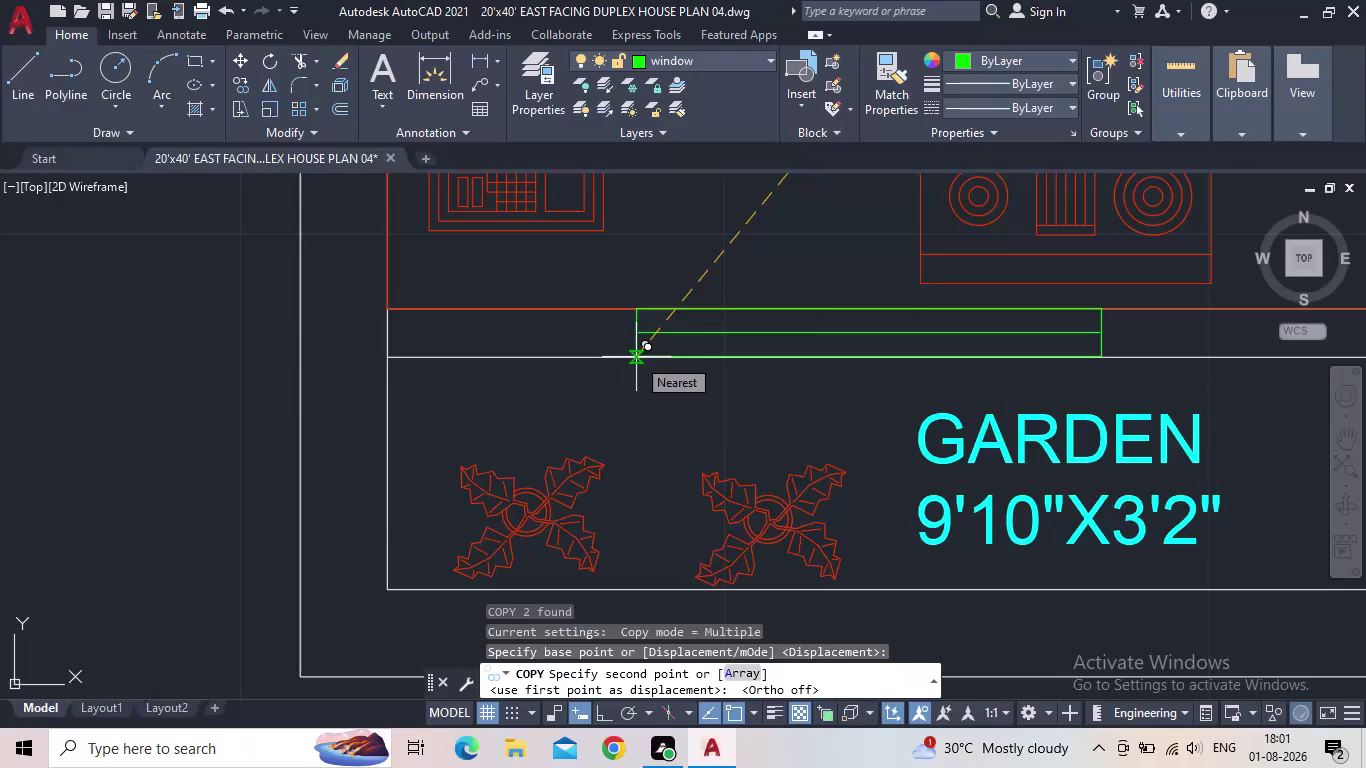
Drop a copy of the green window strip at the garden wall.
click(636, 357)
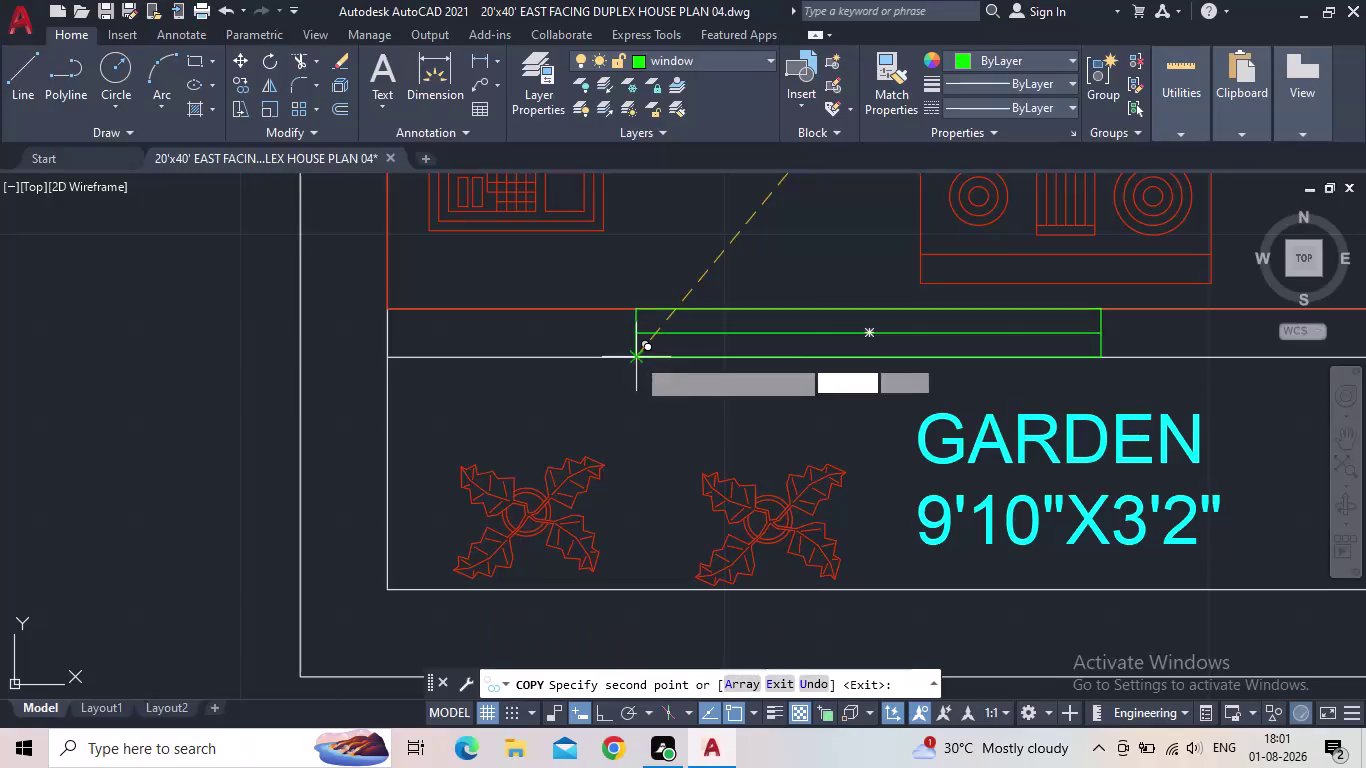
middle_drag(799, 277, 549, 317)
scroll(down, 3)
scroll(down, 3)
middle_drag(749, 305, 746, 312)
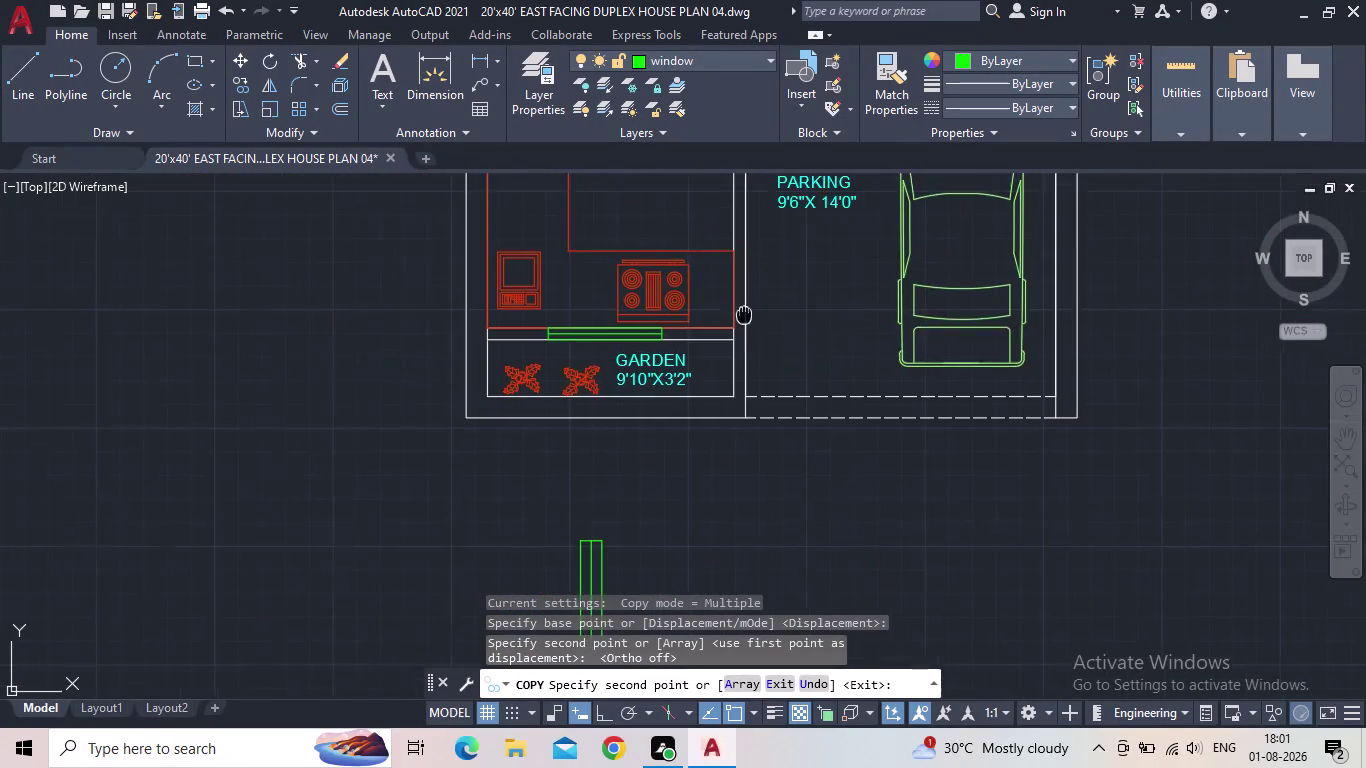
Pan toward the master bedroom and spare strip, then end copying.
middle_drag(746, 312, 569, 493)
scroll(down, 3)
middle_drag(873, 333, 805, 411)
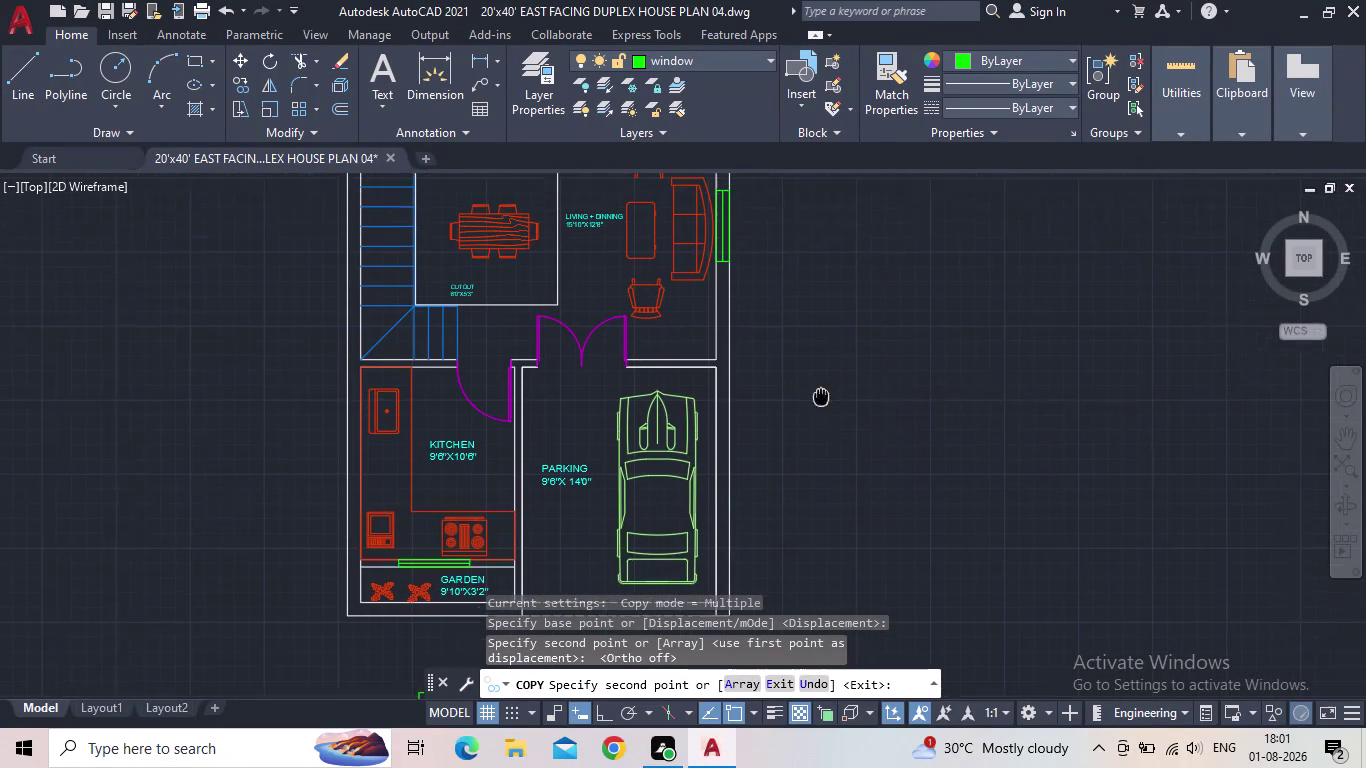
middle_drag(805, 411, 771, 443)
middle_drag(802, 377, 925, 230)
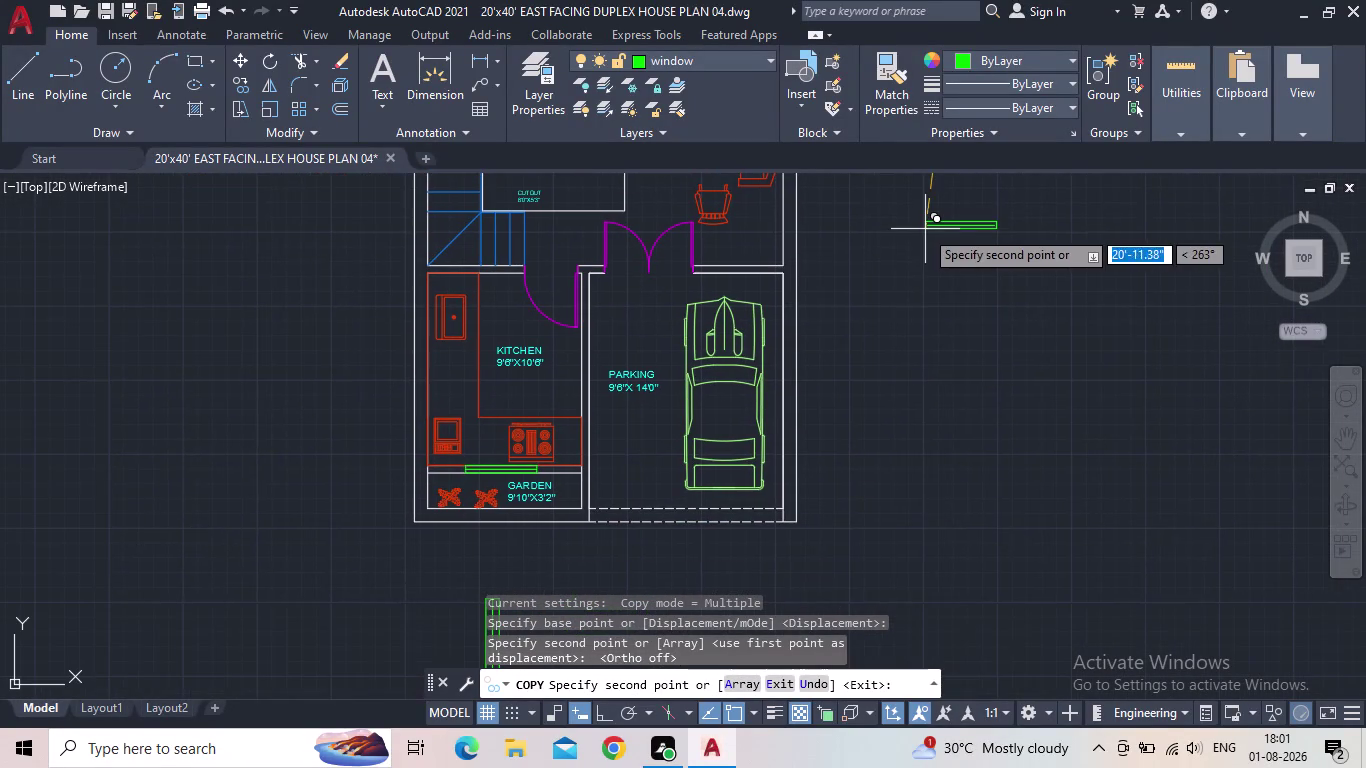
middle_drag(881, 294, 797, 505)
scroll(down, 3)
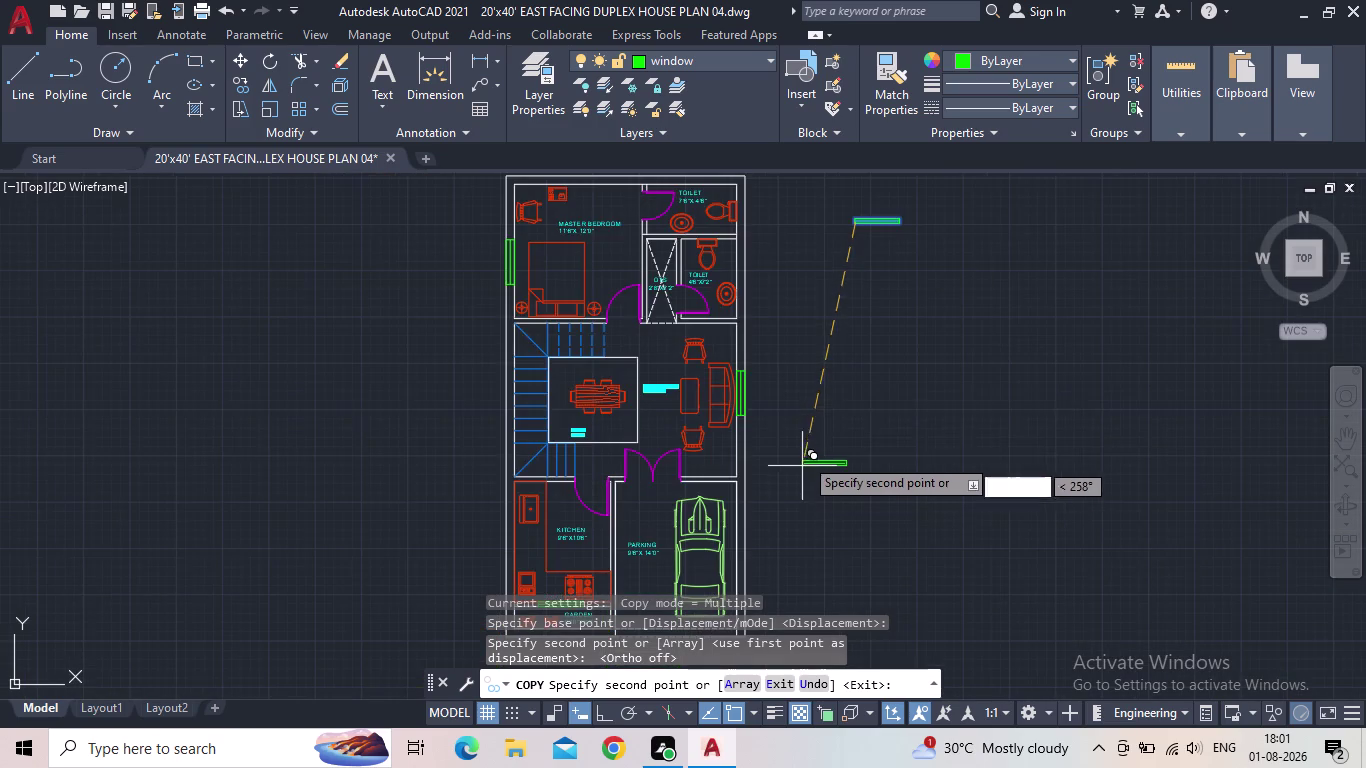
middle_drag(807, 377, 796, 461)
scroll(up, 3)
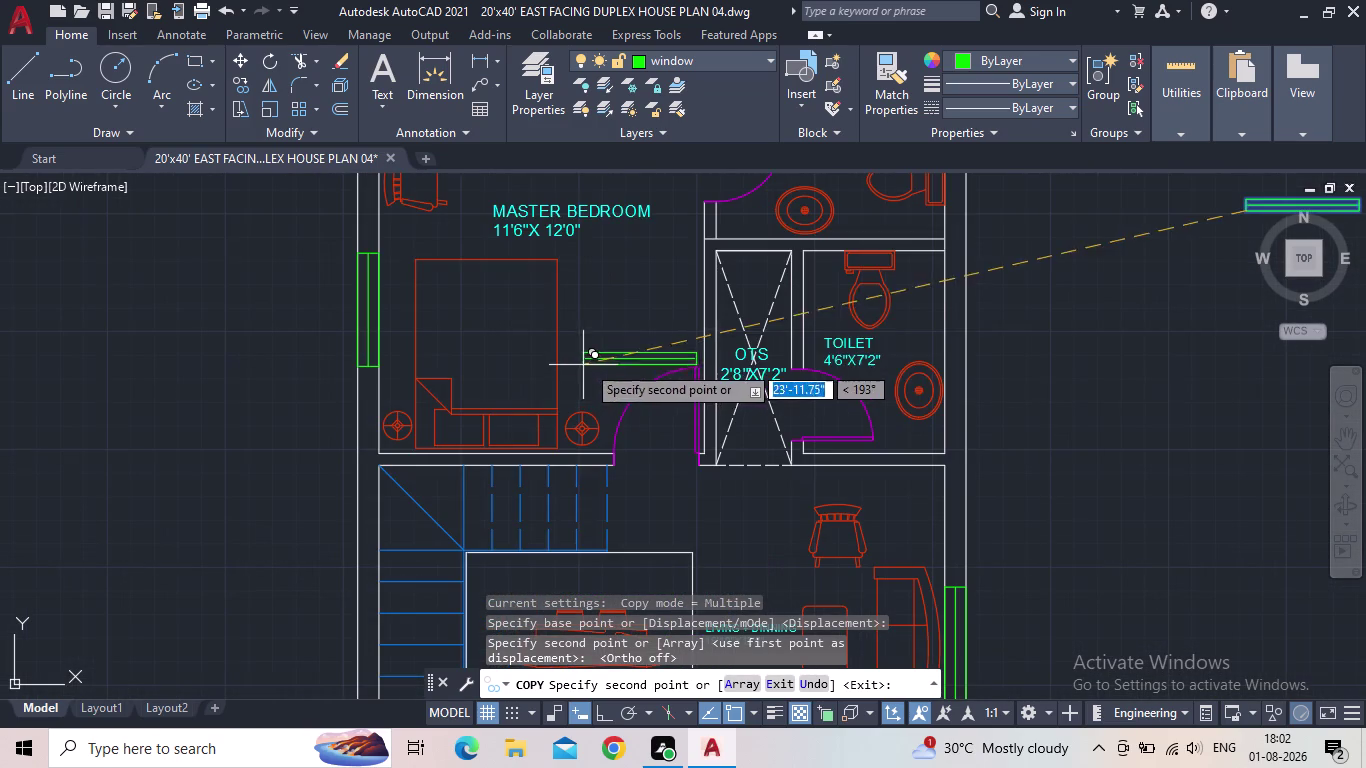
middle_drag(930, 402, 723, 541)
scroll(down, 3)
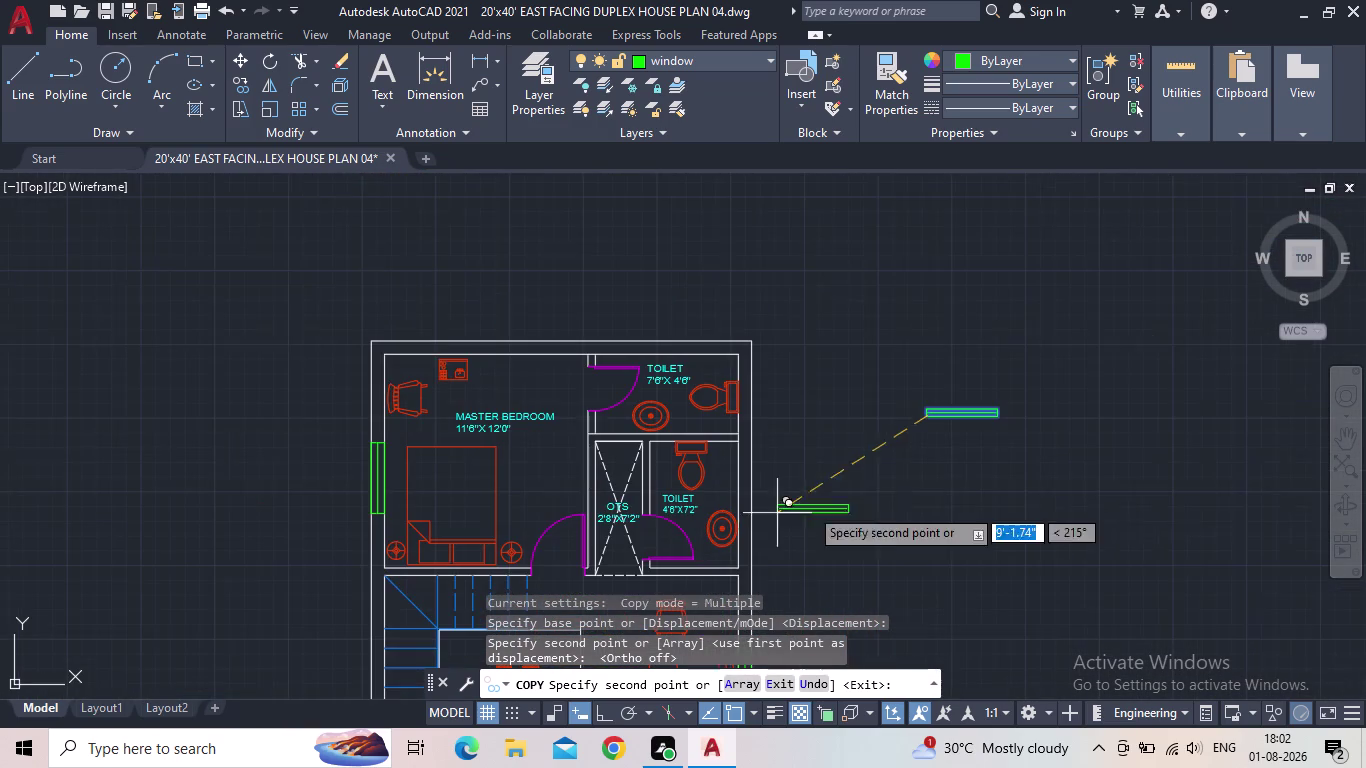
key(Escape)
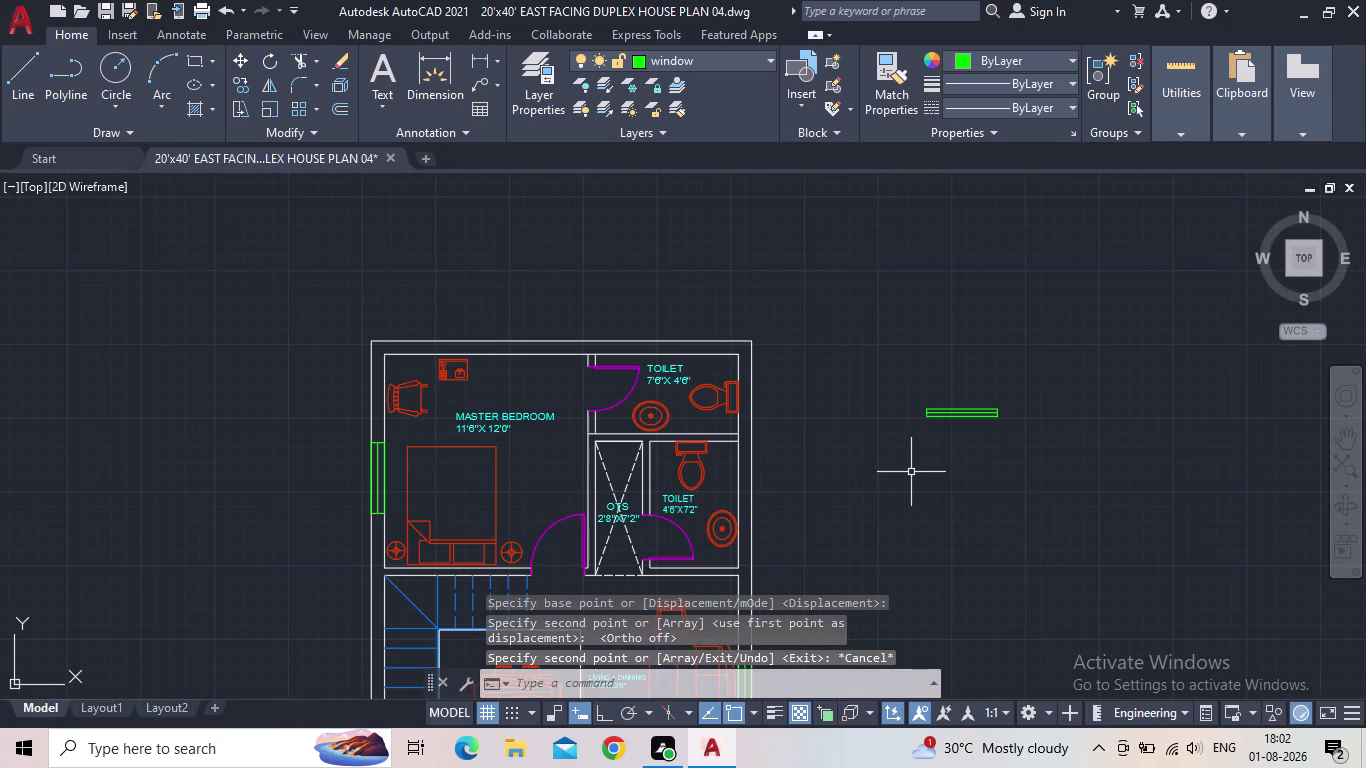
Draw a 5" by 2' rectangle east of the plan using RECTANG's Dimensions option.
key(r)
key(e)
key(c)
key(space)
drag(898, 480, 934, 503)
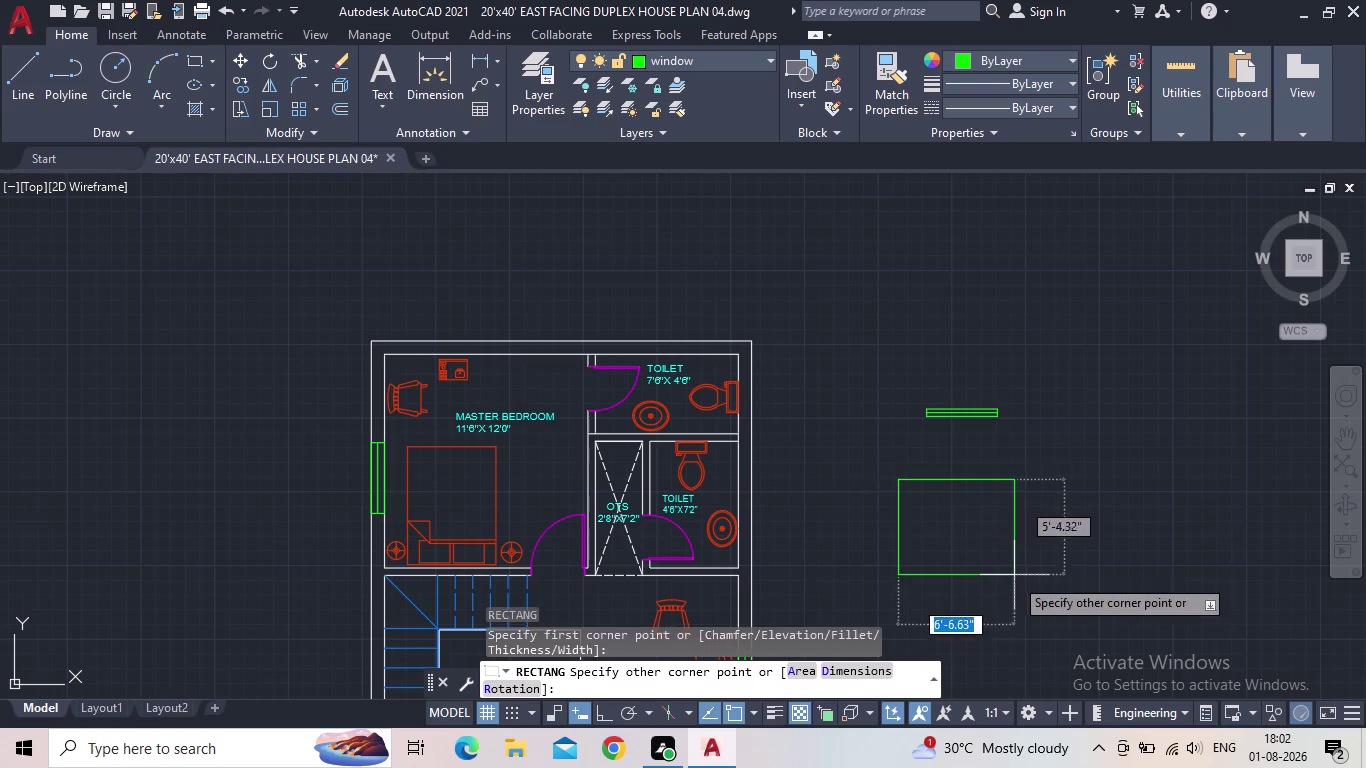
text(D)
key(space)
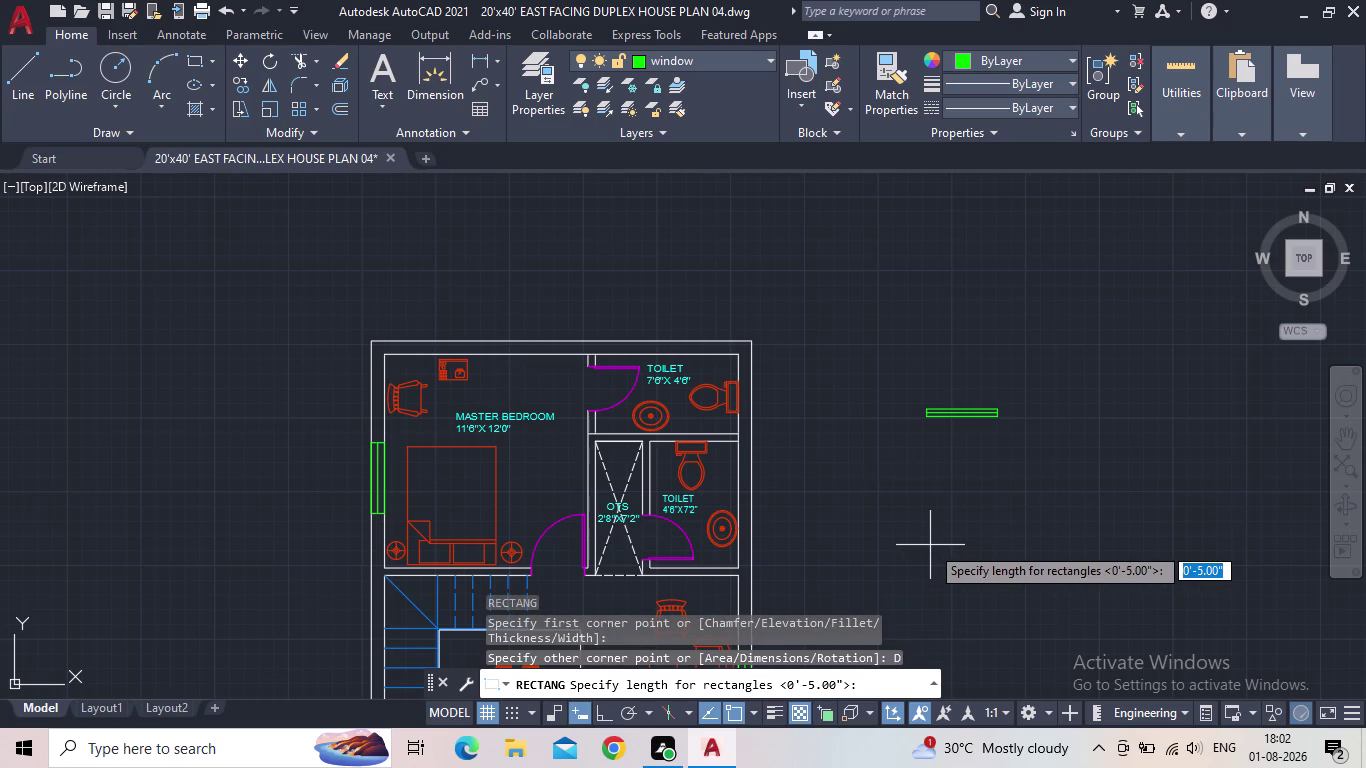
text(5)
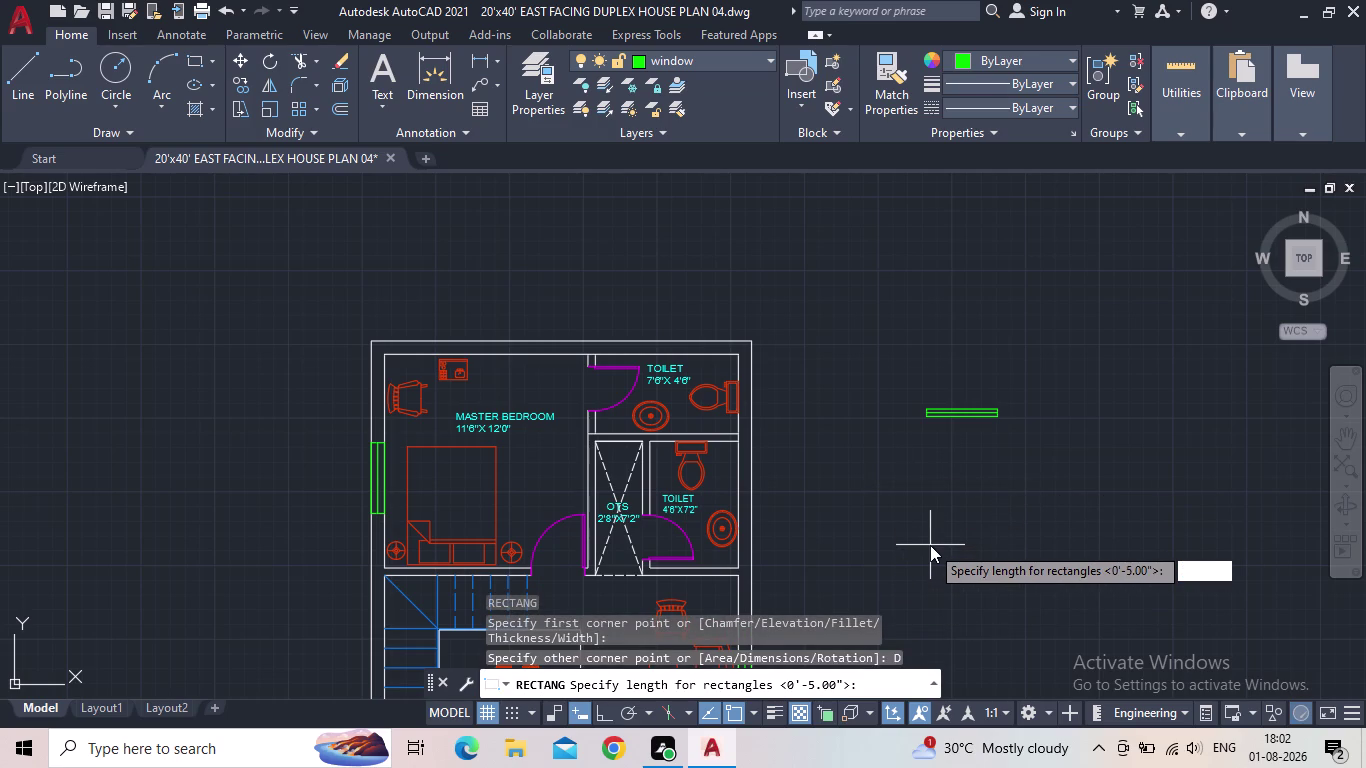
text(")
key(Return)
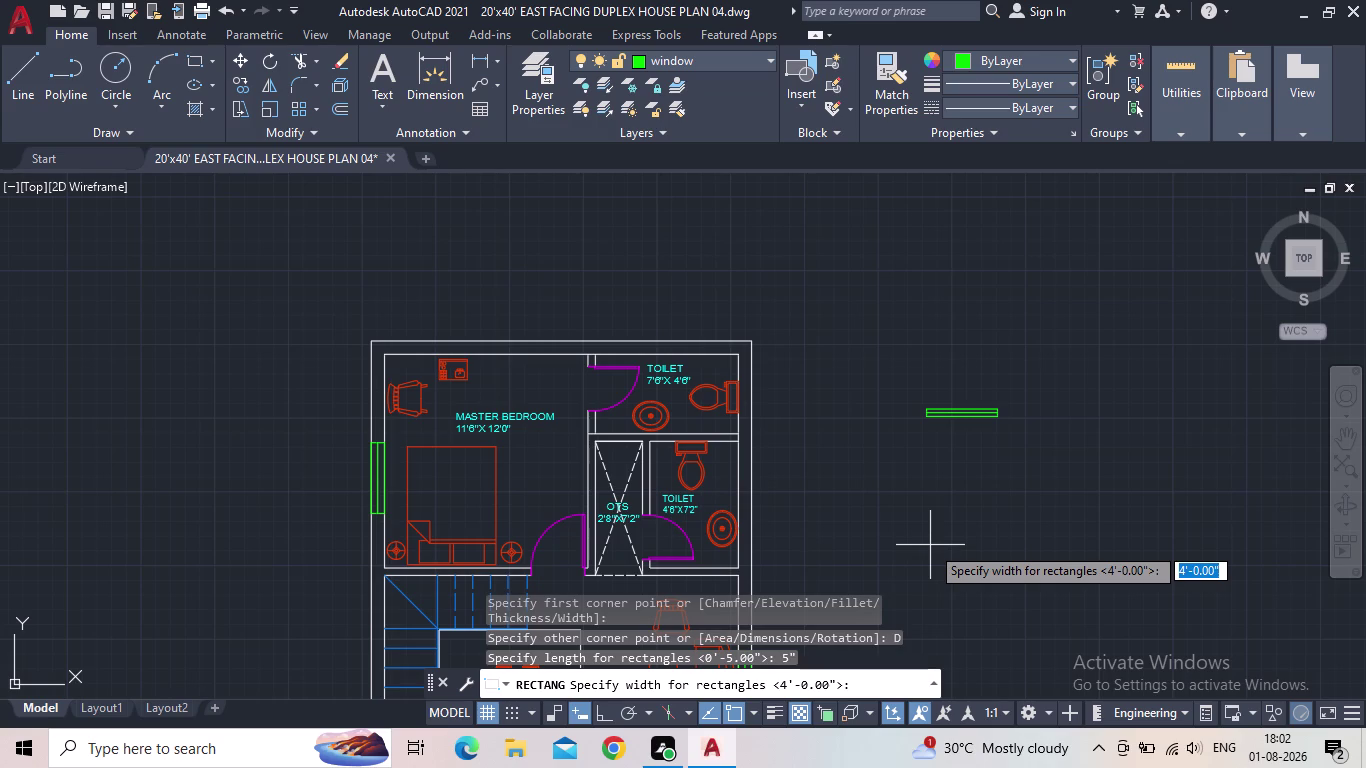
key(2)
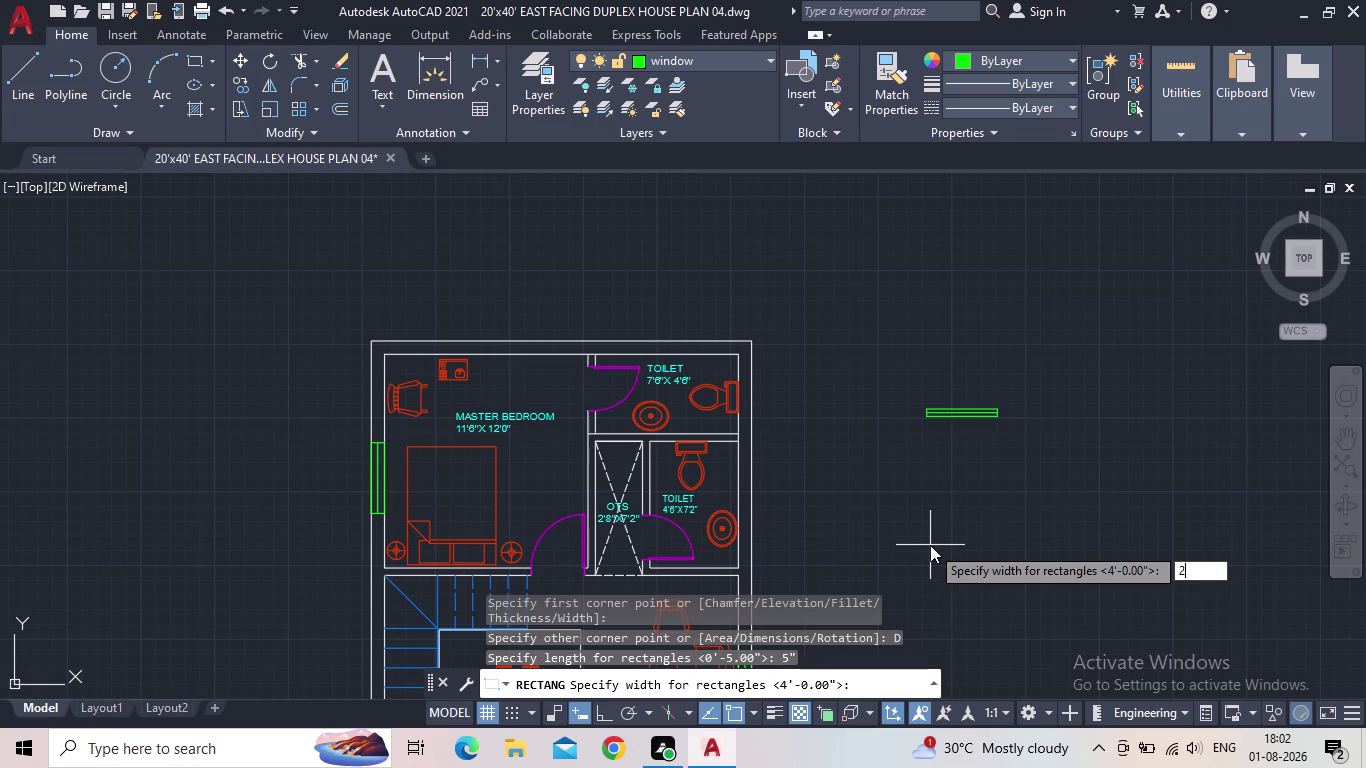
key(apostrophe)
key(Return)
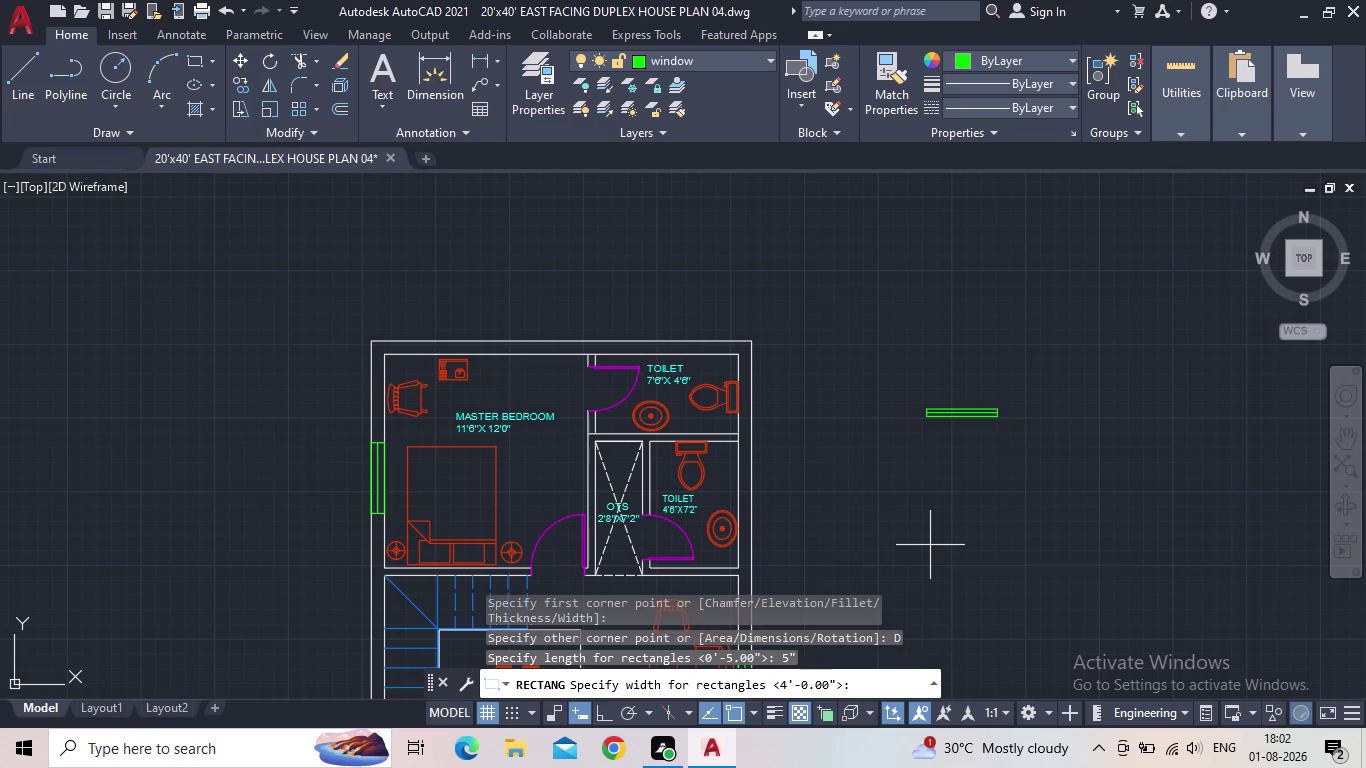
click(930, 545)
scroll(up, 3)
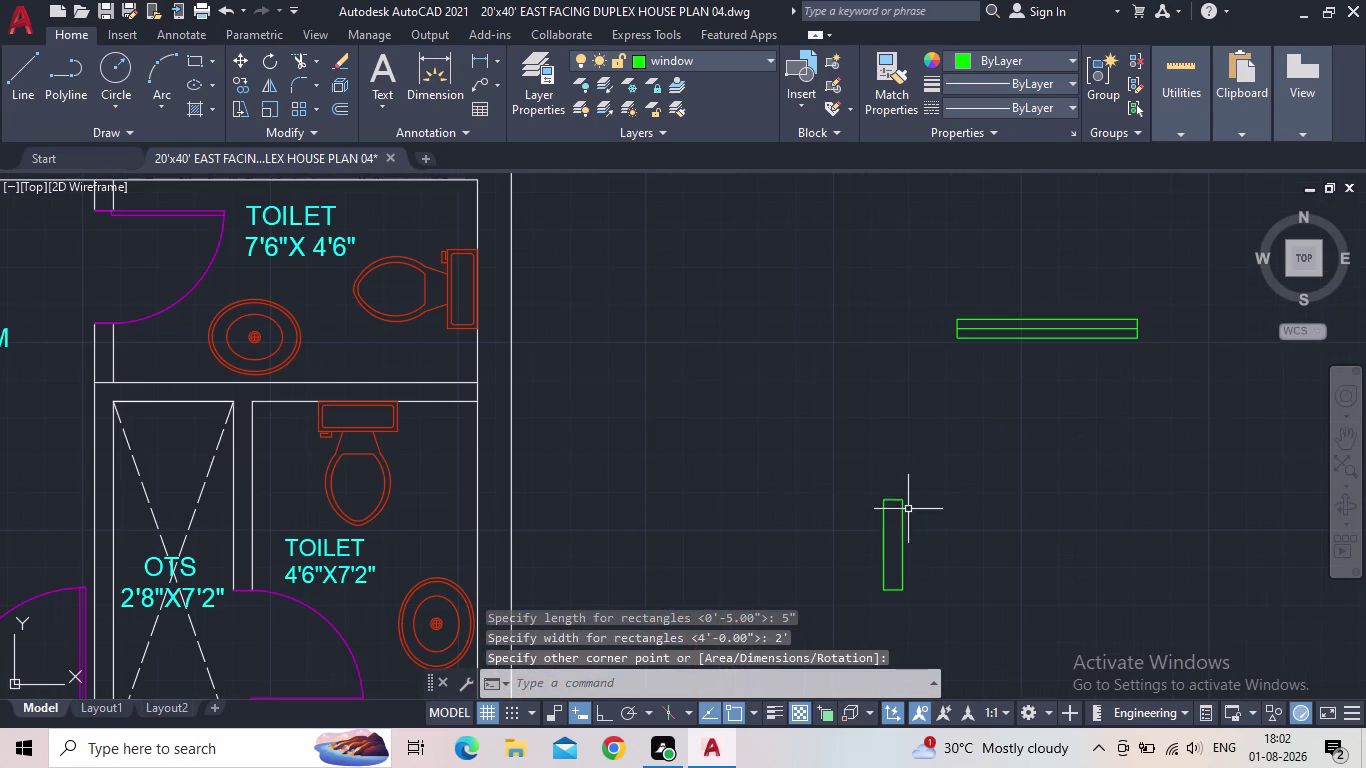
Draw a line between the rectangle's top and bottom midpoints.
key(l)
key(space)
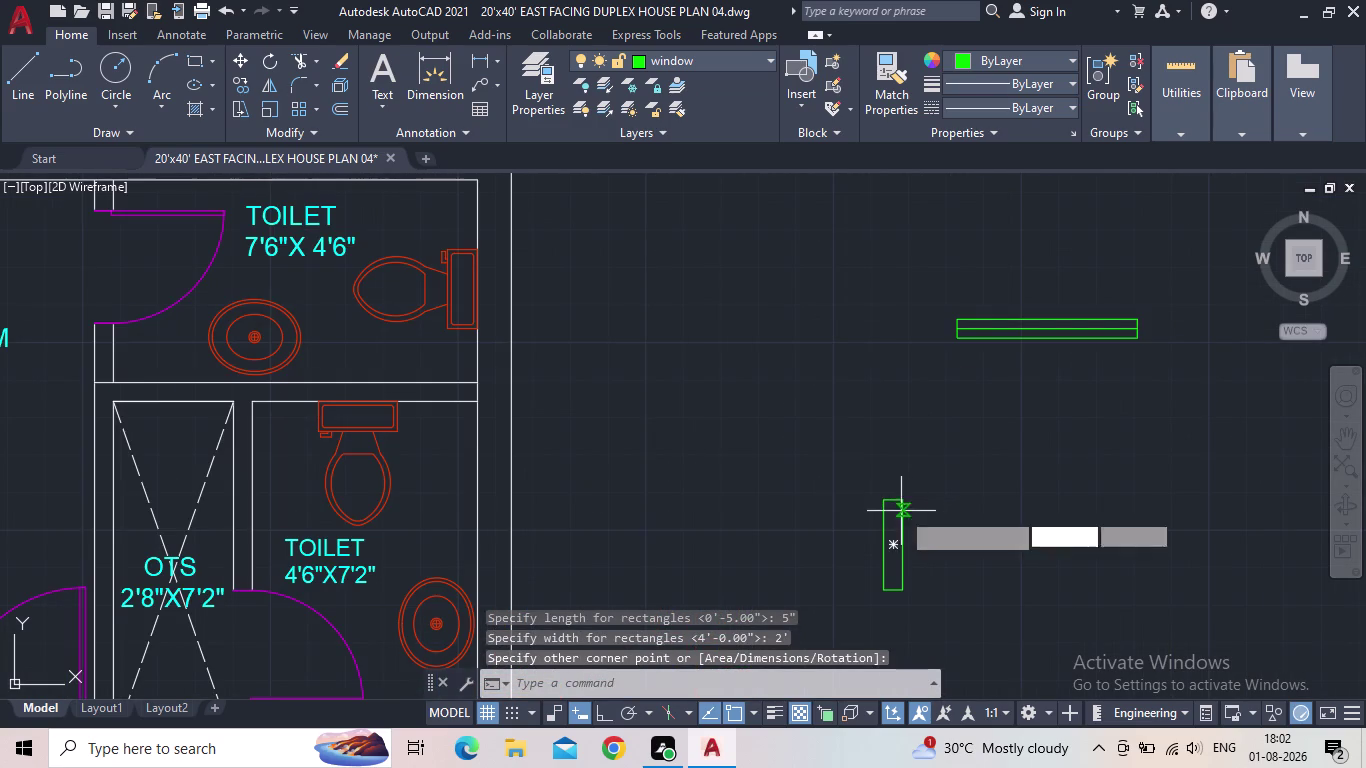
scroll(up, 3)
click(877, 489)
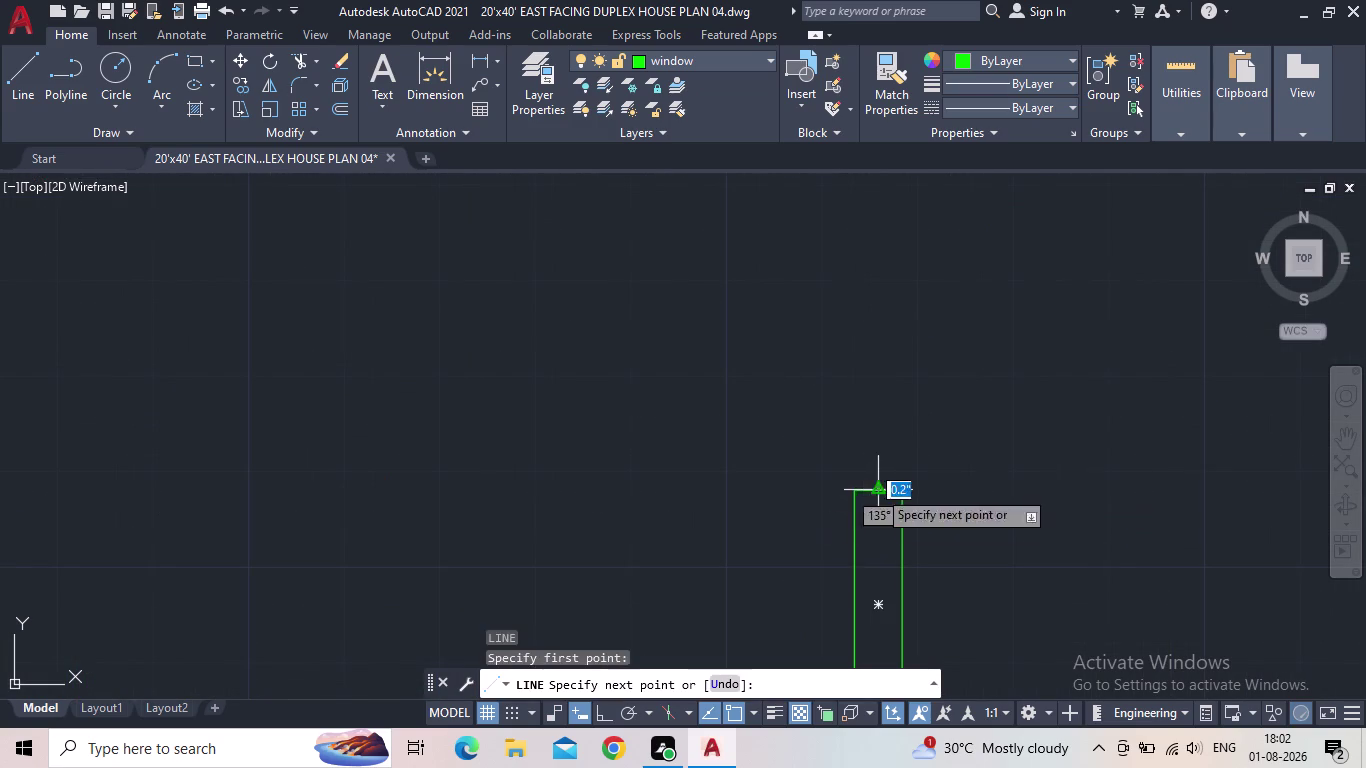
middle_drag(881, 574, 939, 340)
click(938, 492)
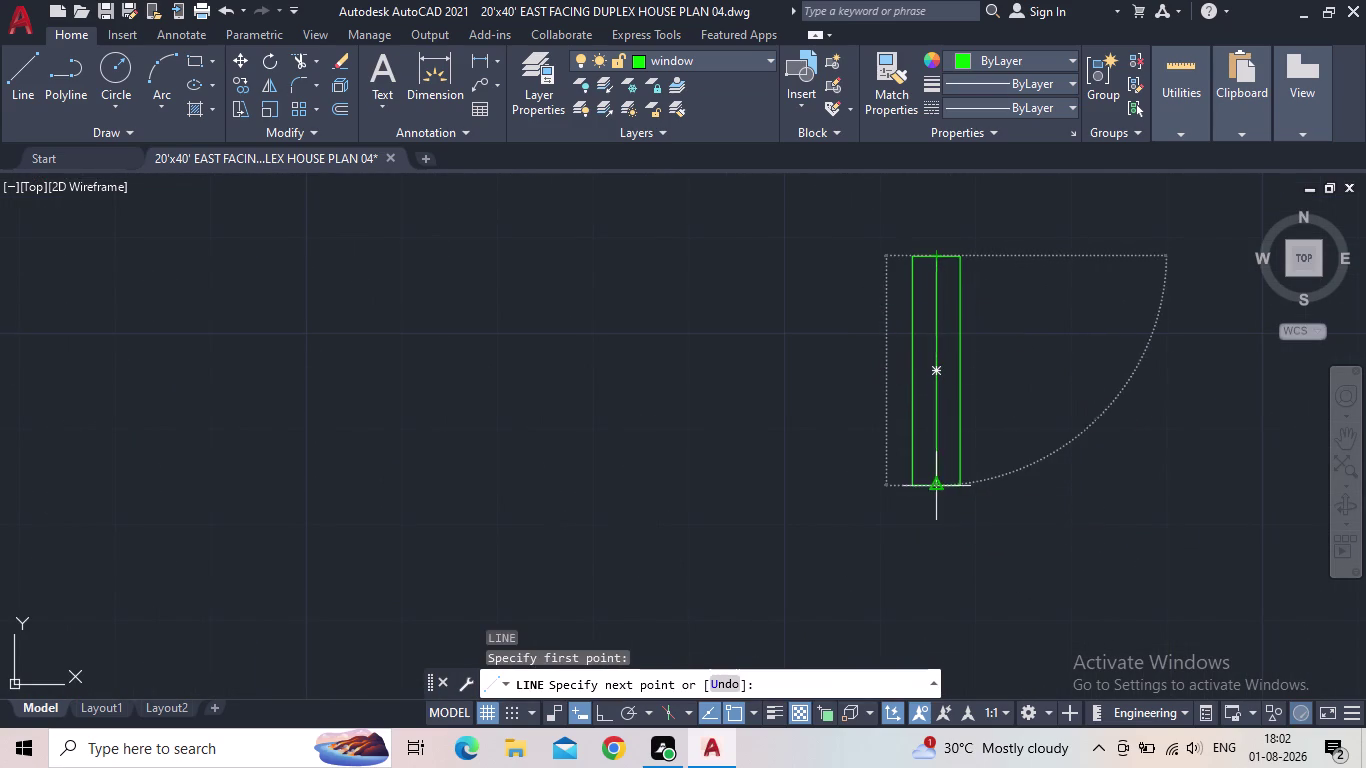
key(Escape)
Select the rectangle and centre line and start copying from a base point.
drag(1002, 504, 968, 492)
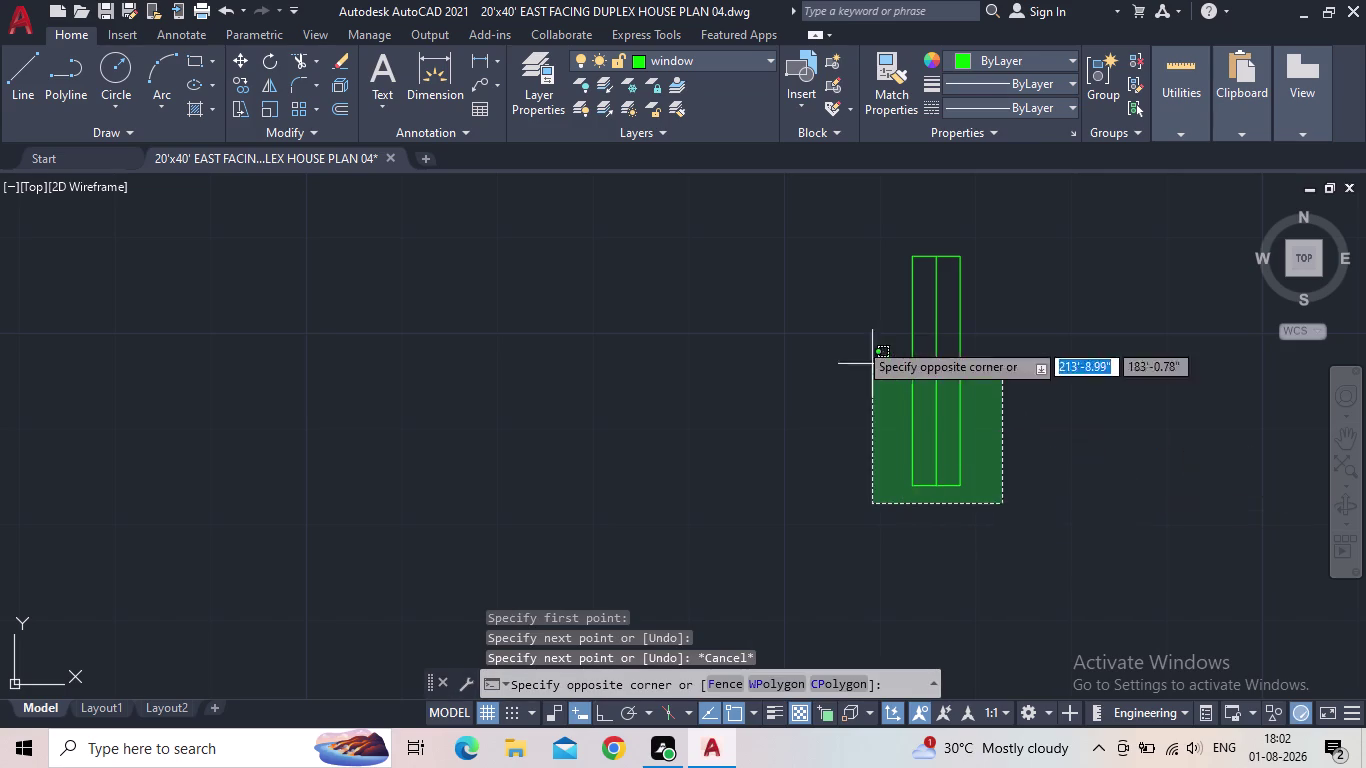
click(810, 233)
middle_drag(856, 285, 793, 311)
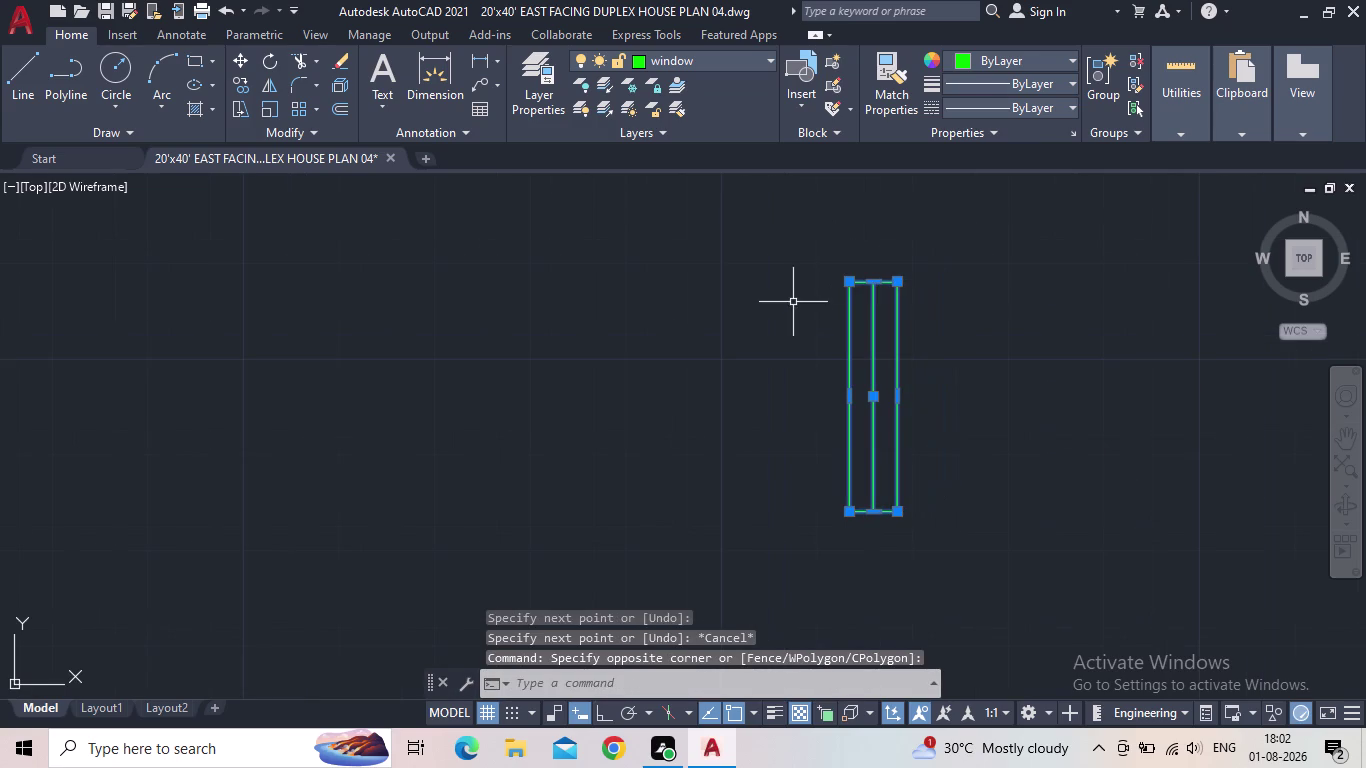
key(c)
key(o)
key(Return)
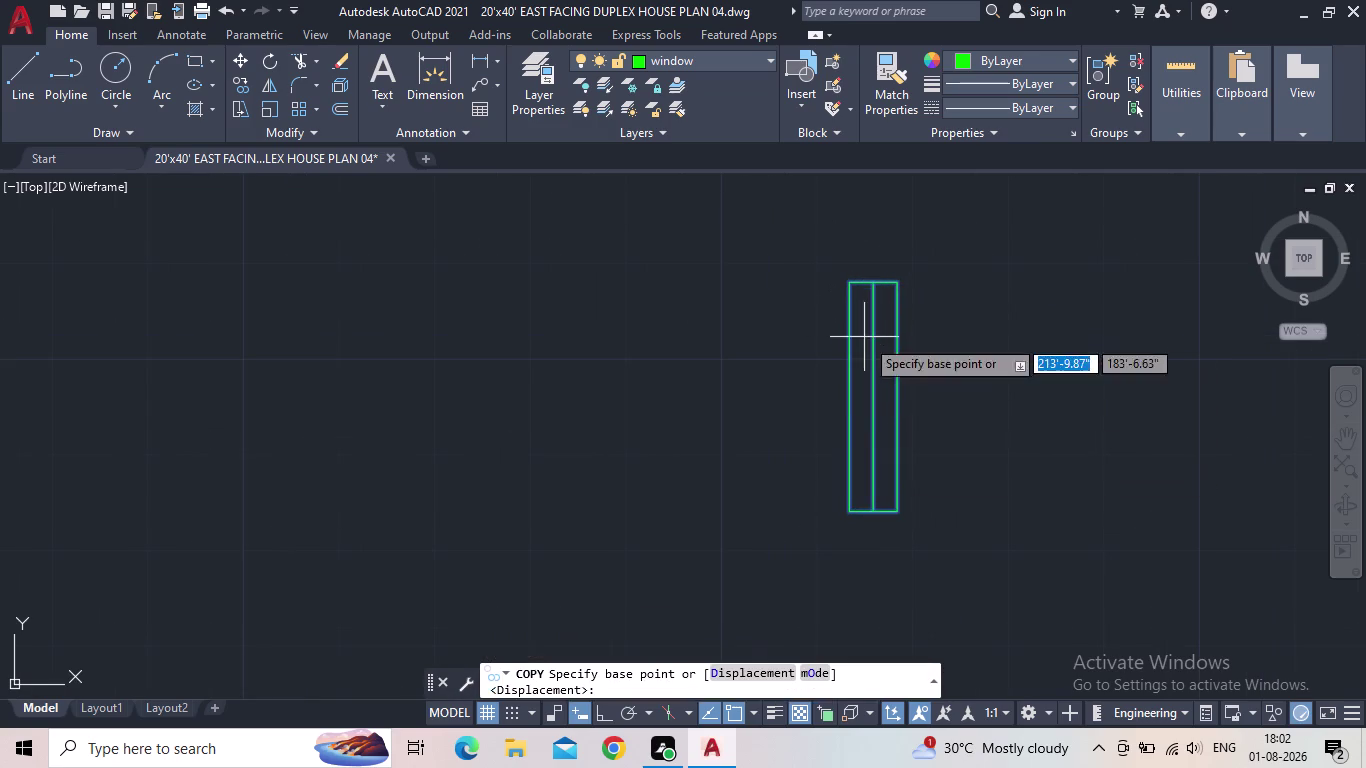
click(855, 511)
Pan toward the OTS wall, cancel the copy, and reselect the window symbol.
middle_drag(643, 436, 870, 496)
scroll(down, 3)
scroll(down, 3)
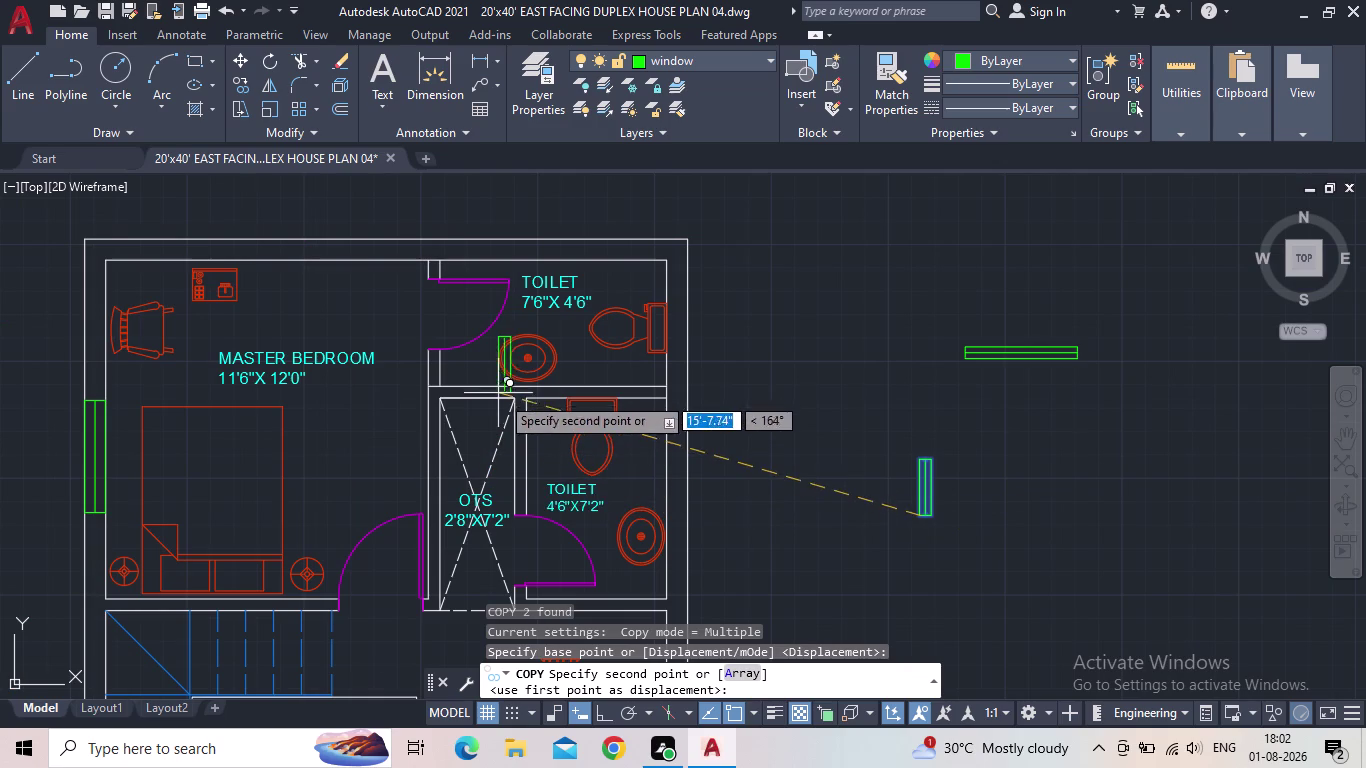
scroll(up, 3)
scroll(down, 3)
middle_drag(646, 409, 858, 337)
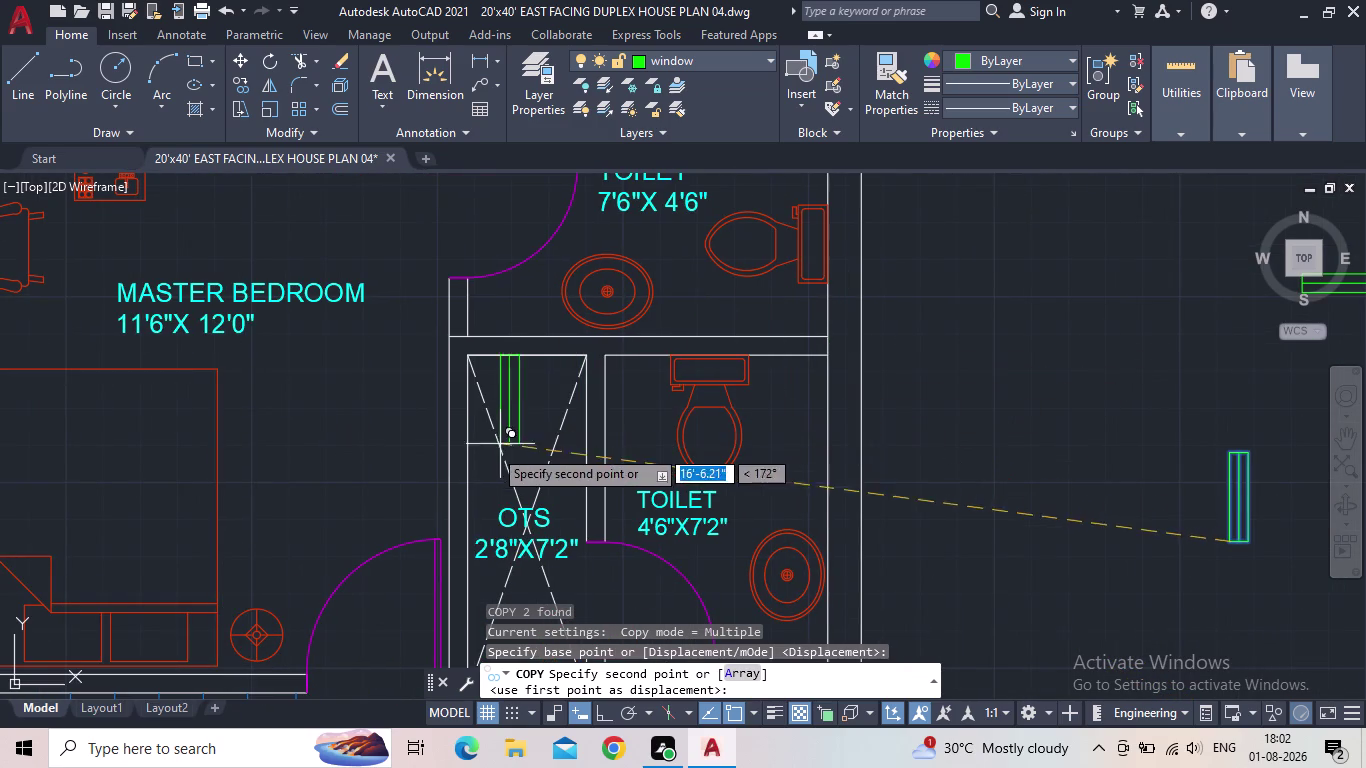
middle_drag(518, 440, 716, 324)
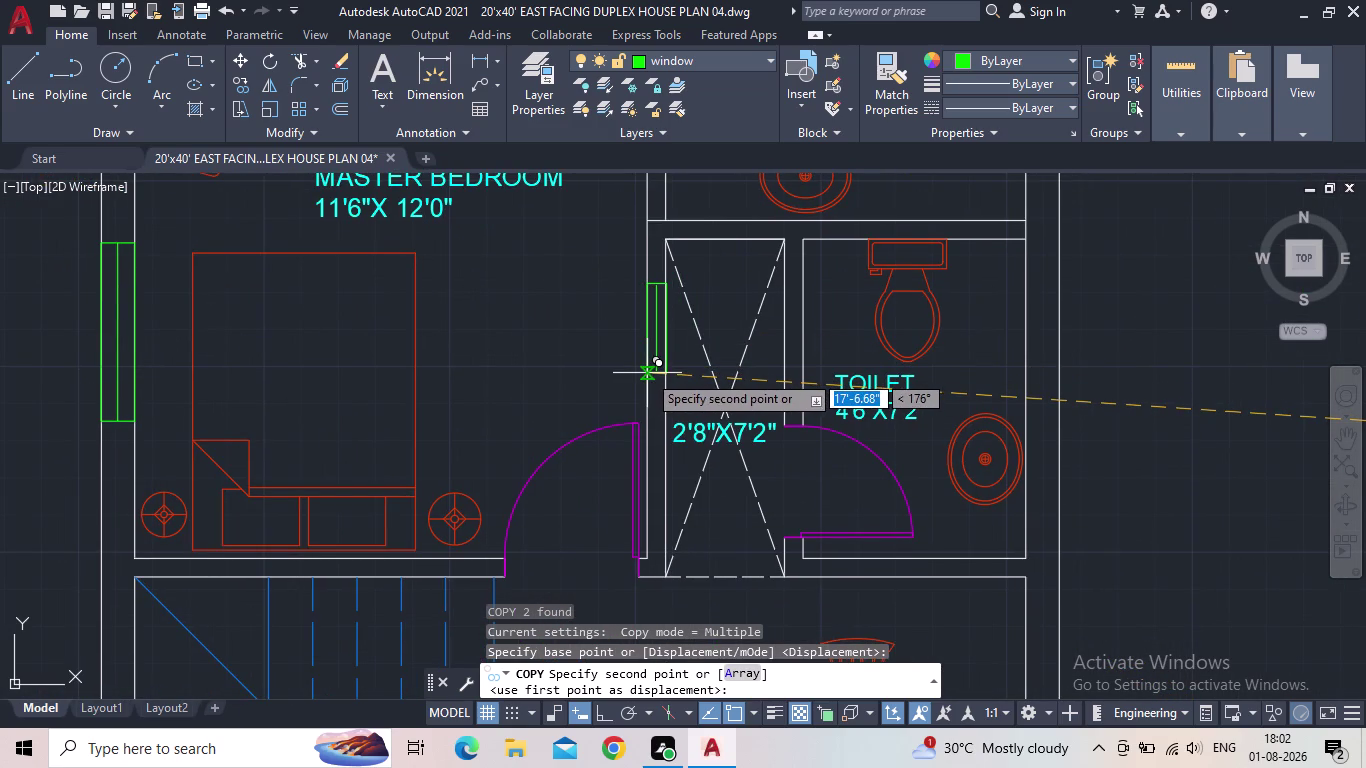
middle_drag(647, 373, 627, 378)
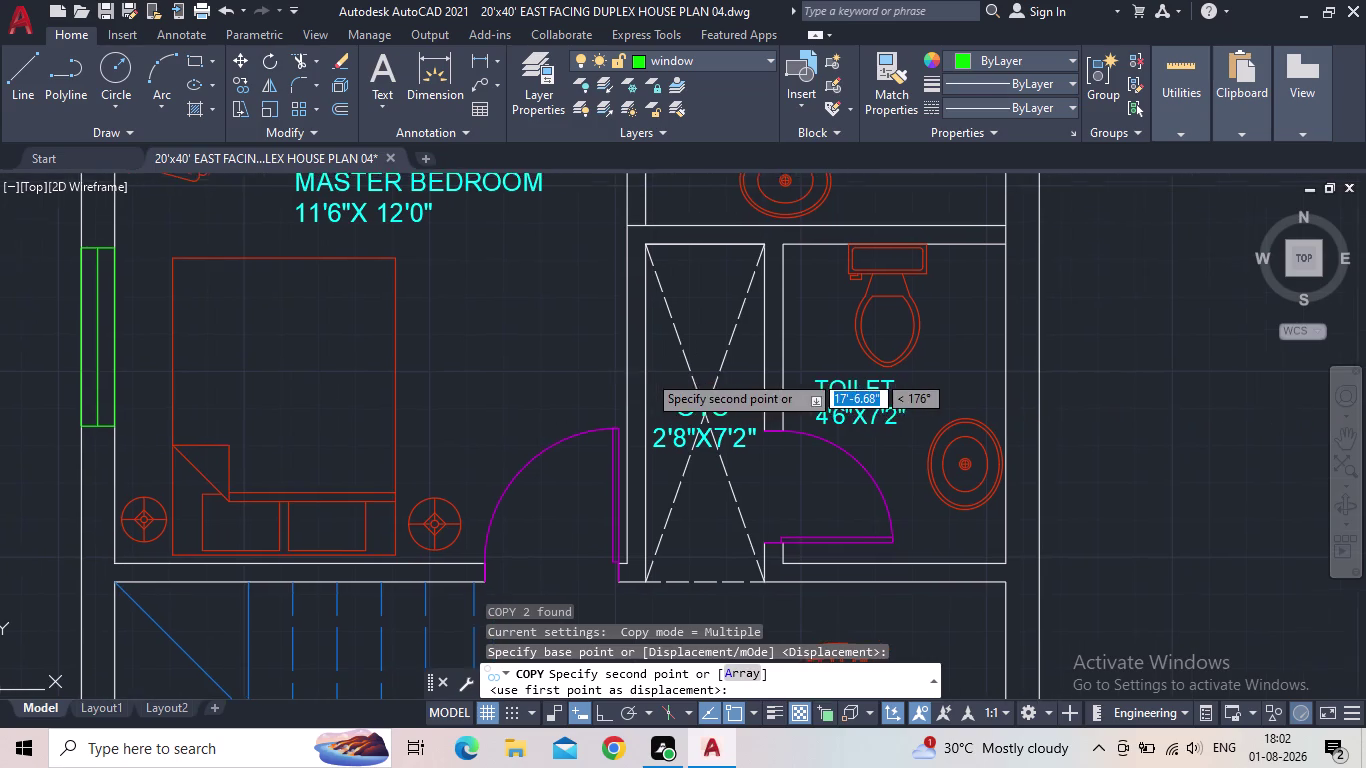
middle_drag(627, 378, 507, 412)
scroll(down, 3)
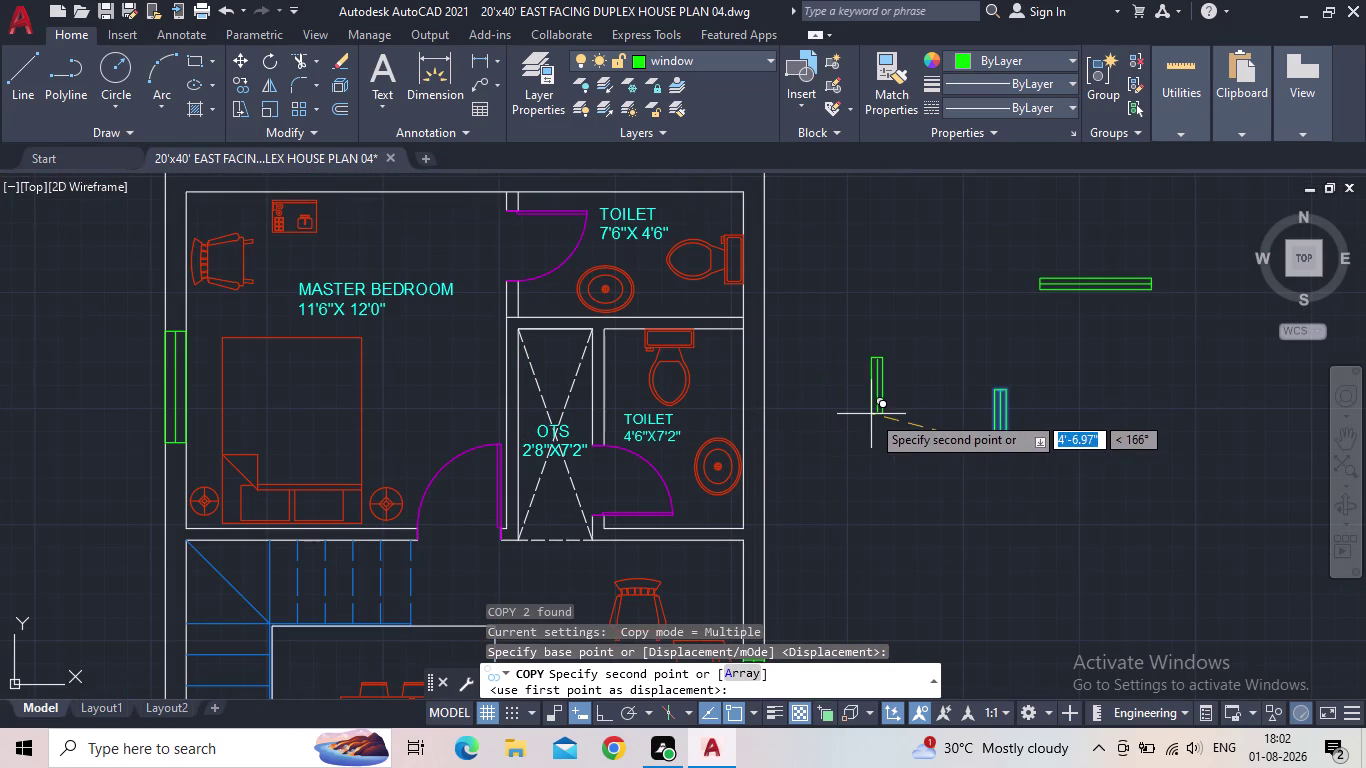
key(Escape)
drag(1053, 498, 1025, 476)
click(962, 361)
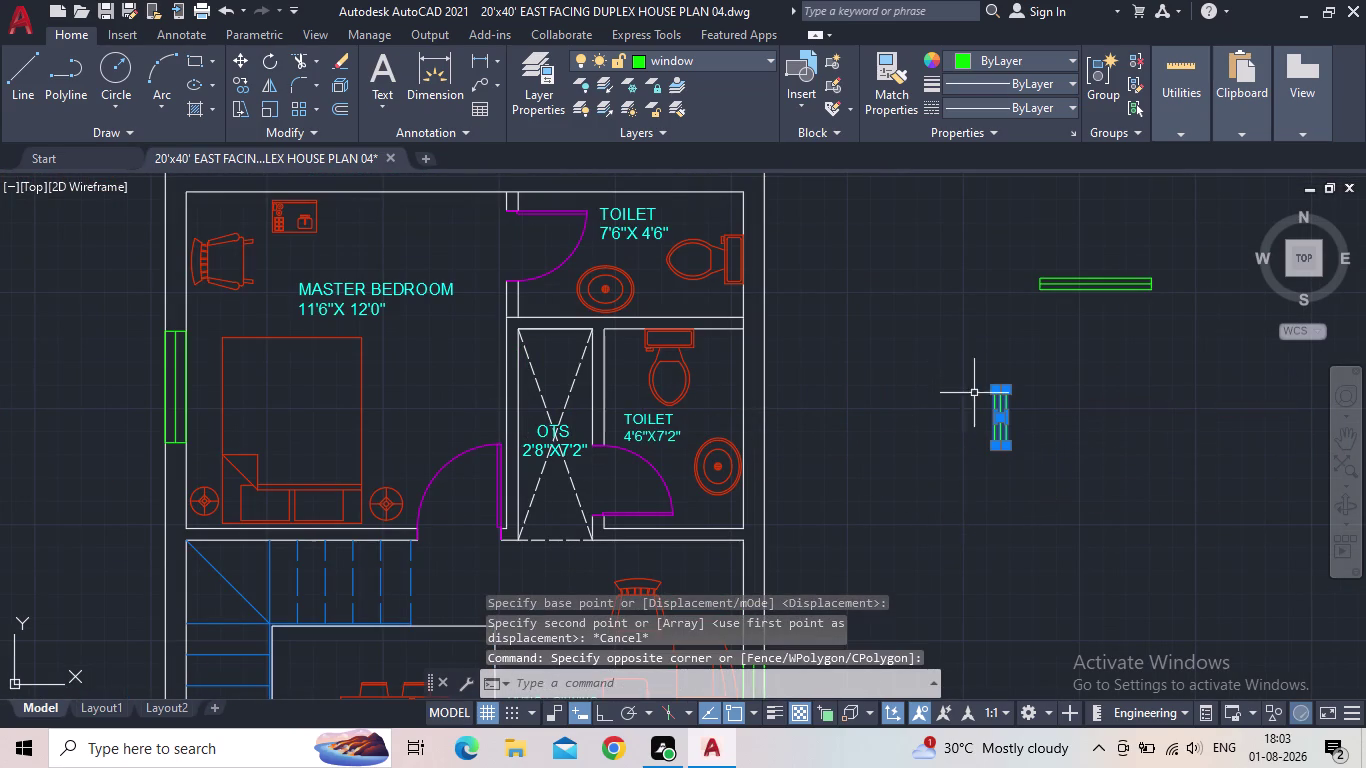
Delete the selected window symbol and start a new rectangle east of the plan.
key(Delete)
key(r)
key(e)
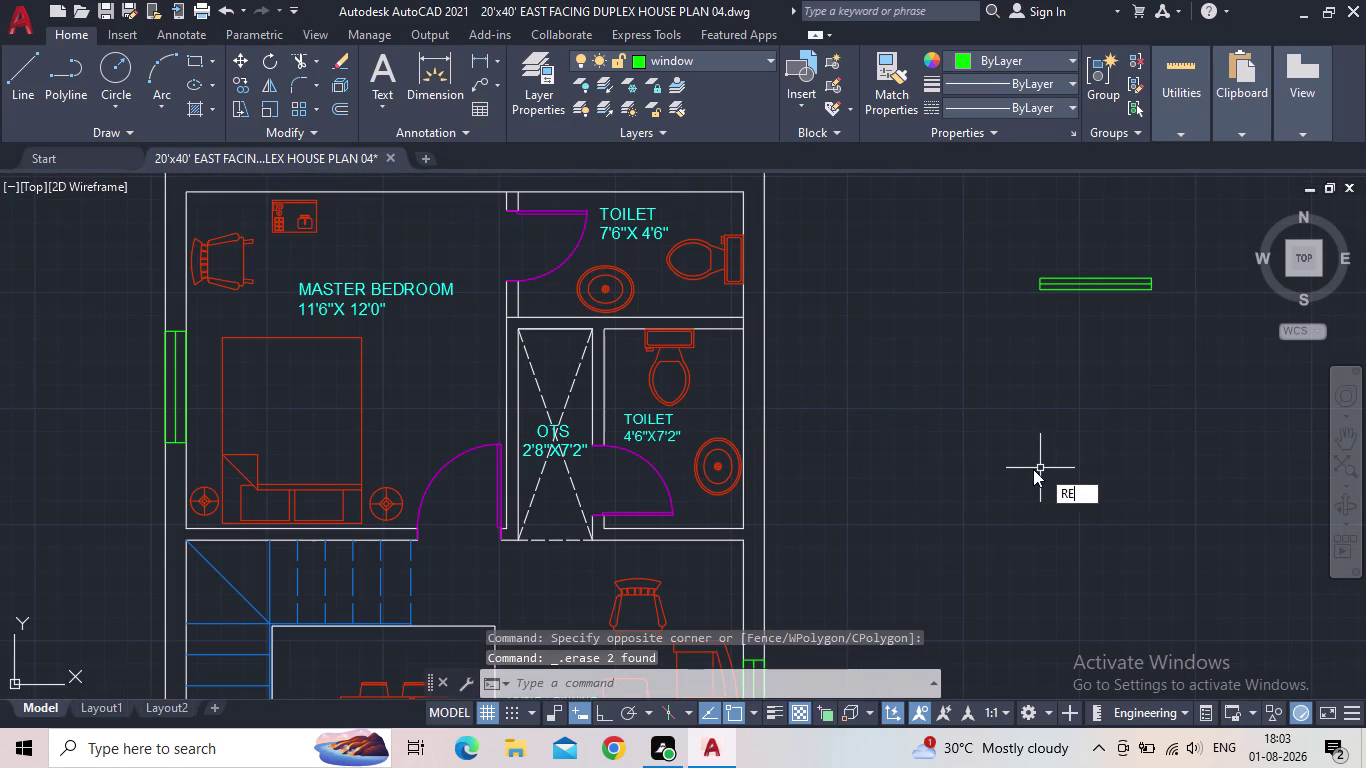
key(c)
key(space)
click(973, 386)
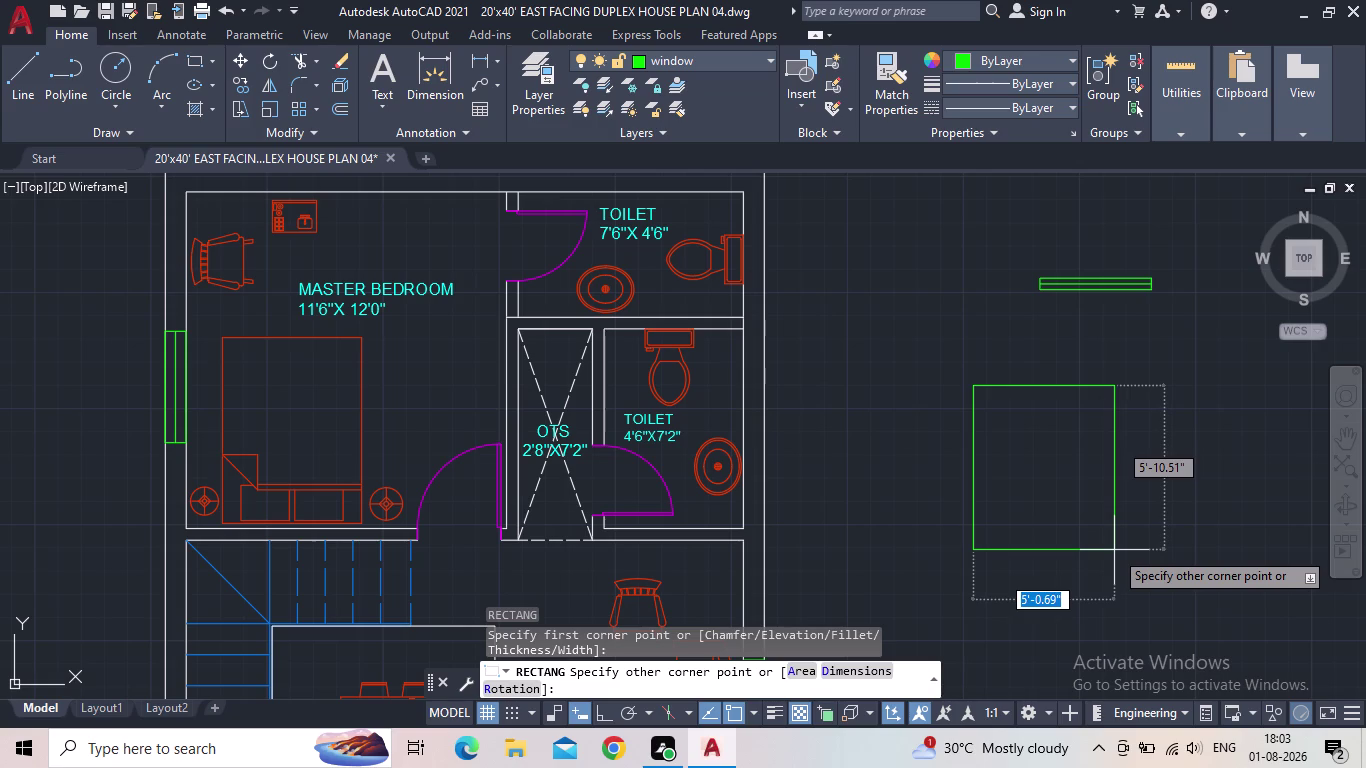
Try sizing the rectangle 9" by 2' by dimensions, then cancel the failed attempt.
key(d)
key(Return)
key(9)
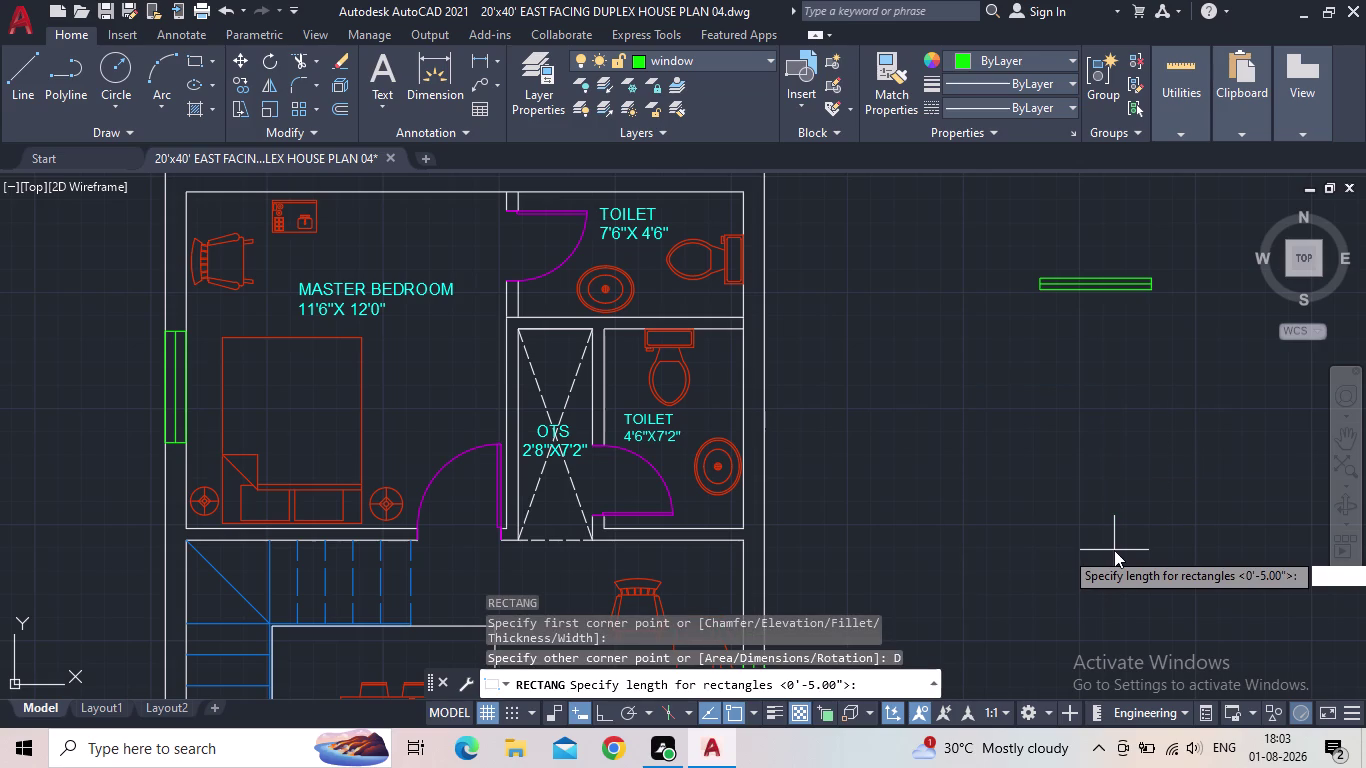
key(shift+quotedbl)
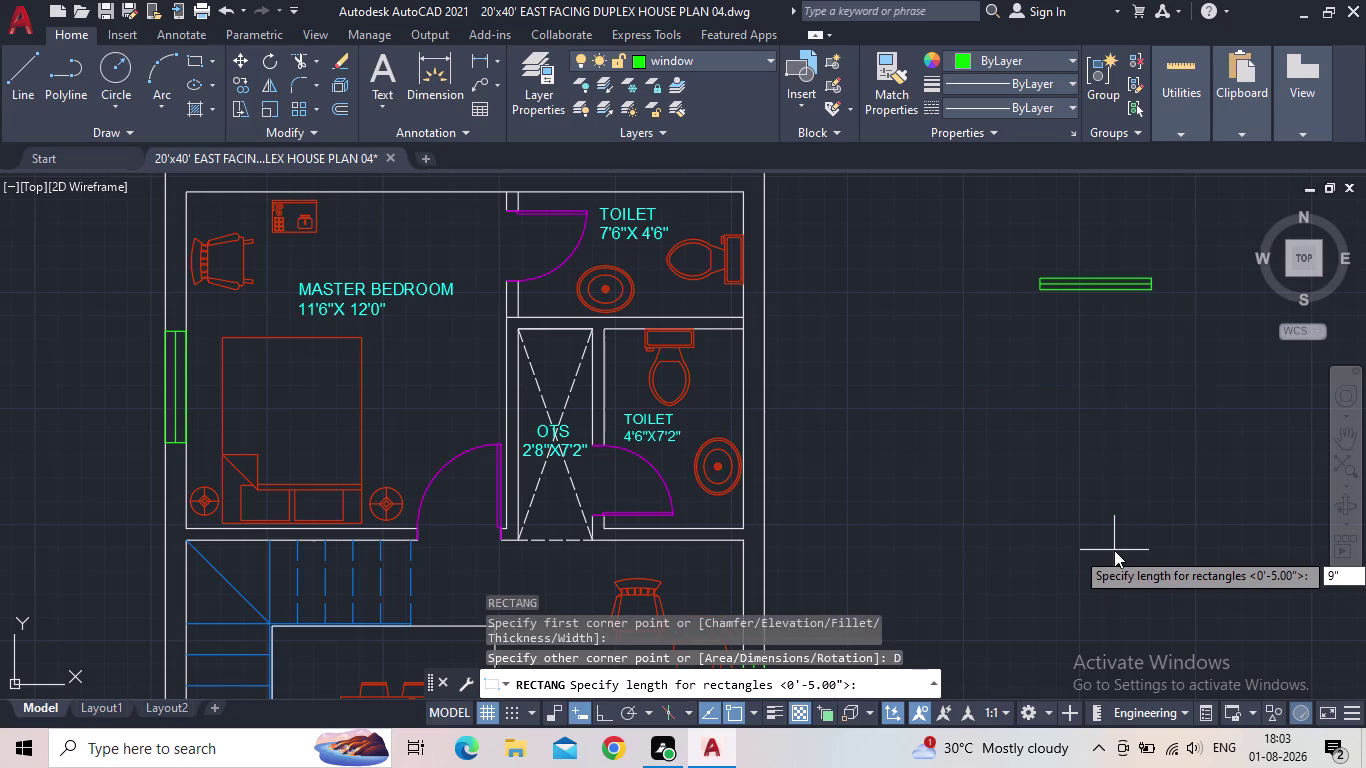
key(Return)
key(4)
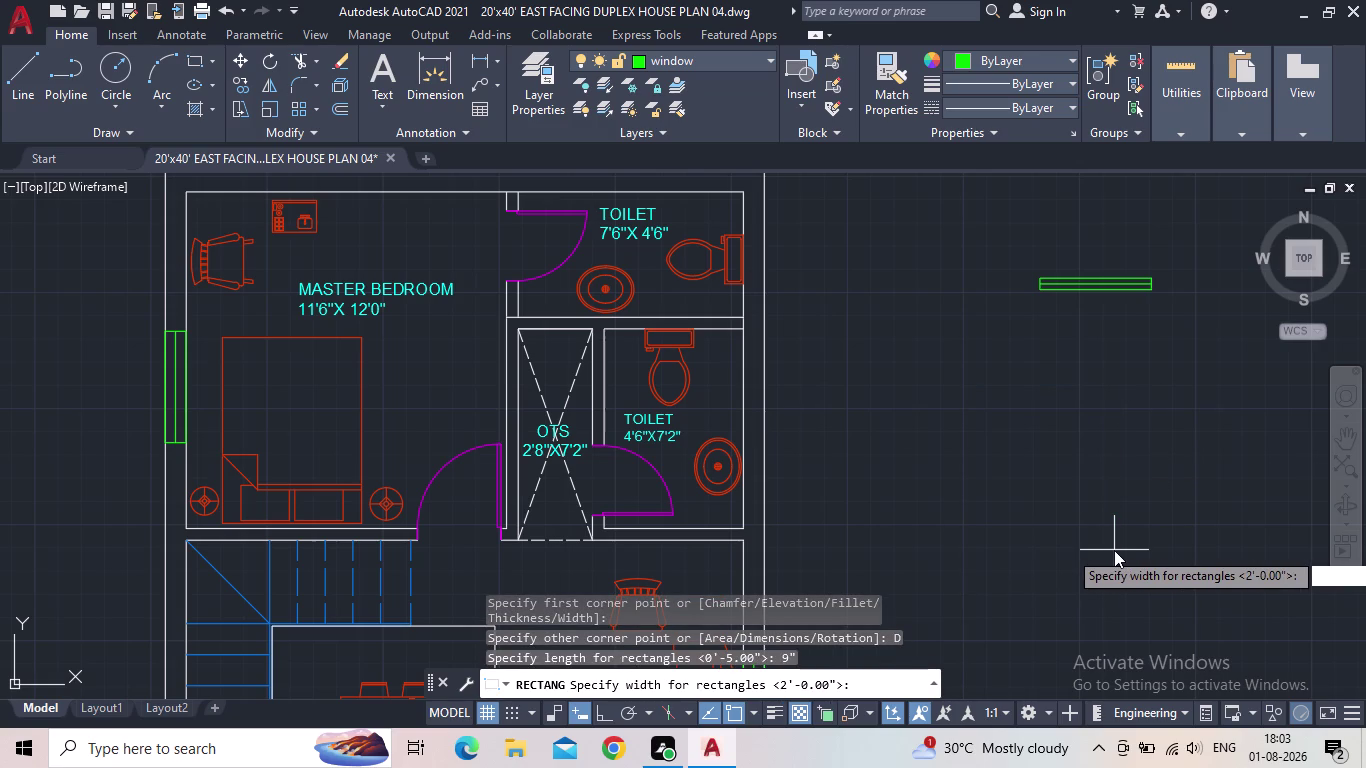
key(BackSpace)
click(1114, 550)
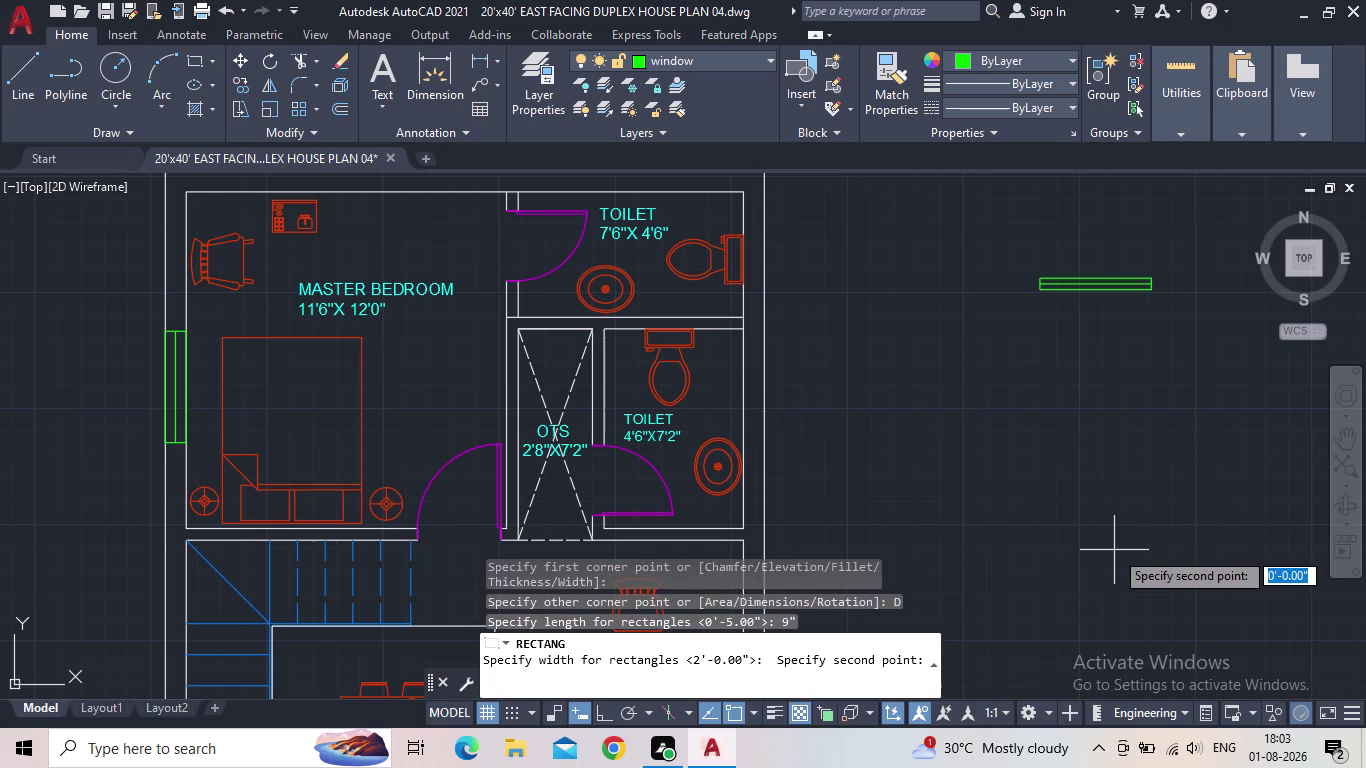
key(2)
key(apostrophe)
key(Return)
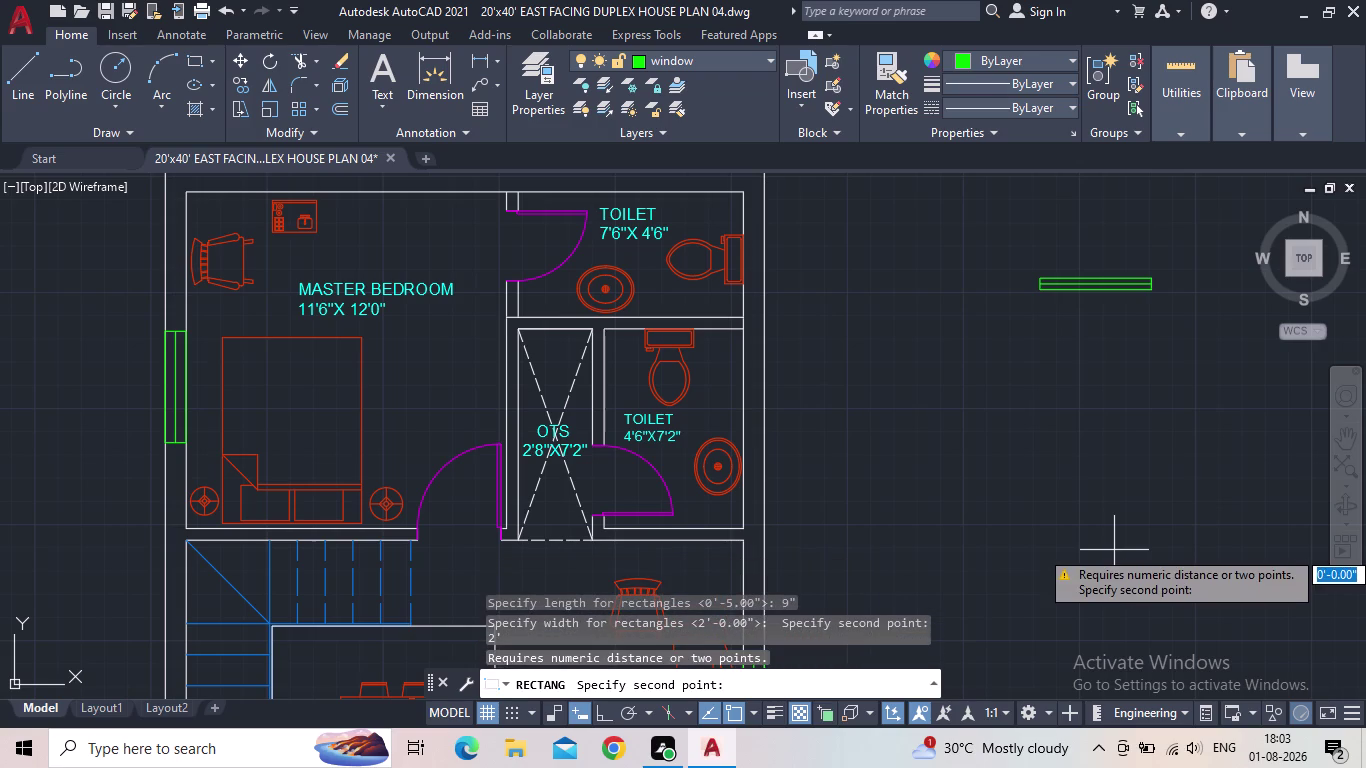
key(Escape)
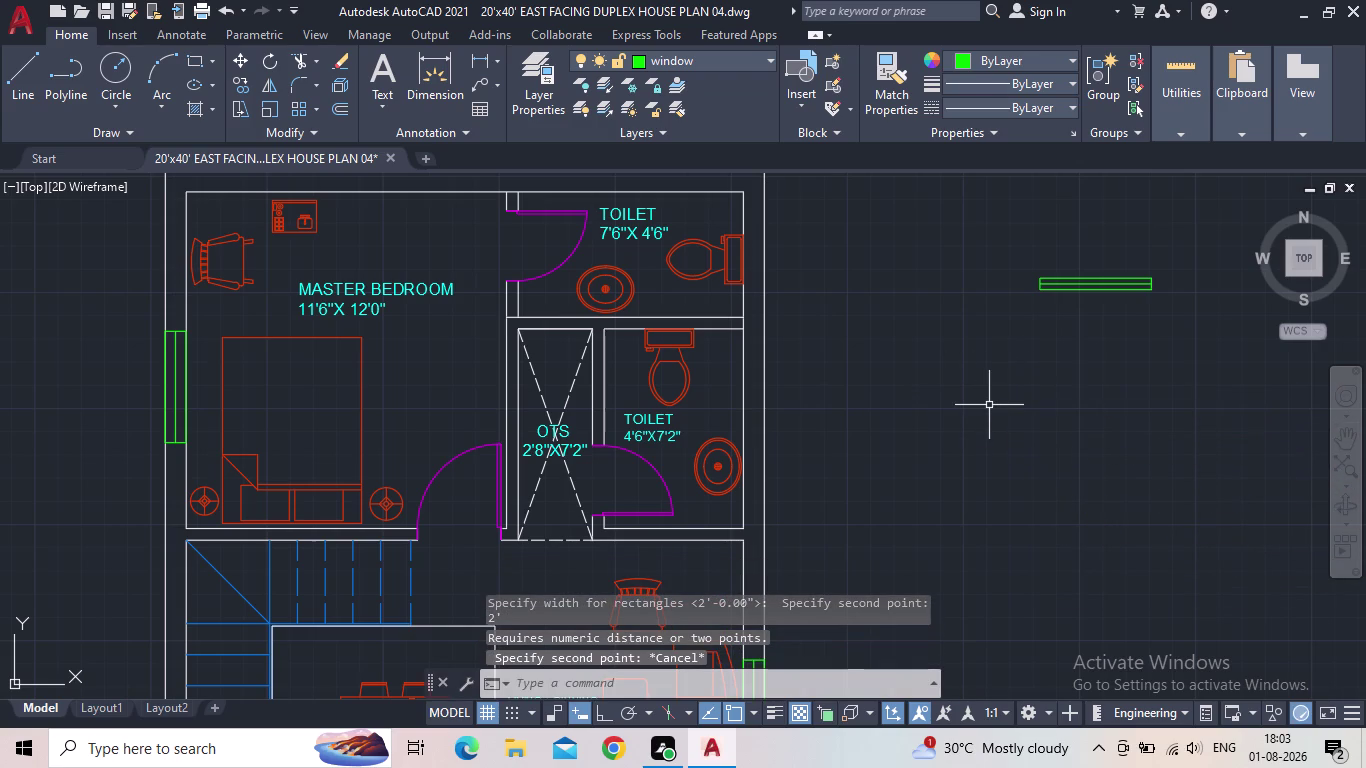
Redraw the rectangle at 9" by 2' and place it right of the plan.
key(r)
key(e)
key(c)
key(space)
drag(923, 381, 930, 394)
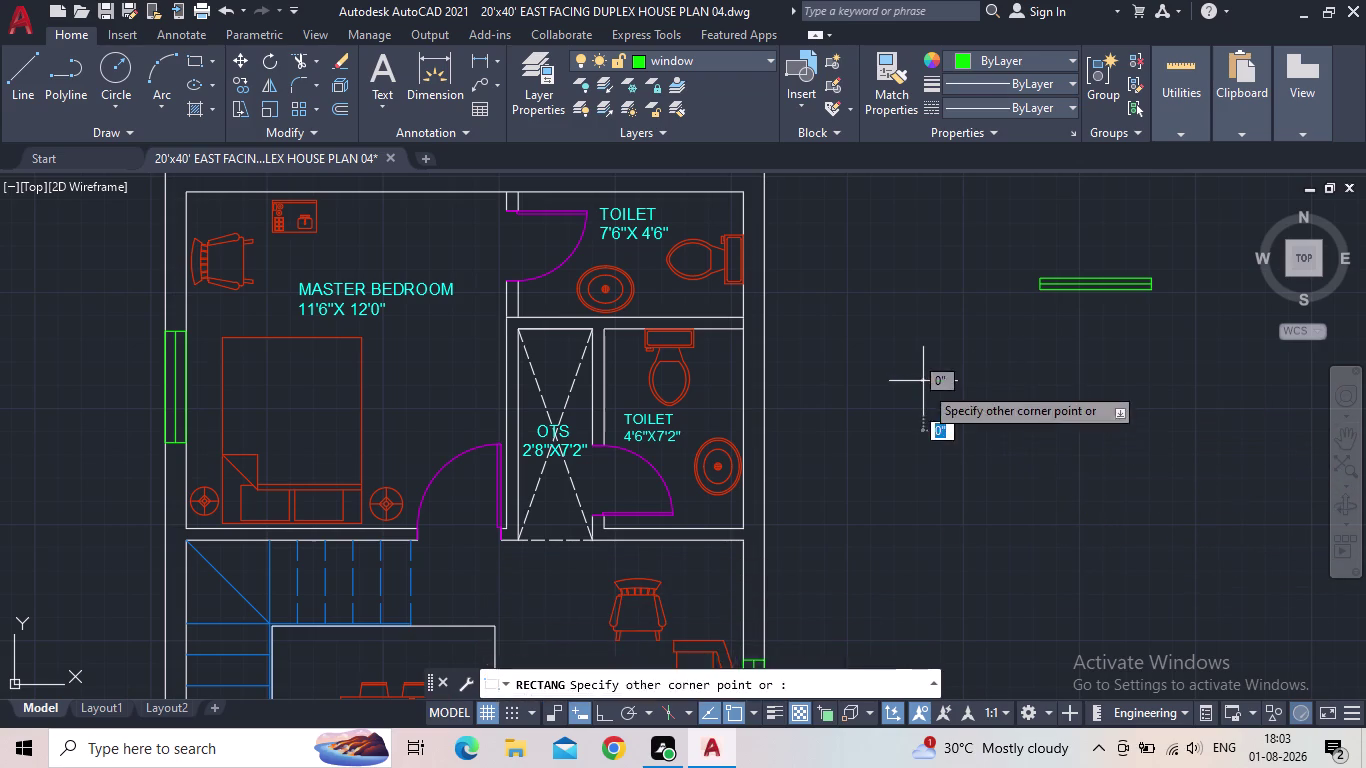
key(d)
key(Return)
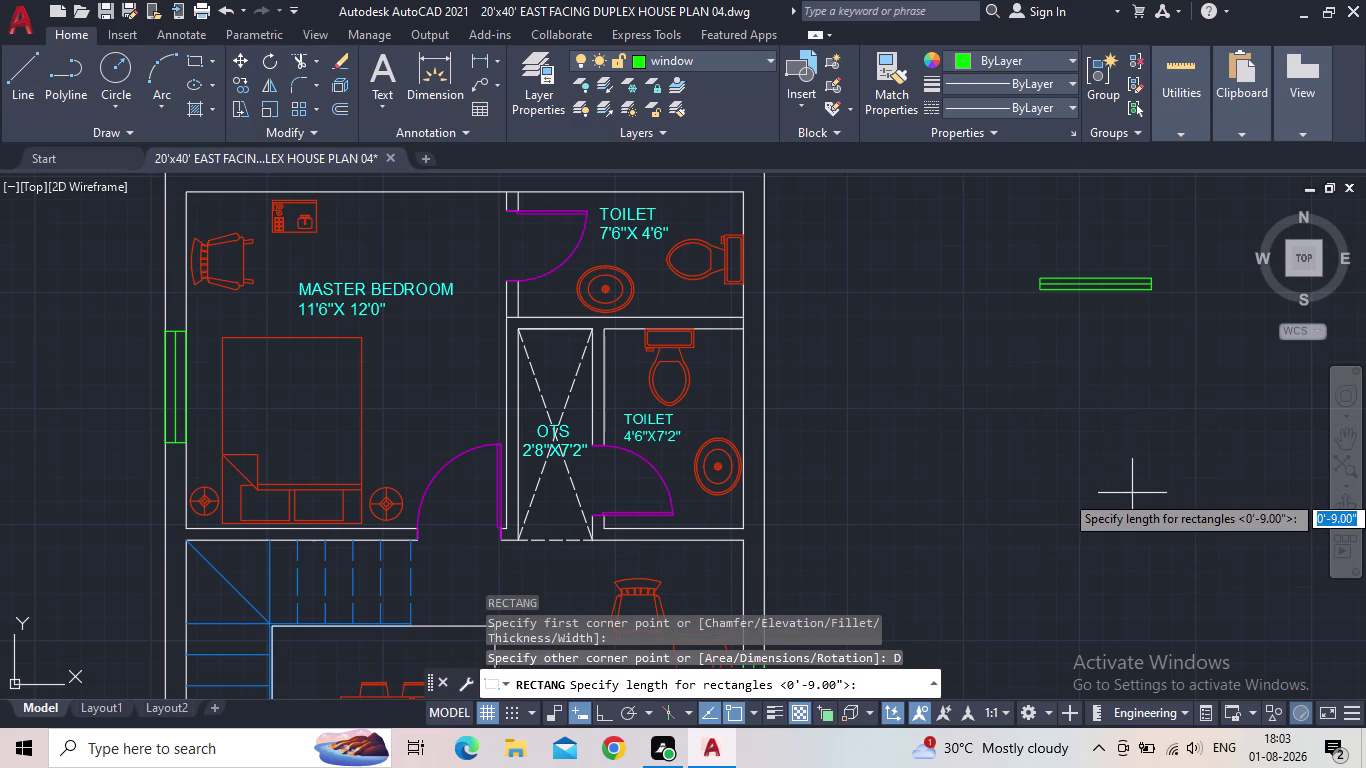
text(9")
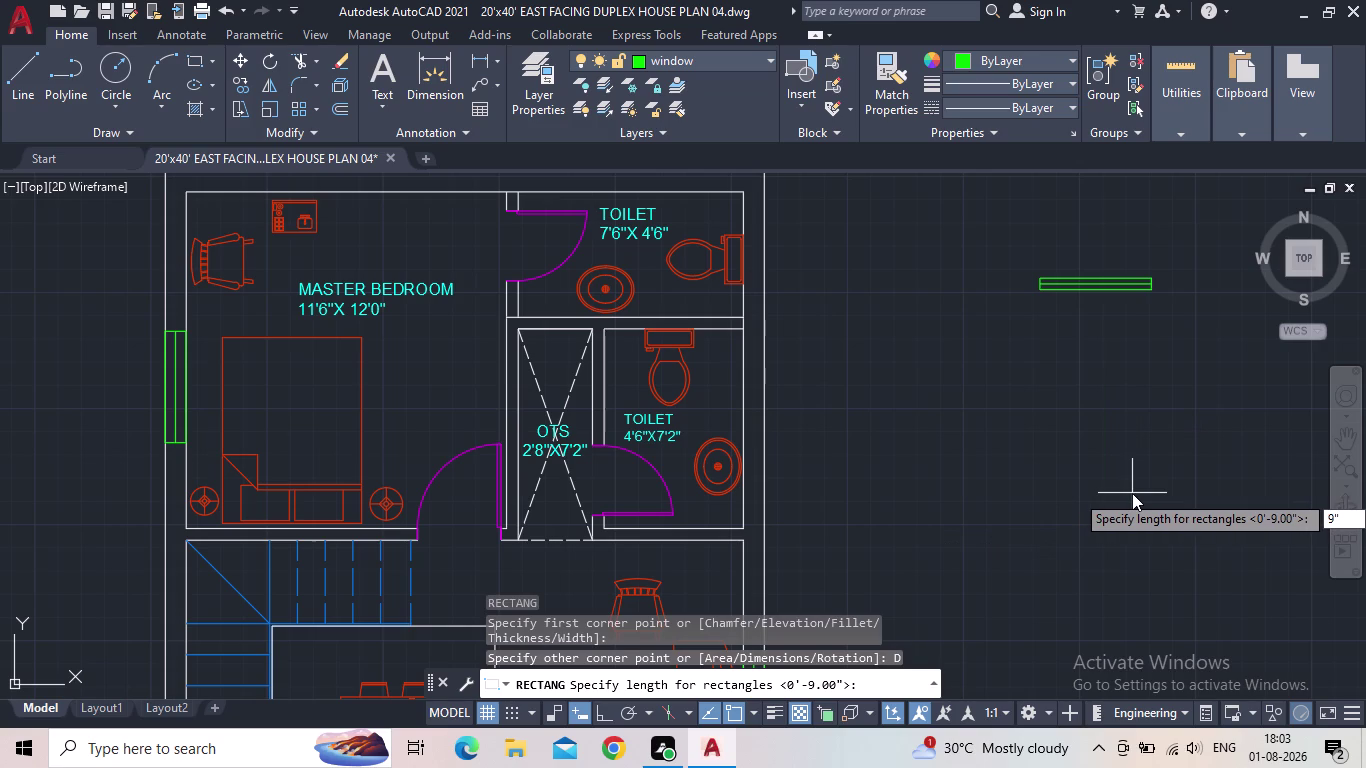
key(Return)
text(2')
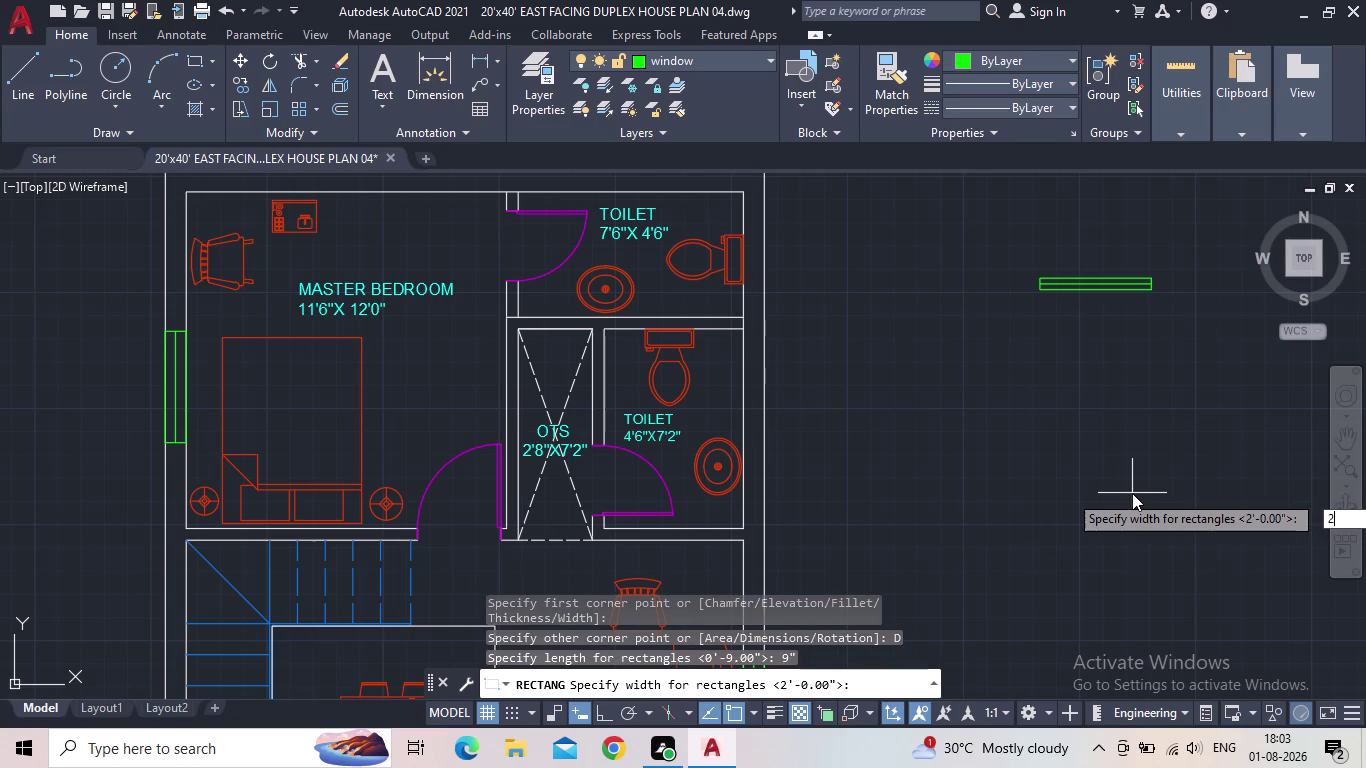
key(Return)
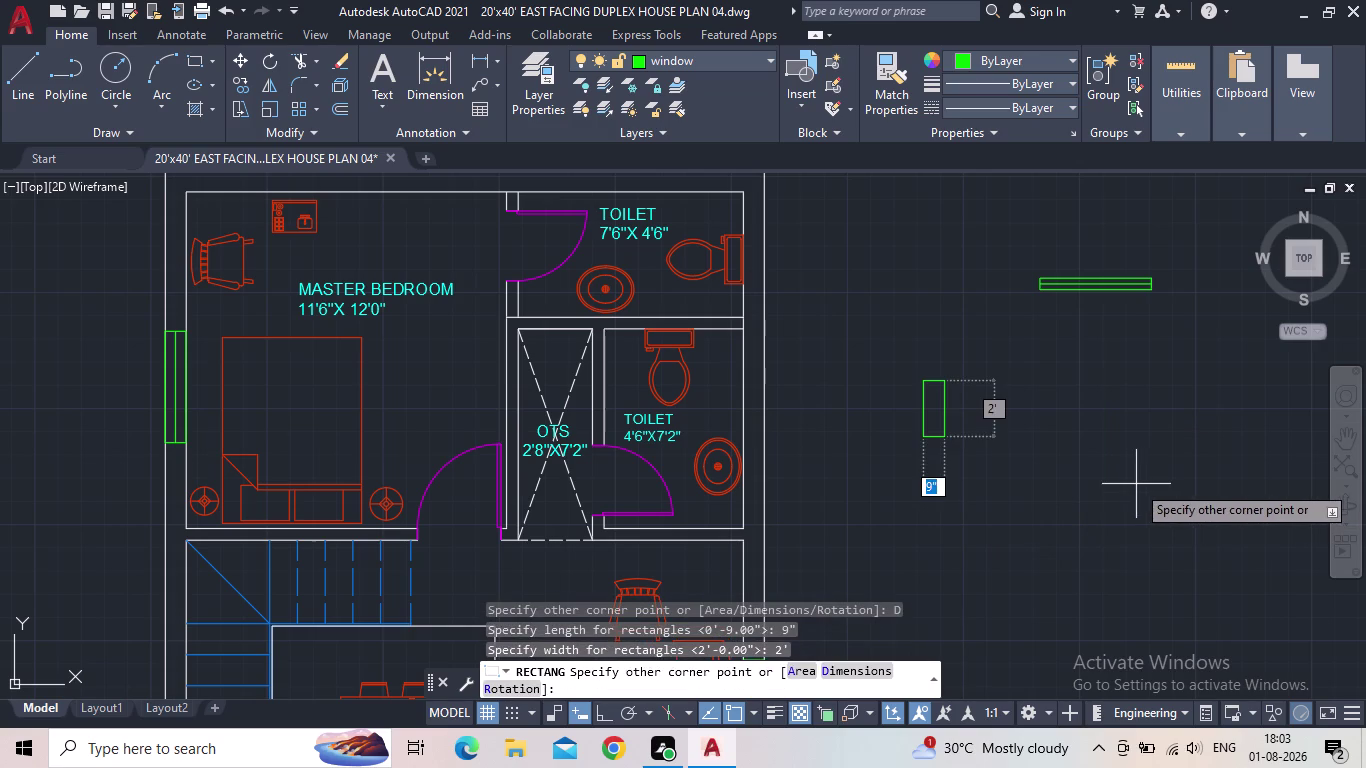
click(1116, 508)
key(Escape)
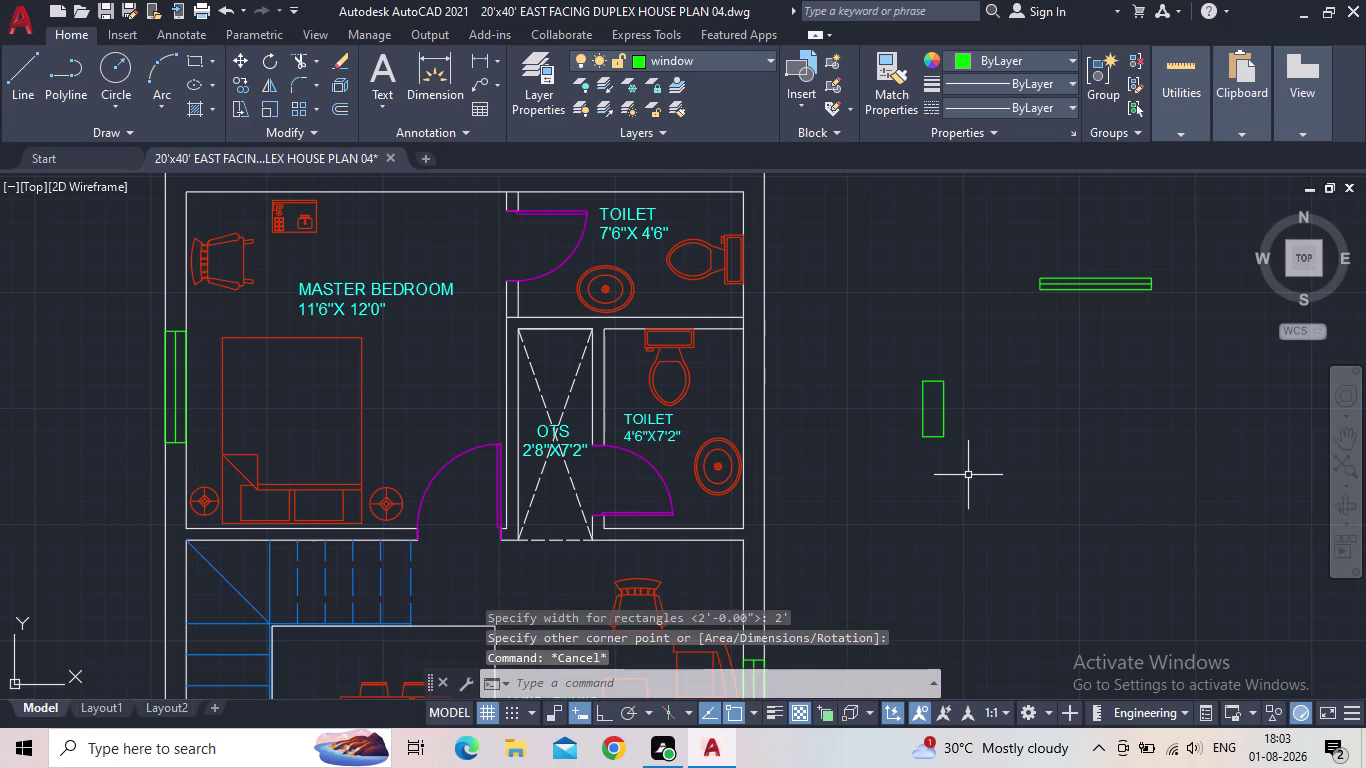
Draw a vertical line from the rectangle's top middle to its bottom middle.
key(l)
key(space)
click(928, 375)
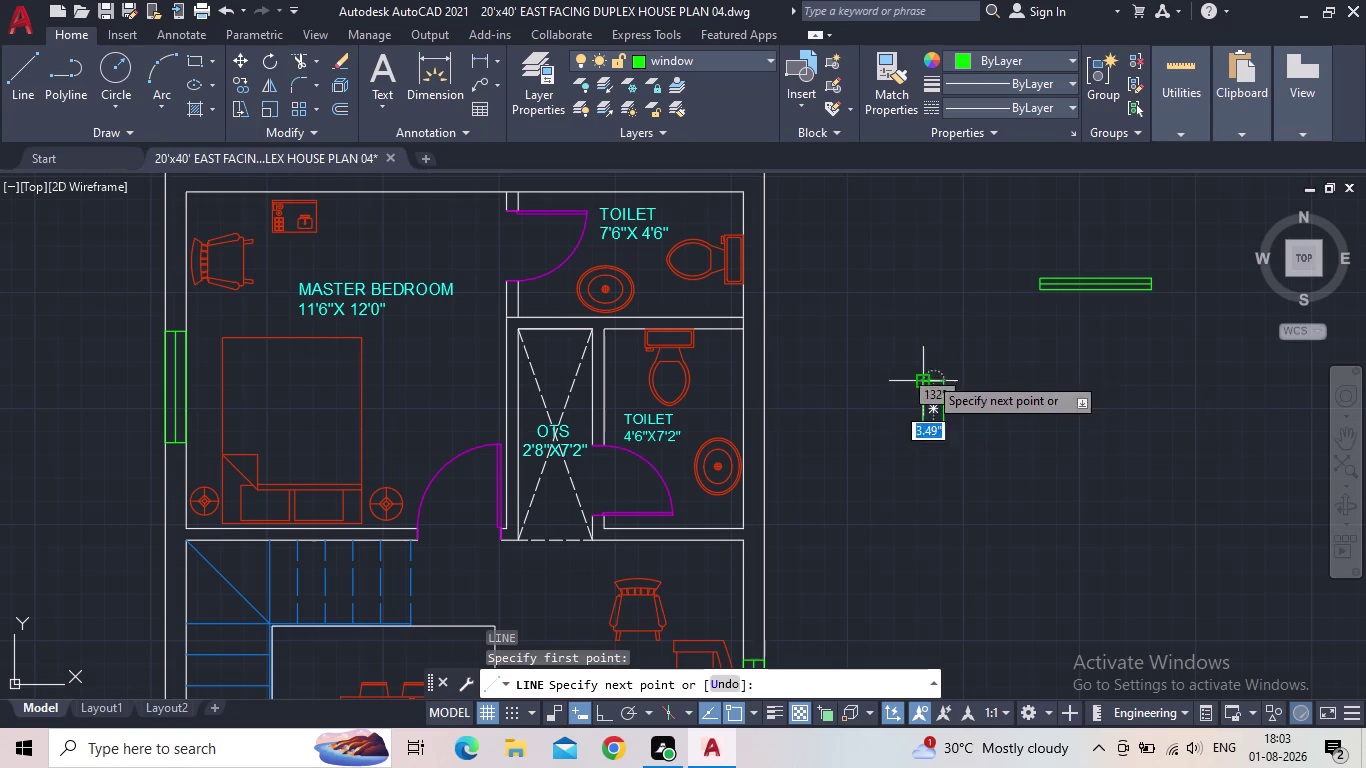
click(930, 435)
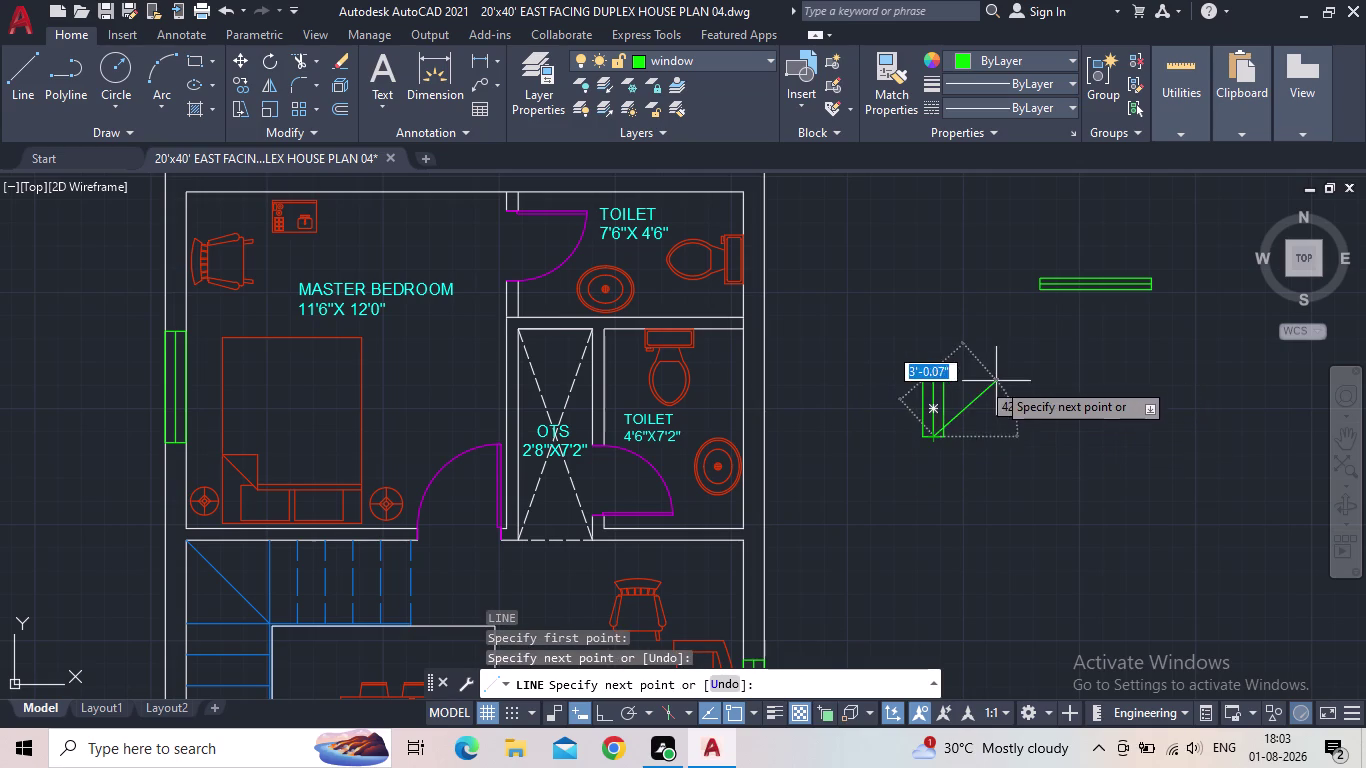
key(Escape)
Select the window, cancel the accidental arc edit, and reselect the double-line window.
click(961, 434)
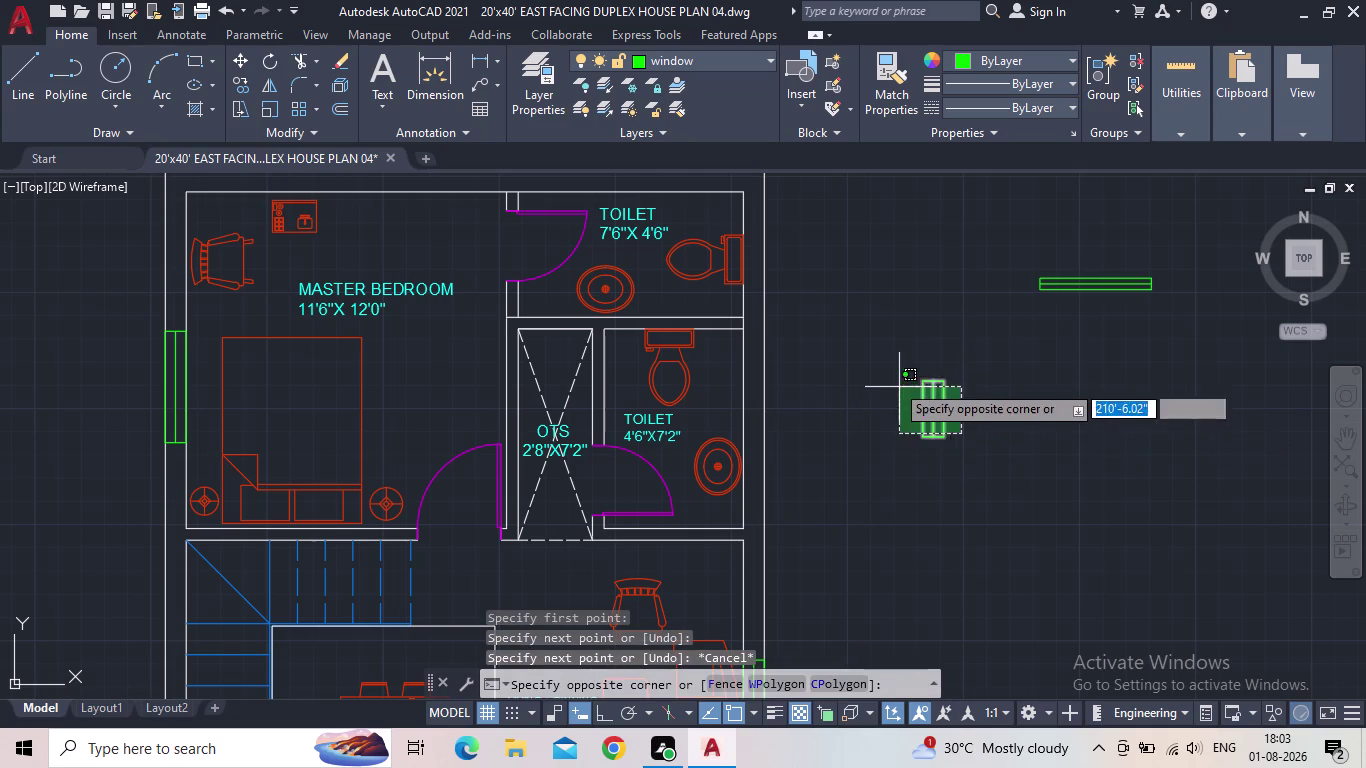
click(886, 370)
scroll(up, 3)
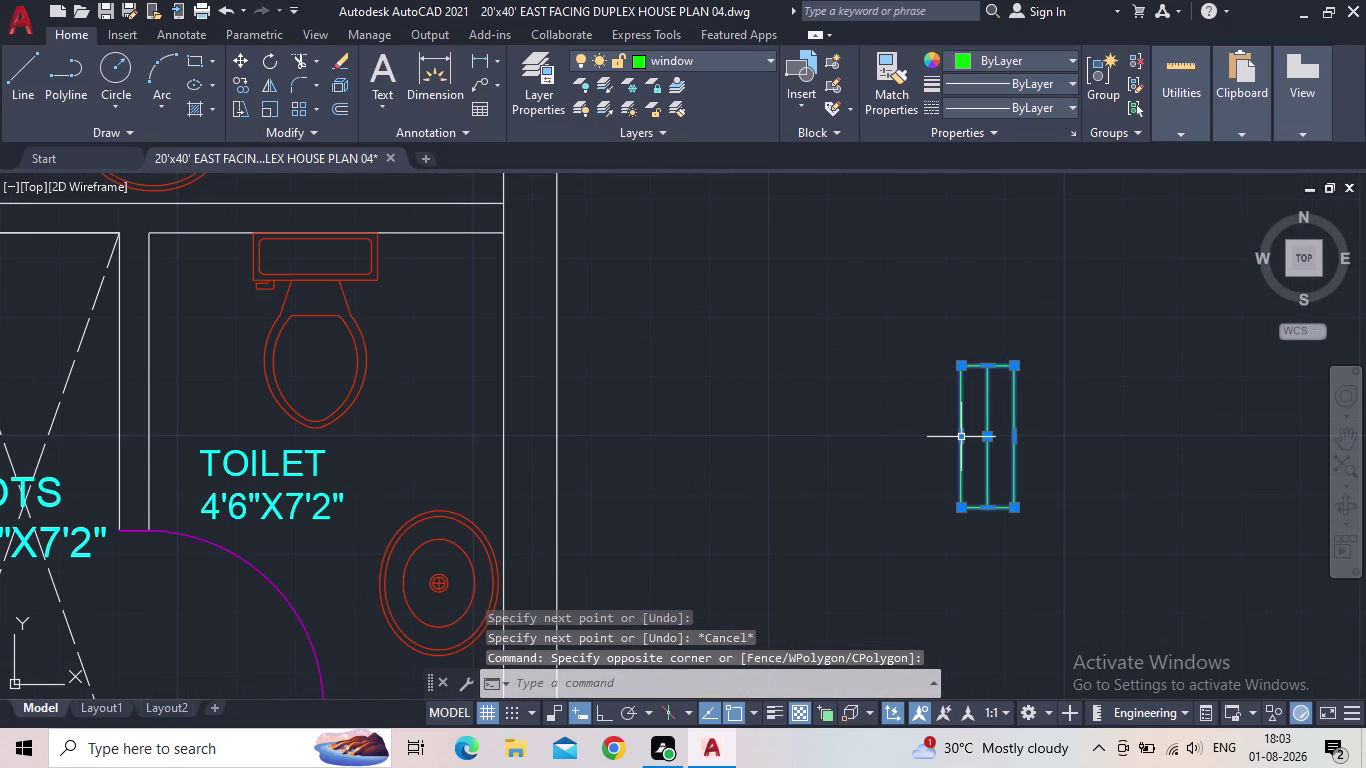
key(c)
key(o)
key(Return)
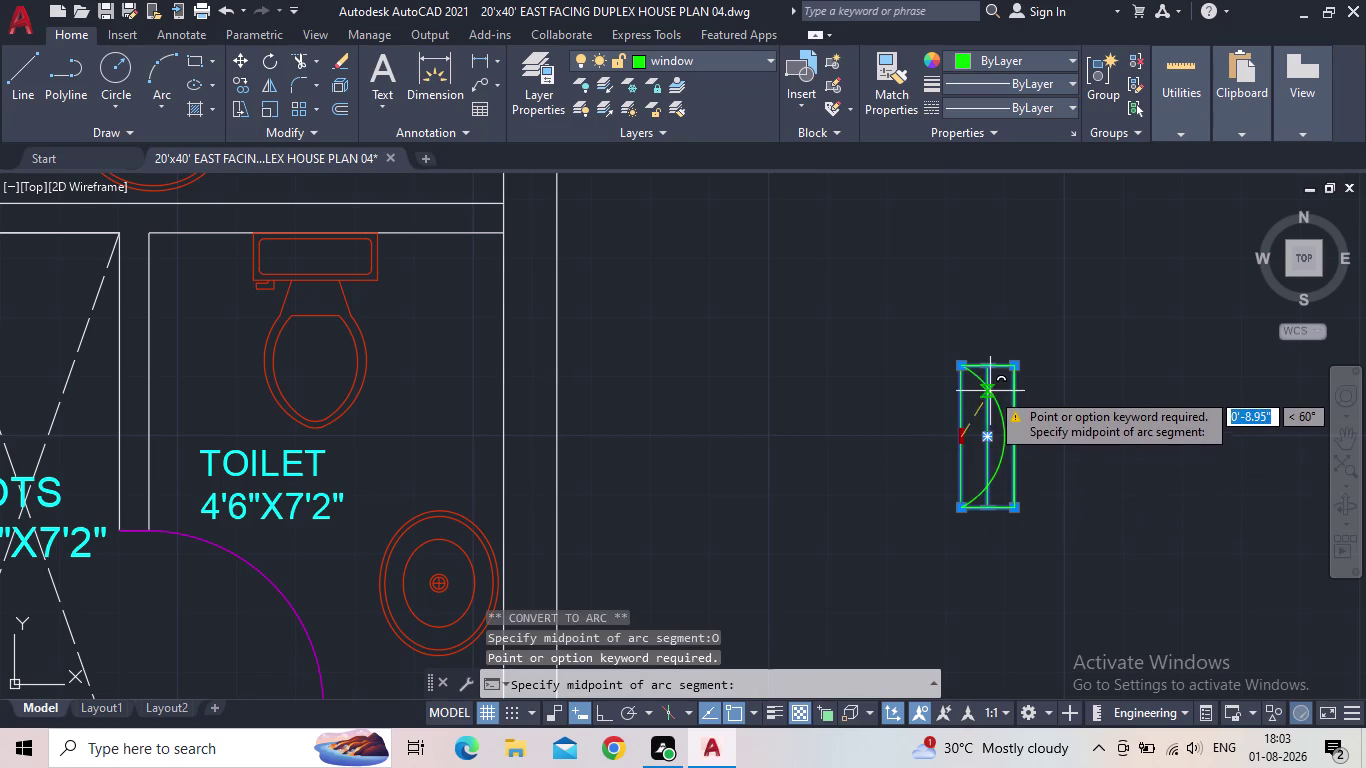
key(Escape)
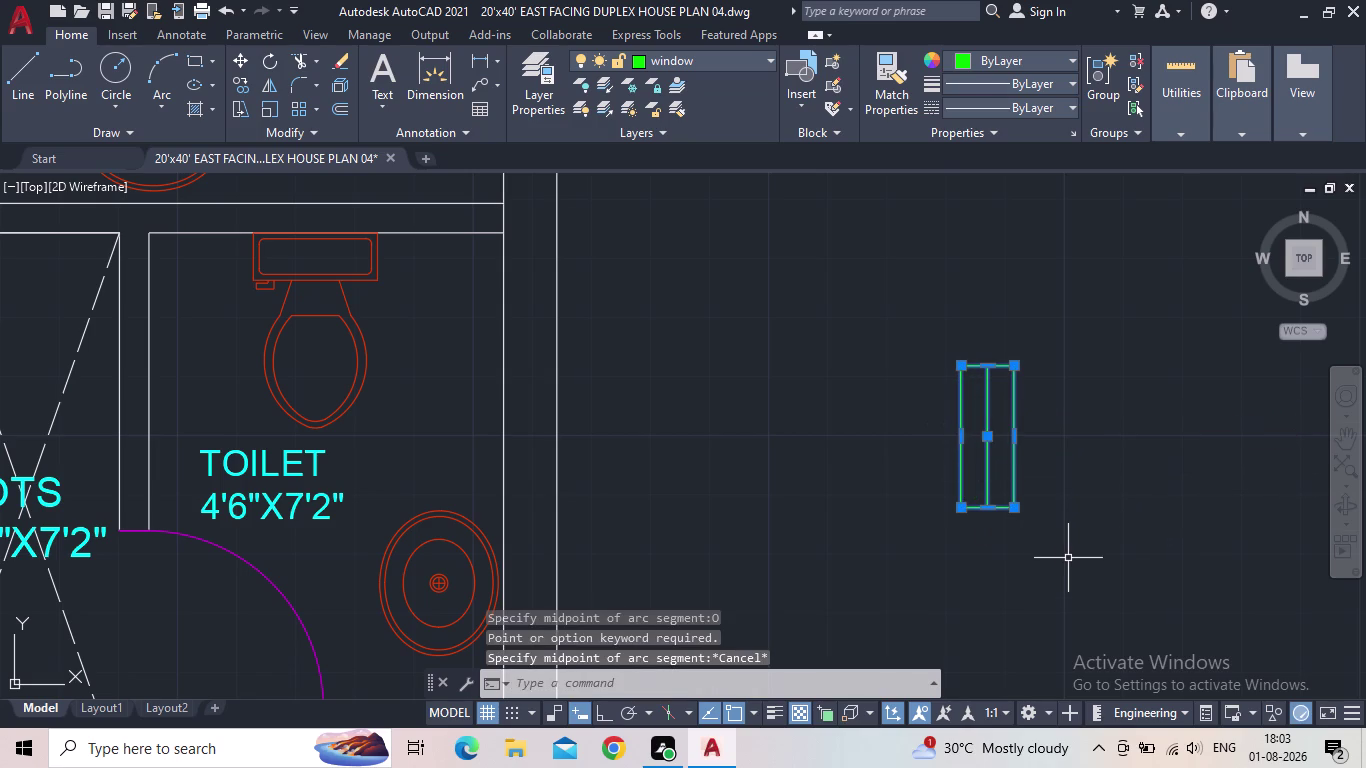
key(Escape)
drag(1048, 547, 1026, 523)
Copy the window from its bottom-left corner into the toilet's east wall.
click(905, 332)
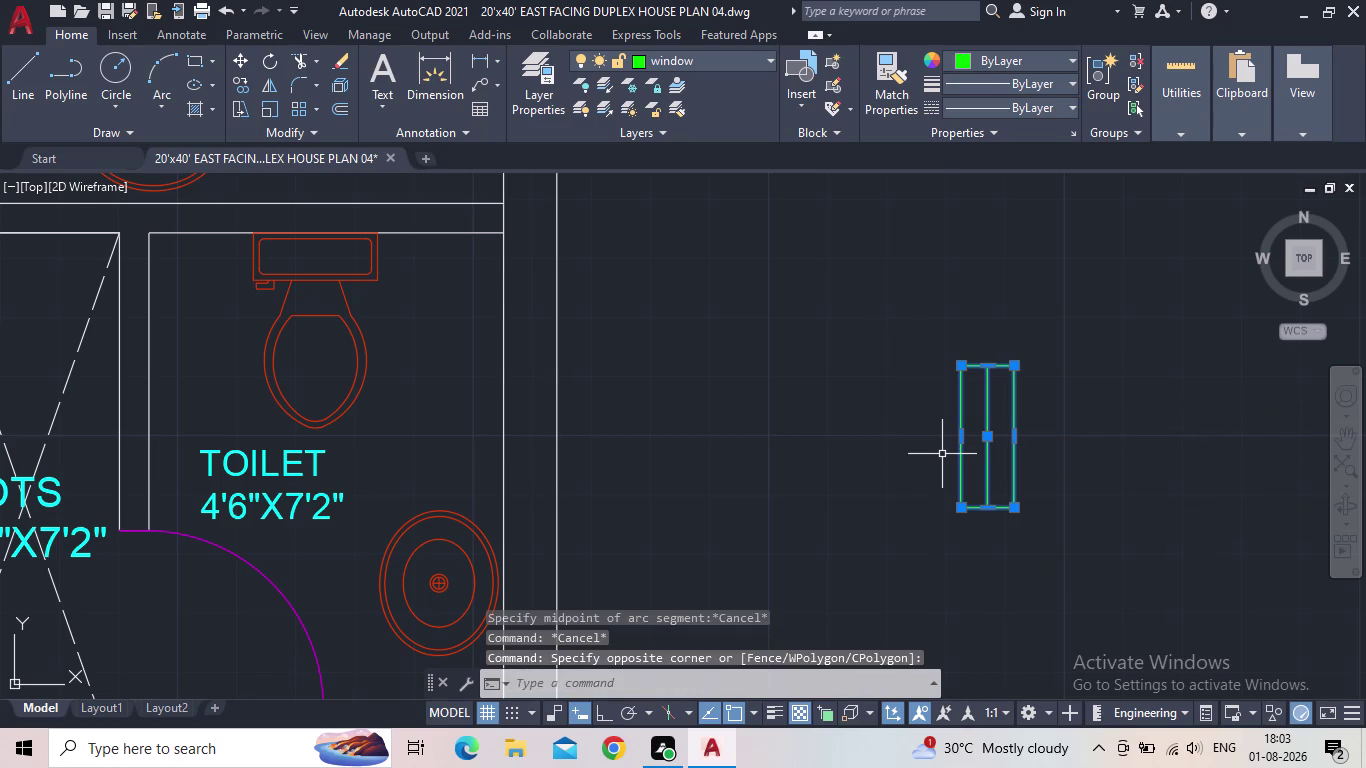
key(c)
key(o)
key(Return)
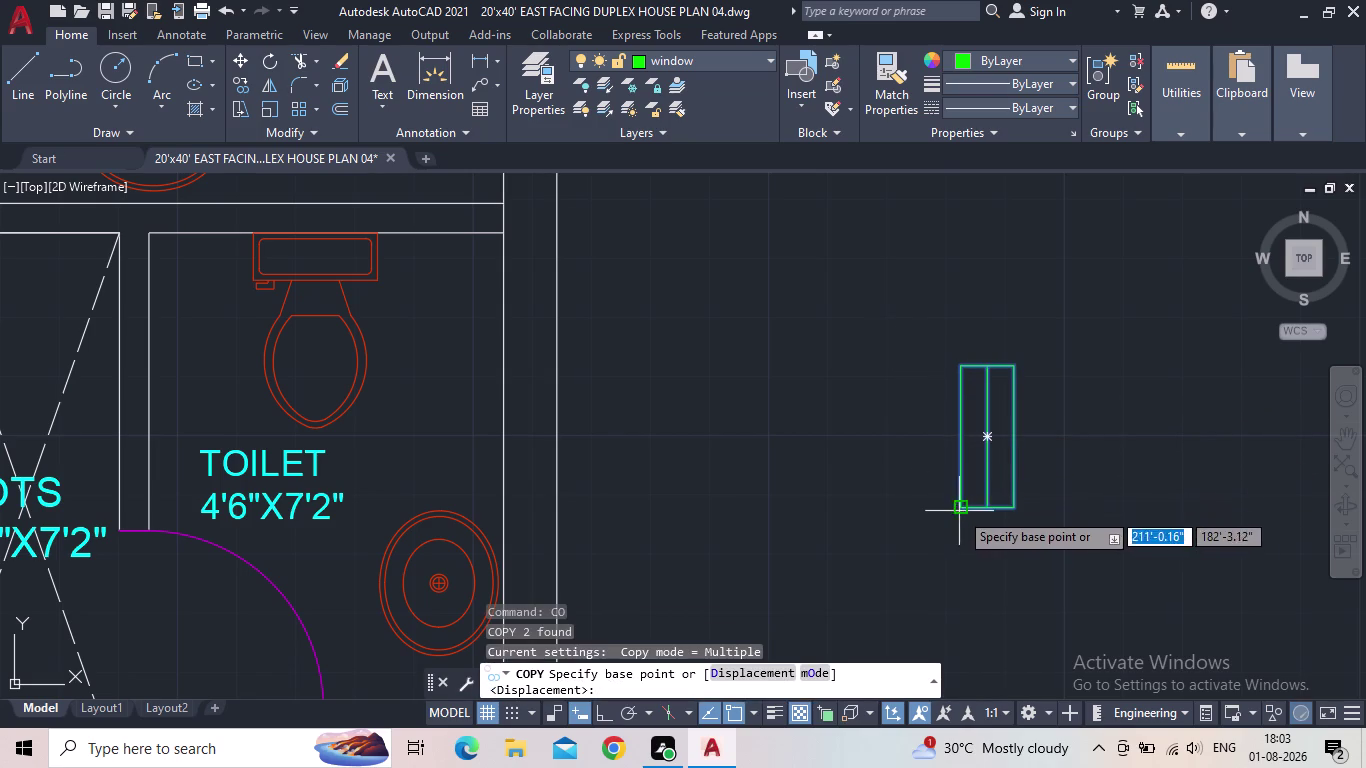
click(959, 511)
middle_drag(713, 351, 853, 411)
scroll(down, 3)
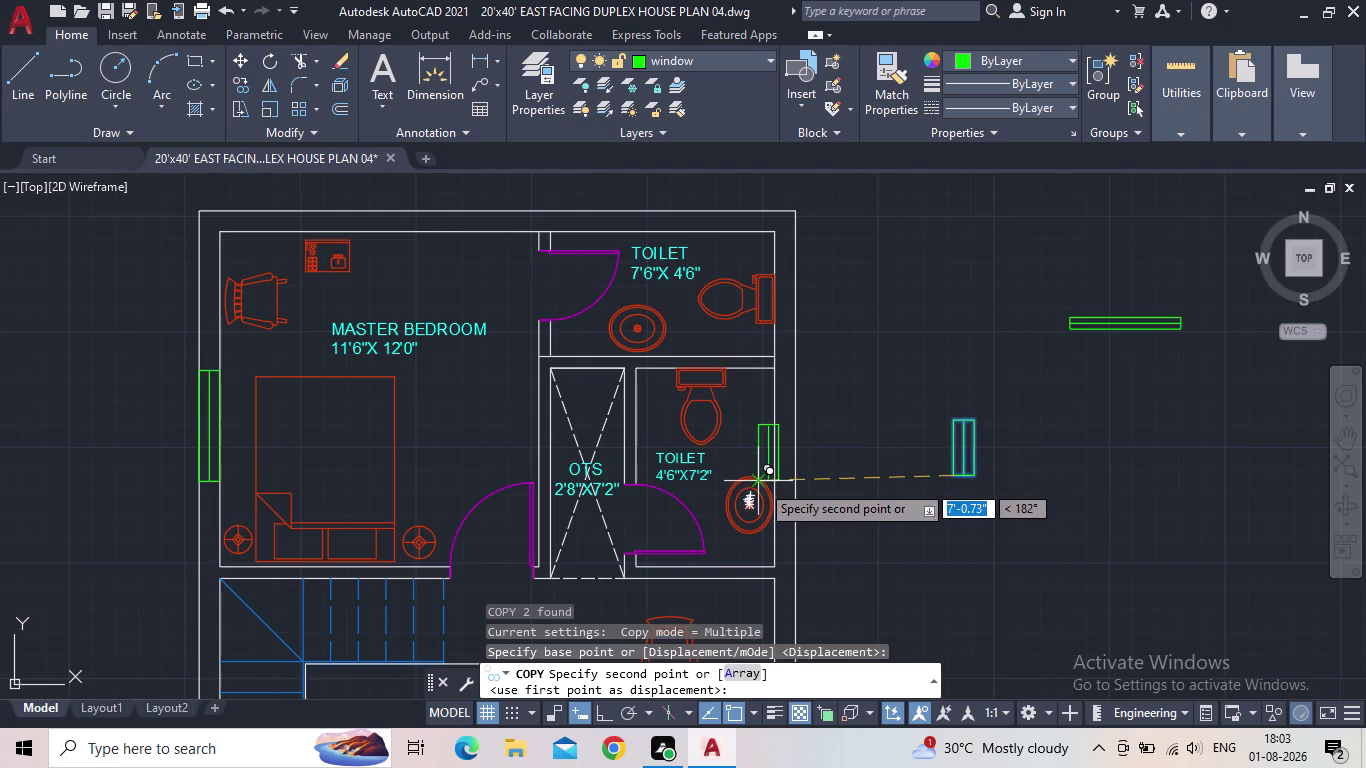
scroll(up, 3)
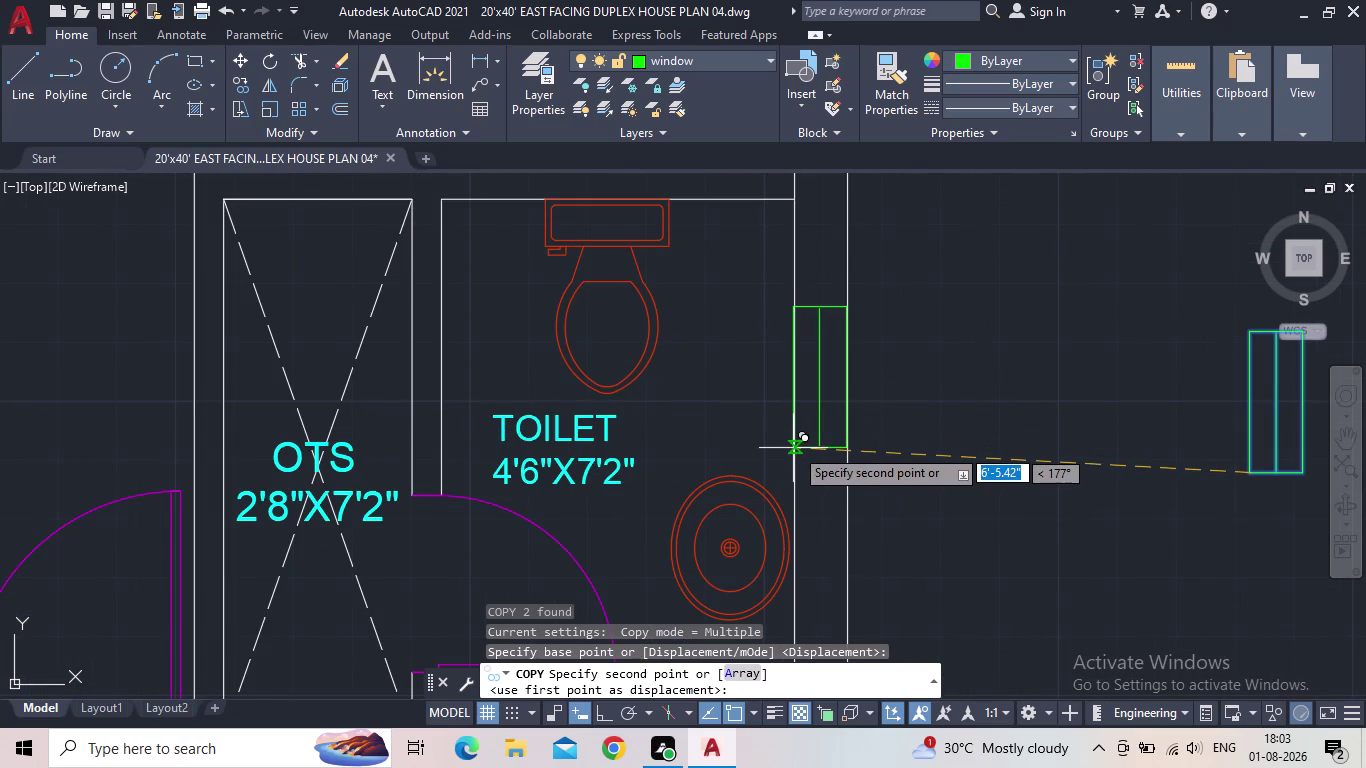
scroll(up, 3)
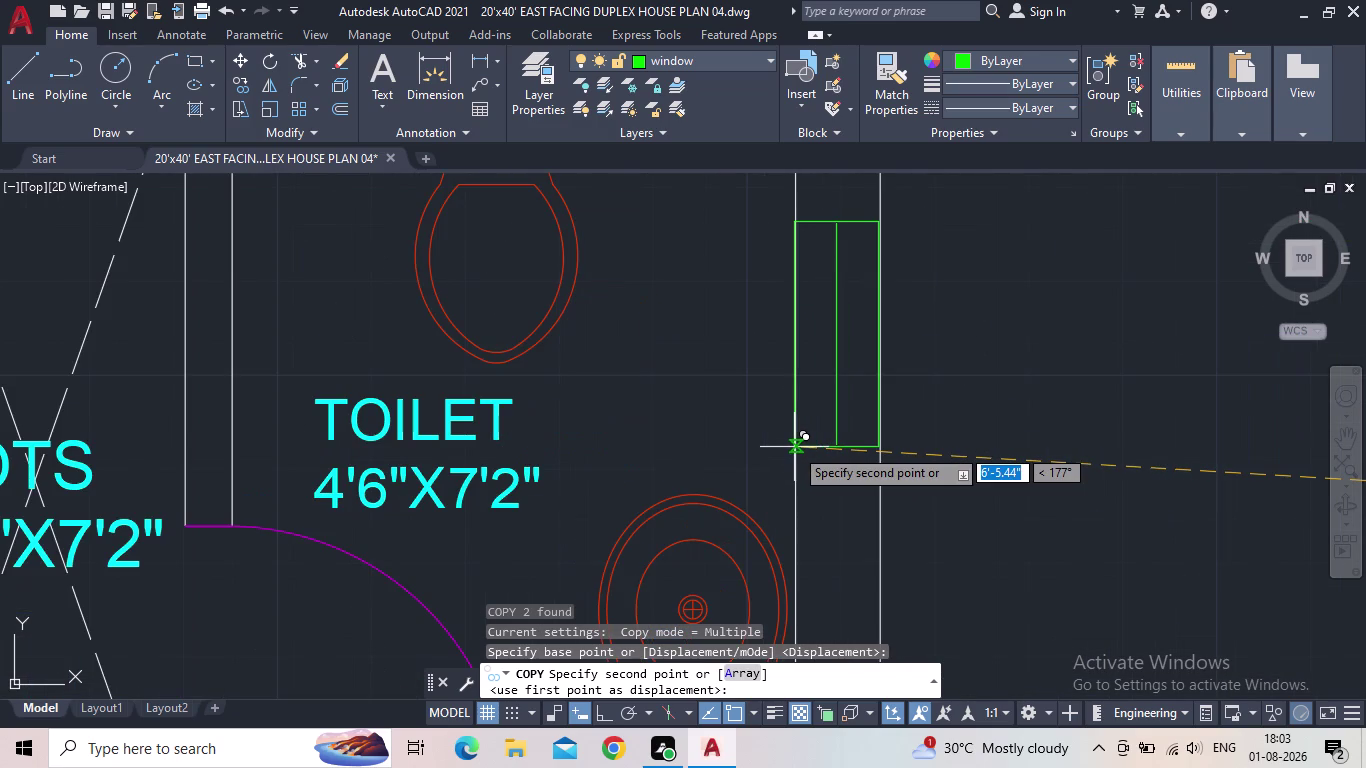
click(795, 447)
Place another window copy beside the upper toilet.
middle_drag(754, 435, 730, 521)
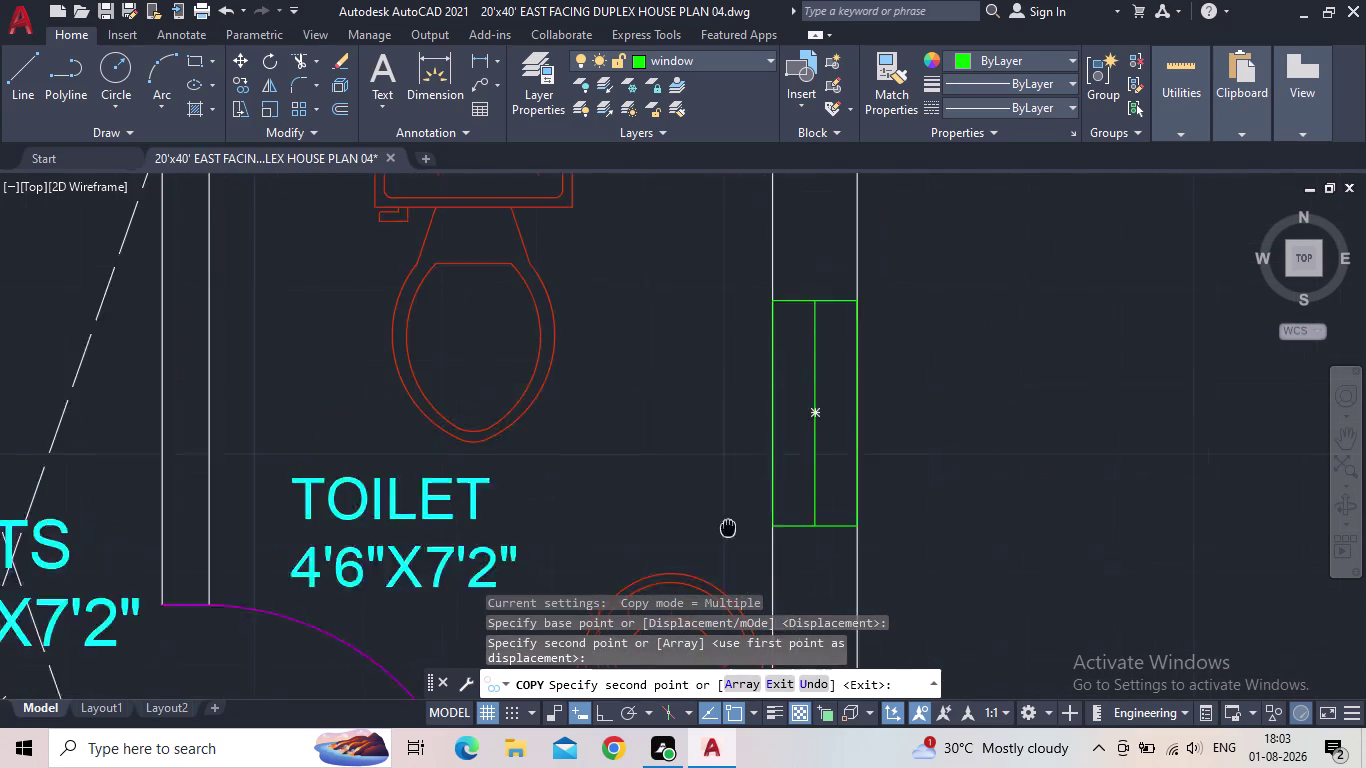
middle_drag(730, 521, 718, 579)
scroll(down, 3)
middle_drag(859, 390, 831, 457)
scroll(up, 3)
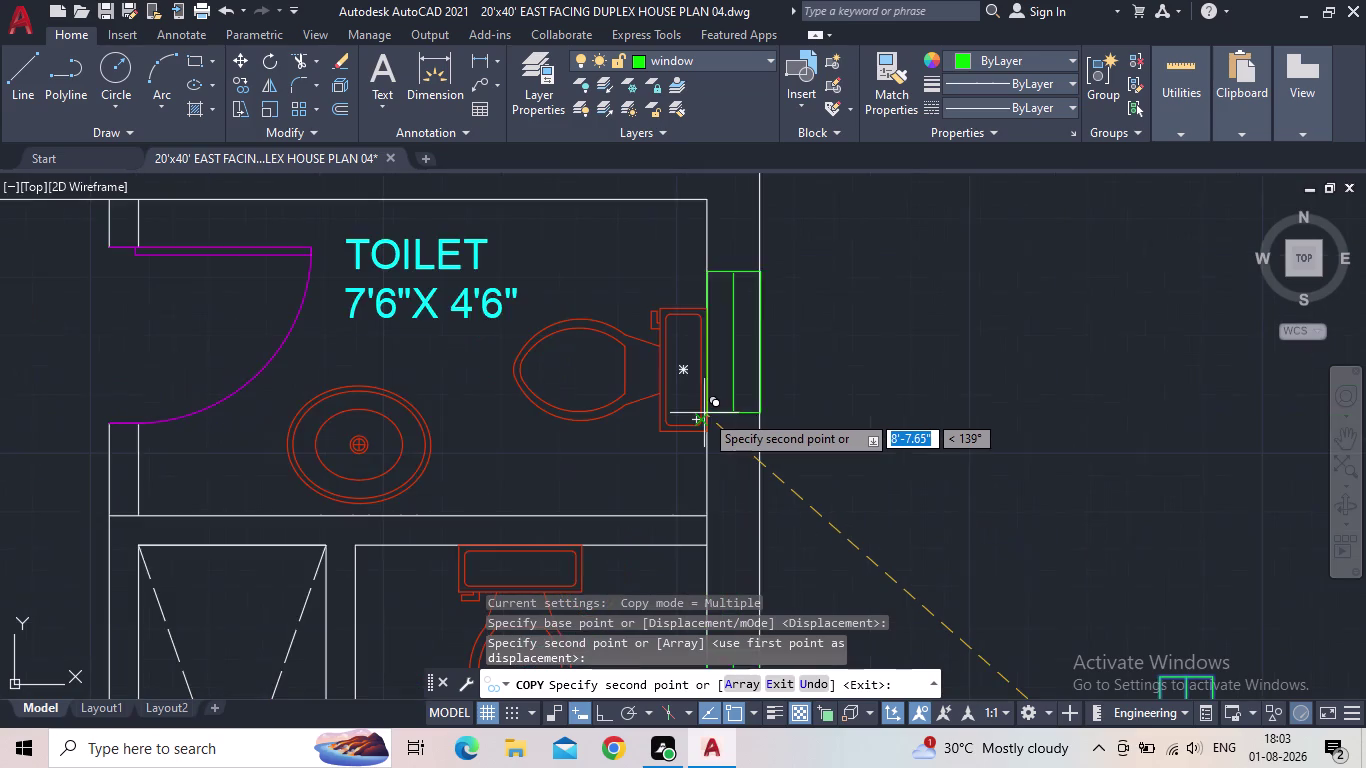
scroll(up, 3)
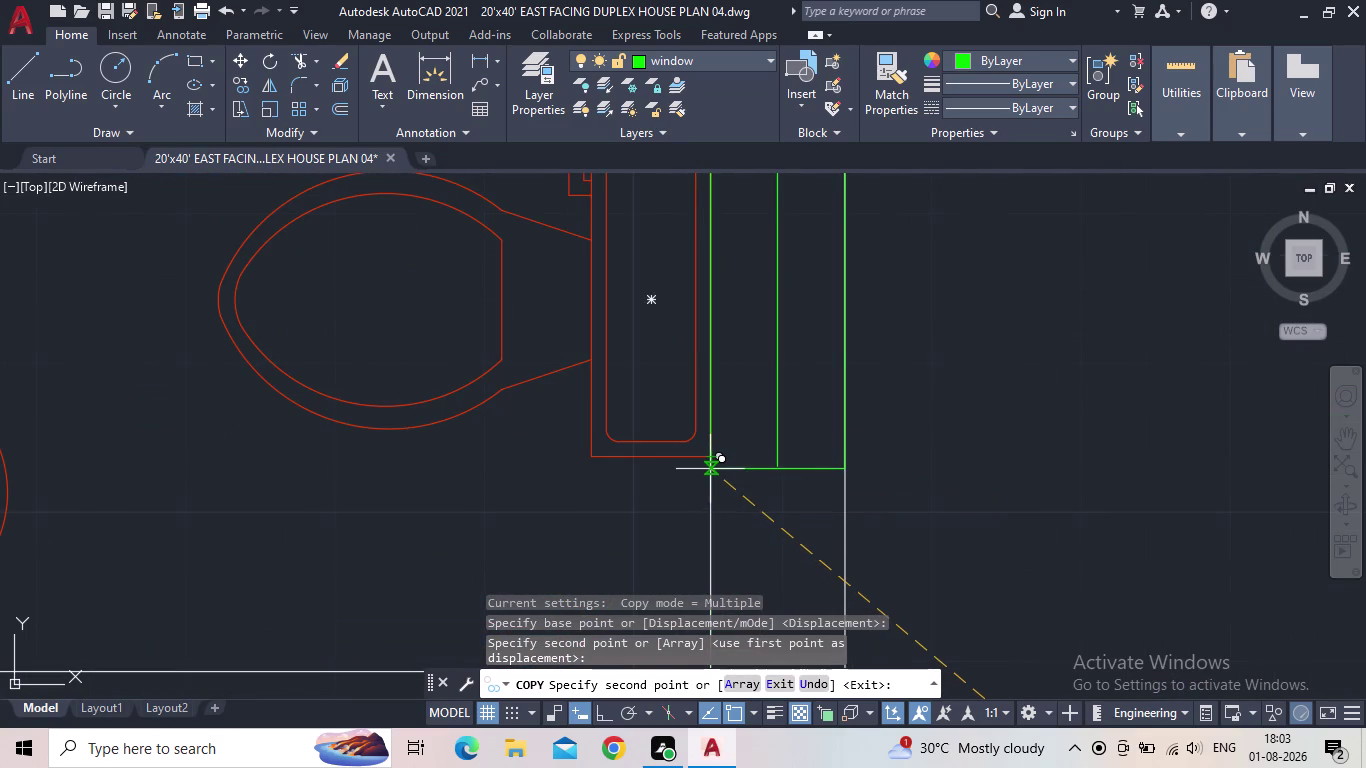
click(710, 469)
Pan to the living and dining area, stop copying, and view the whole plan.
scroll(down, 3)
middle_drag(946, 509, 918, 527)
middle_drag(977, 507, 943, 285)
middle_drag(895, 482, 1143, 261)
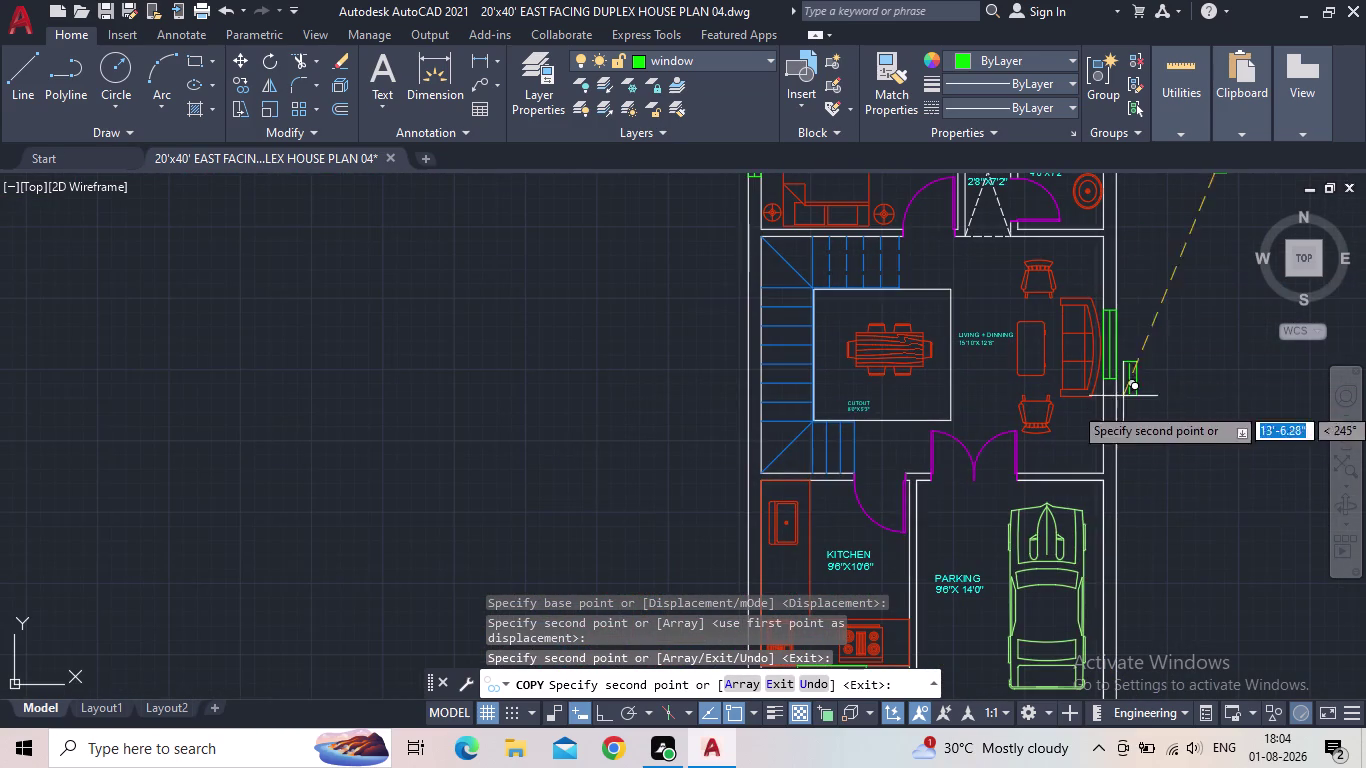
middle_drag(1212, 500, 1068, 346)
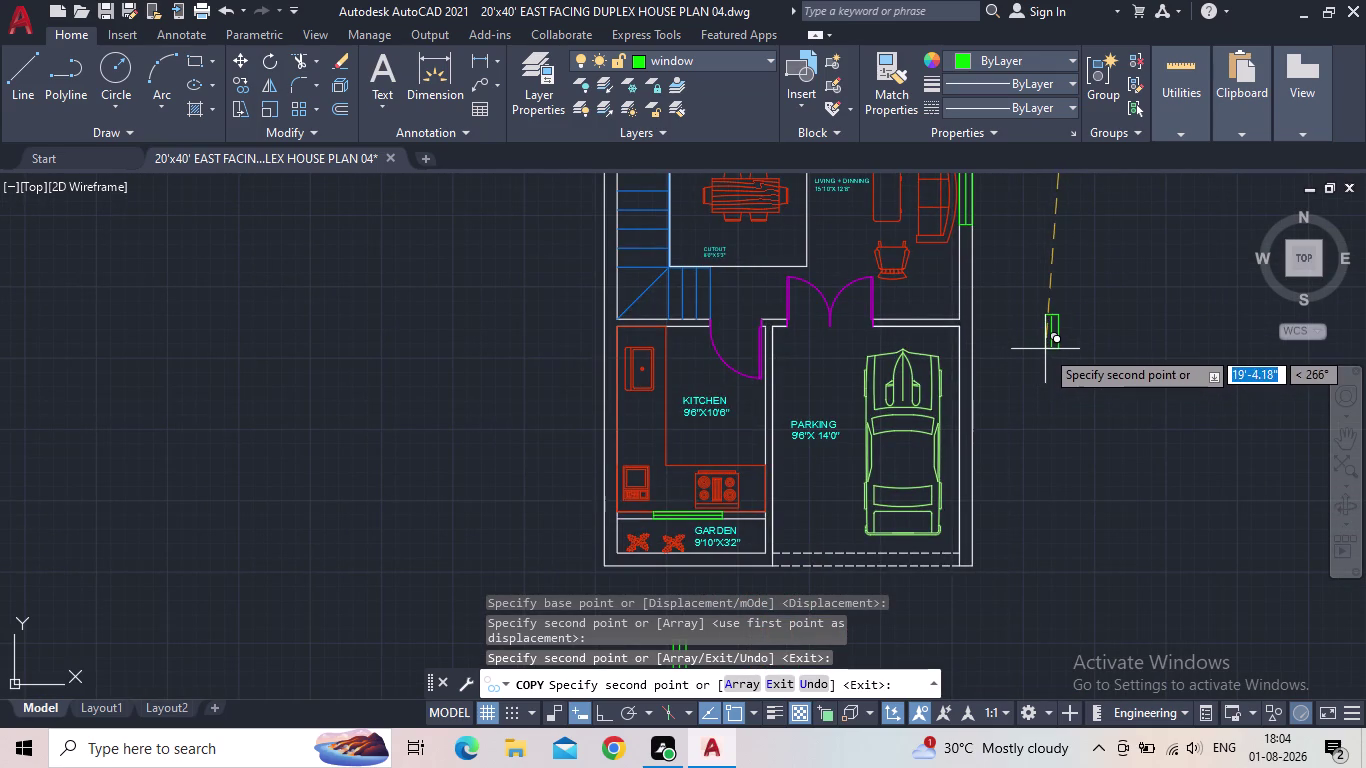
middle_click(833, 397)
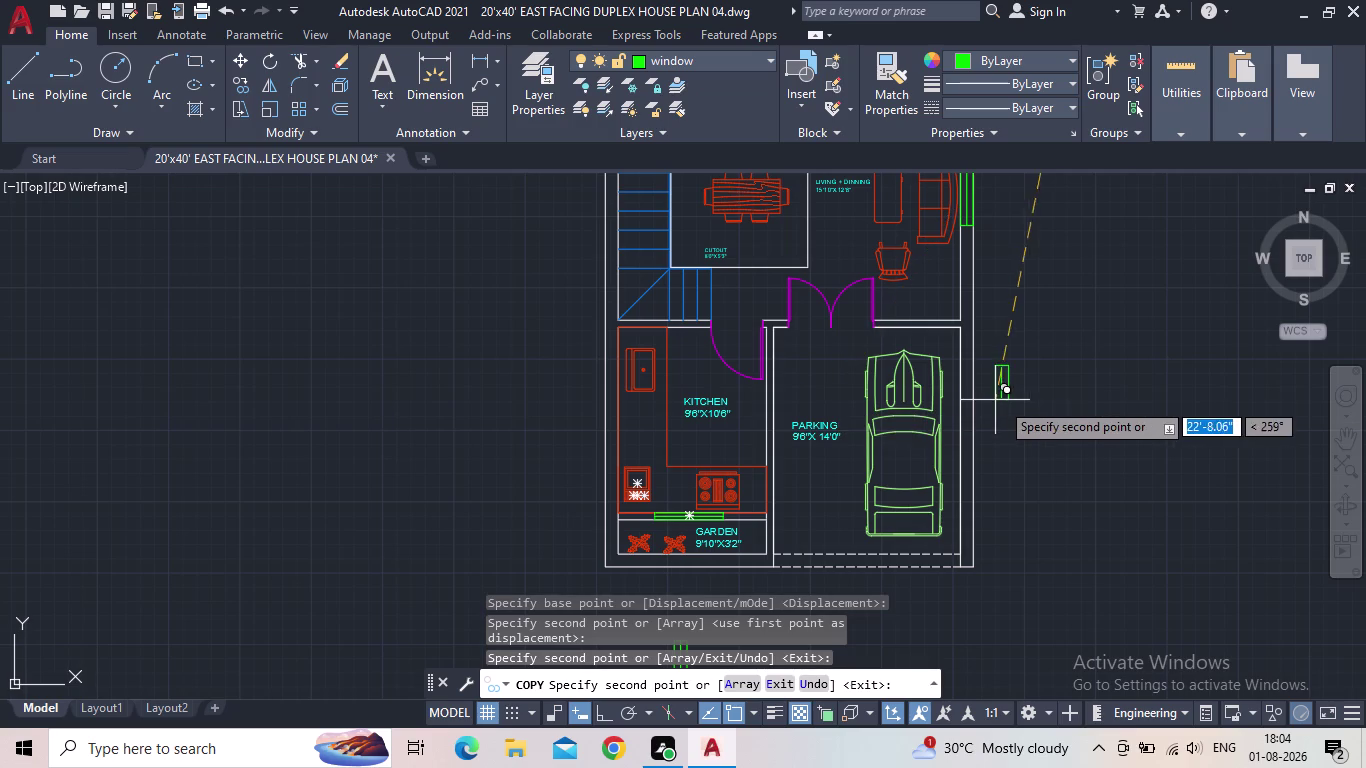
key(Escape)
middle_drag(1028, 392, 928, 564)
scroll(down, 3)
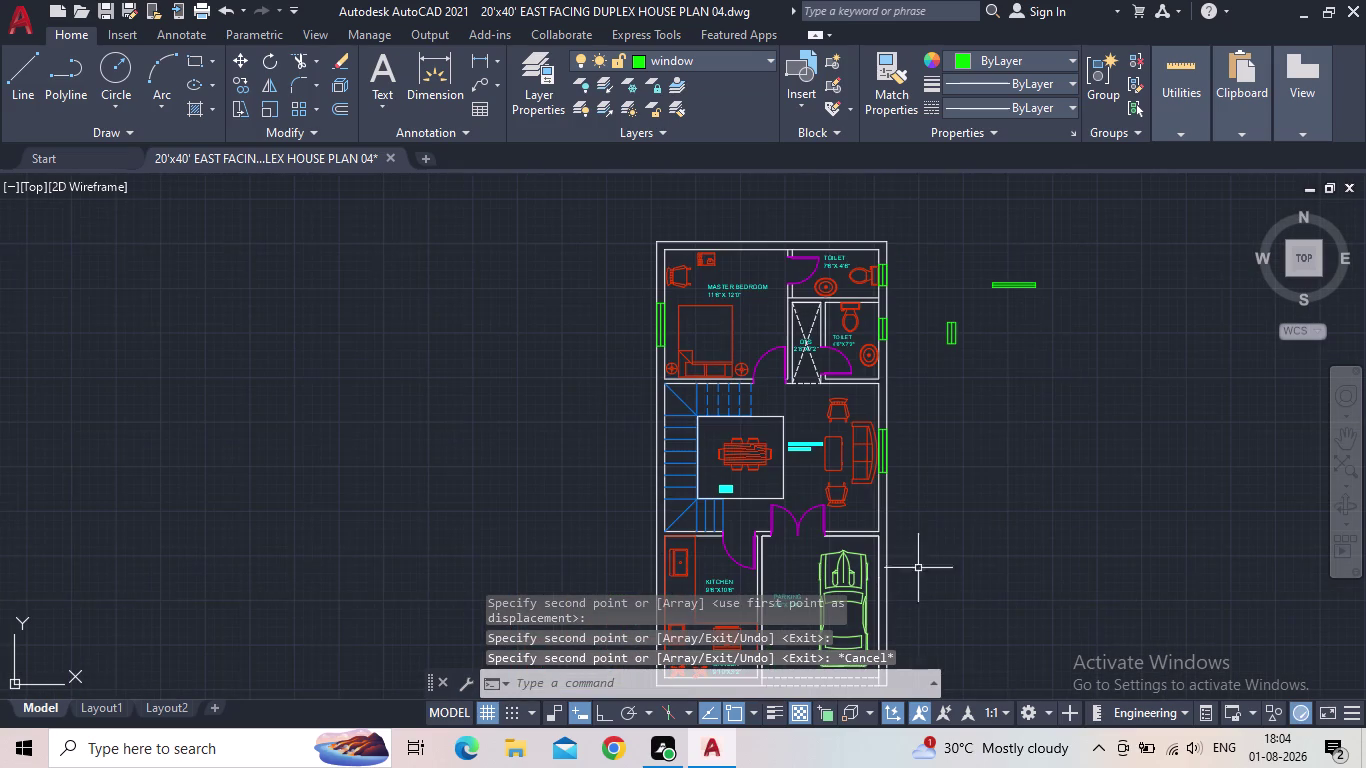
Erase the stray window pieces right of the floor plan and save the drawing.
click(1049, 350)
click(974, 253)
drag(983, 356, 952, 342)
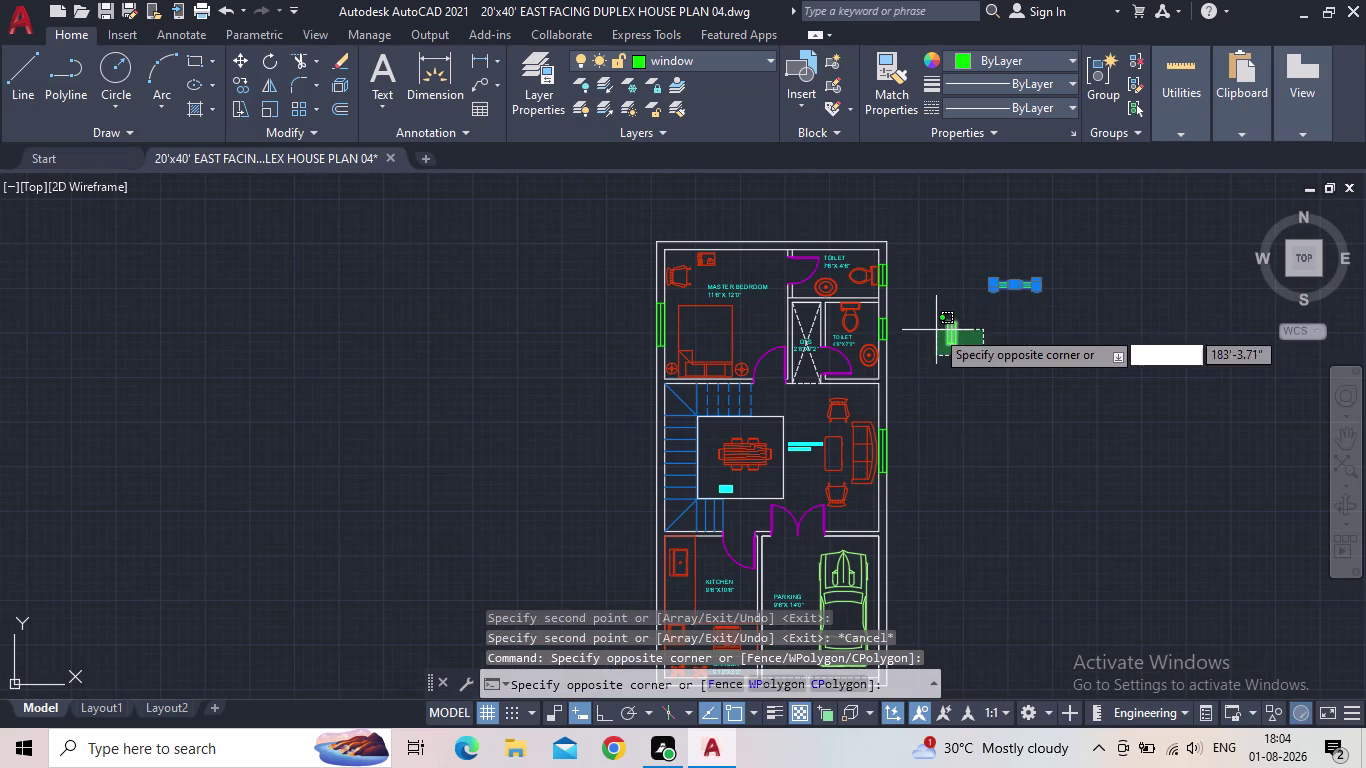
click(933, 309)
key(Delete)
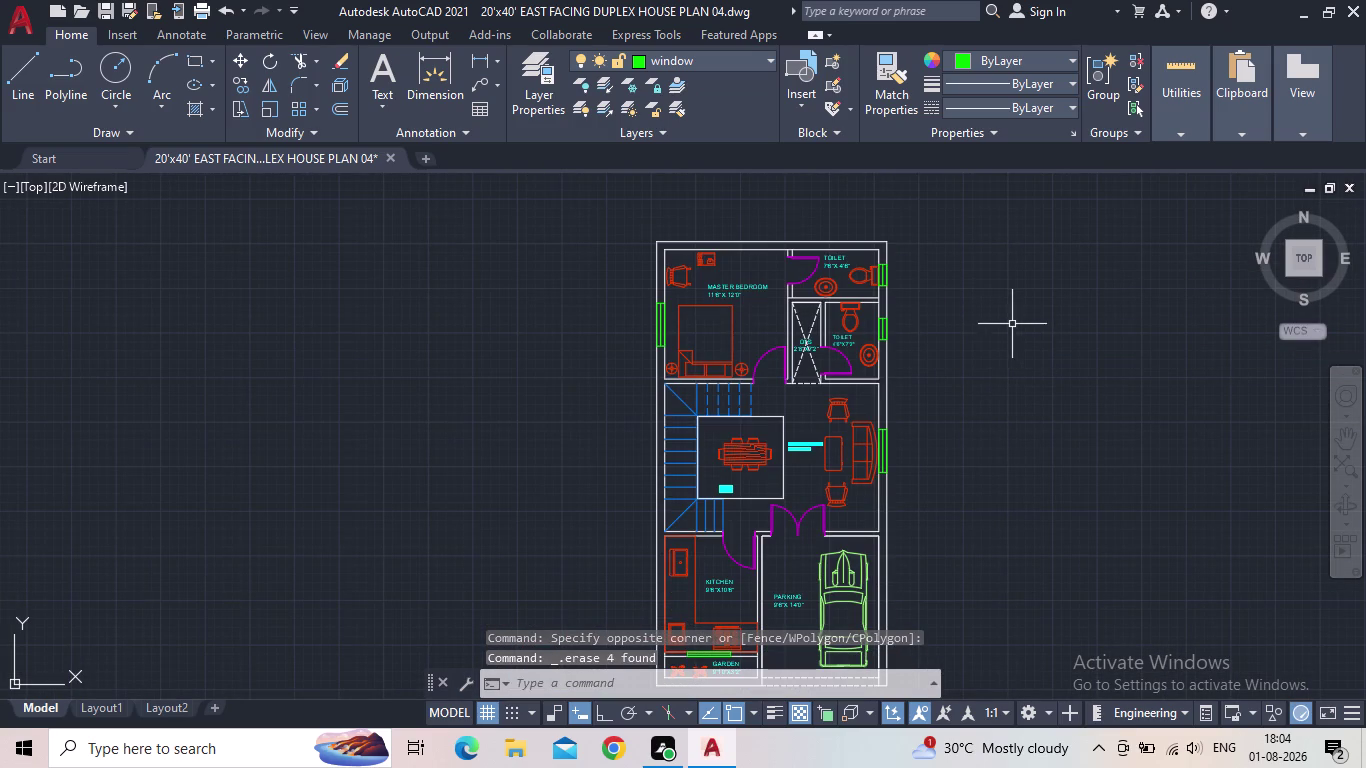
middle_click(1008, 325)
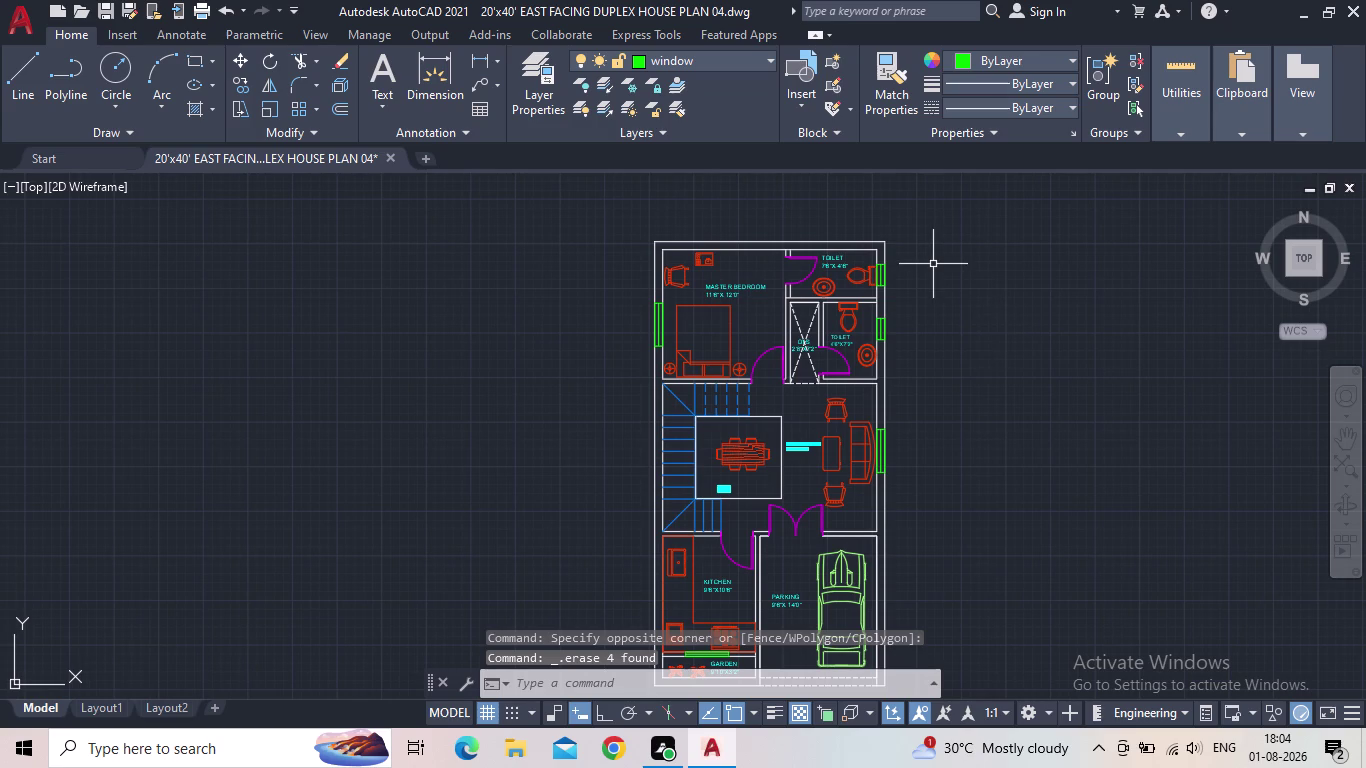
click(109, 13)
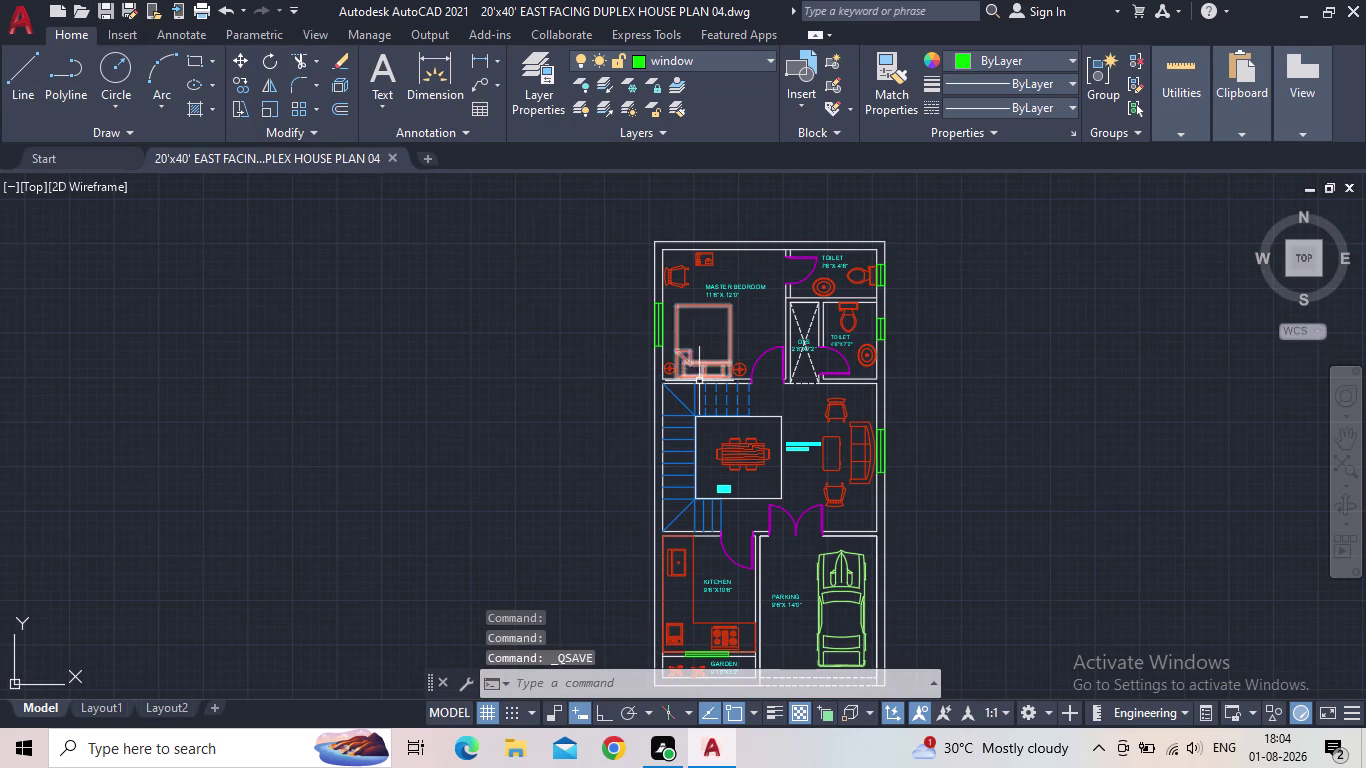
Pan and zoom around the floor plan, including the living and kitchen area.
middle_drag(699, 381, 581, 248)
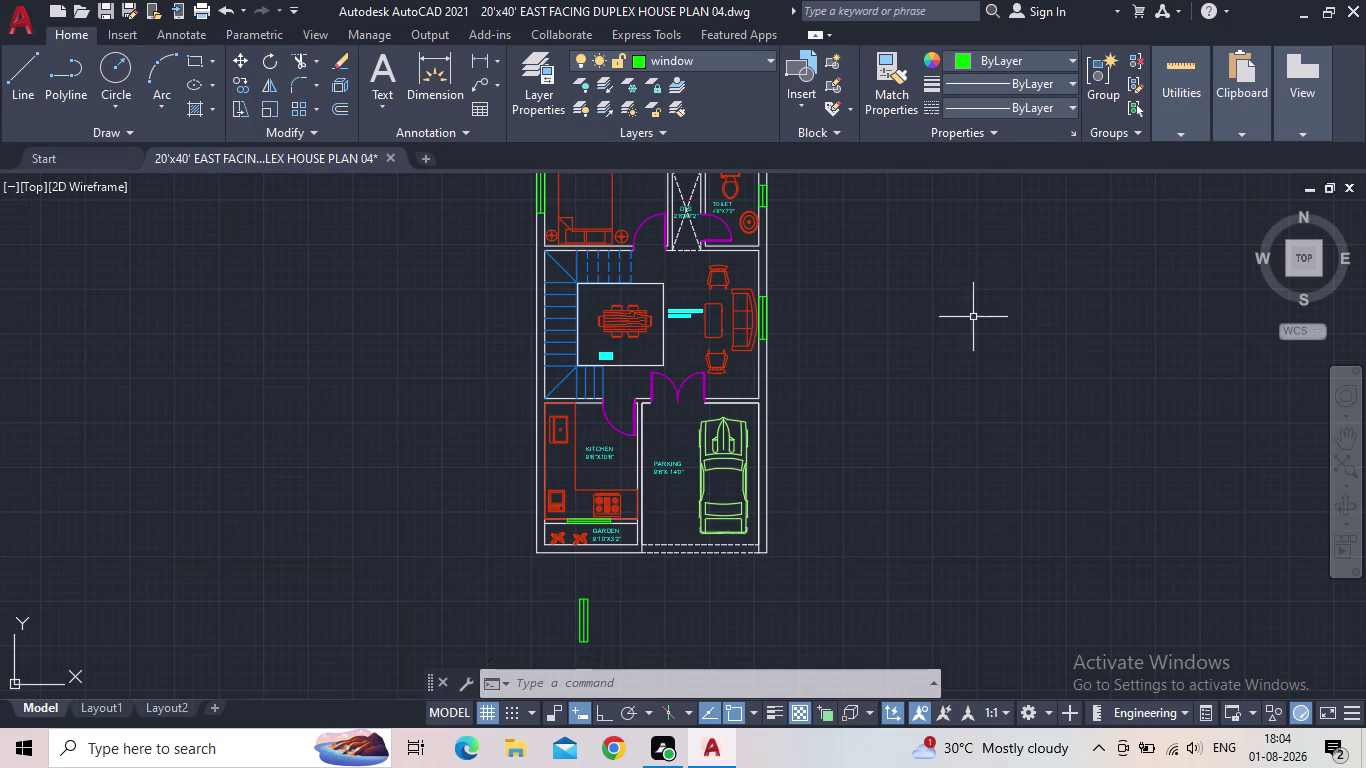
scroll(up, 3)
middle_drag(801, 453, 745, 392)
scroll(down, 3)
middle_drag(757, 399, 639, 403)
scroll(down, 3)
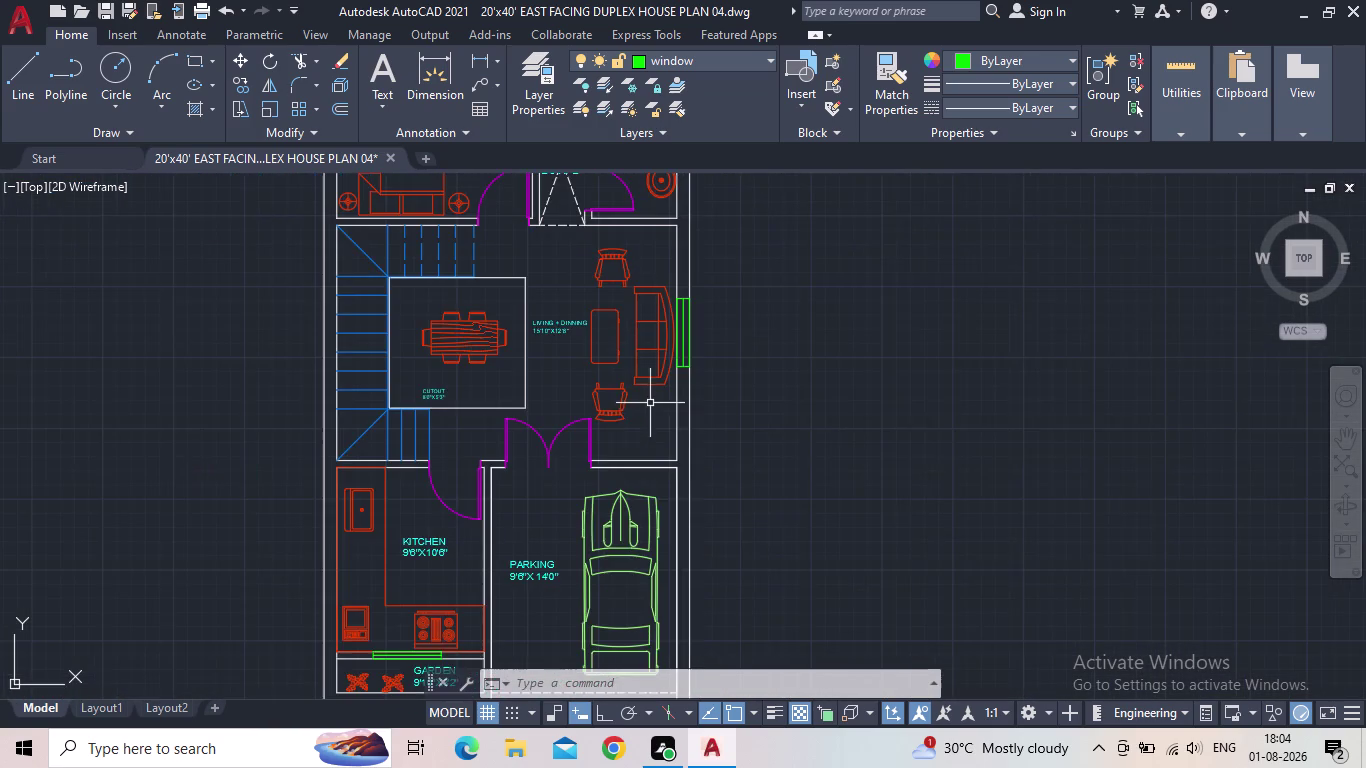
middle_drag(649, 424, 665, 401)
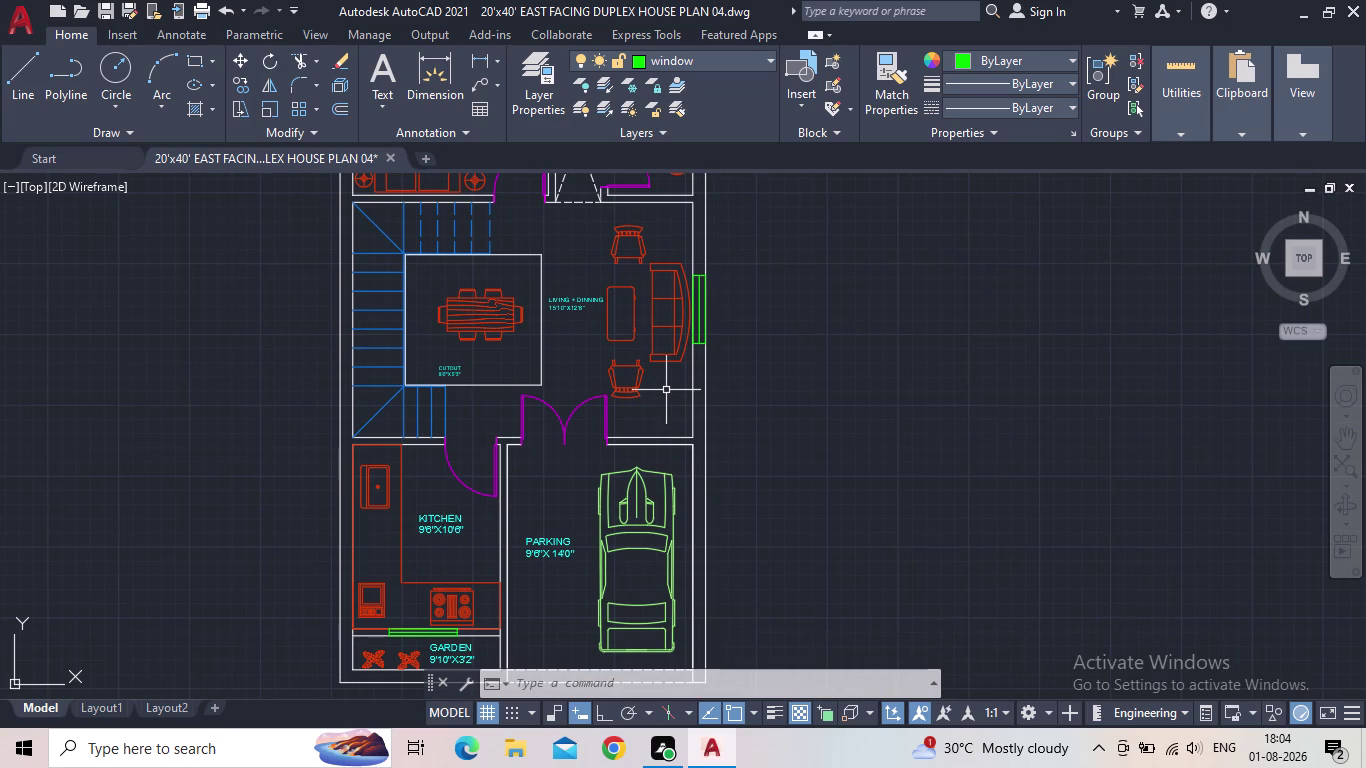
scroll(down, 3)
middle_drag(667, 351, 669, 426)
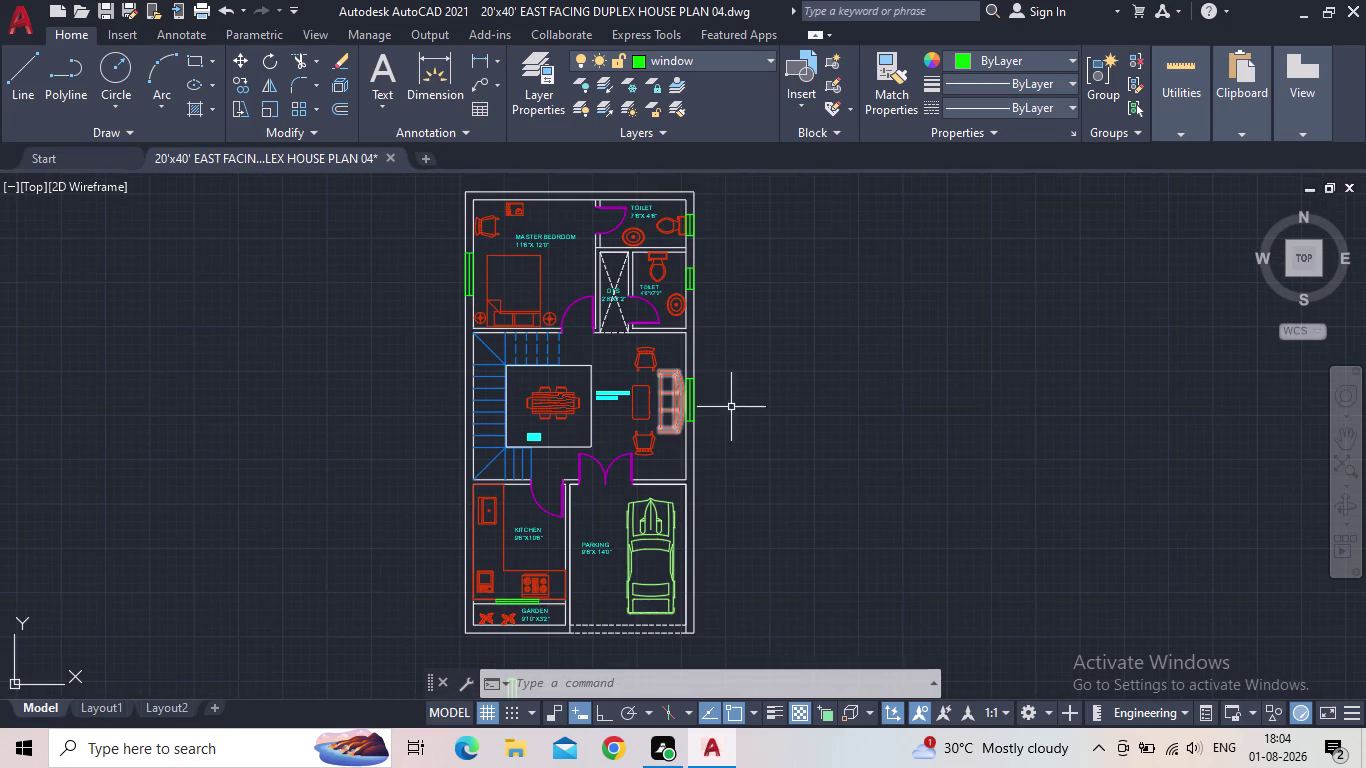
middle_drag(768, 389, 854, 404)
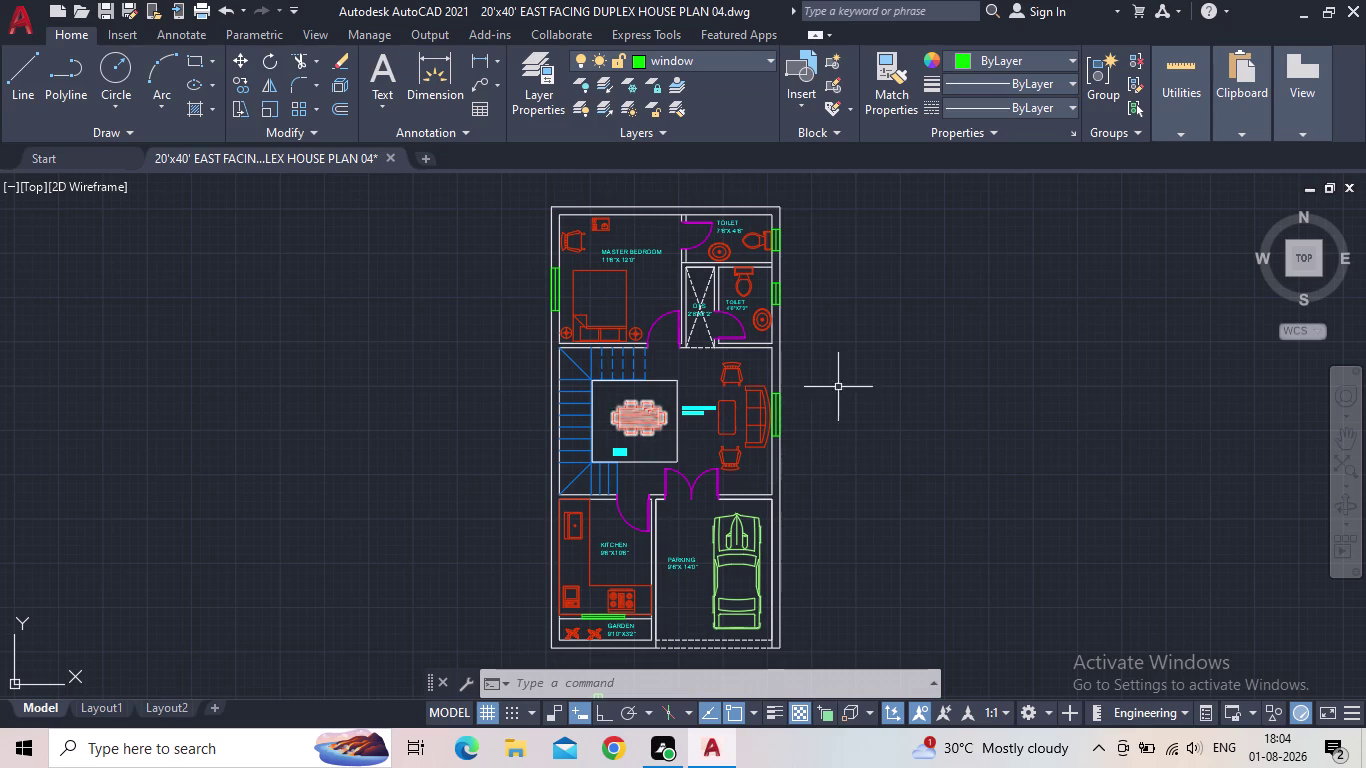
Re-centre the plan and select the window on the master bedroom's west wall.
middle_drag(859, 373, 827, 447)
middle_drag(811, 414, 904, 339)
scroll(up, 3)
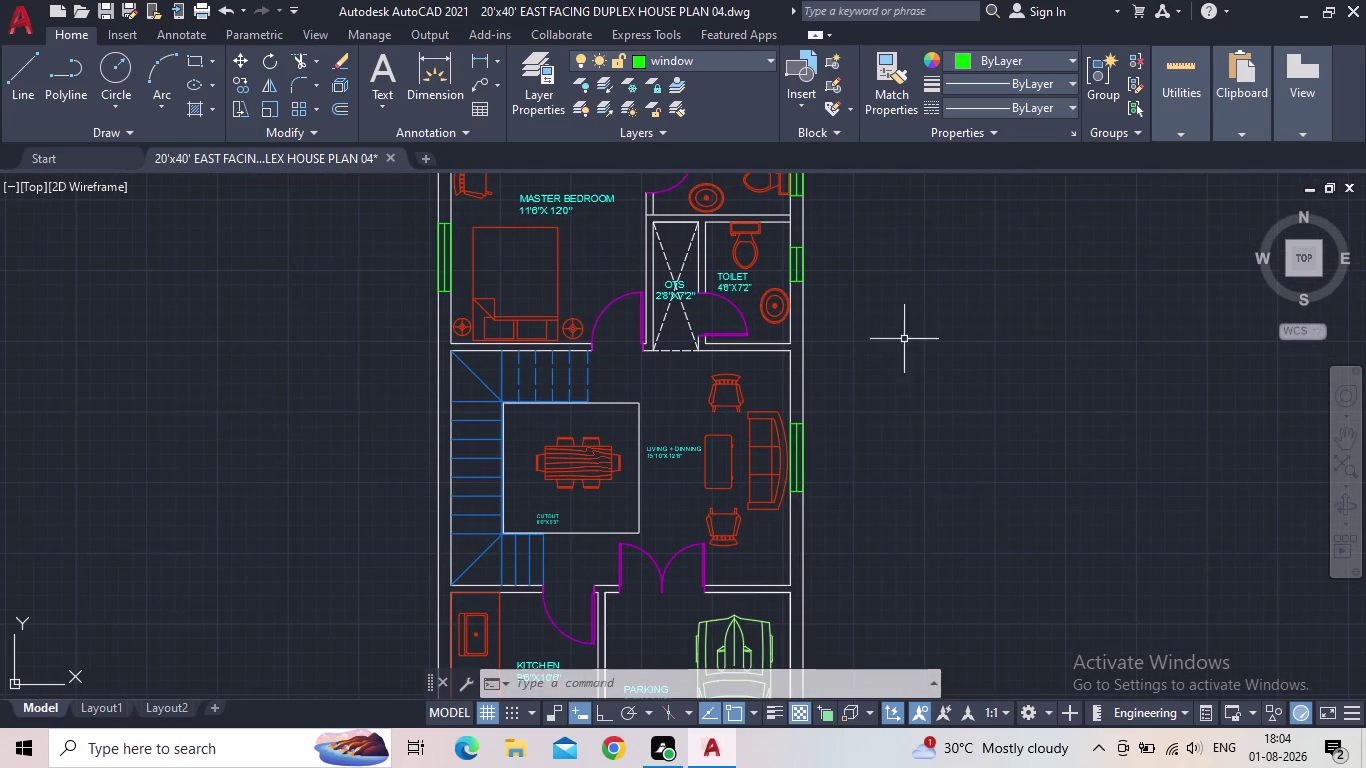
scroll(up, 3)
scroll(up, 3)
click(588, 382)
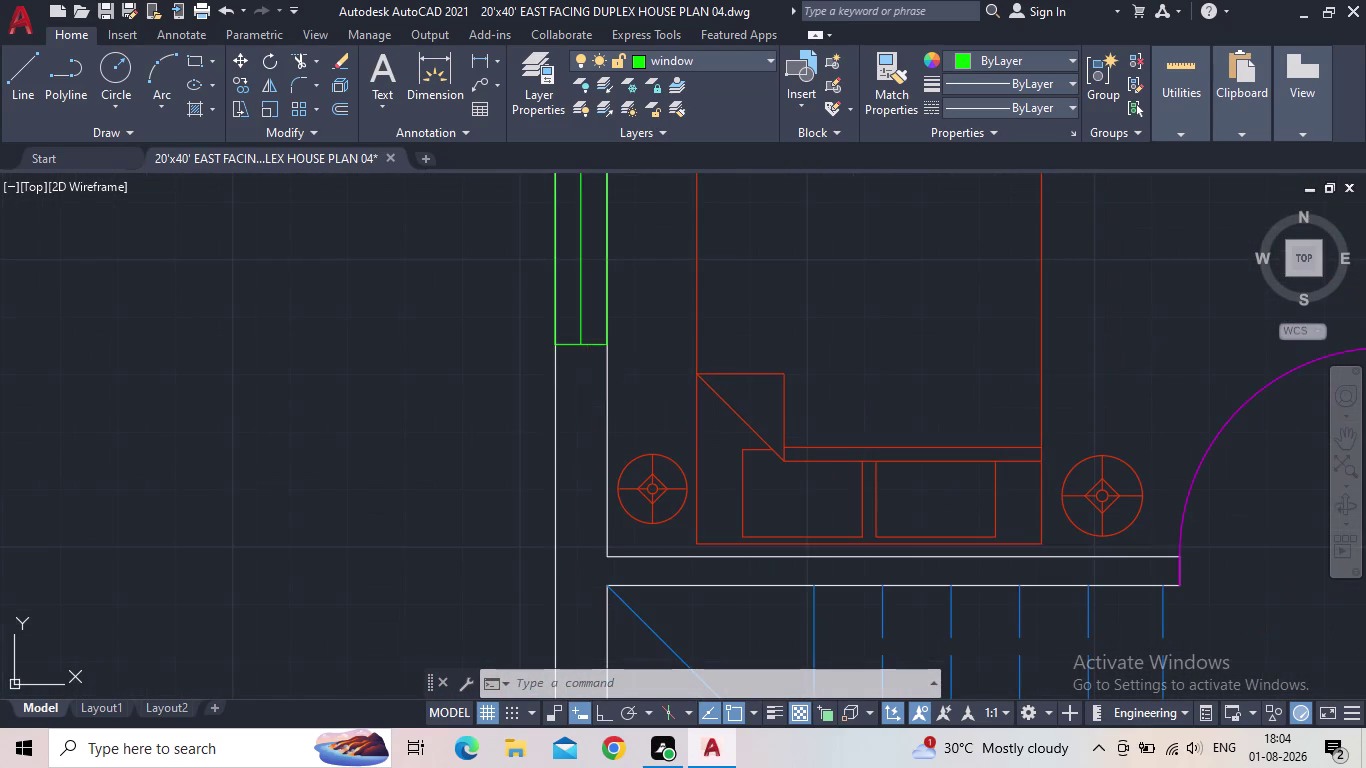
click(570, 293)
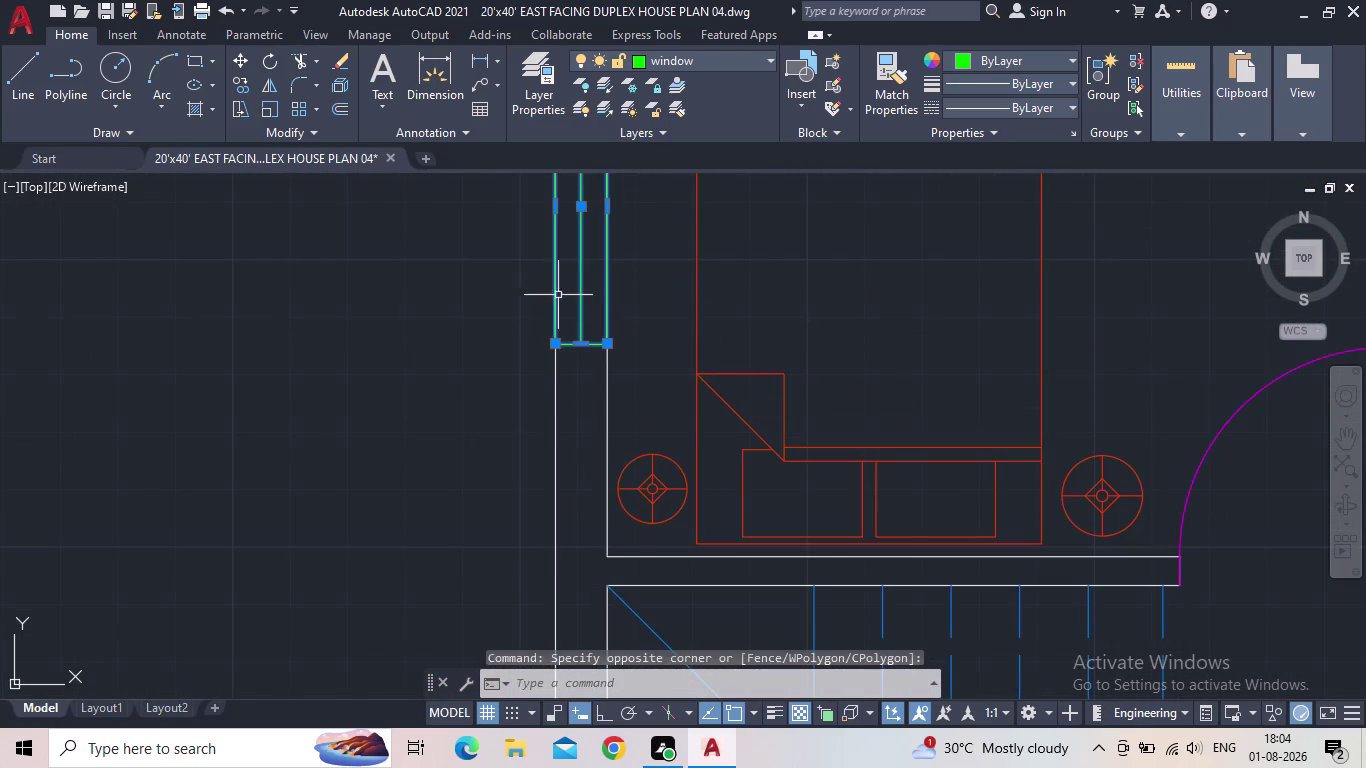
Copy the bedroom west-wall window onto the staircase wall using its lower corner as base.
scroll(up, 3)
middle_drag(472, 295, 399, 422)
scroll(down, 3)
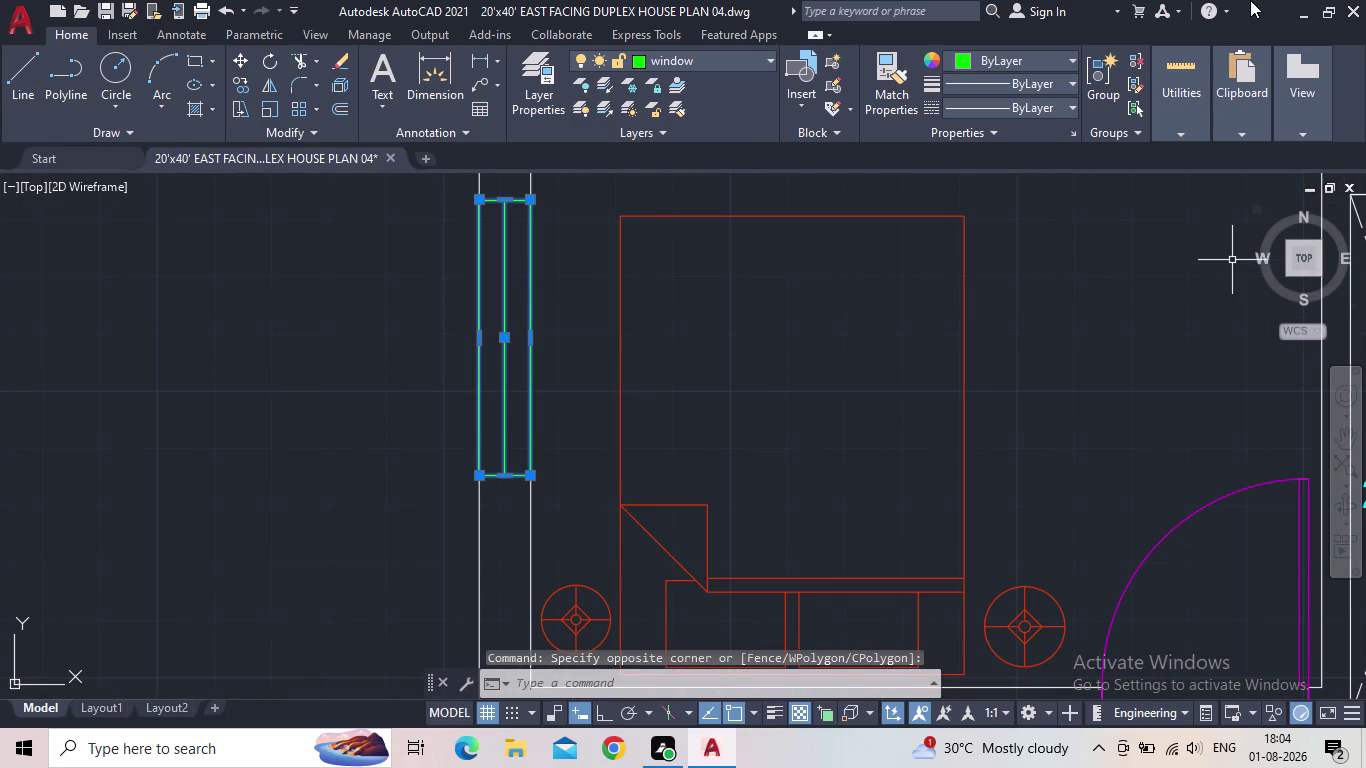
key(c)
key(o)
key(Return)
click(476, 478)
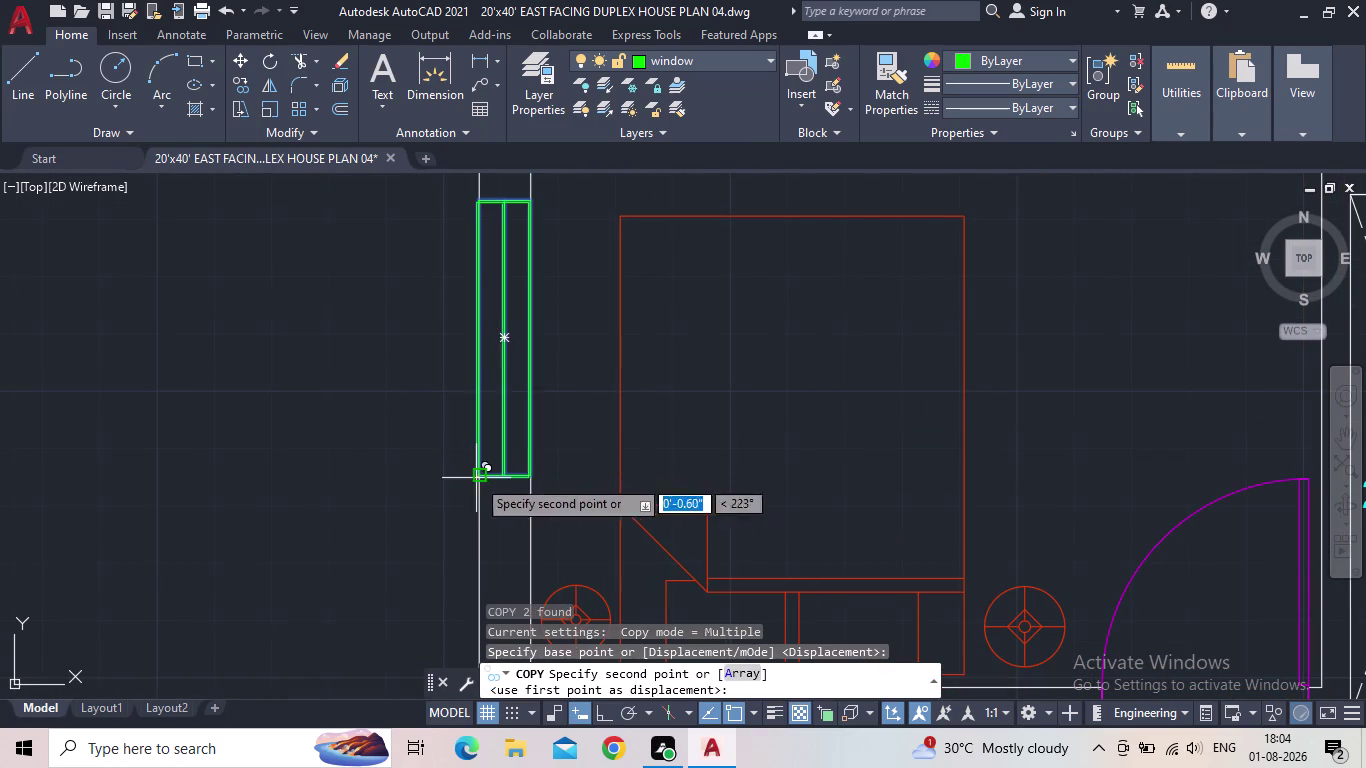
middle_drag(437, 445, 531, 219)
scroll(down, 3)
middle_drag(573, 493, 637, 334)
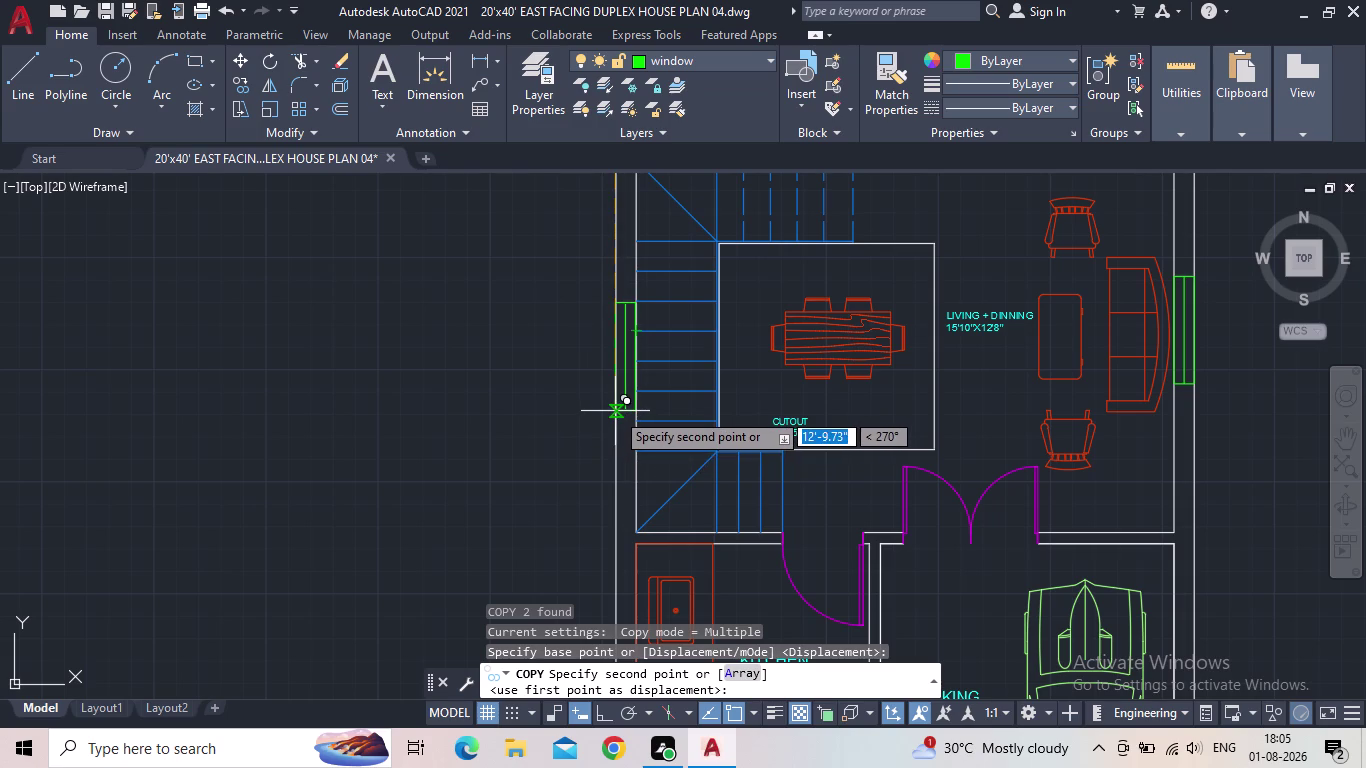
click(615, 411)
key(Escape)
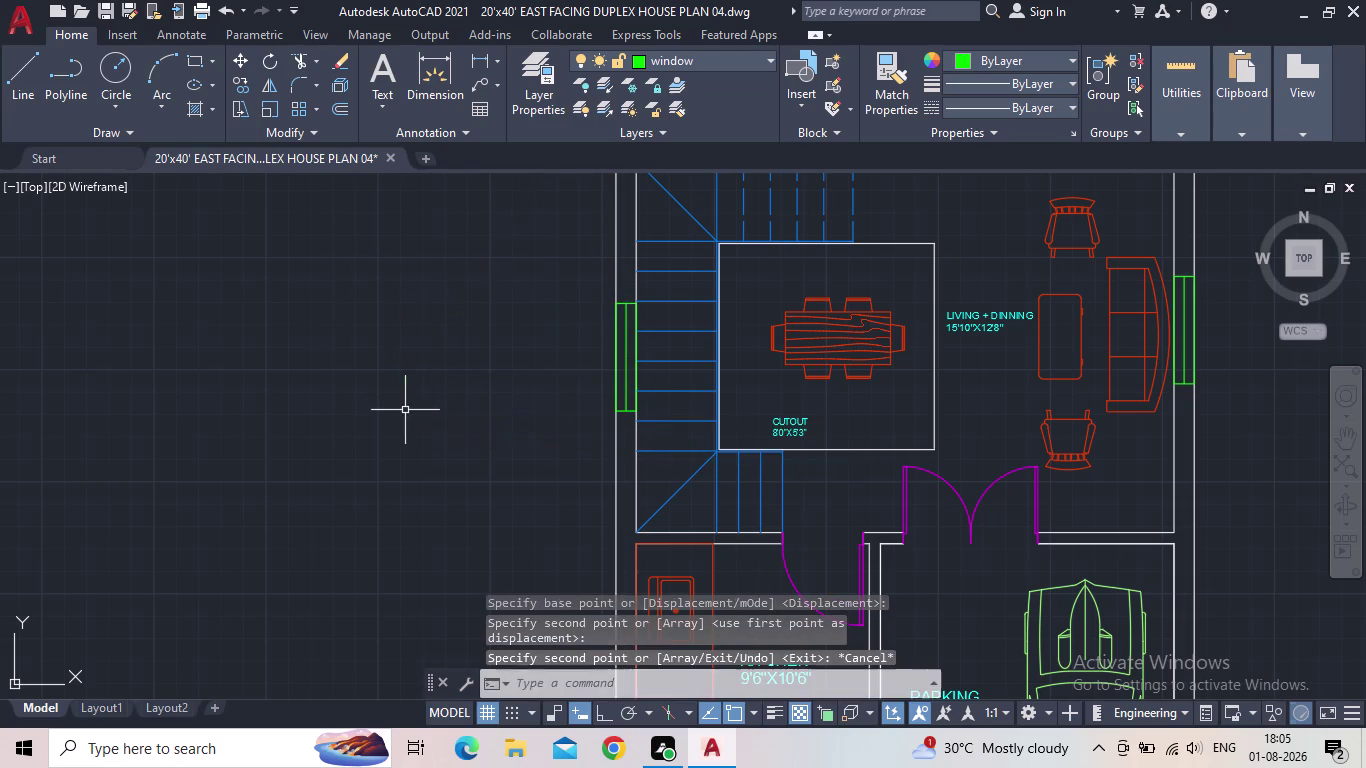
Save the drawing and erase the stray window piece below the plan.
scroll(down, 3)
middle_drag(410, 409, 307, 389)
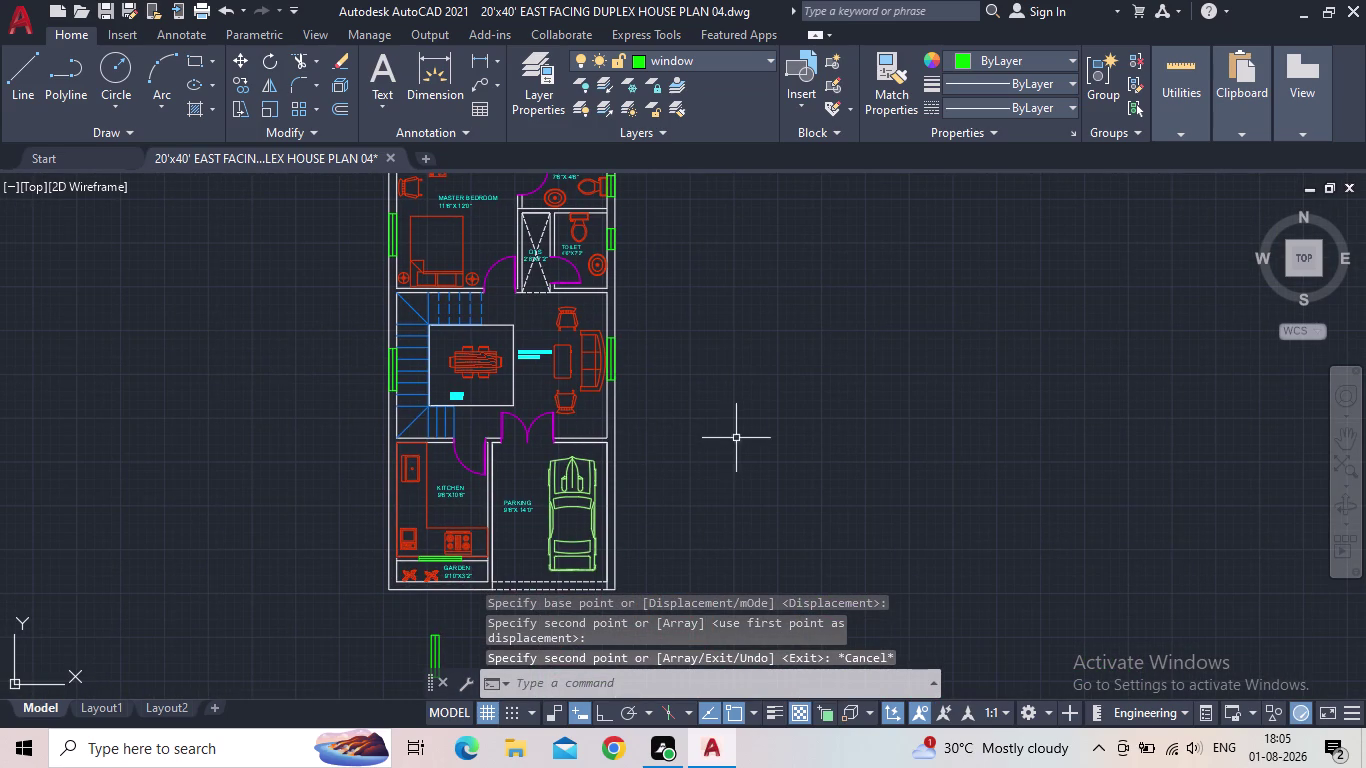
click(103, 7)
middle_drag(350, 345, 441, 313)
scroll(down, 3)
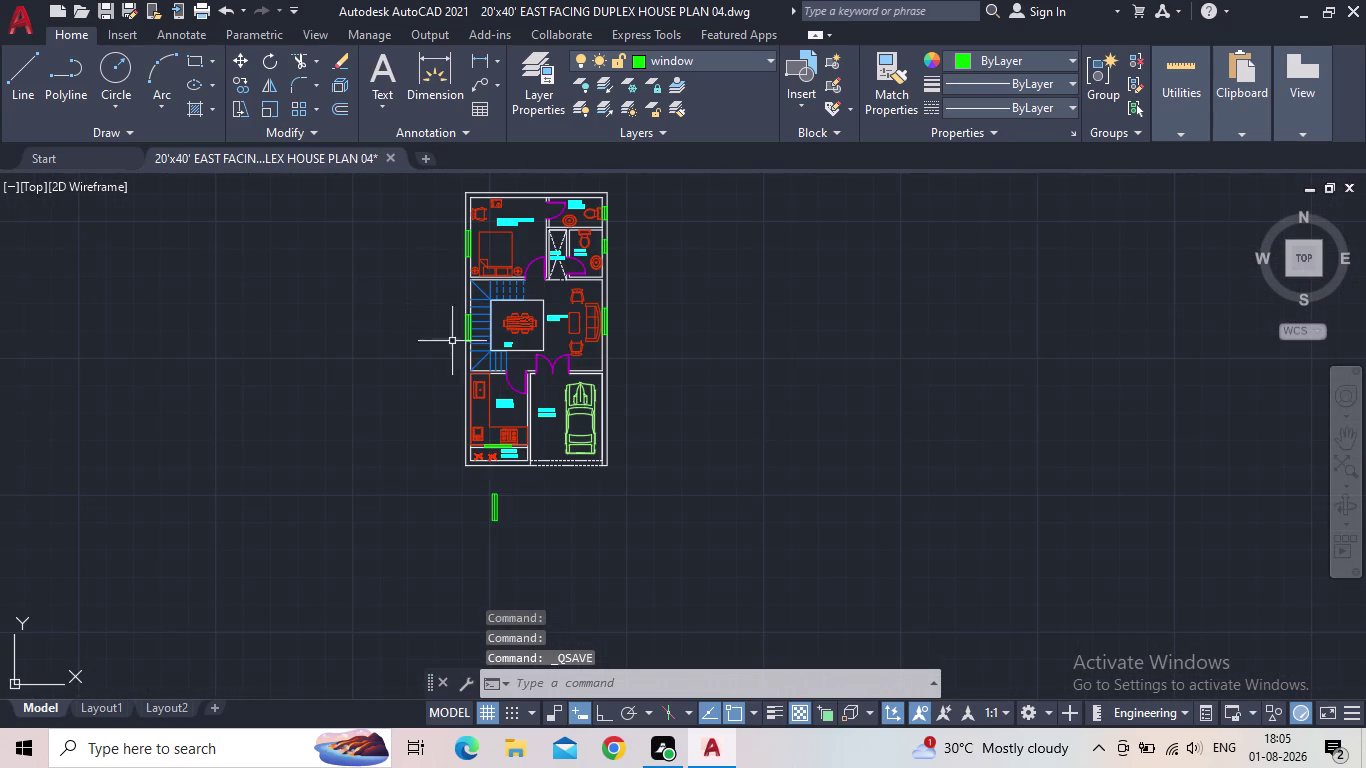
drag(528, 531, 514, 520)
click(435, 488)
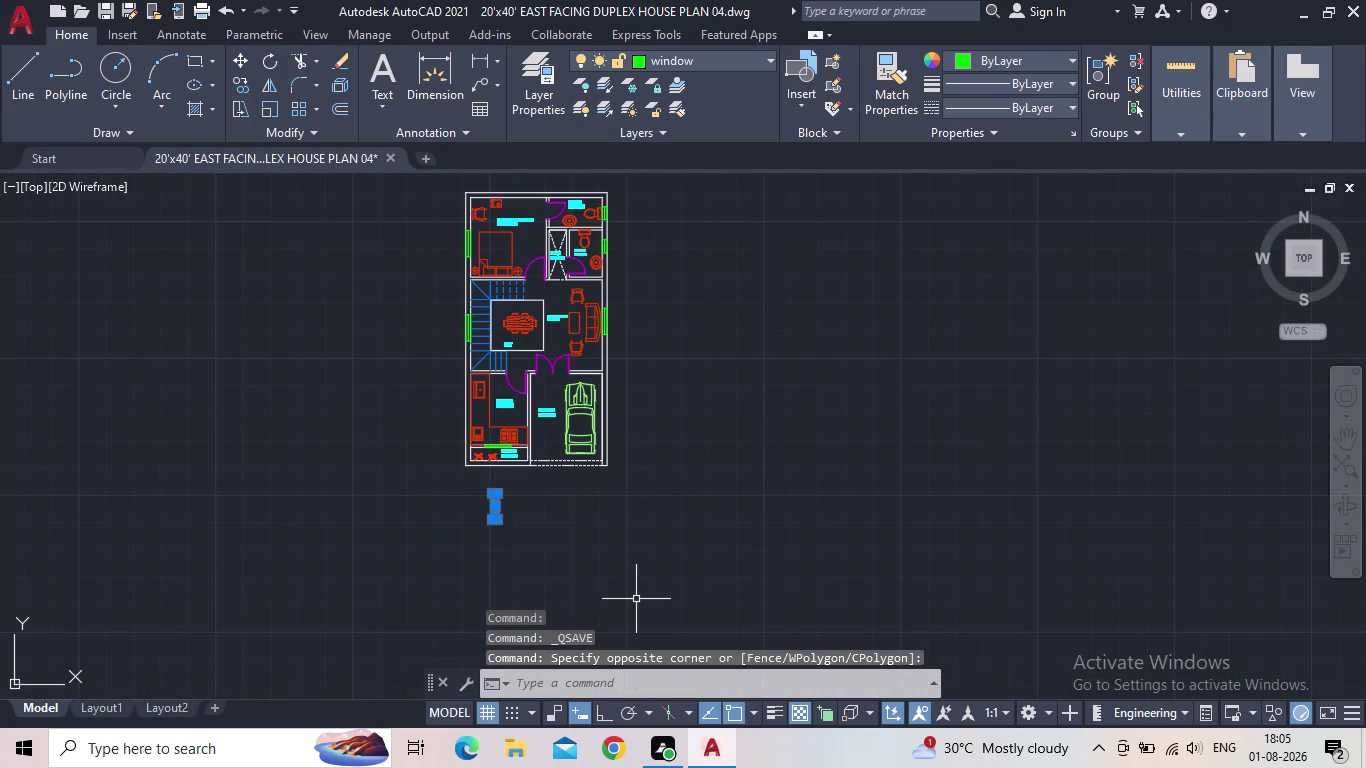
key(Delete)
Reposition the view below the plan and start the TEXT command.
middle_drag(637, 420, 643, 553)
scroll(up, 3)
middle_drag(489, 528, 514, 516)
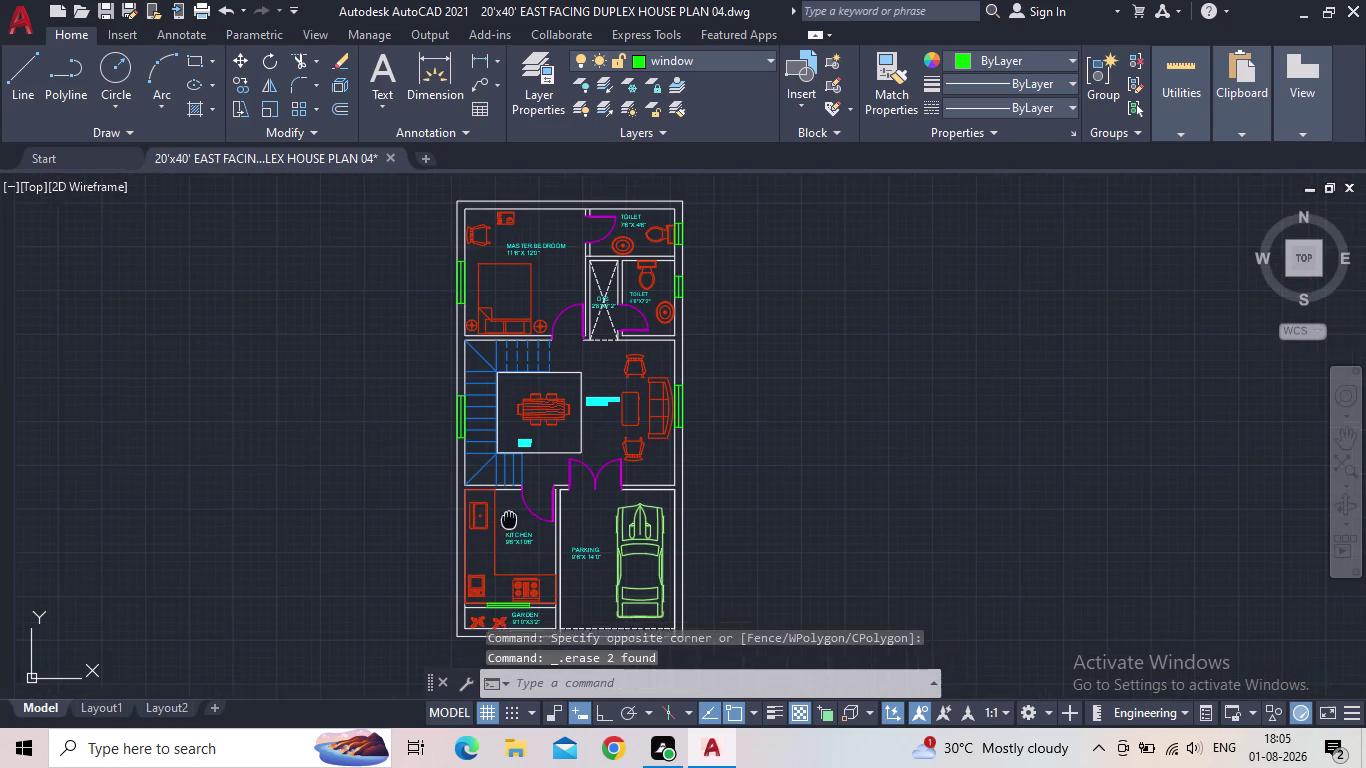
middle_drag(514, 516, 589, 465)
key(t)
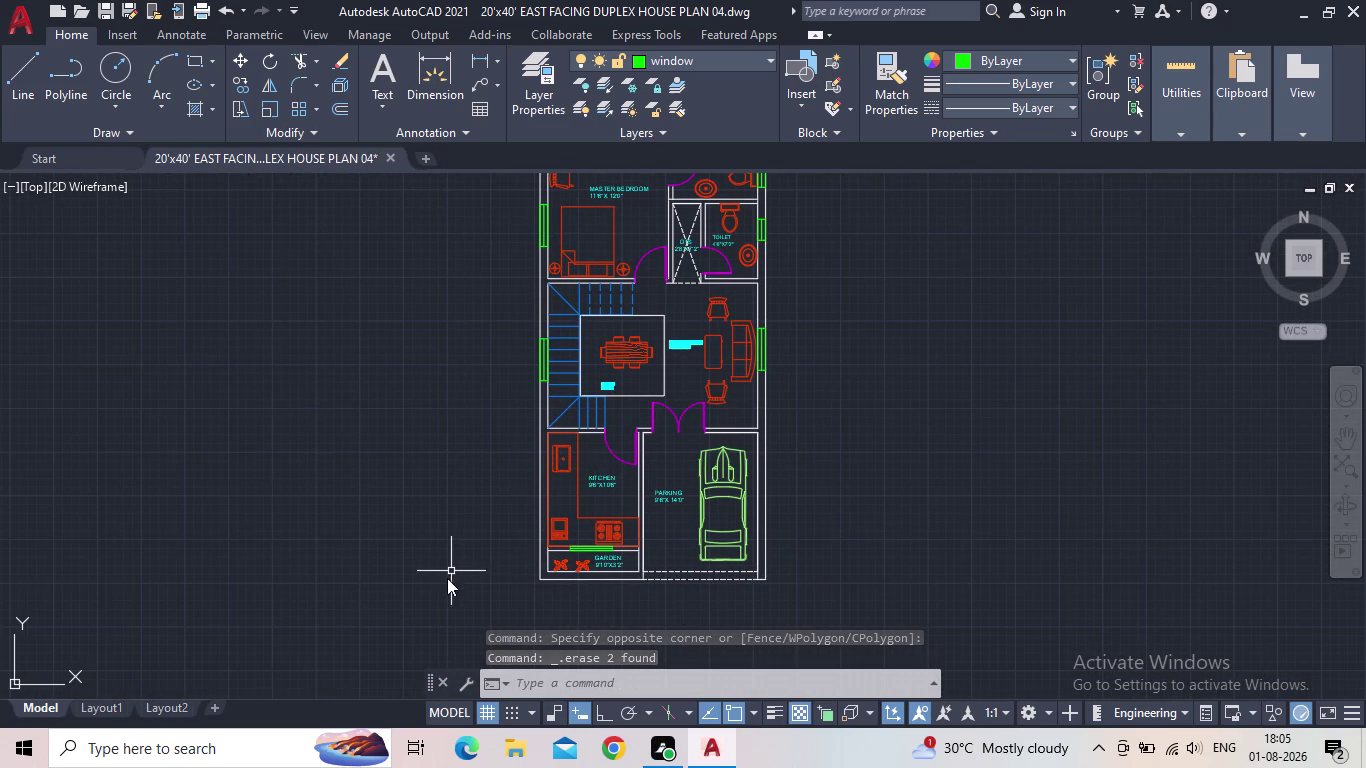
key(e)
key(x)
key(t)
key(Return)
middle_drag(540, 584, 543, 552)
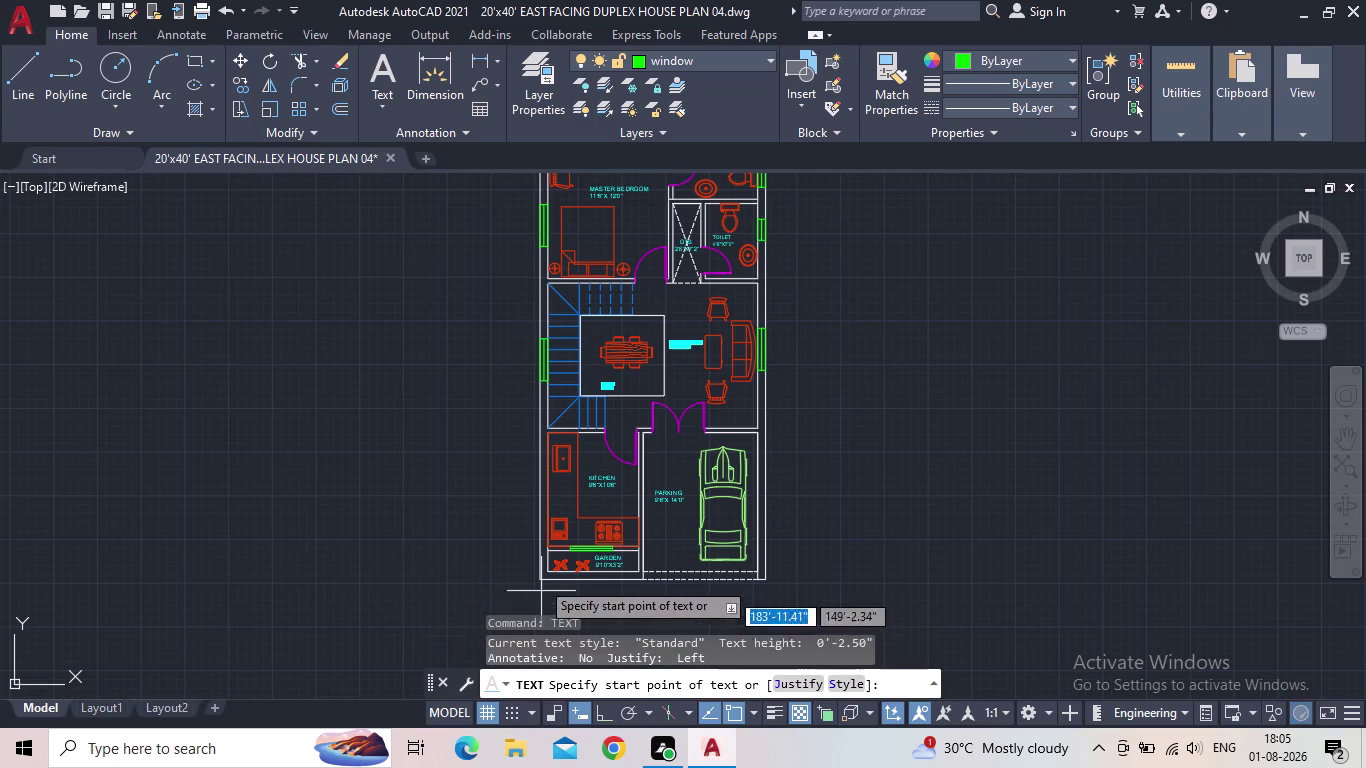
Abandon a first label below the garden, typing then erasing 'GROUND' and cancelling.
middle_drag(543, 552, 600, 386)
scroll(up, 3)
click(646, 387)
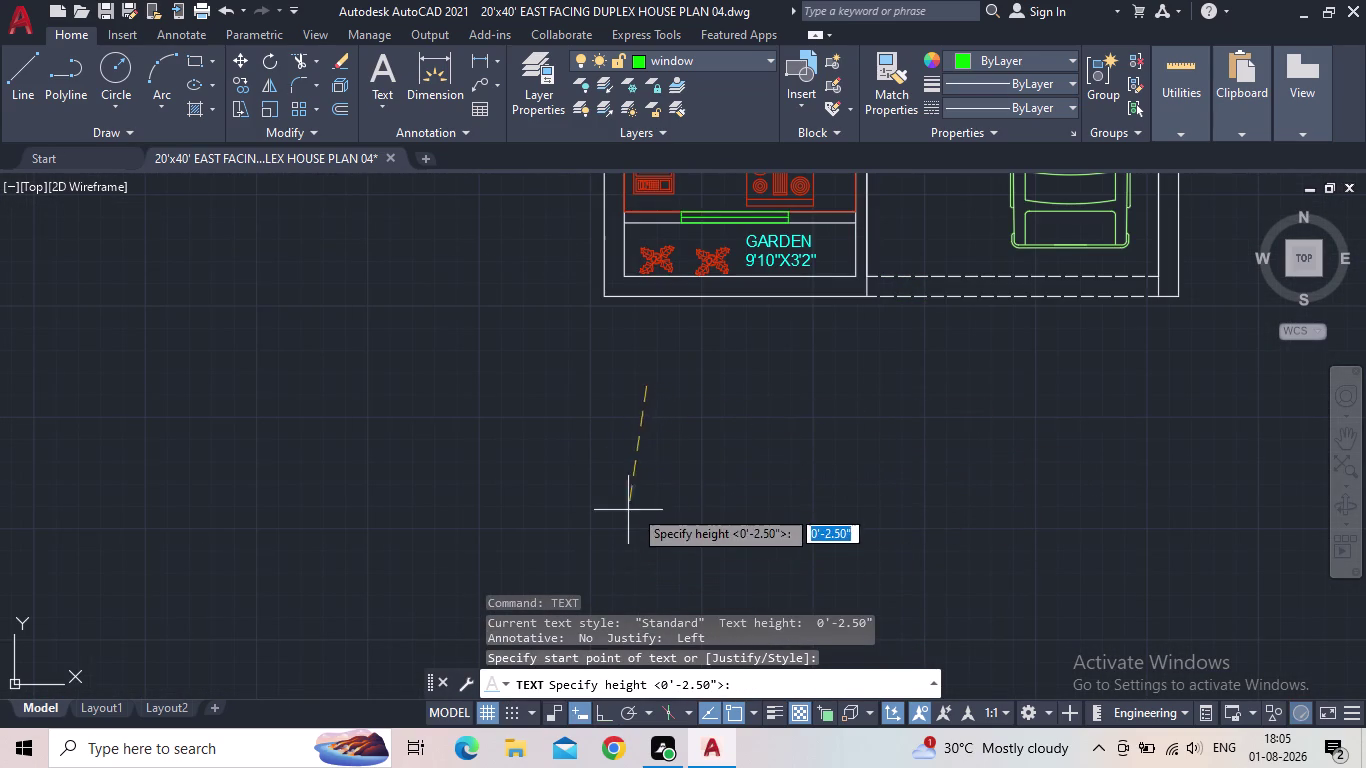
click(599, 715)
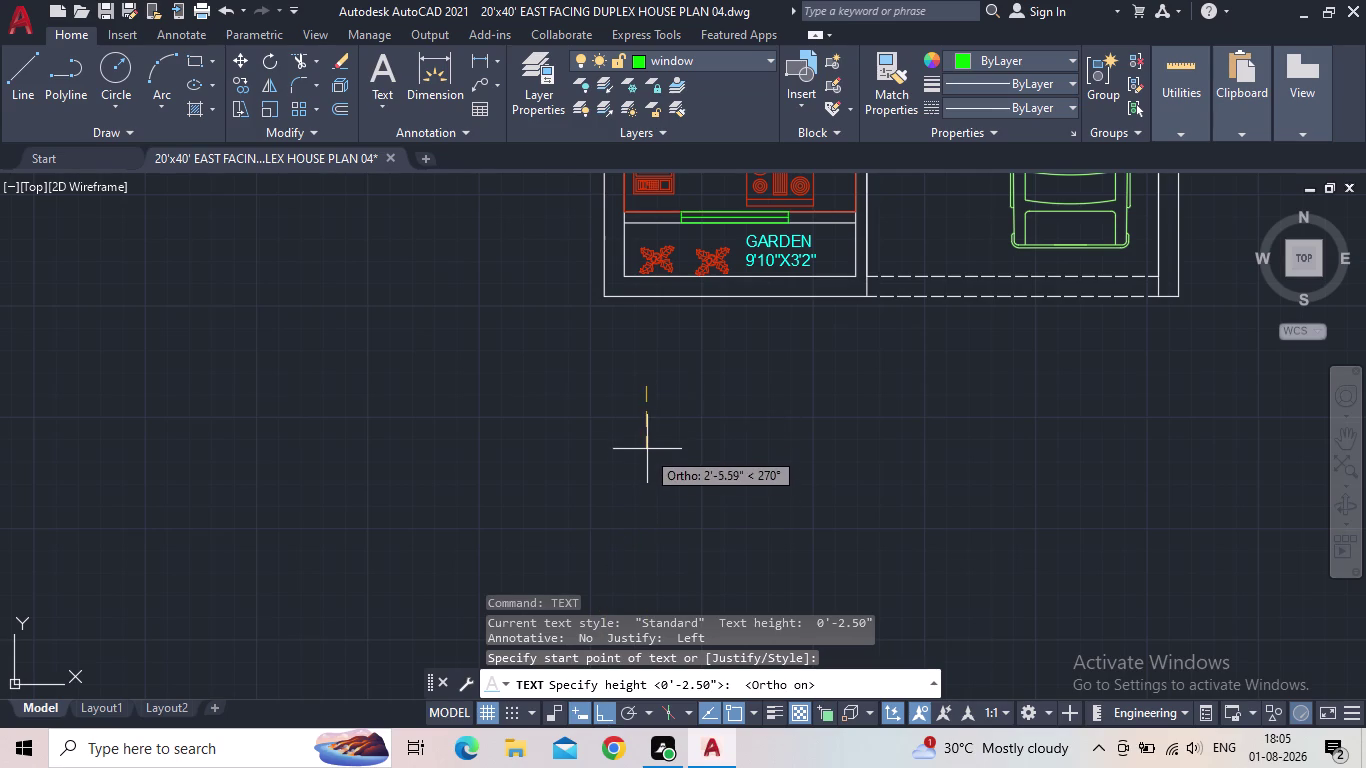
click(647, 447)
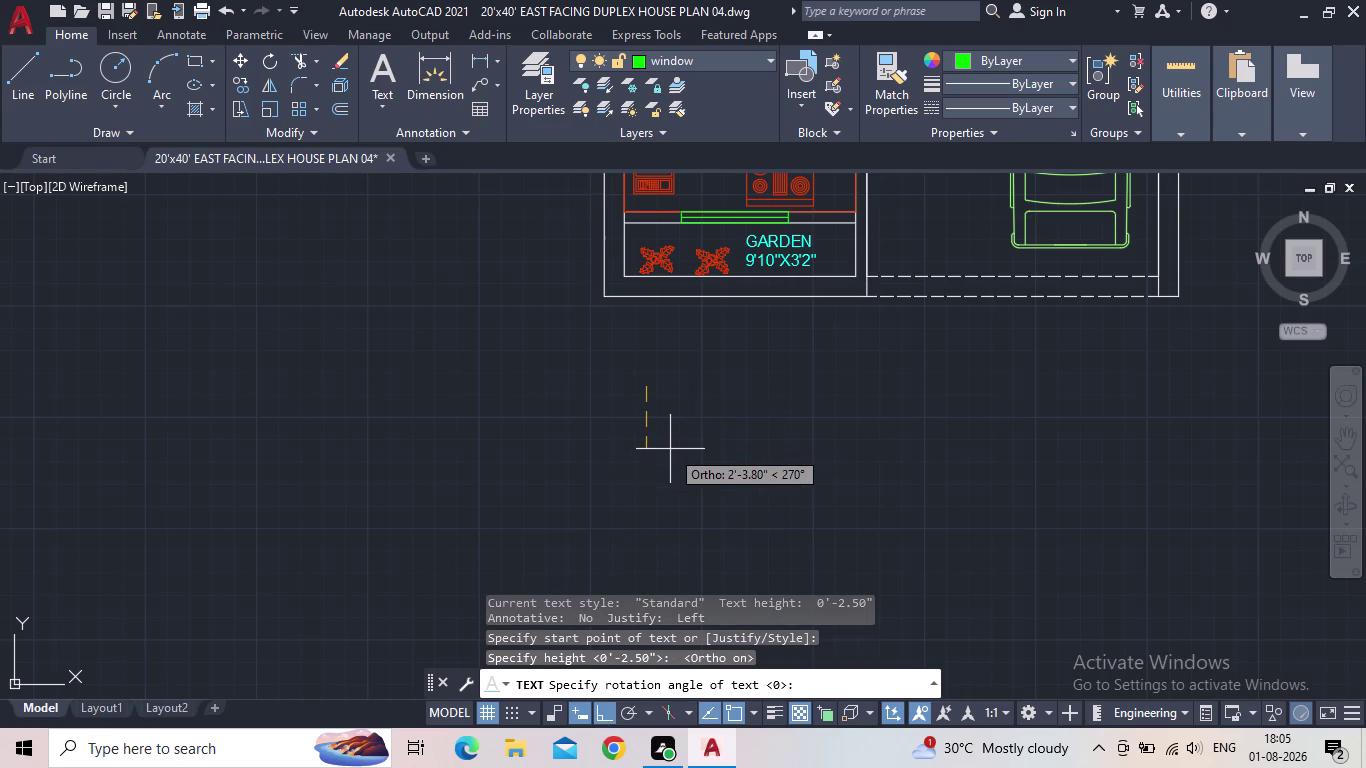
key(Return)
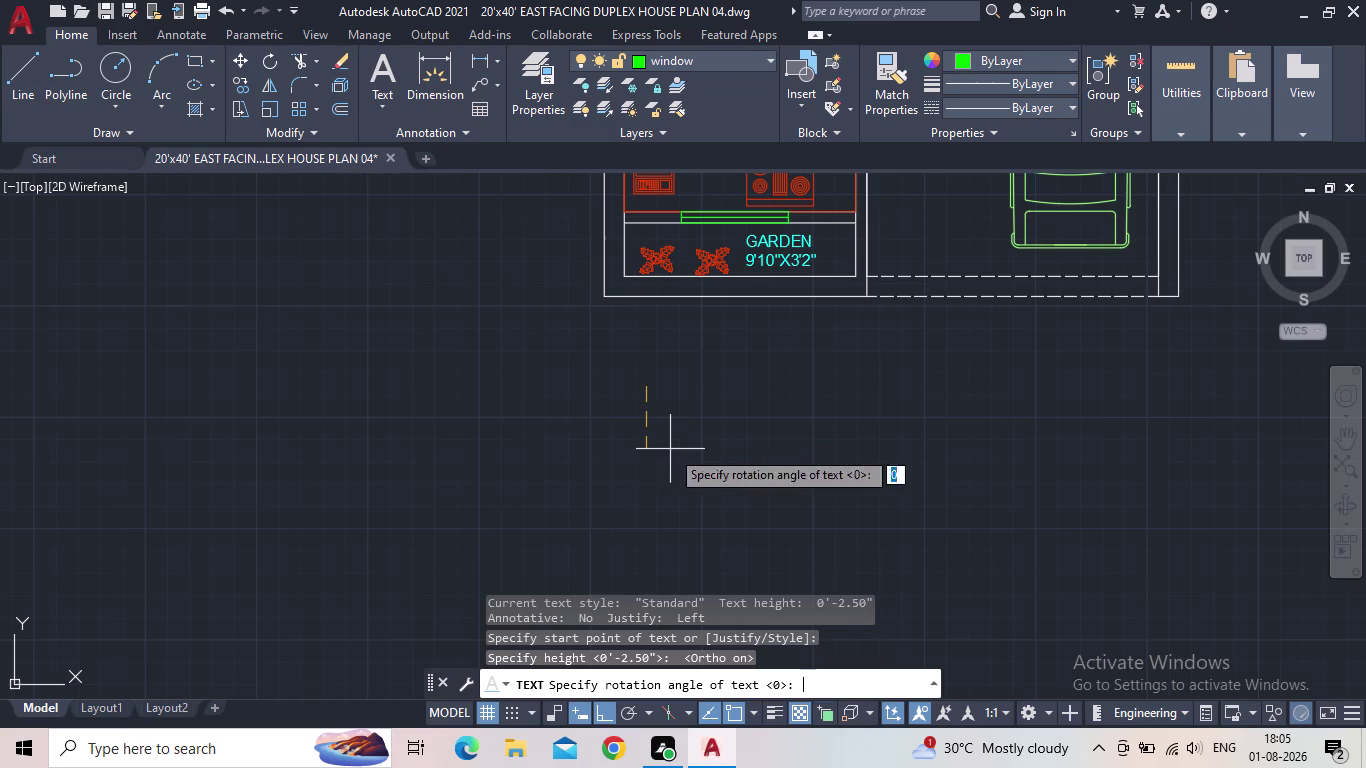
text(GRO)
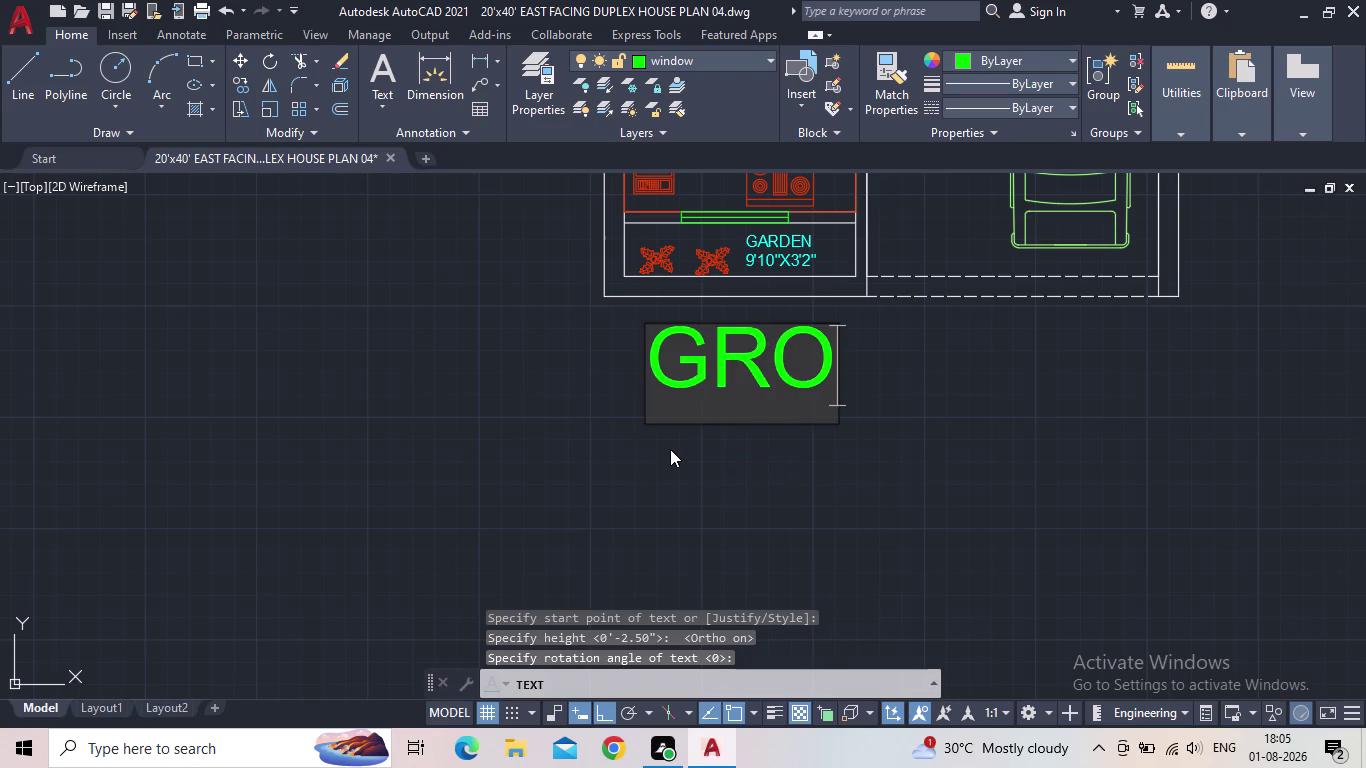
text(UND)
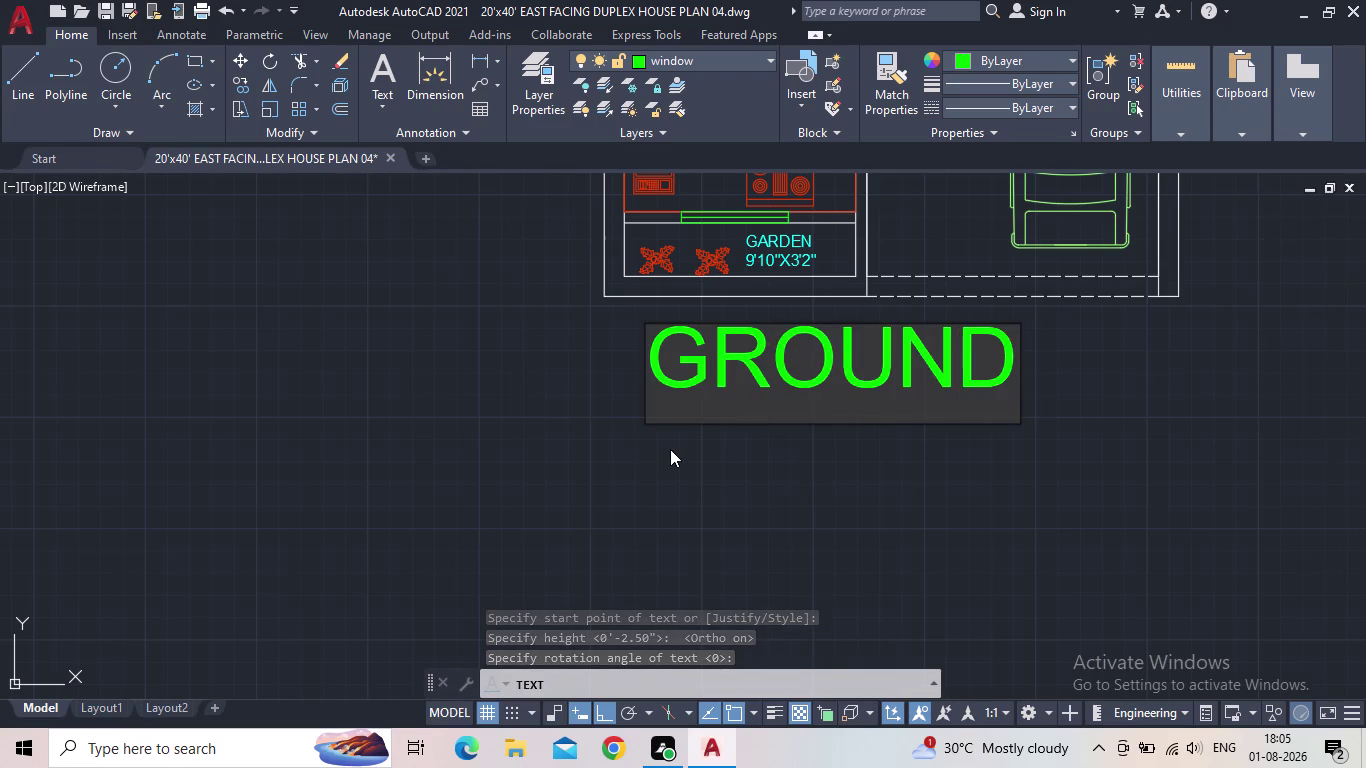
key(BackSpace)
key(BackSpace)
key(BackSpace)
key(BackSpace)
key(BackSpace)
key(BackSpace)
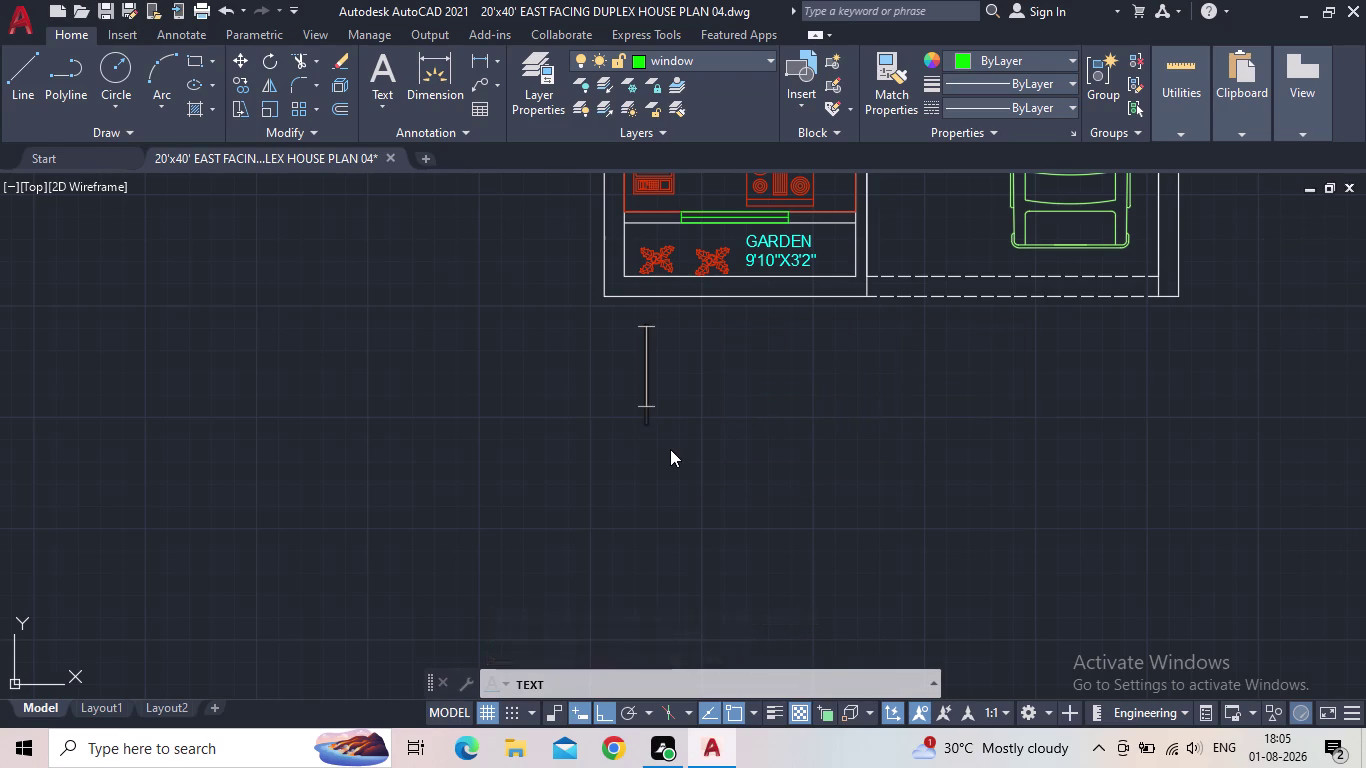
key(Escape)
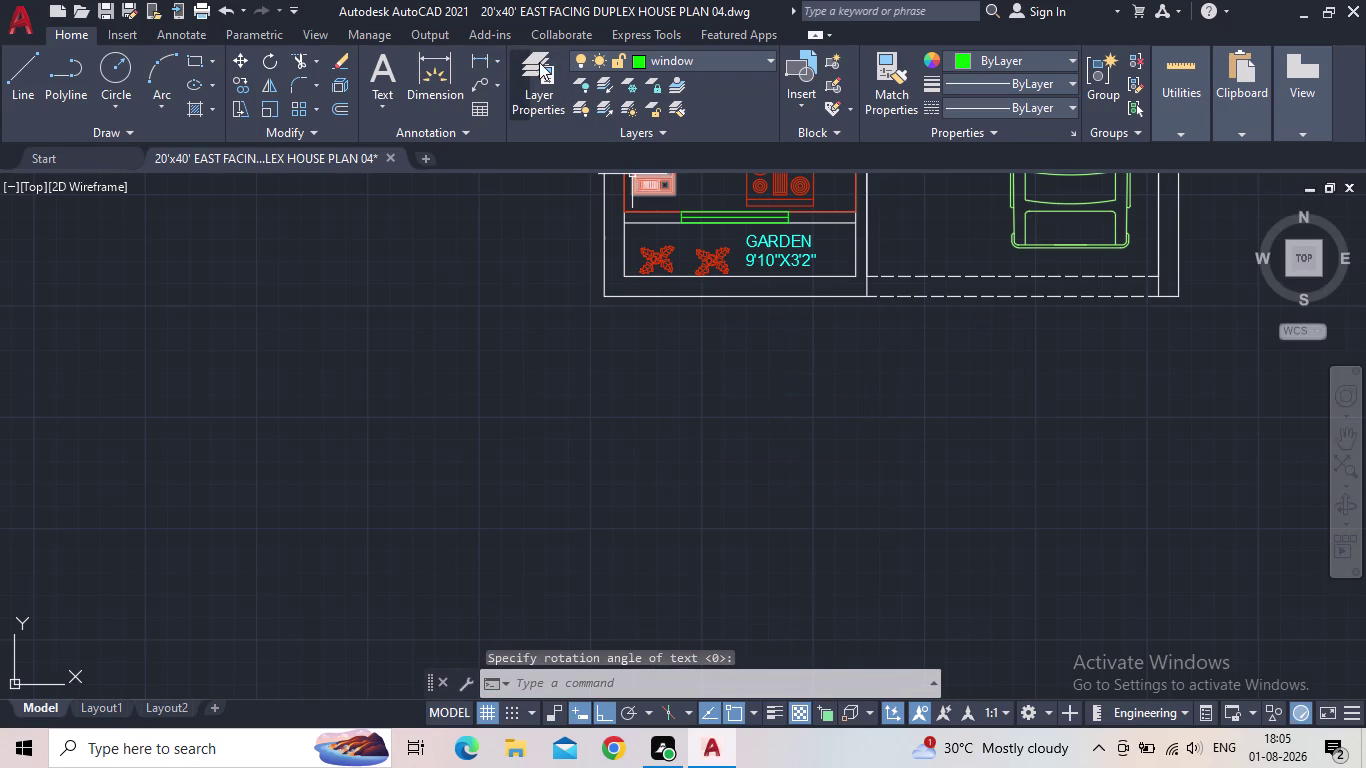
Set the text layer current in the layer list and close the list.
click(529, 86)
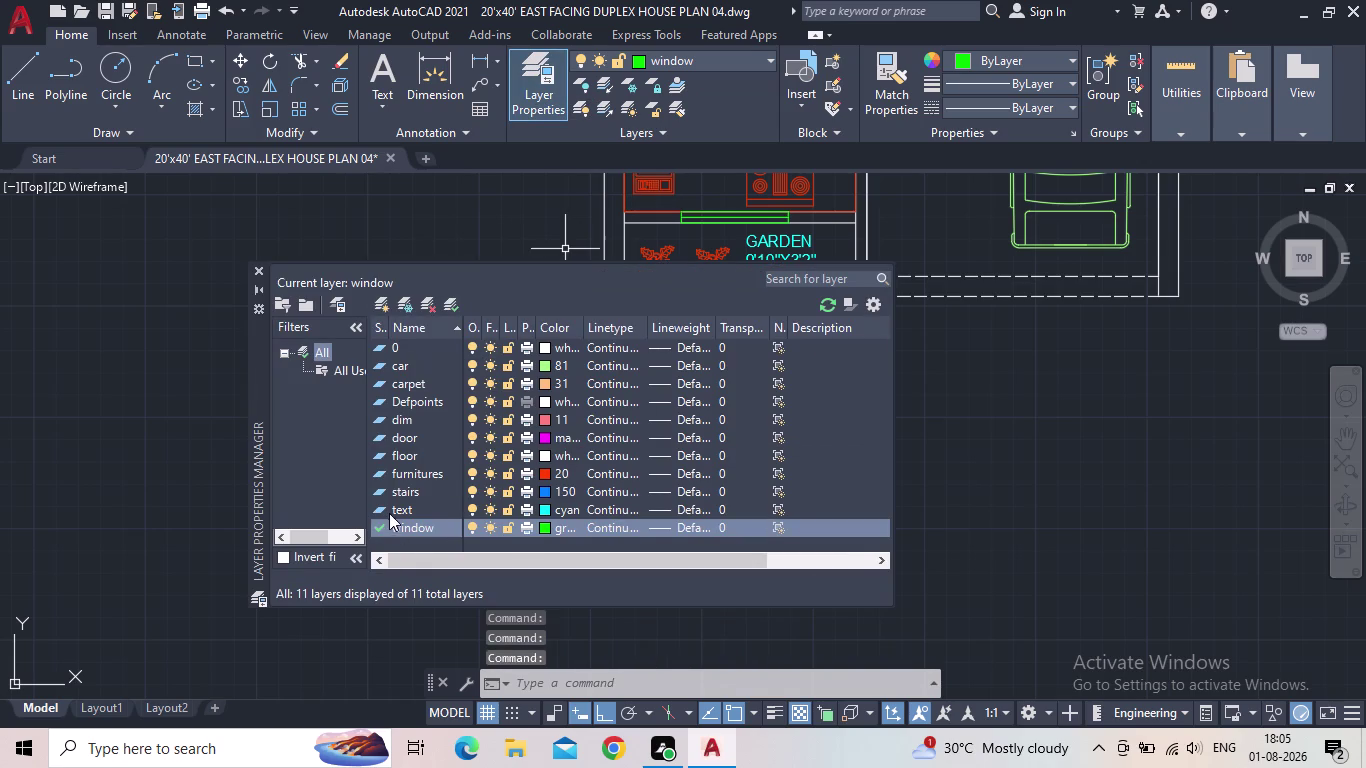
double_click(380, 508)
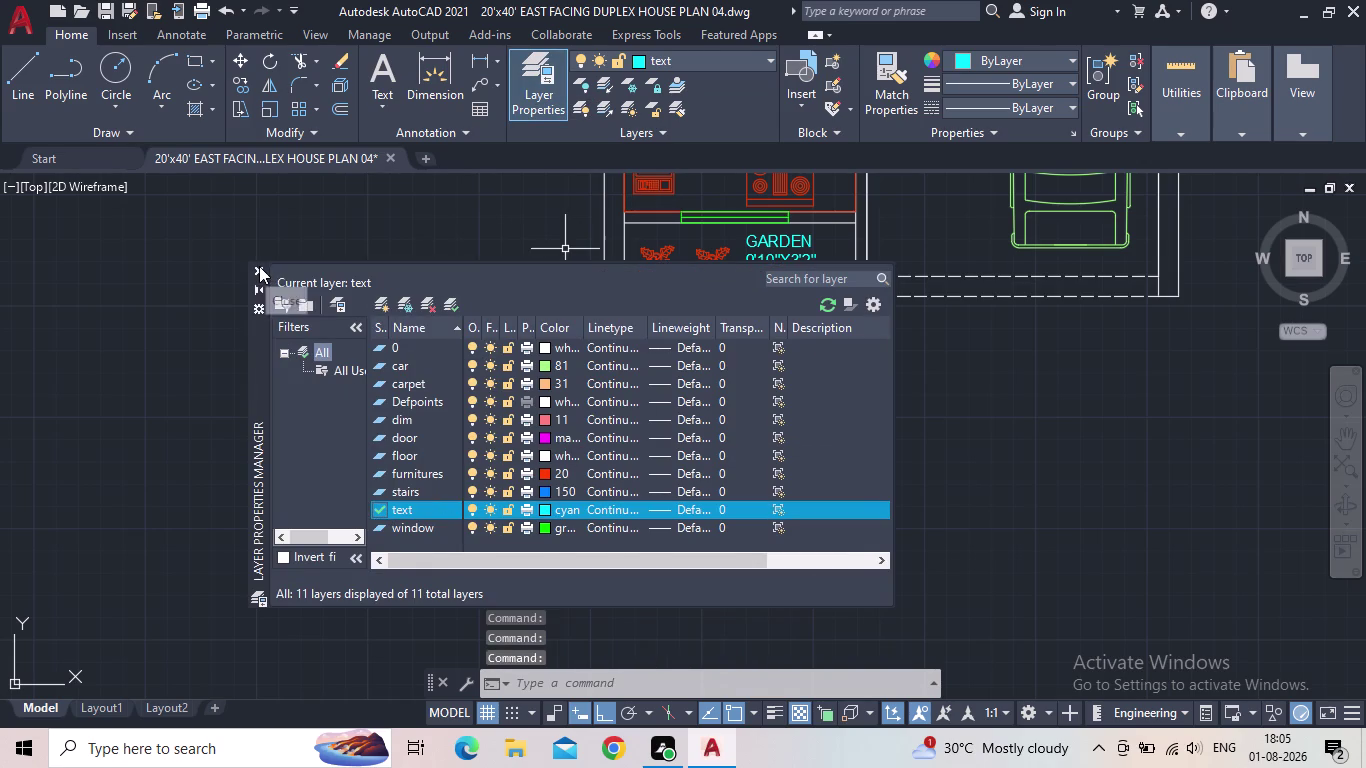
click(259, 266)
key(space)
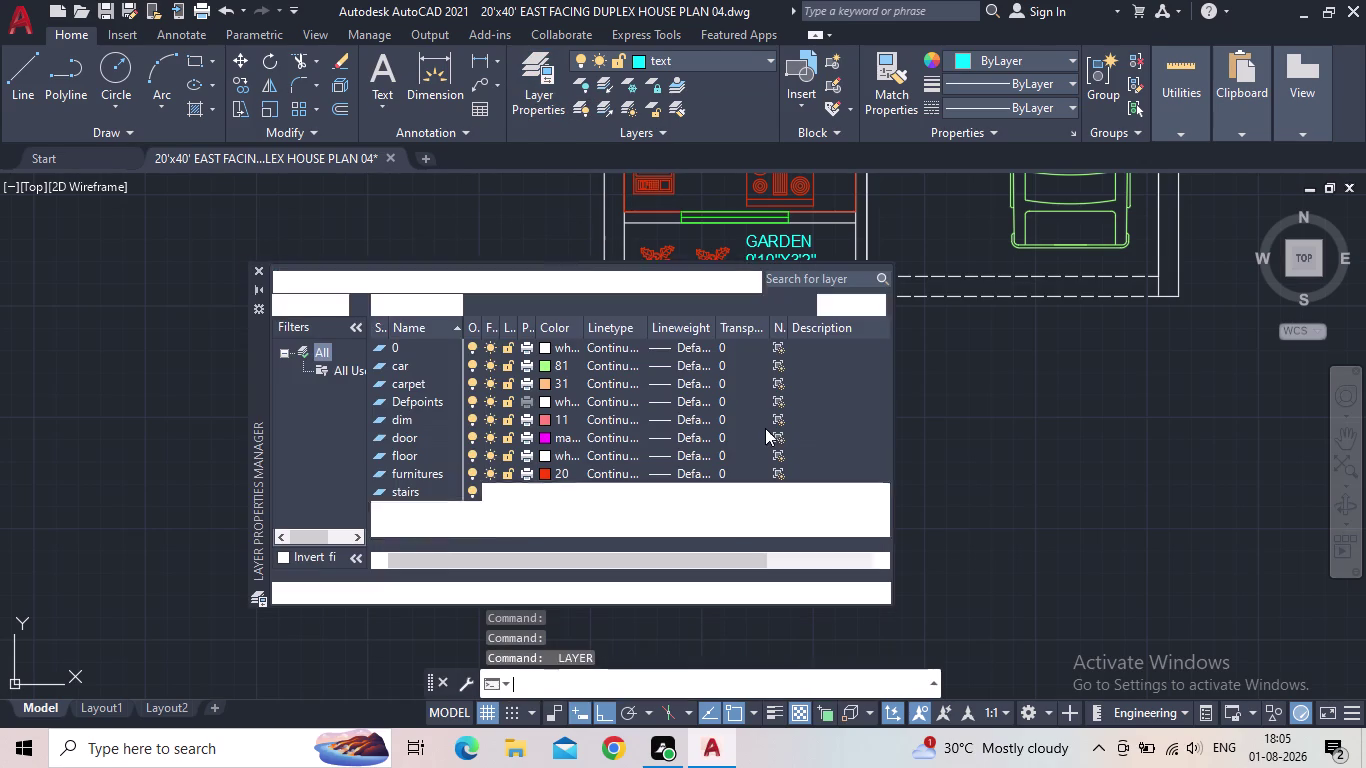
click(258, 265)
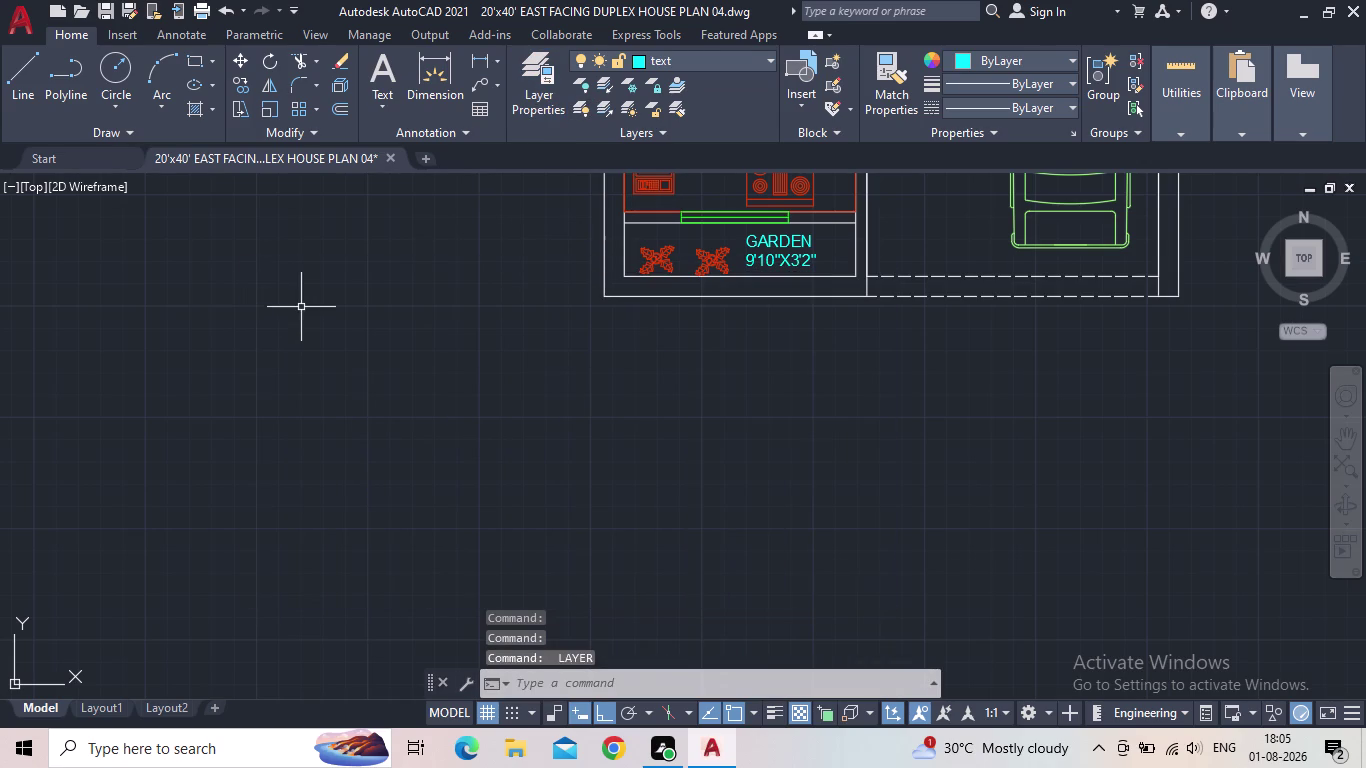
Run TEXT with a start point below the plan, a picked height and zero rotation.
key(t)
key(e)
key(x)
key(t)
key(space)
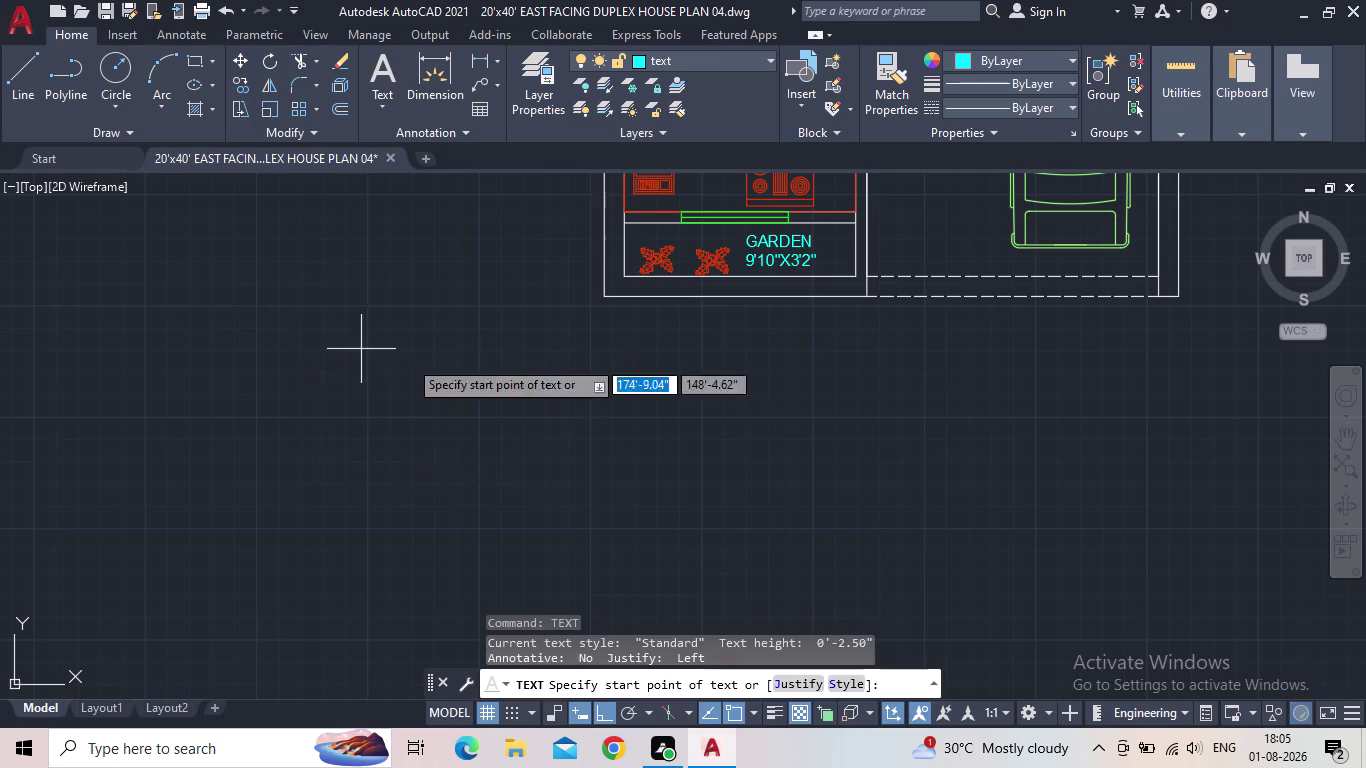
drag(667, 367, 674, 381)
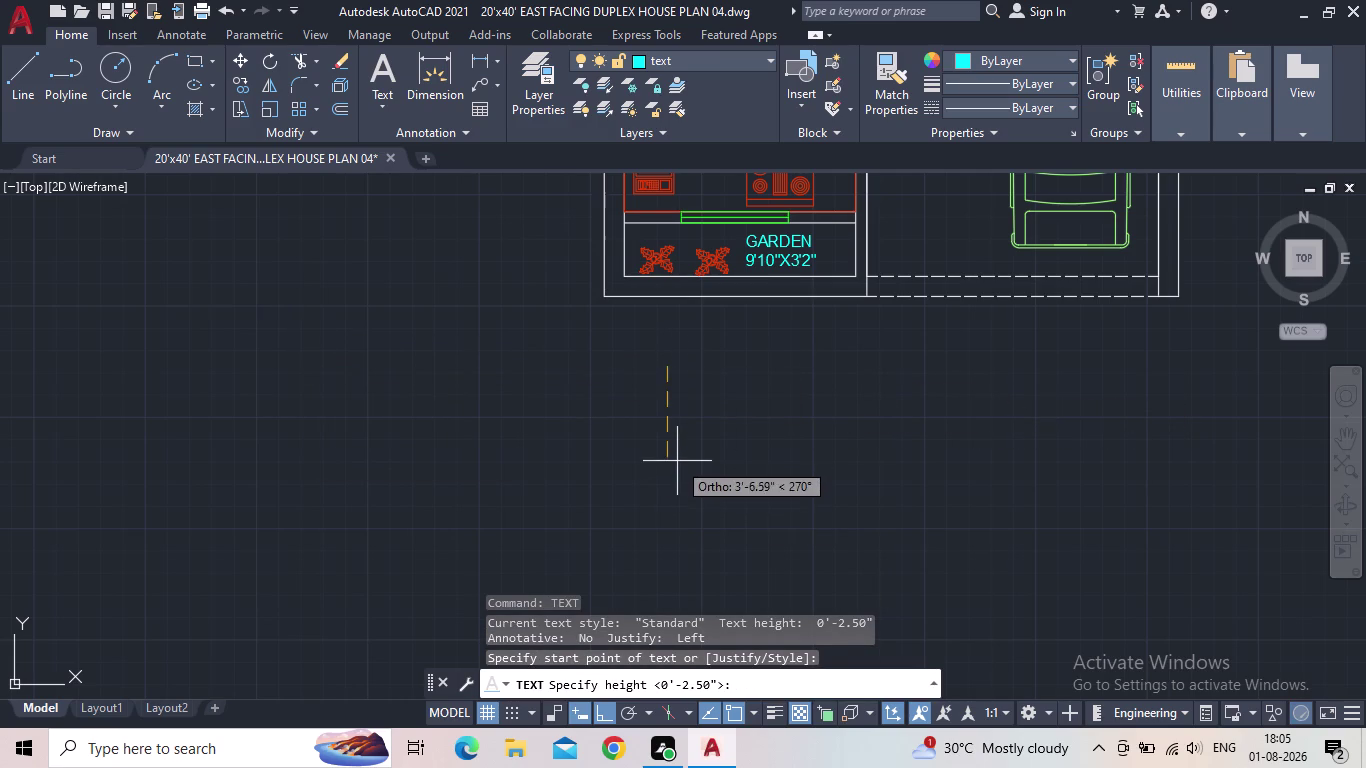
click(670, 426)
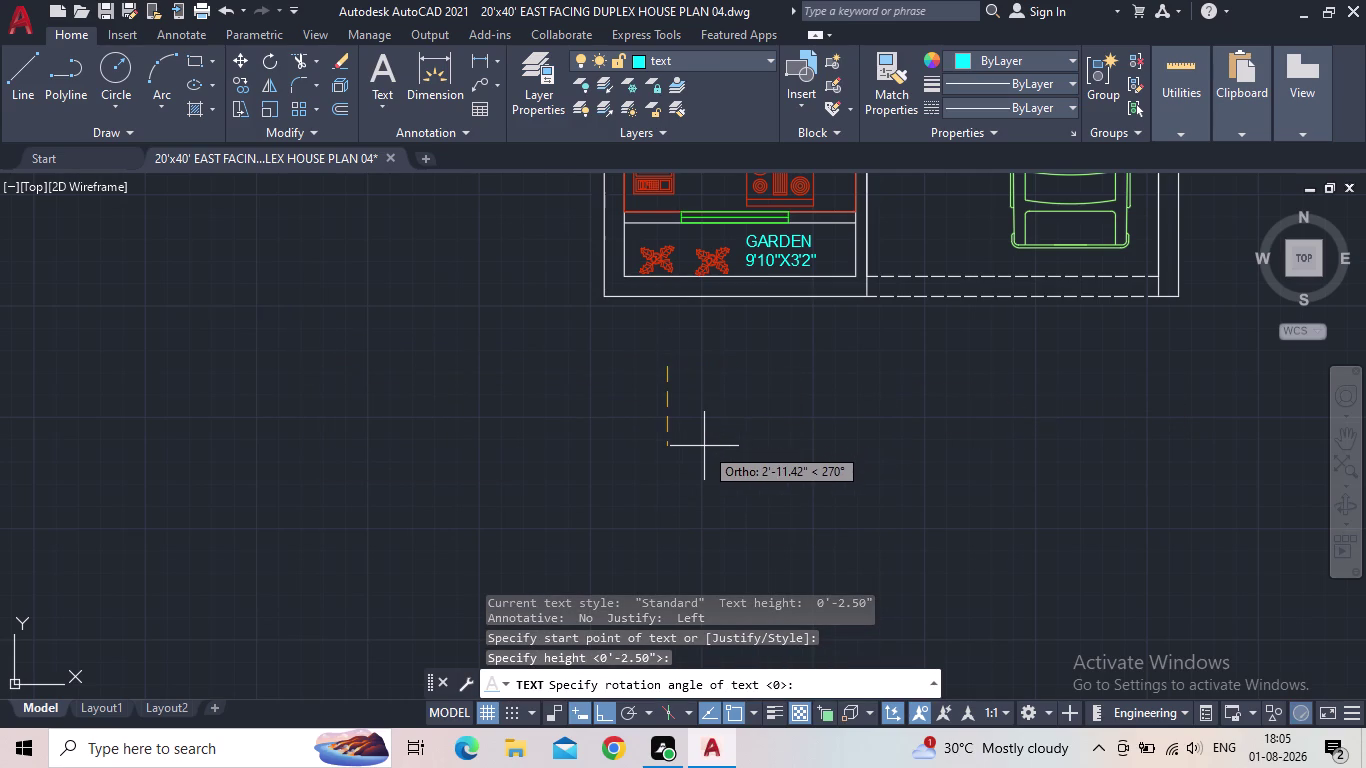
key(Return)
Type 'GROUND FLOOR PLAN' as the label and end text entry.
key(g)
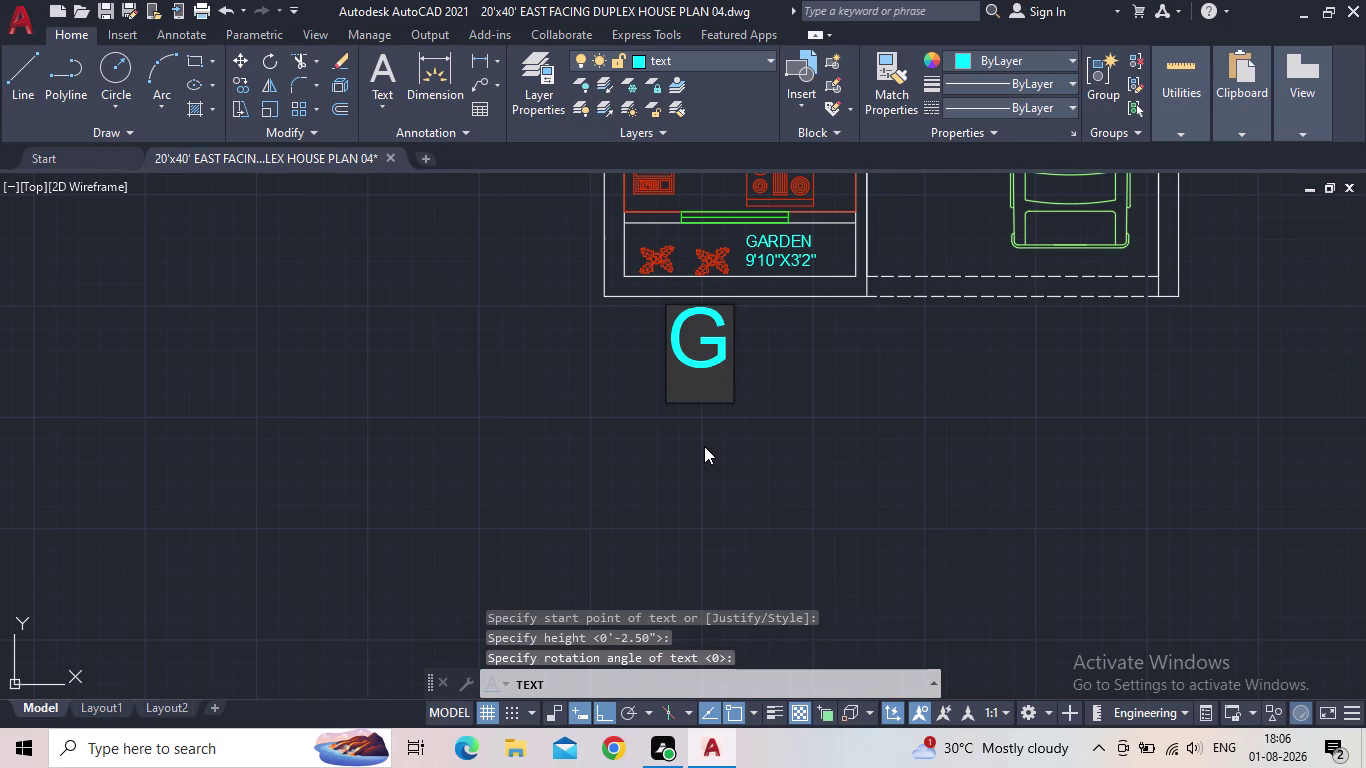
text(ROUN)
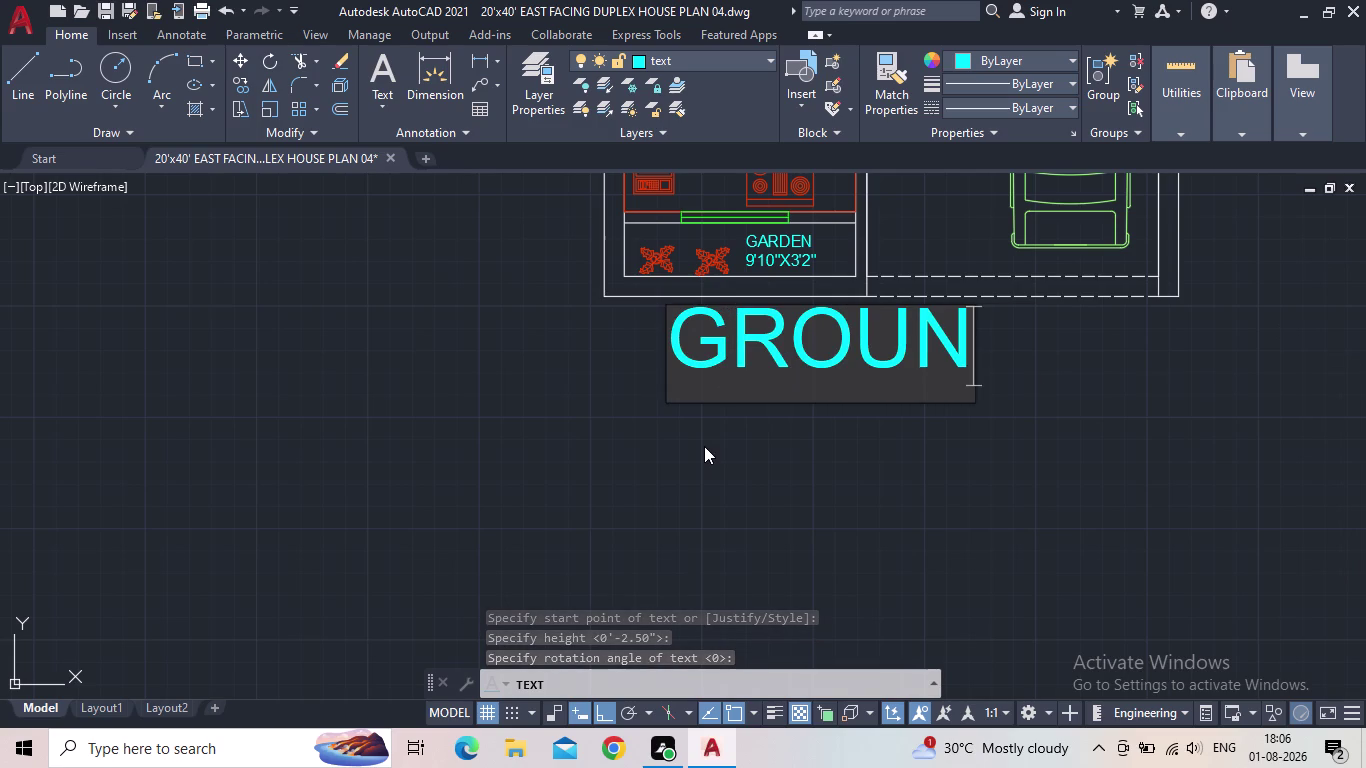
text(D FLOOR)
key(space)
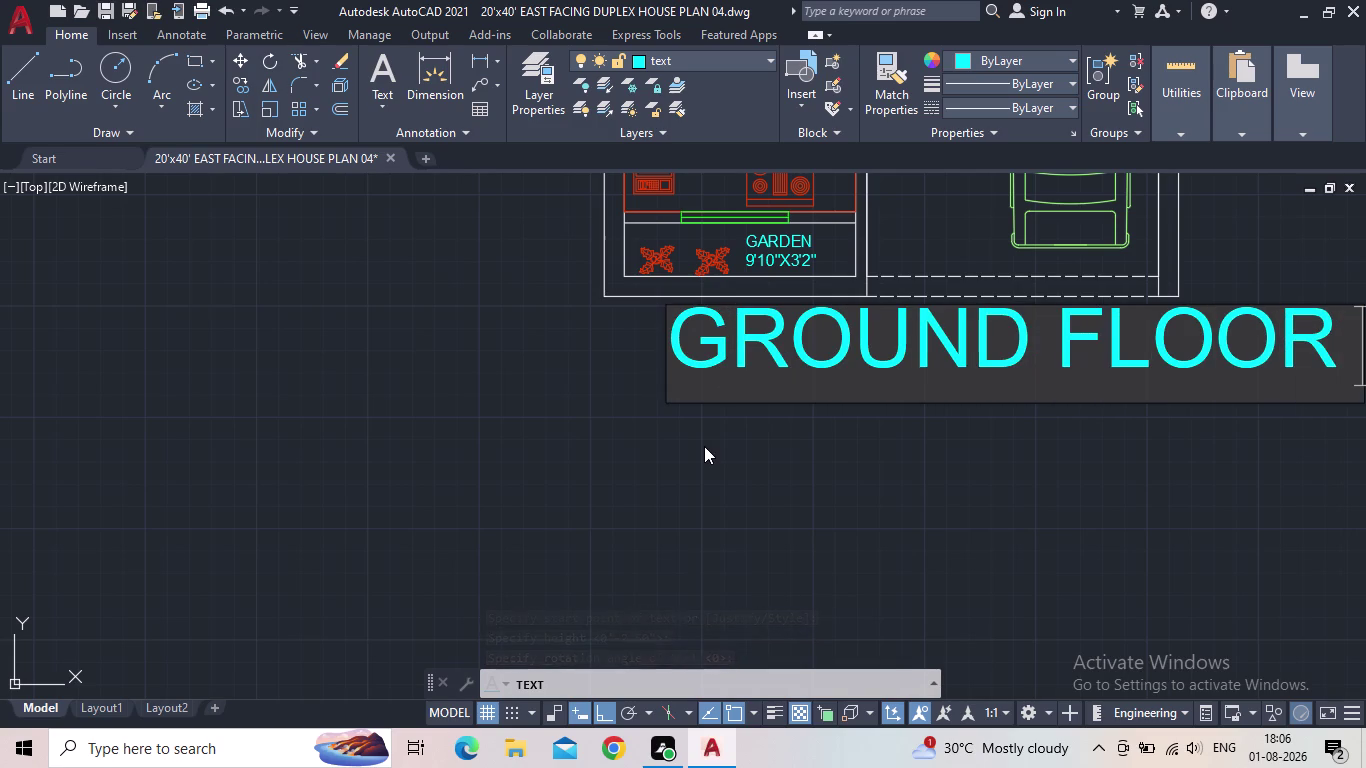
text(PL)
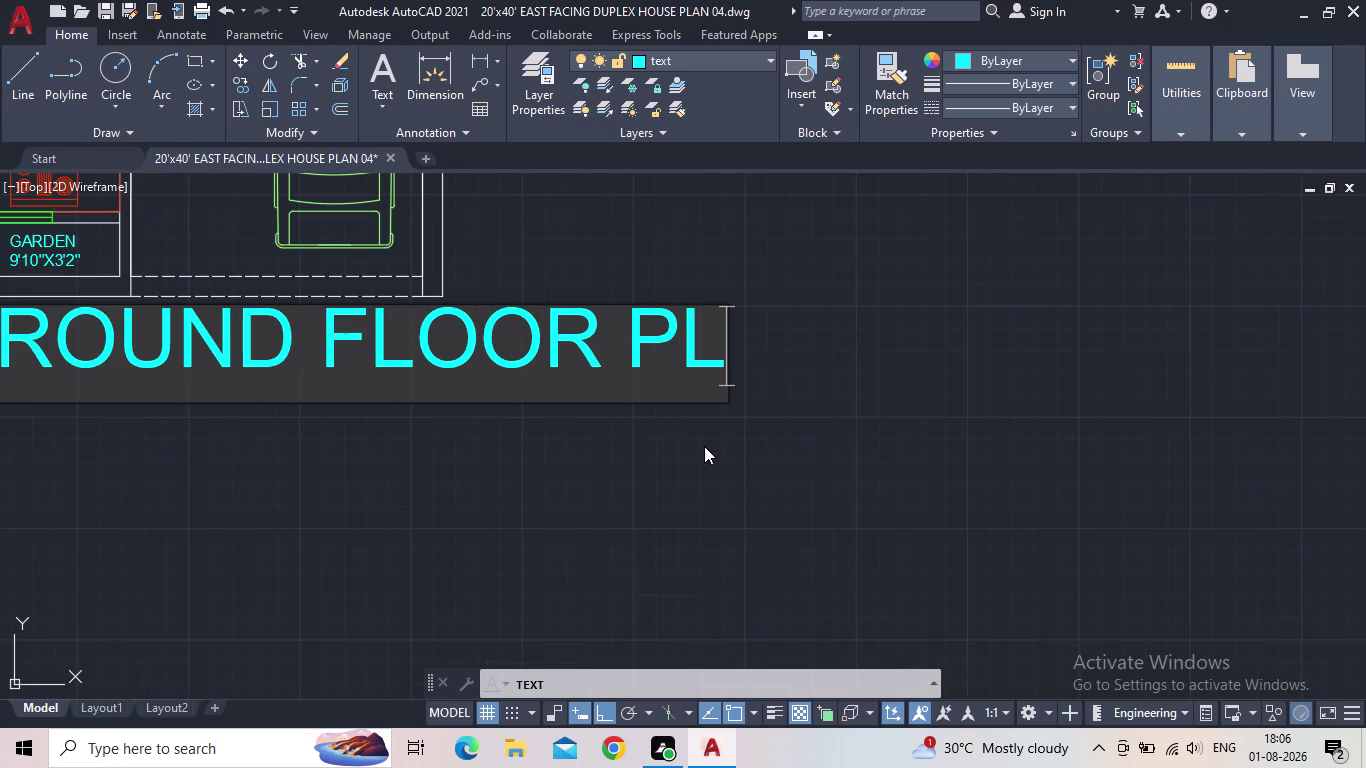
text(AN)
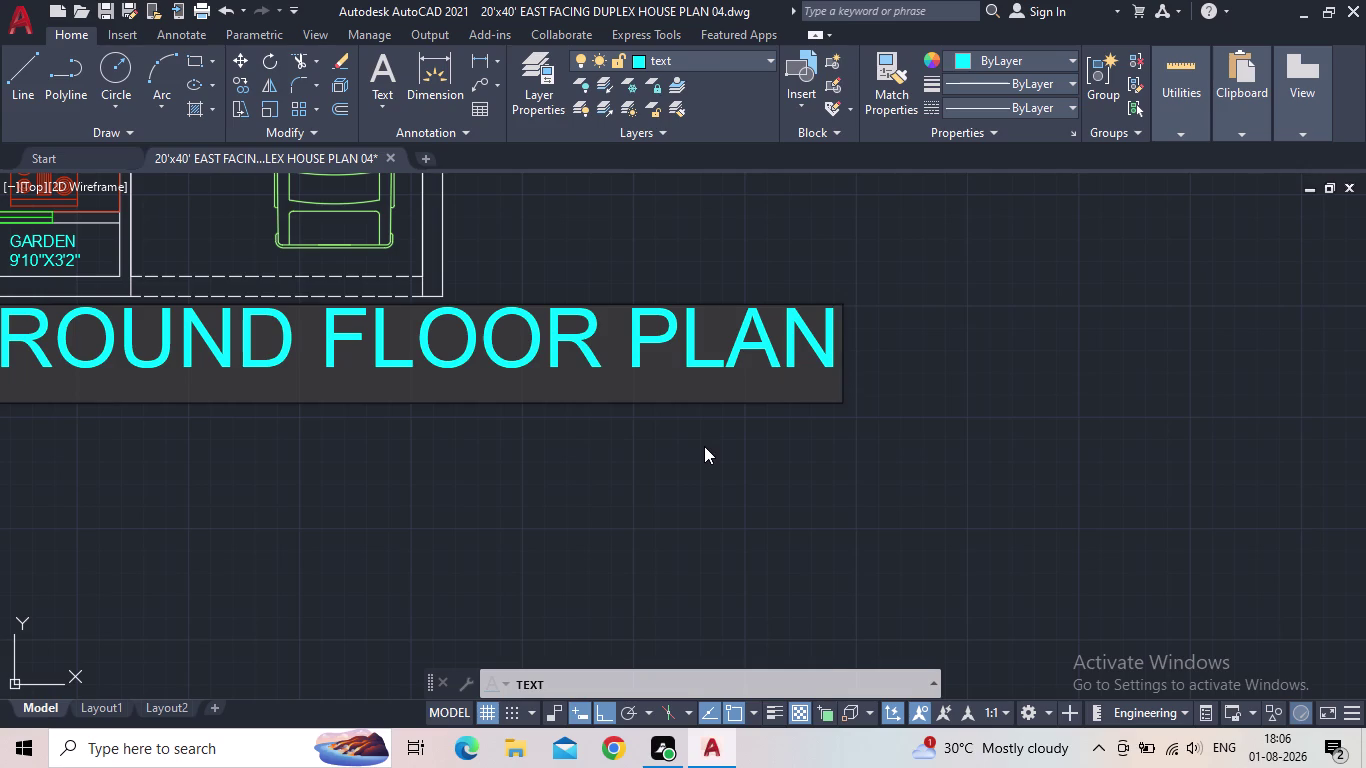
key(Return)
key(Return)
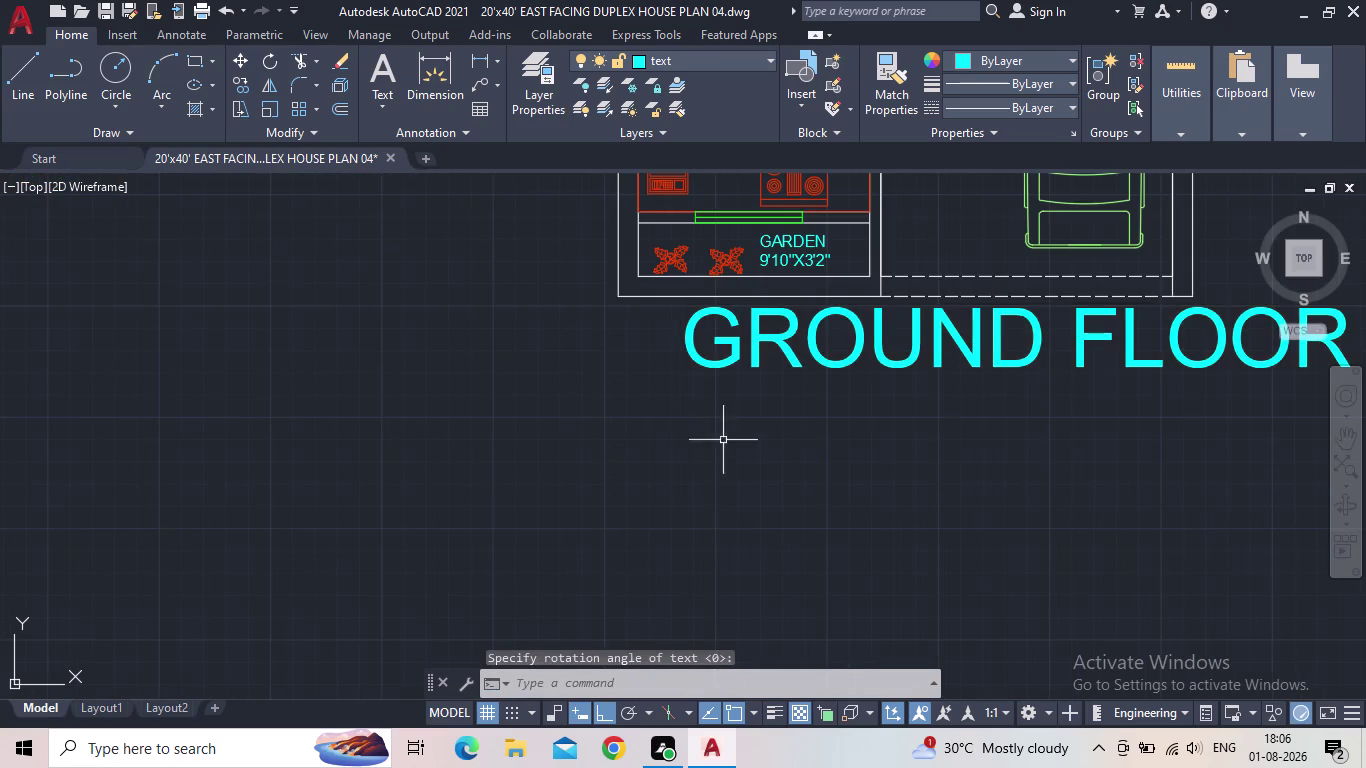
scroll(down, 3)
middle_drag(712, 418, 496, 503)
scroll(down, 3)
key(Escape)
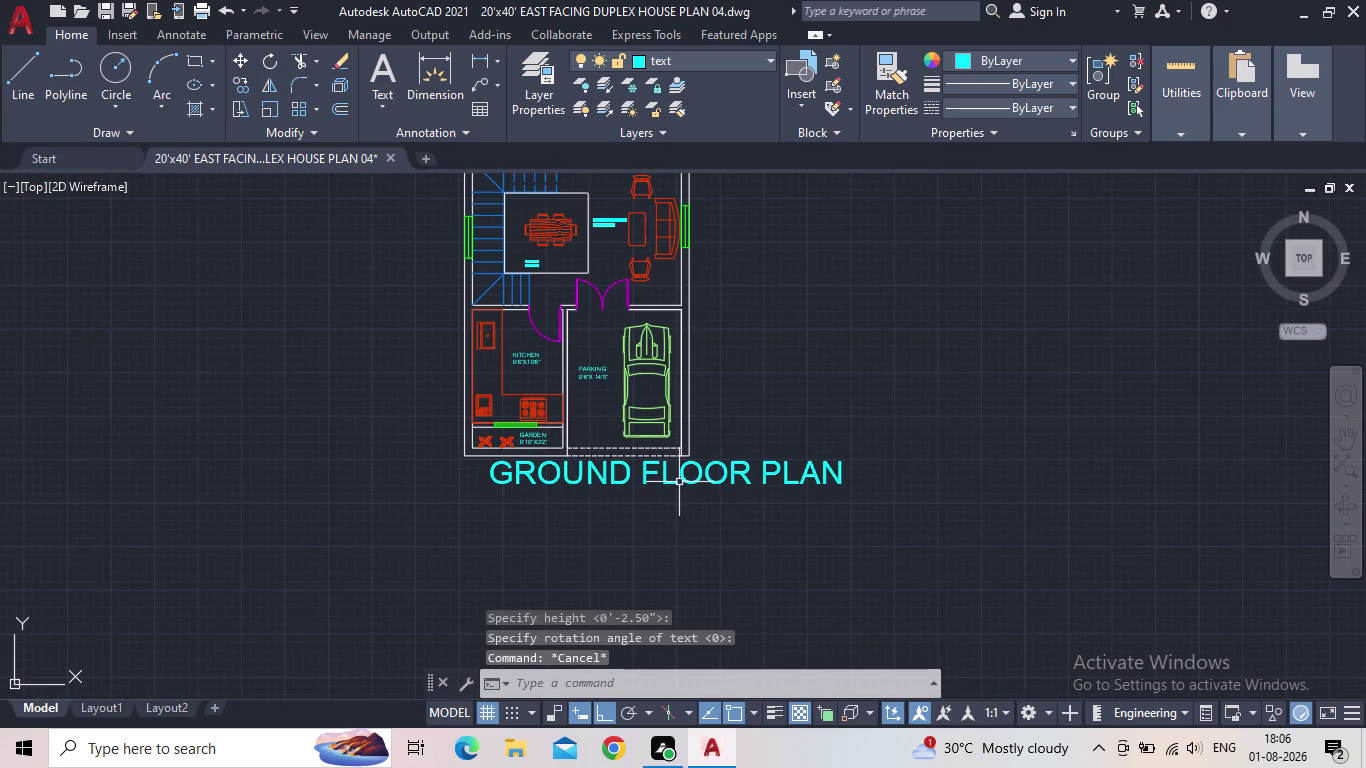
Grip-move the GROUND FLOOR PLAN label slightly lower and left with Ortho off.
click(679, 467)
click(488, 481)
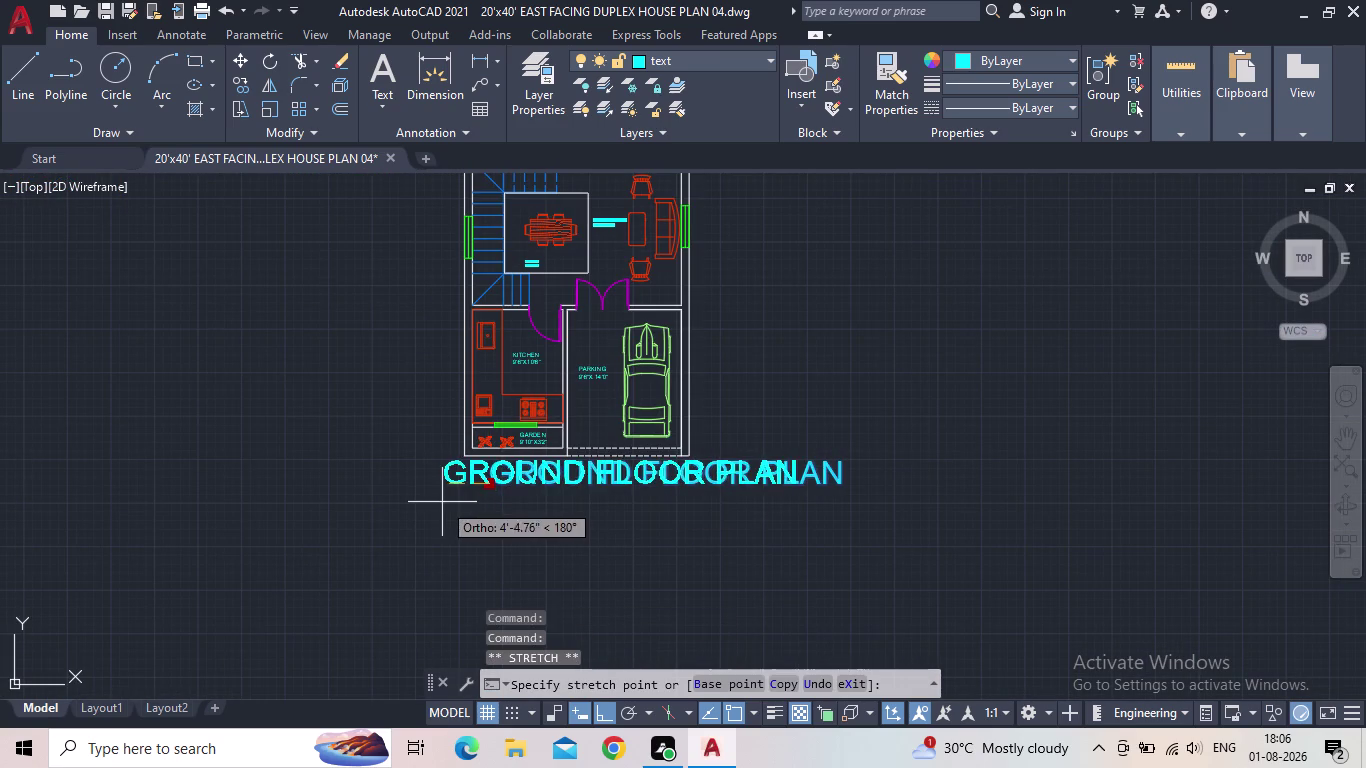
click(601, 711)
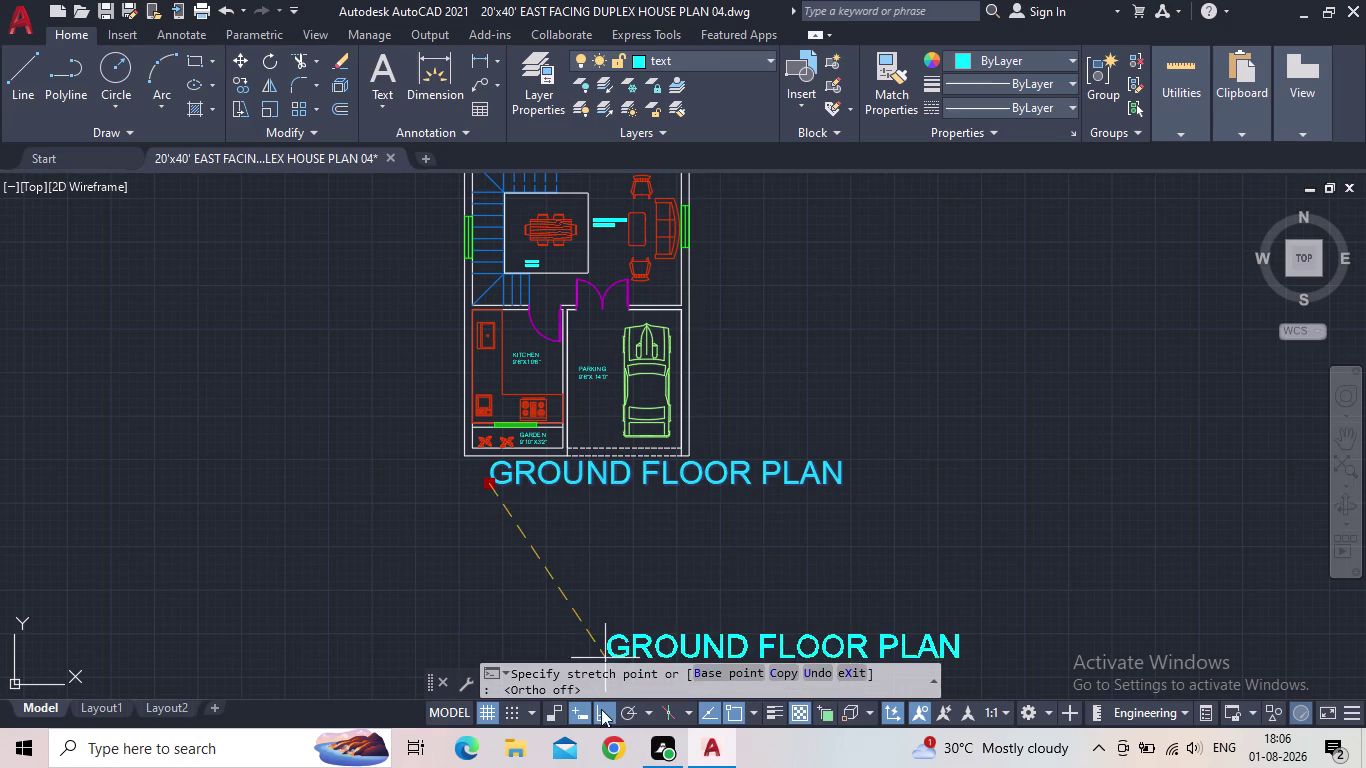
click(435, 518)
key(Escape)
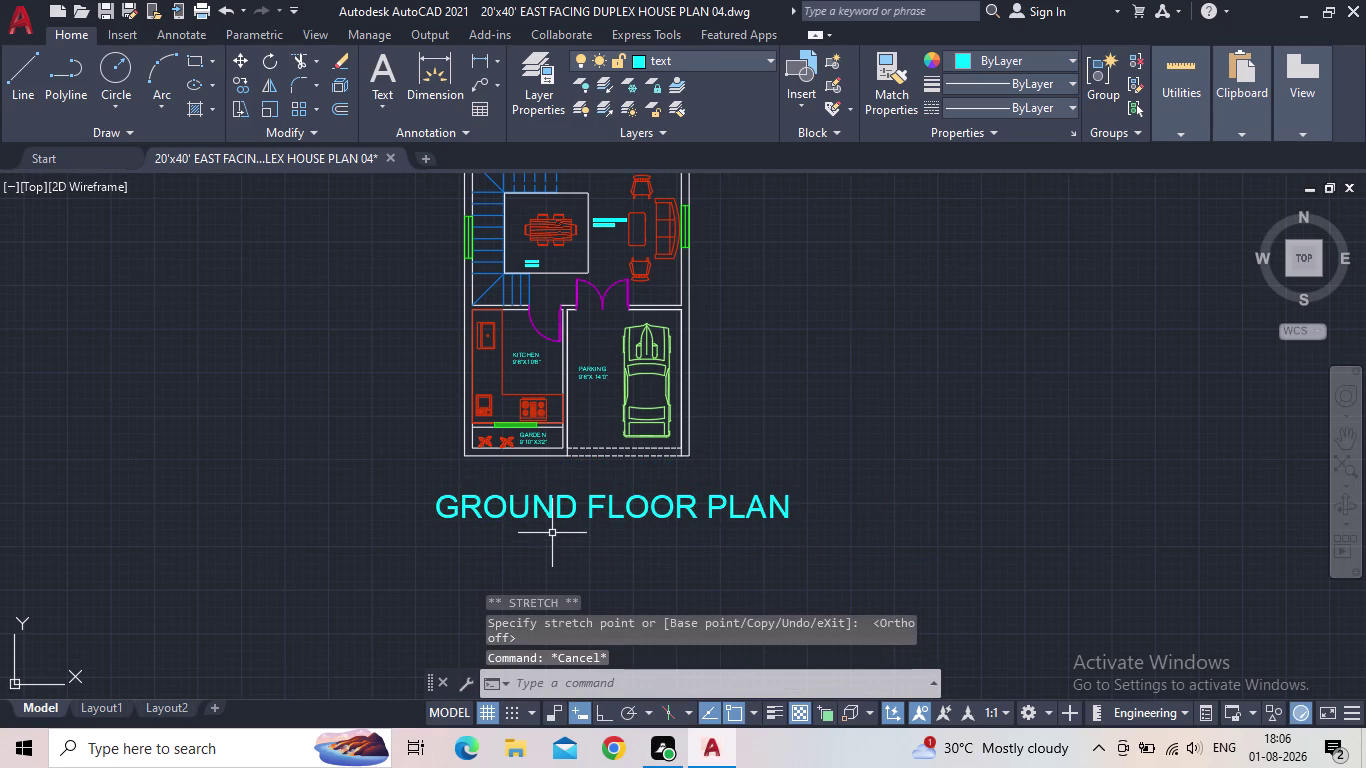
Start SCALE on the label with the base point at its left end.
key(s)
key(c)
key(space)
drag(552, 546, 544, 536)
click(485, 505)
key(space)
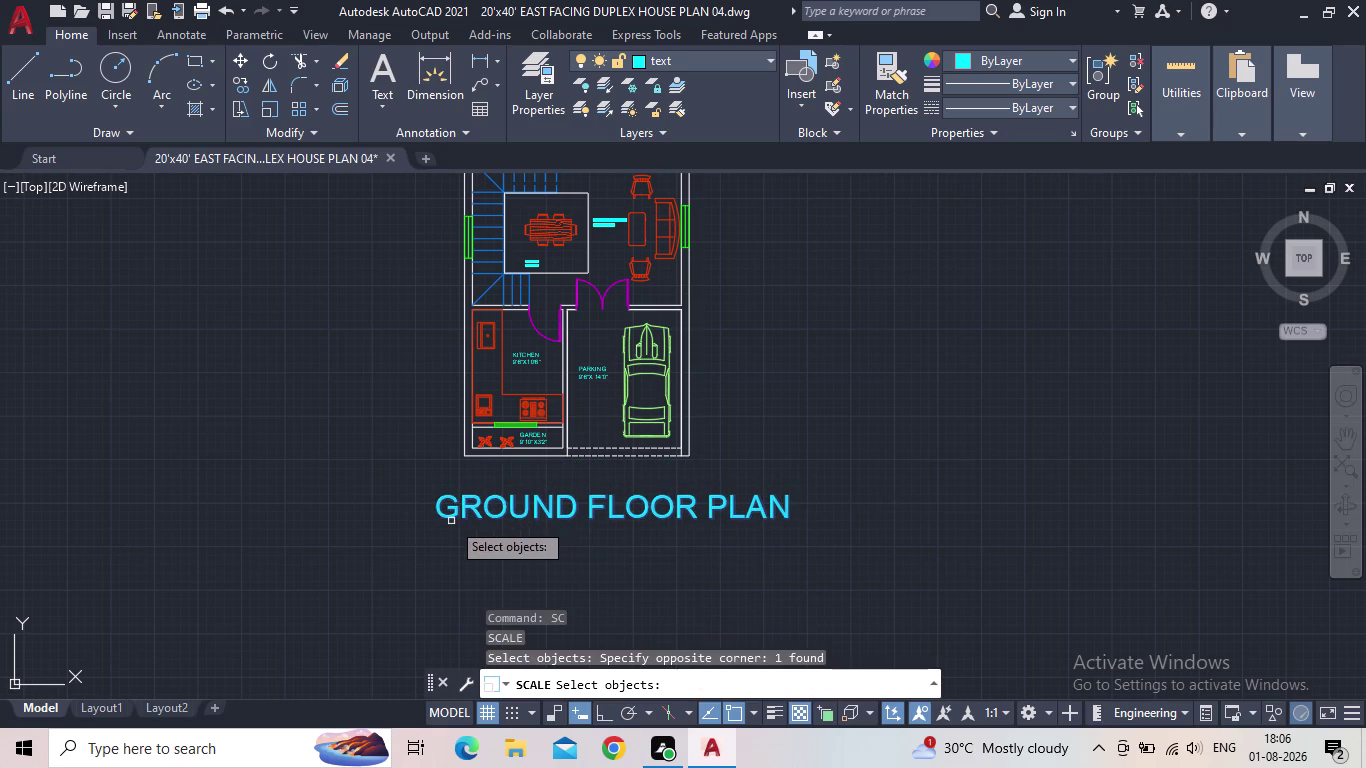
click(434, 522)
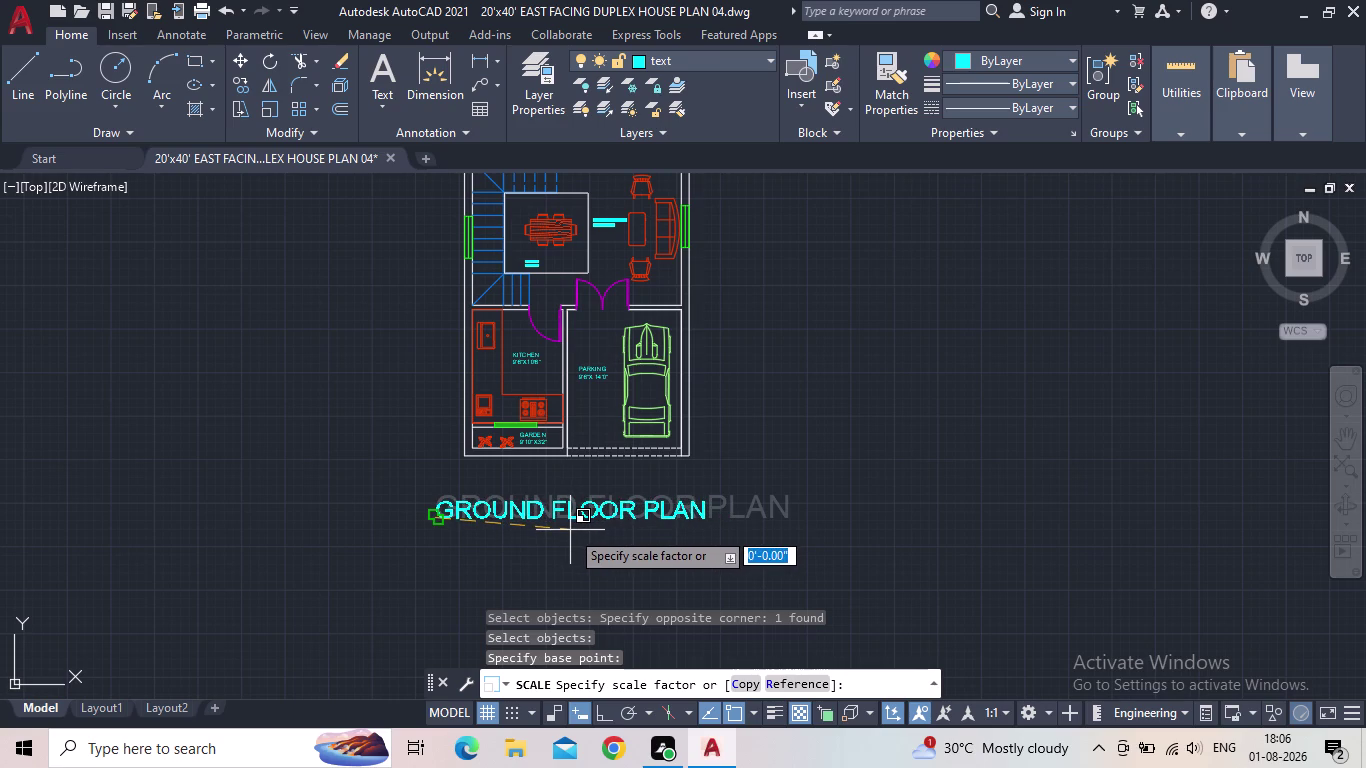
Shrink the label slightly after repeated scale-factor picks, turning Ortho back on.
click(570, 530)
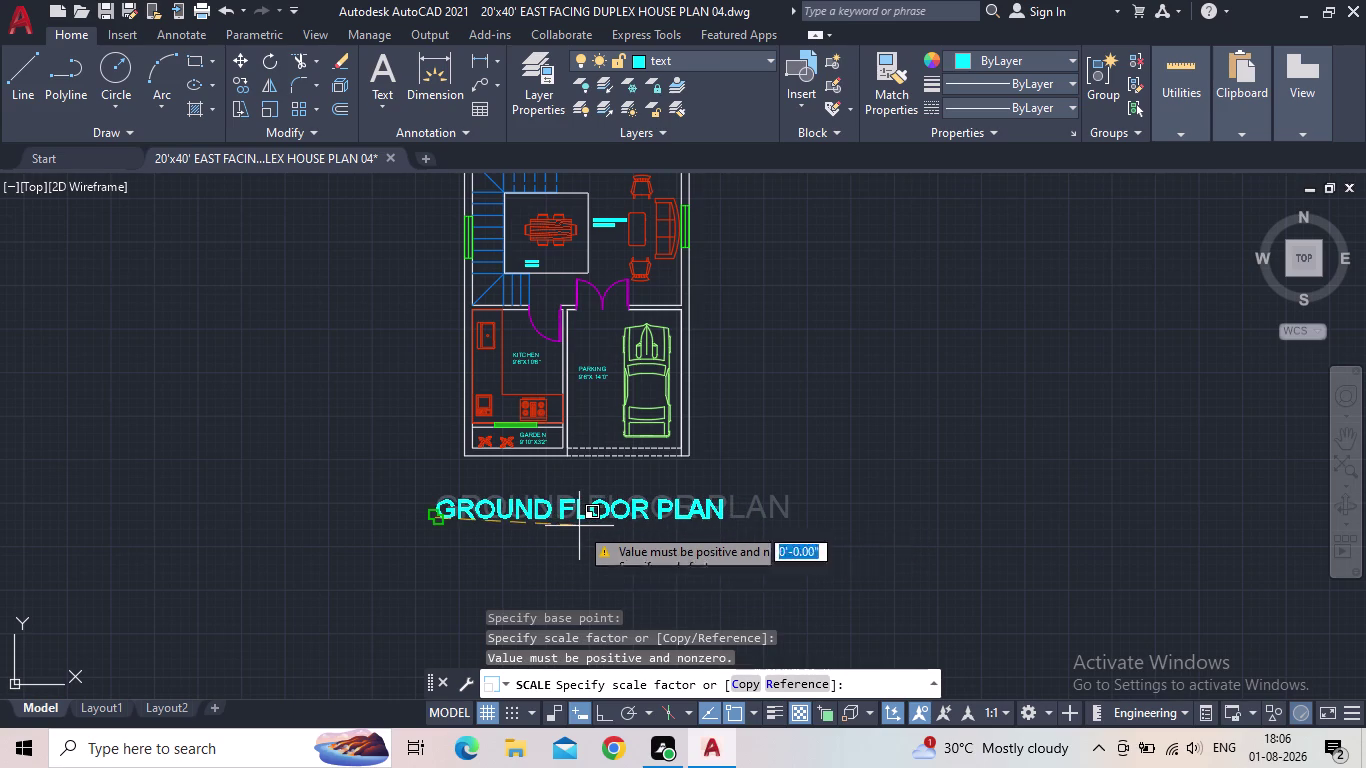
click(579, 526)
click(579, 526)
click(579, 526)
click(581, 525)
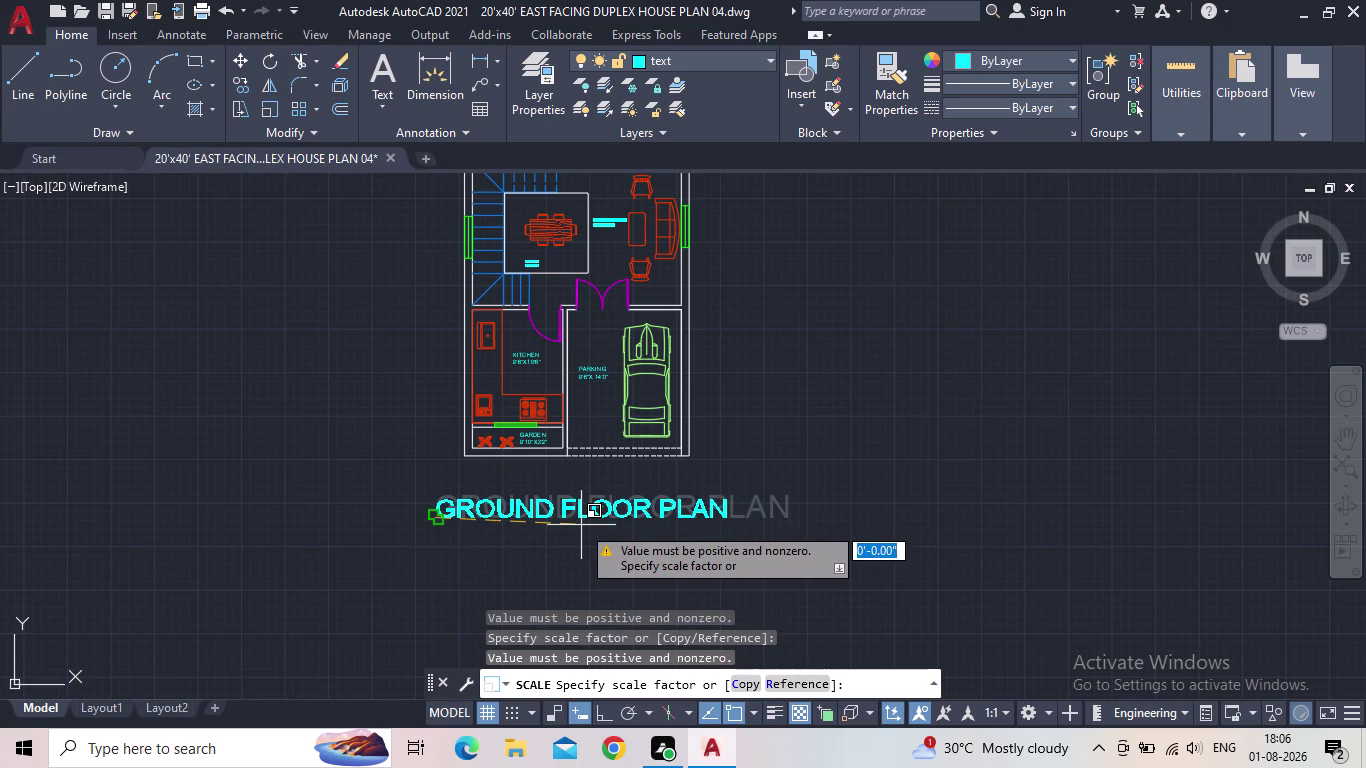
click(581, 525)
click(581, 525)
click(583, 525)
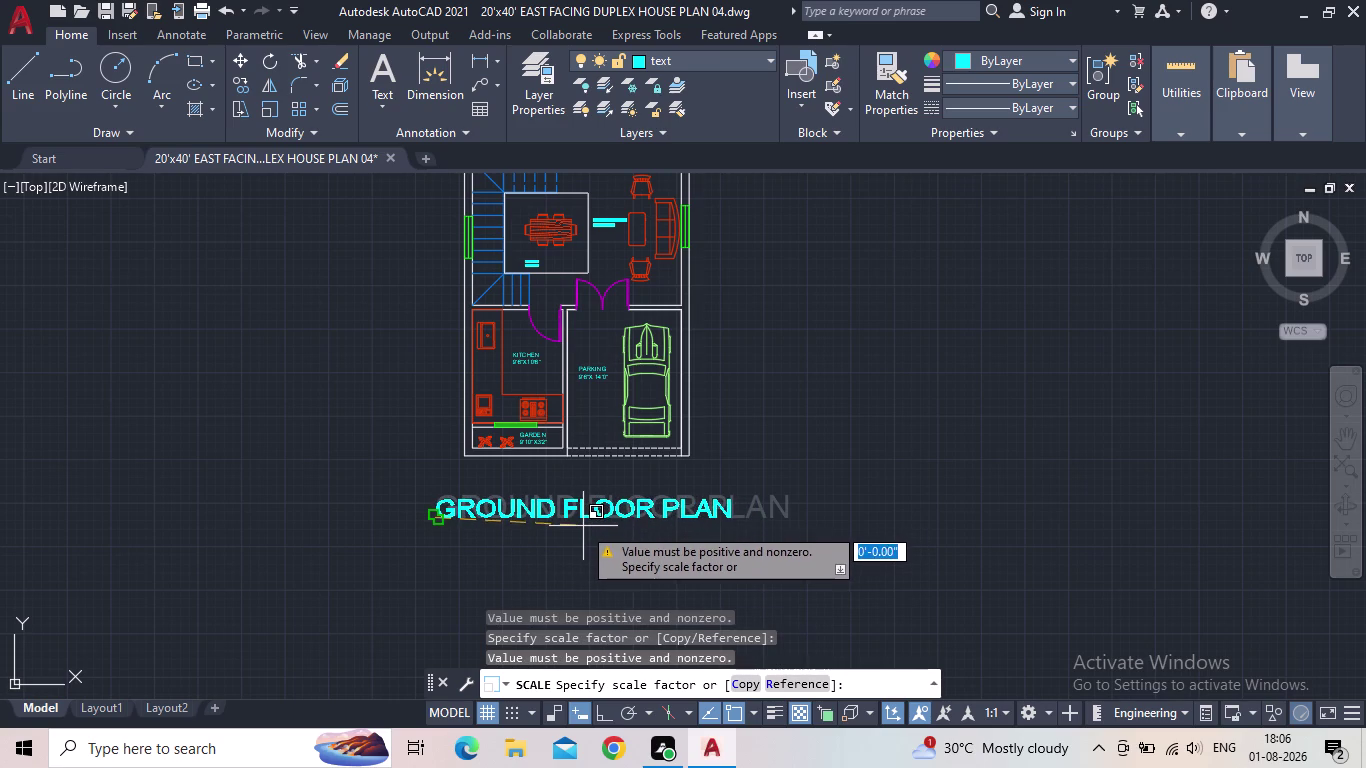
click(605, 717)
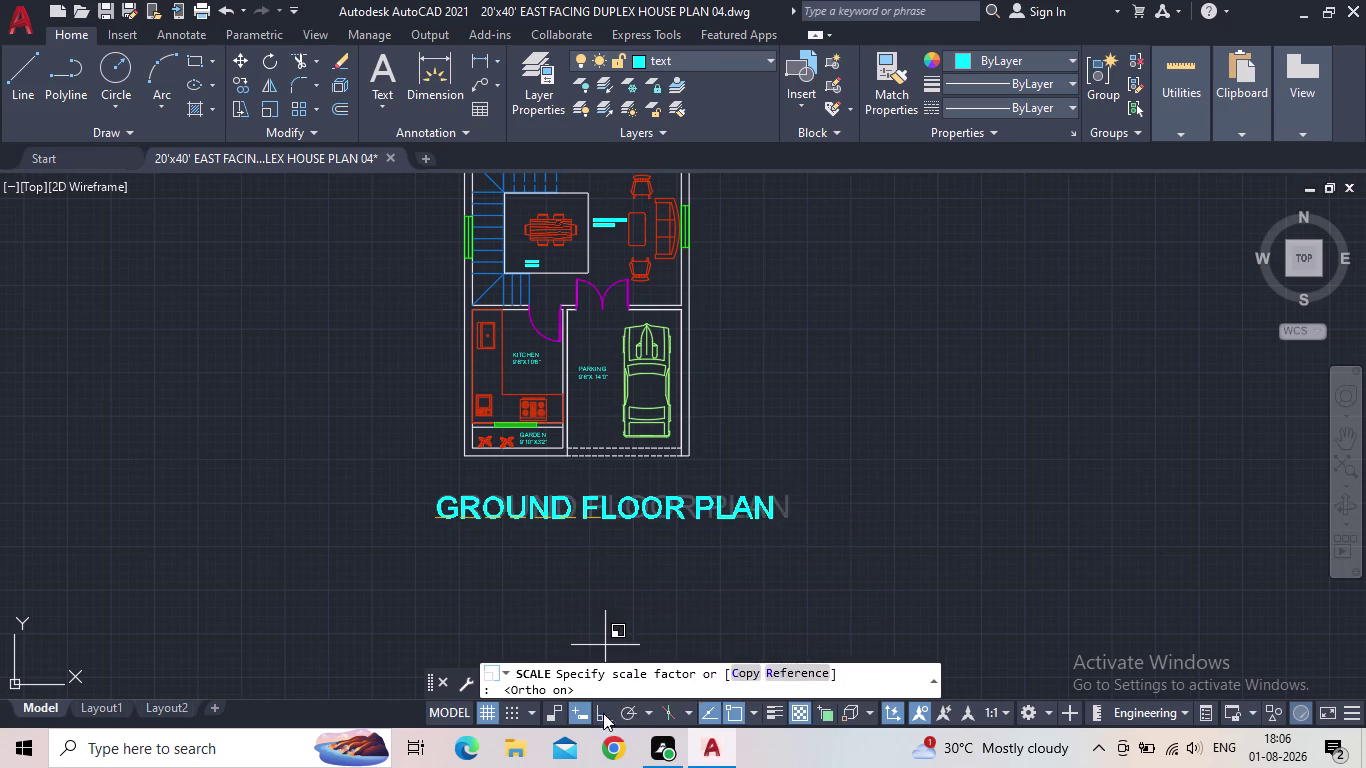
click(571, 533)
click(579, 558)
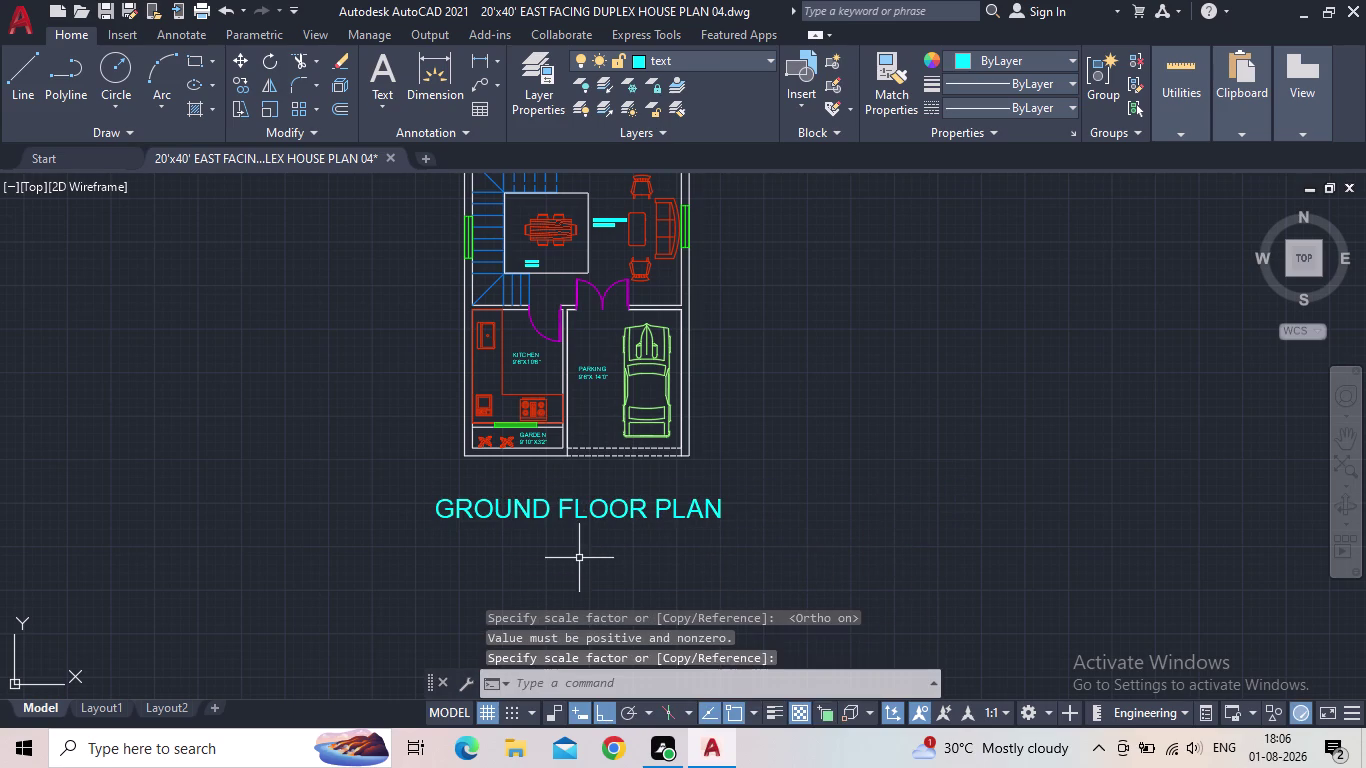
Check the label's new size, then bring the plan and title into view.
click(632, 505)
scroll(up, 3)
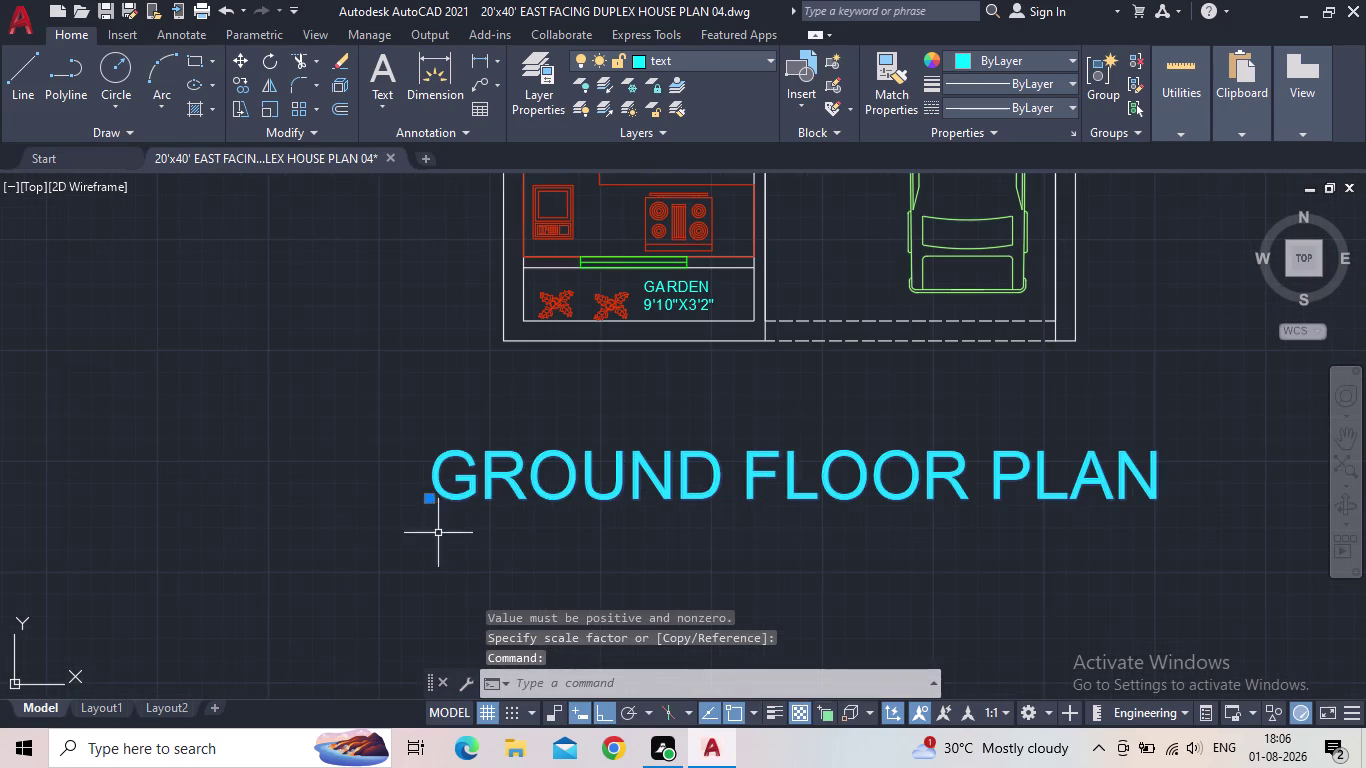
scroll(down, 3)
scroll(down, 3)
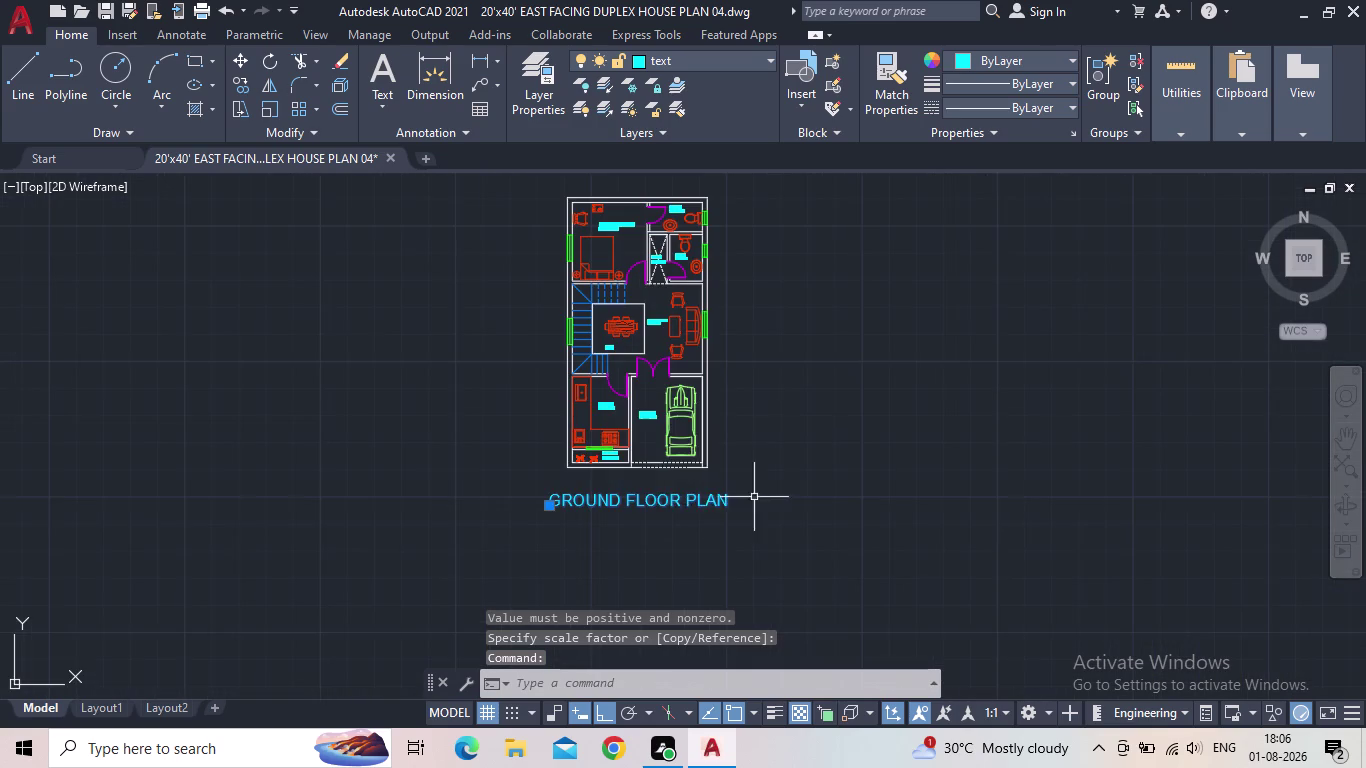
middle_drag(797, 498, 666, 534)
key(Escape)
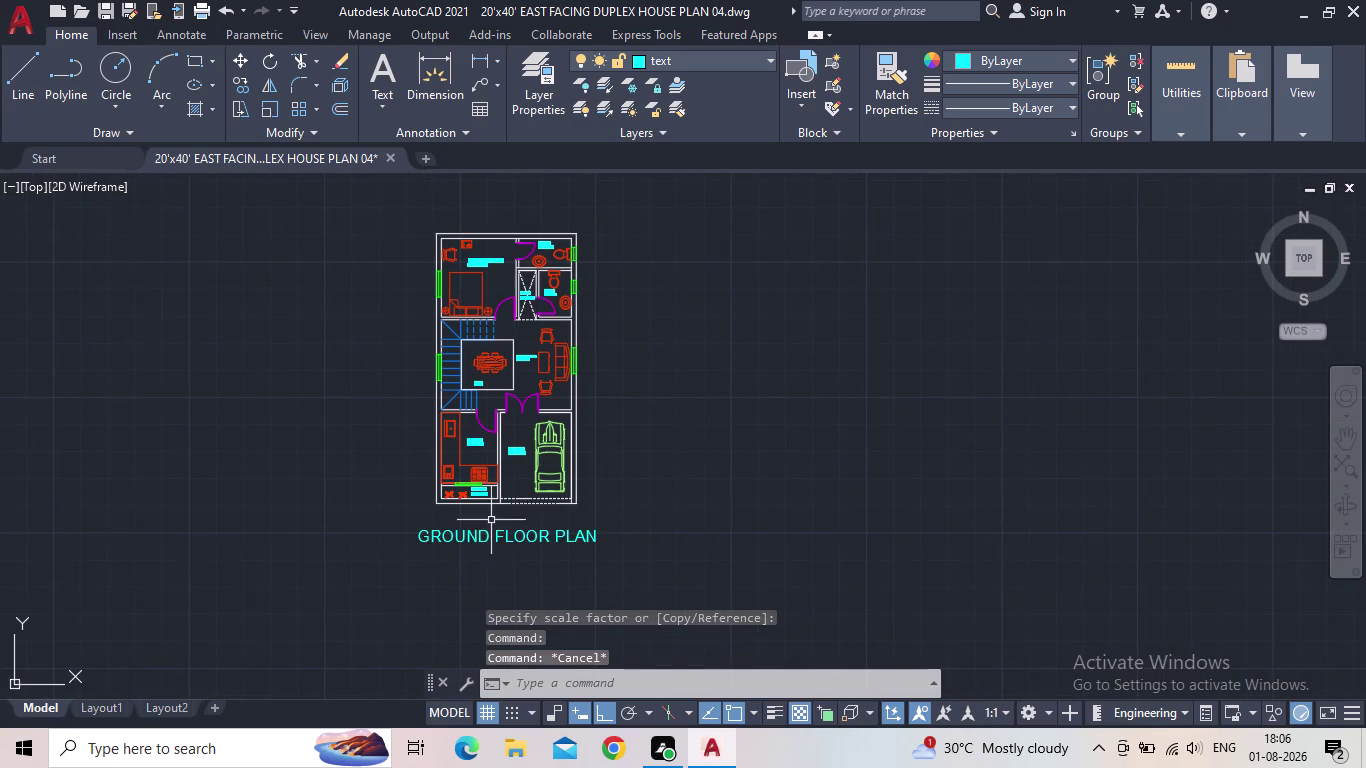
middle_drag(594, 480, 593, 490)
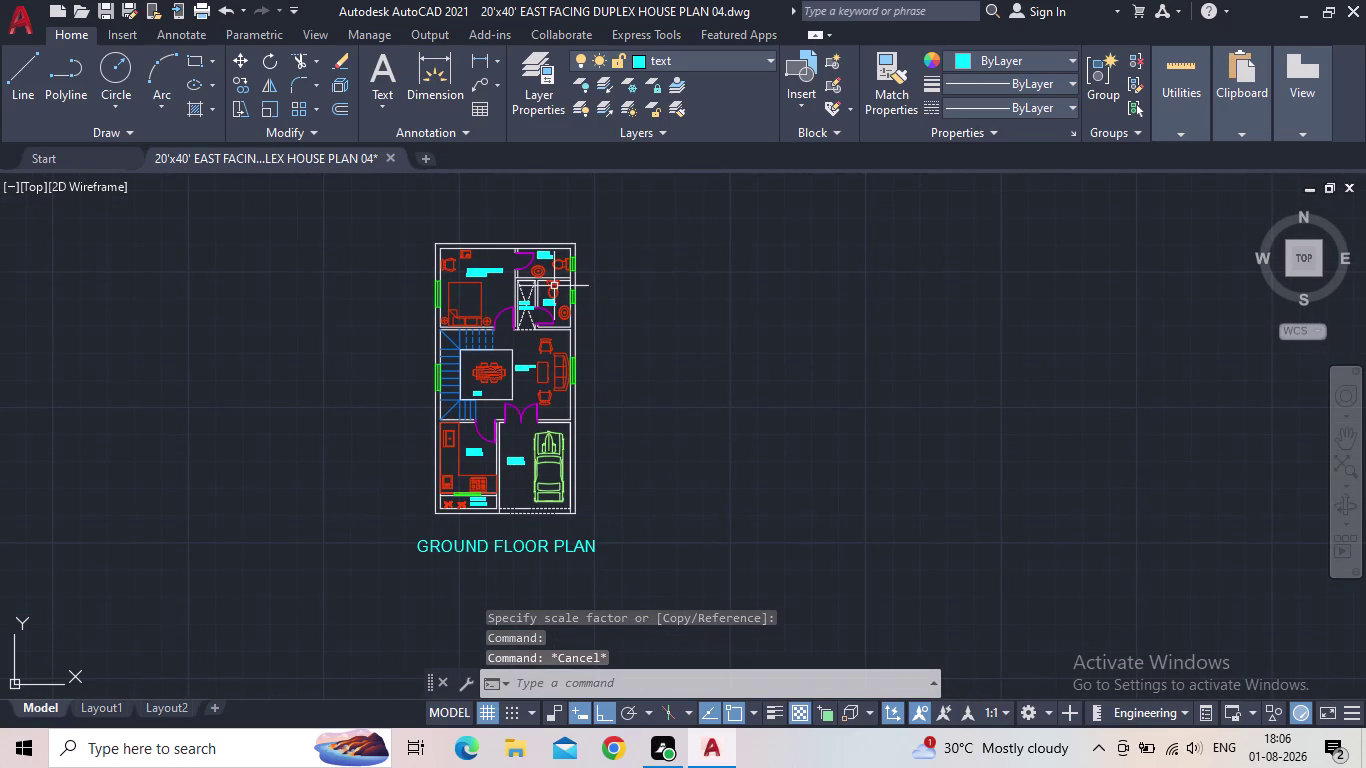
middle_drag(822, 494, 890, 466)
scroll(up, 3)
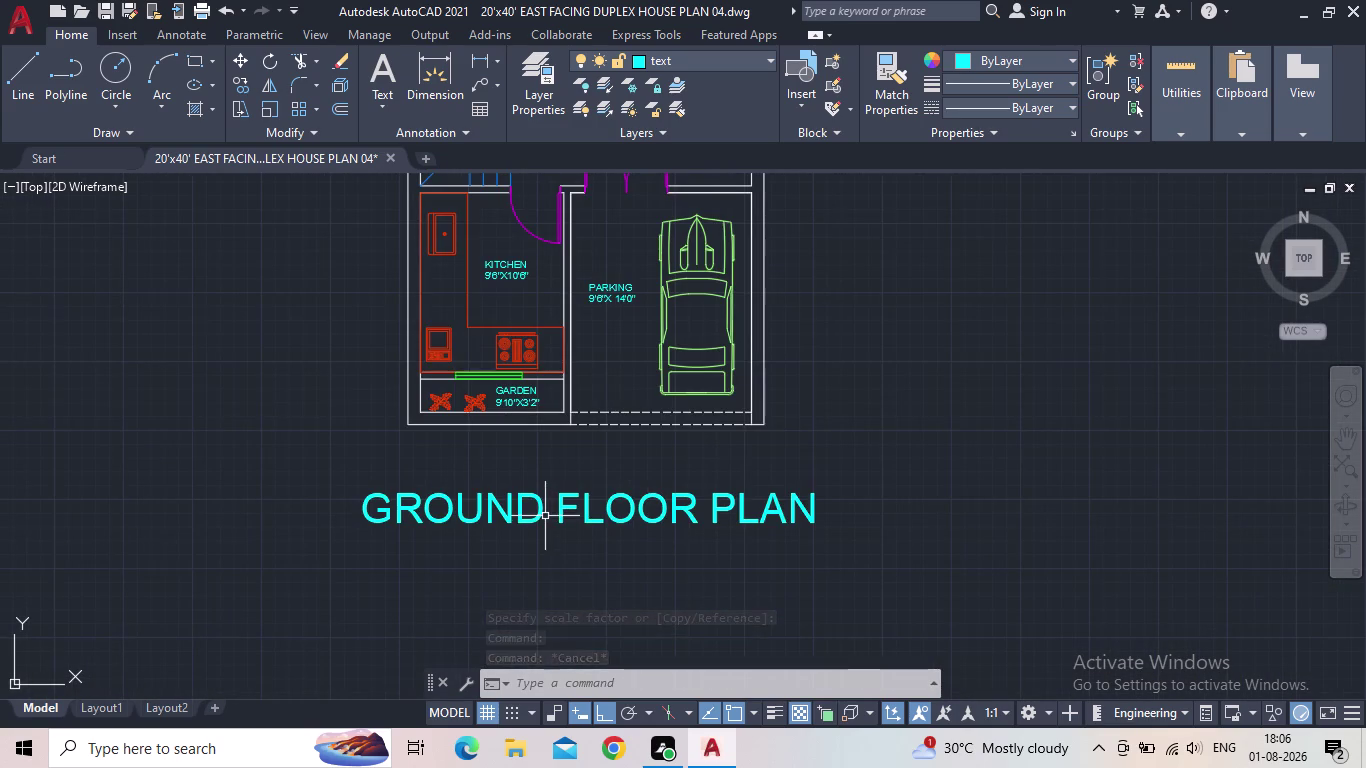
Scale up the GROUND FLOOR PLAN title text with the SC command.
drag(544, 516, 530, 517)
key(s)
key(x)
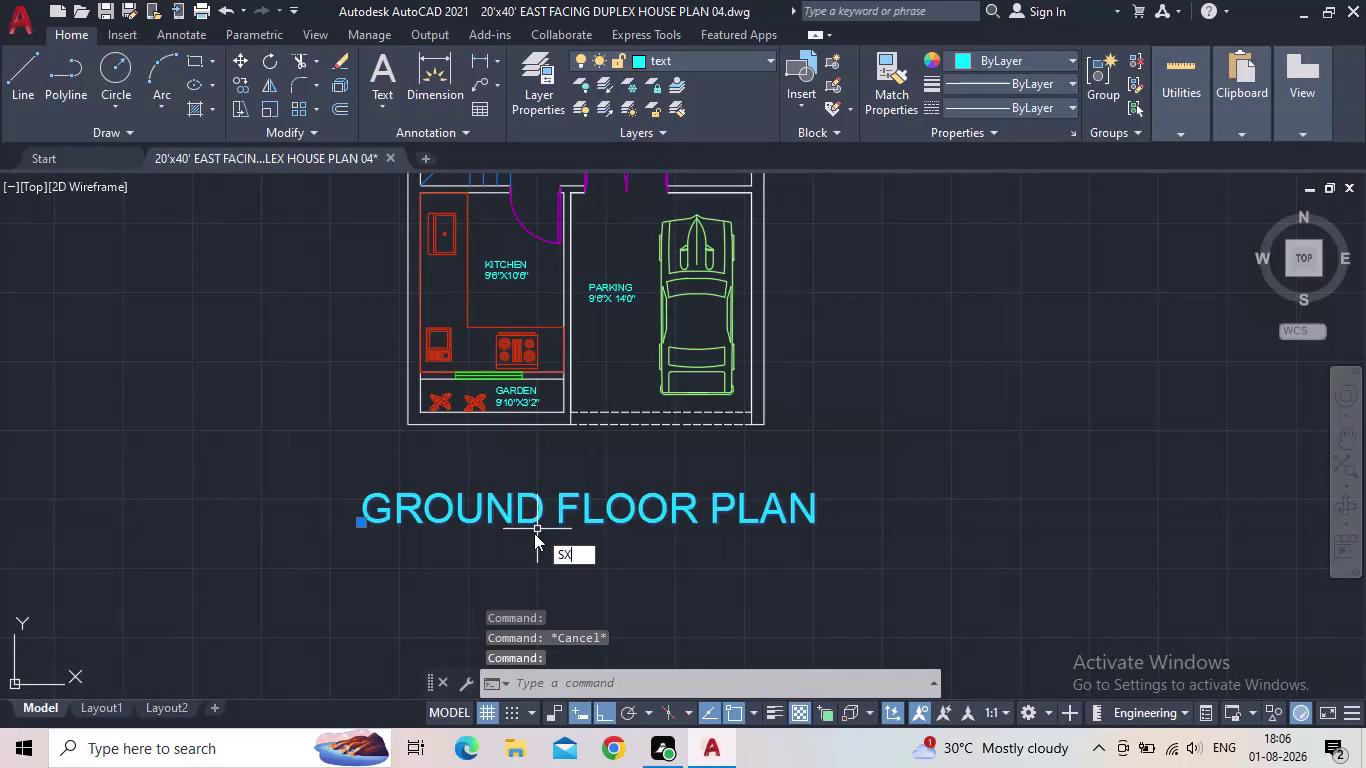
key(BackSpace)
key(c)
key(space)
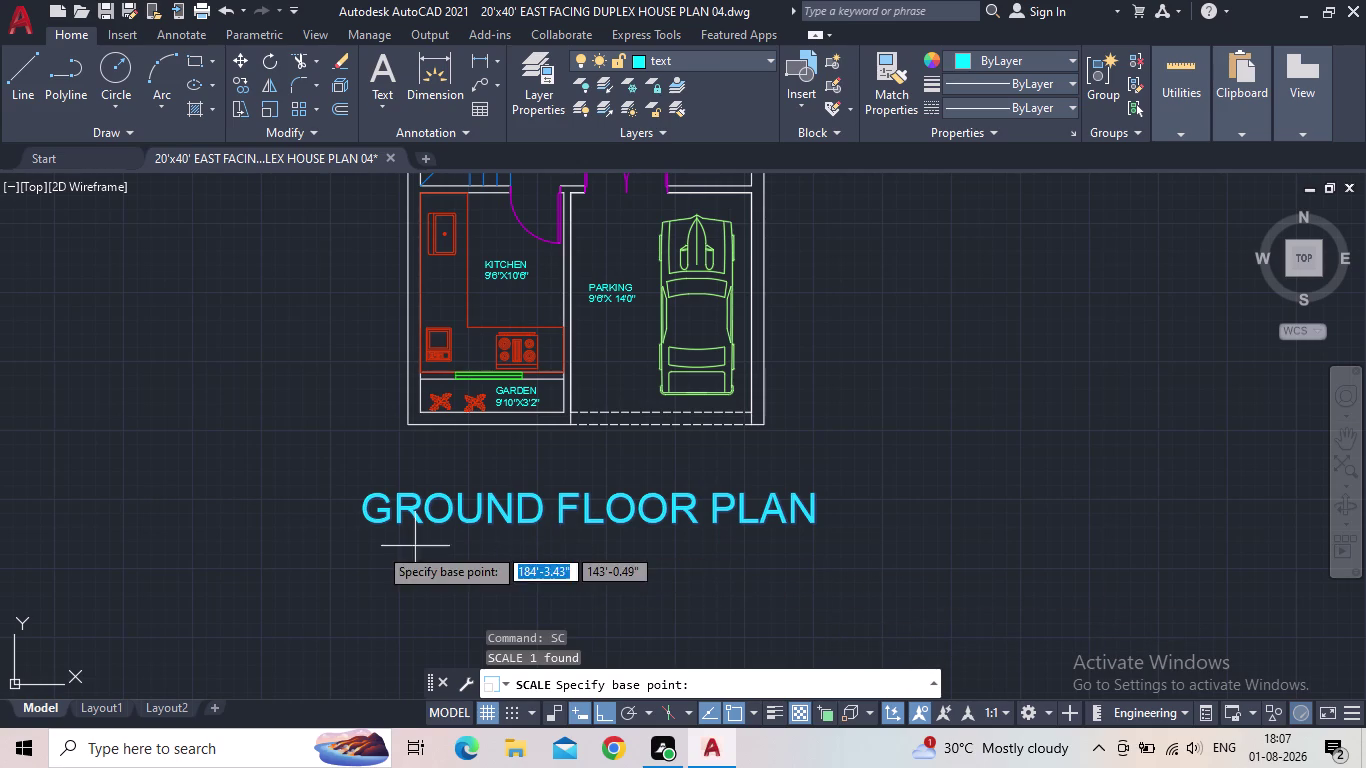
click(361, 520)
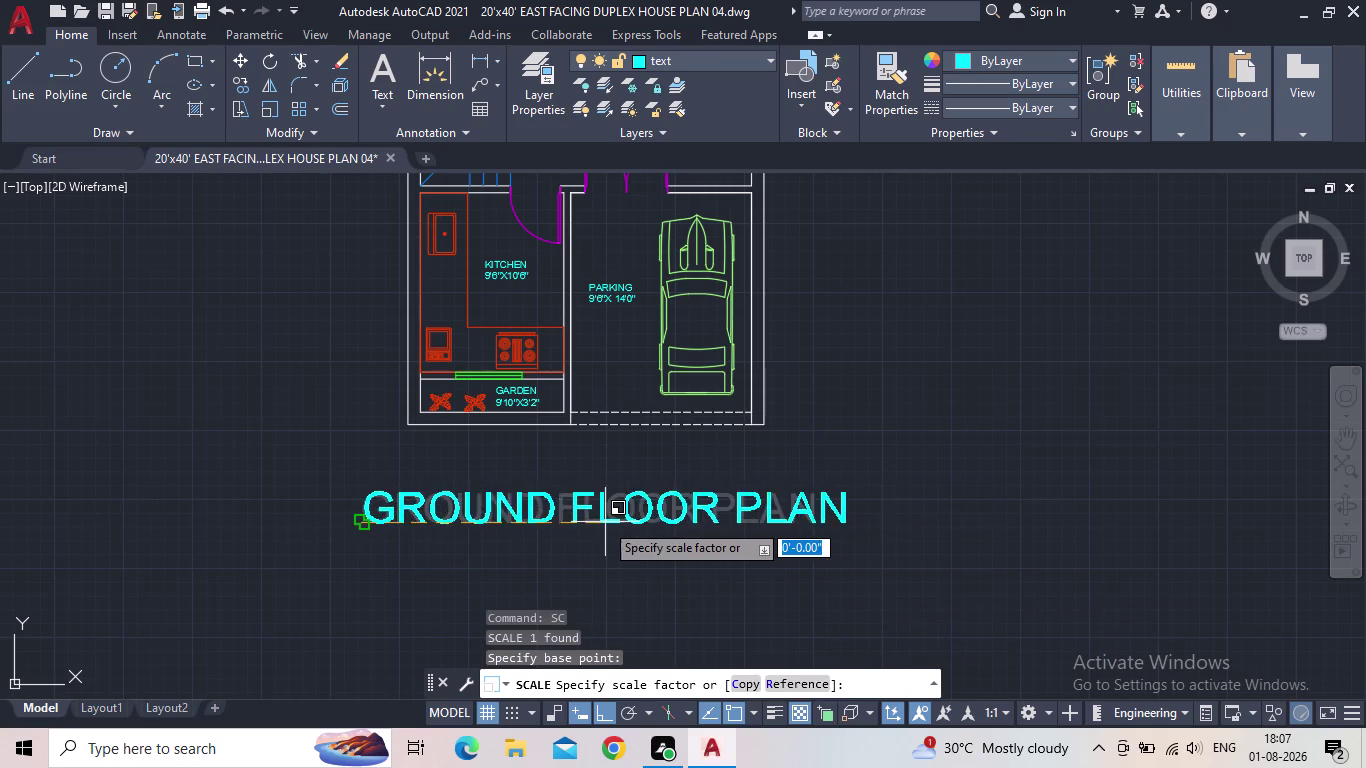
click(554, 522)
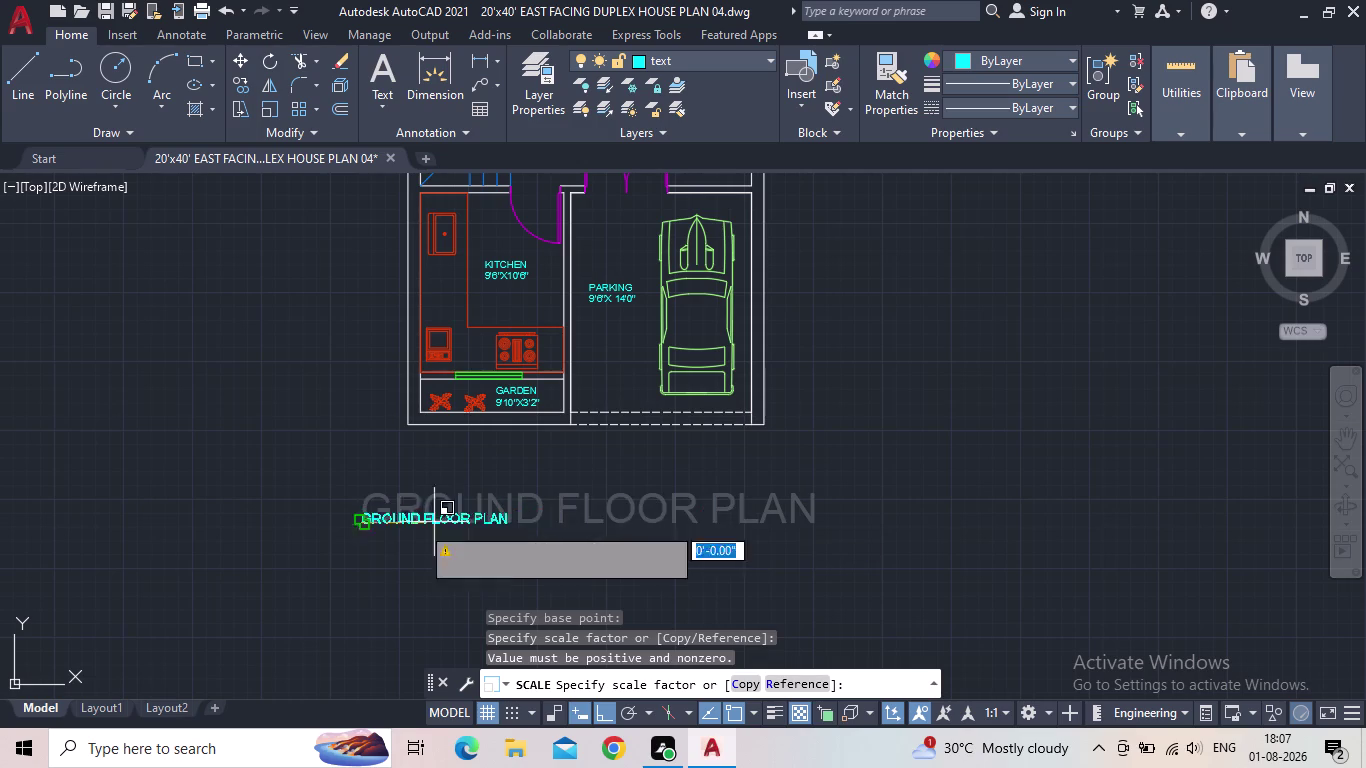
click(571, 520)
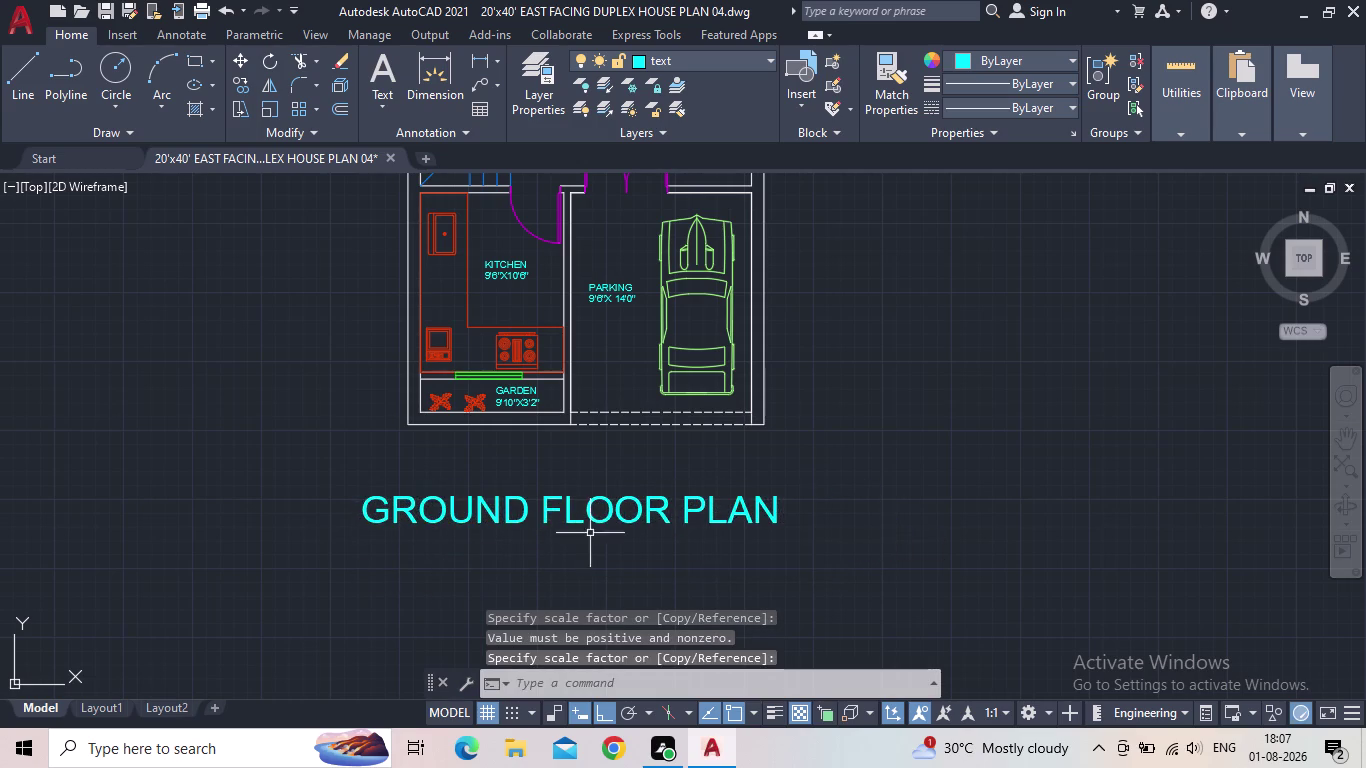
Grip-stretch the GROUND FLOOR PLAN title into place below the plan.
click(583, 519)
click(363, 521)
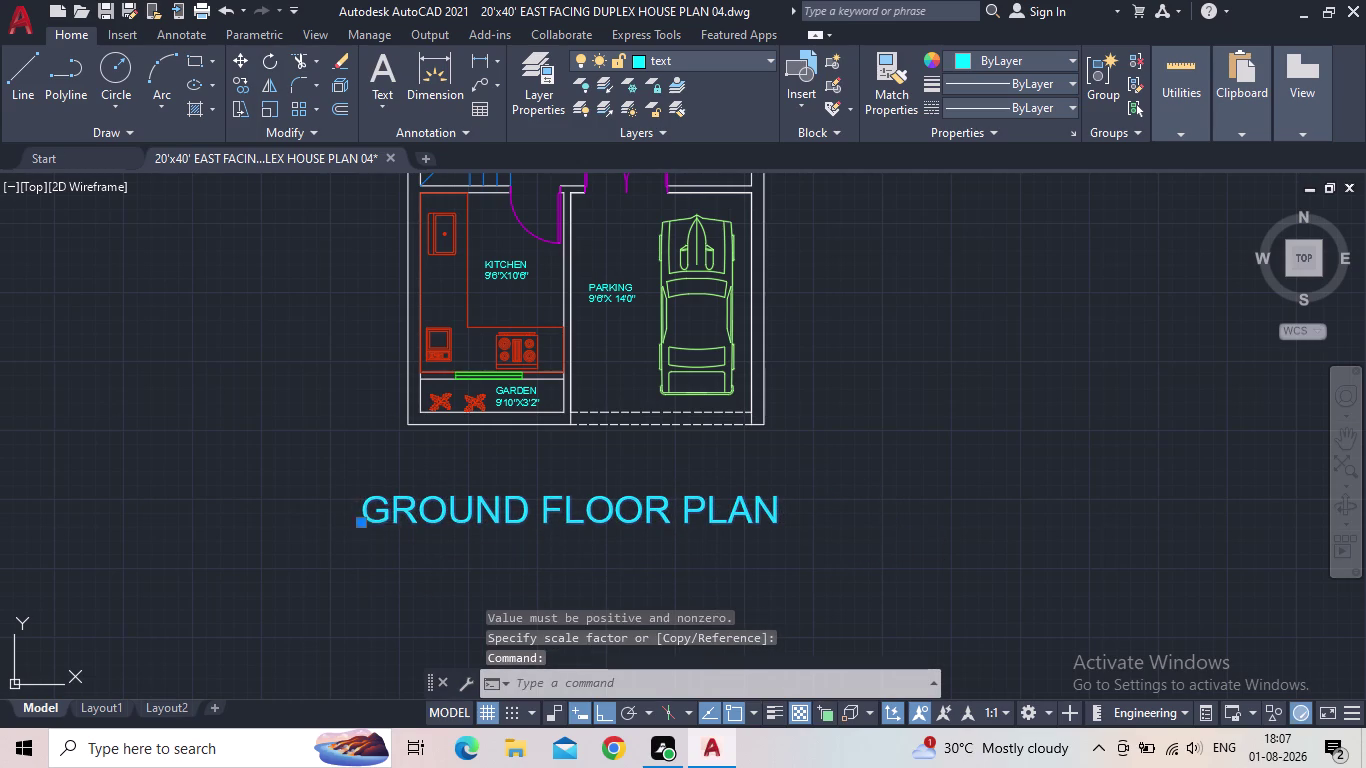
click(395, 521)
scroll(up, 3)
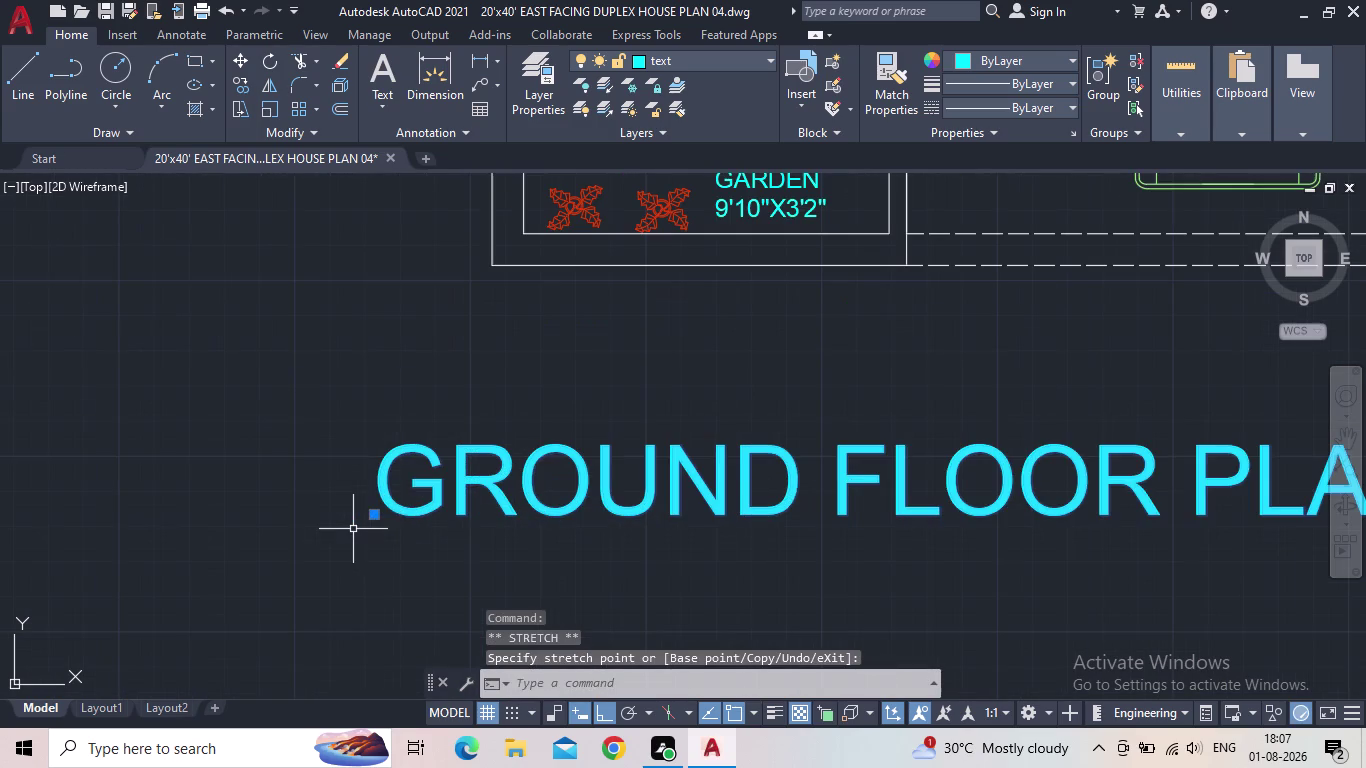
drag(368, 515, 378, 513)
click(459, 496)
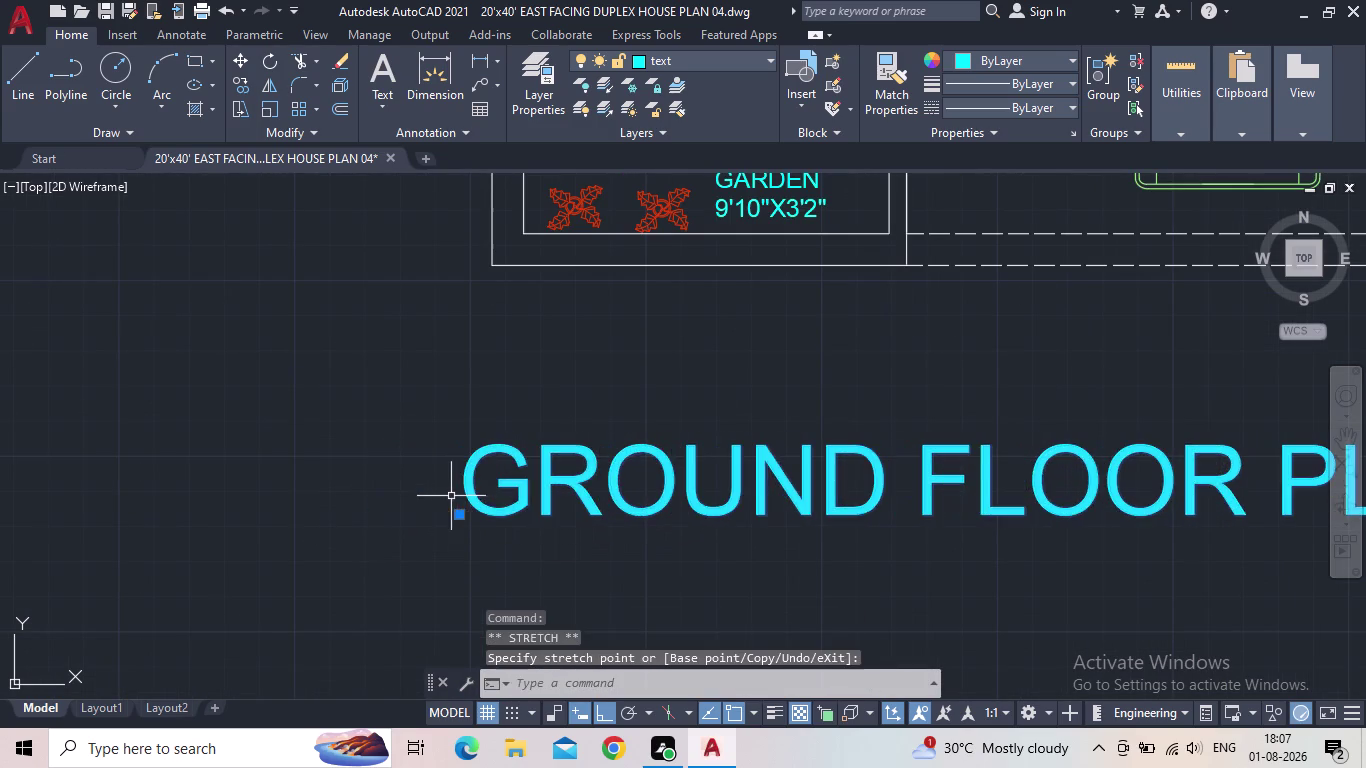
scroll(down, 3)
middle_drag(490, 489, 419, 500)
scroll(up, 3)
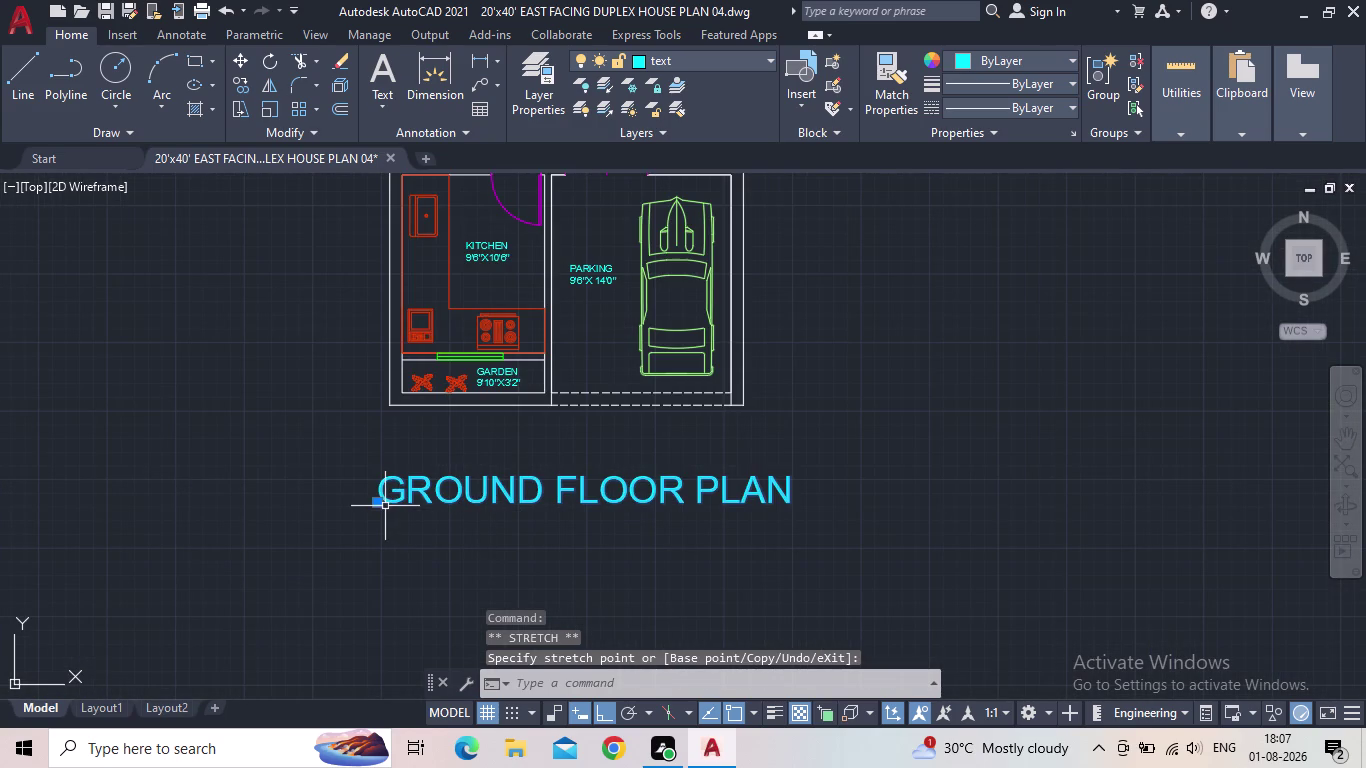
click(379, 505)
click(358, 504)
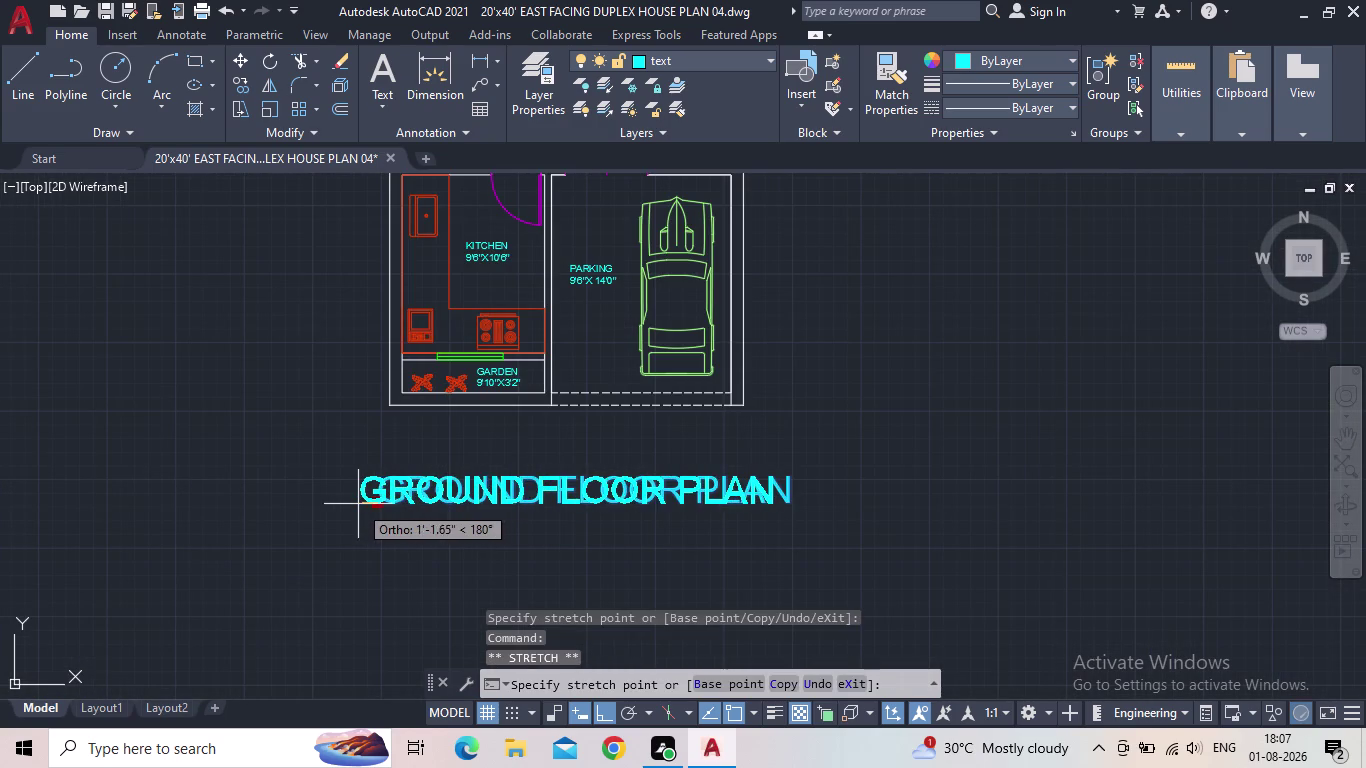
key(Escape)
middle_drag(574, 519, 564, 519)
scroll(down, 3)
middle_drag(691, 468, 522, 519)
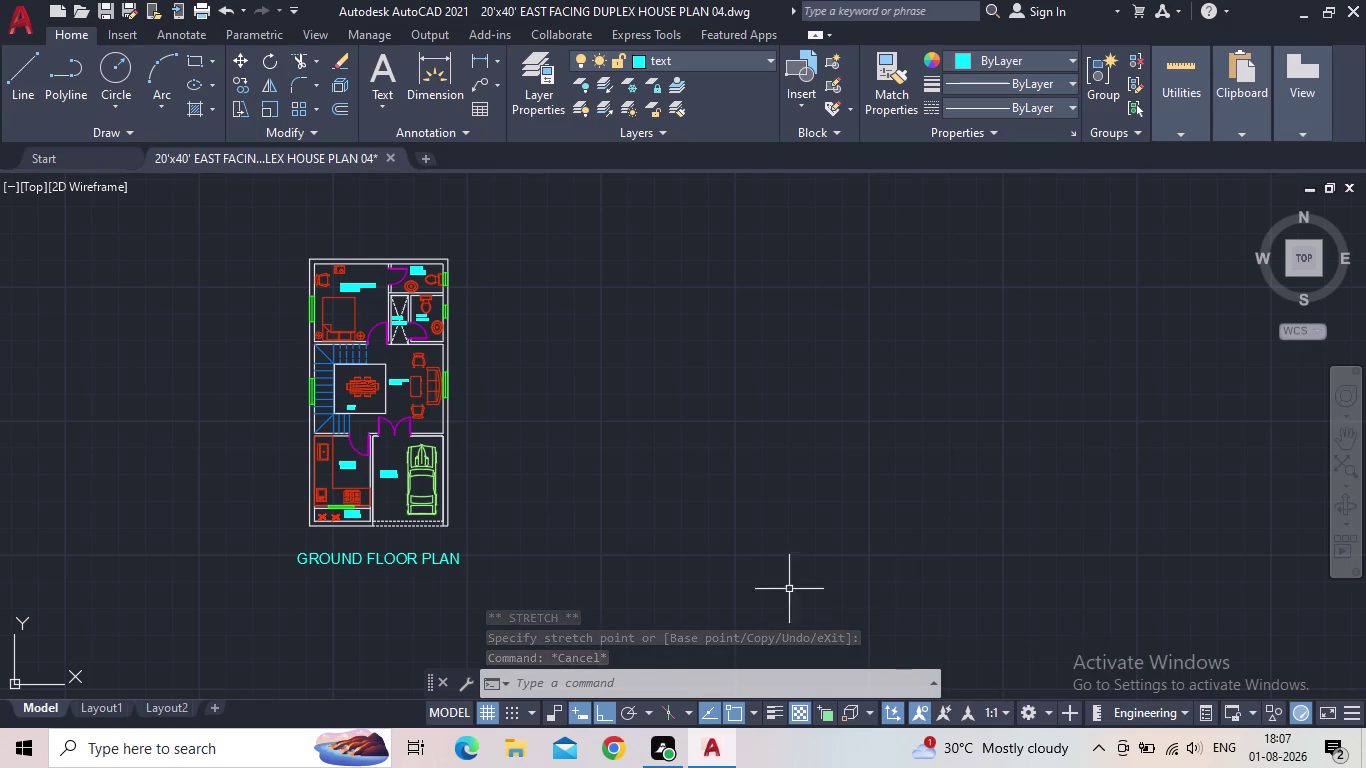
Make 'dim' the current layer in Layer Properties.
click(540, 89)
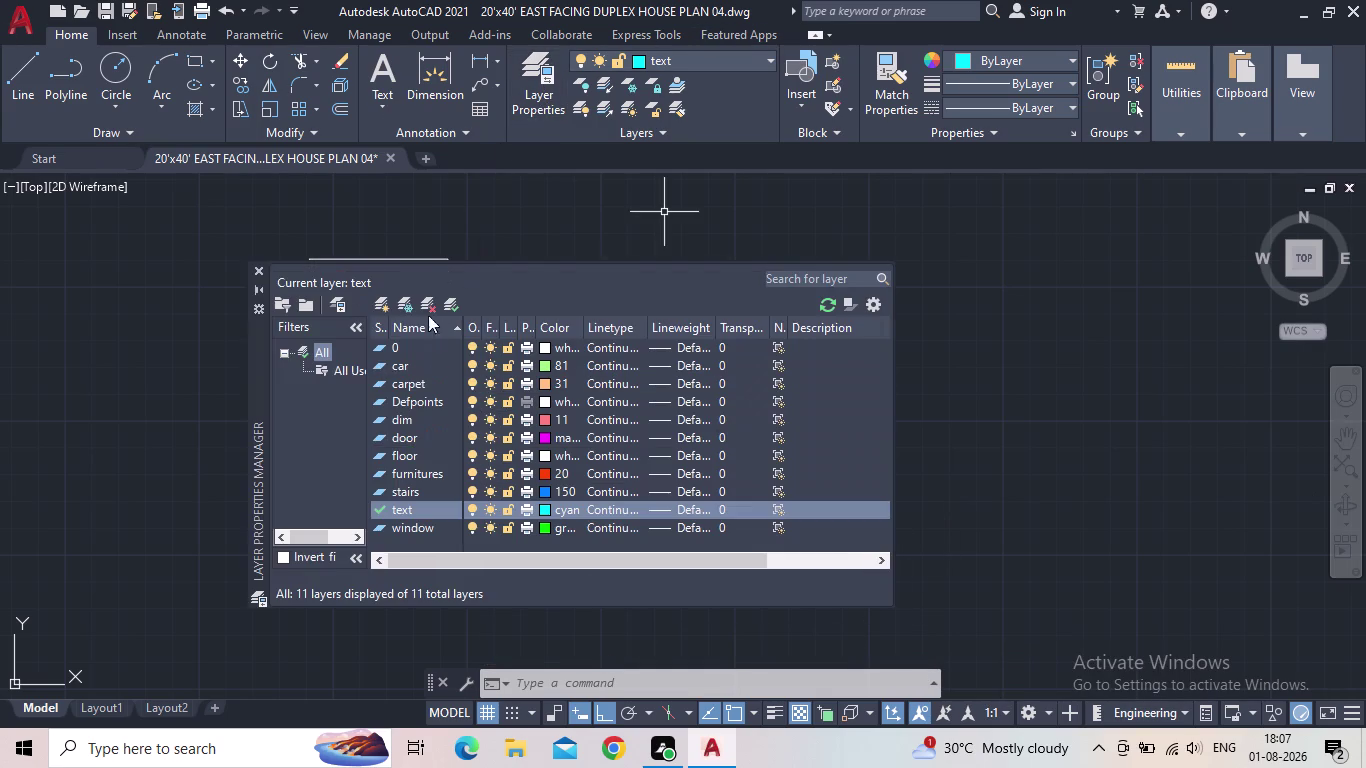
double_click(379, 420)
click(258, 267)
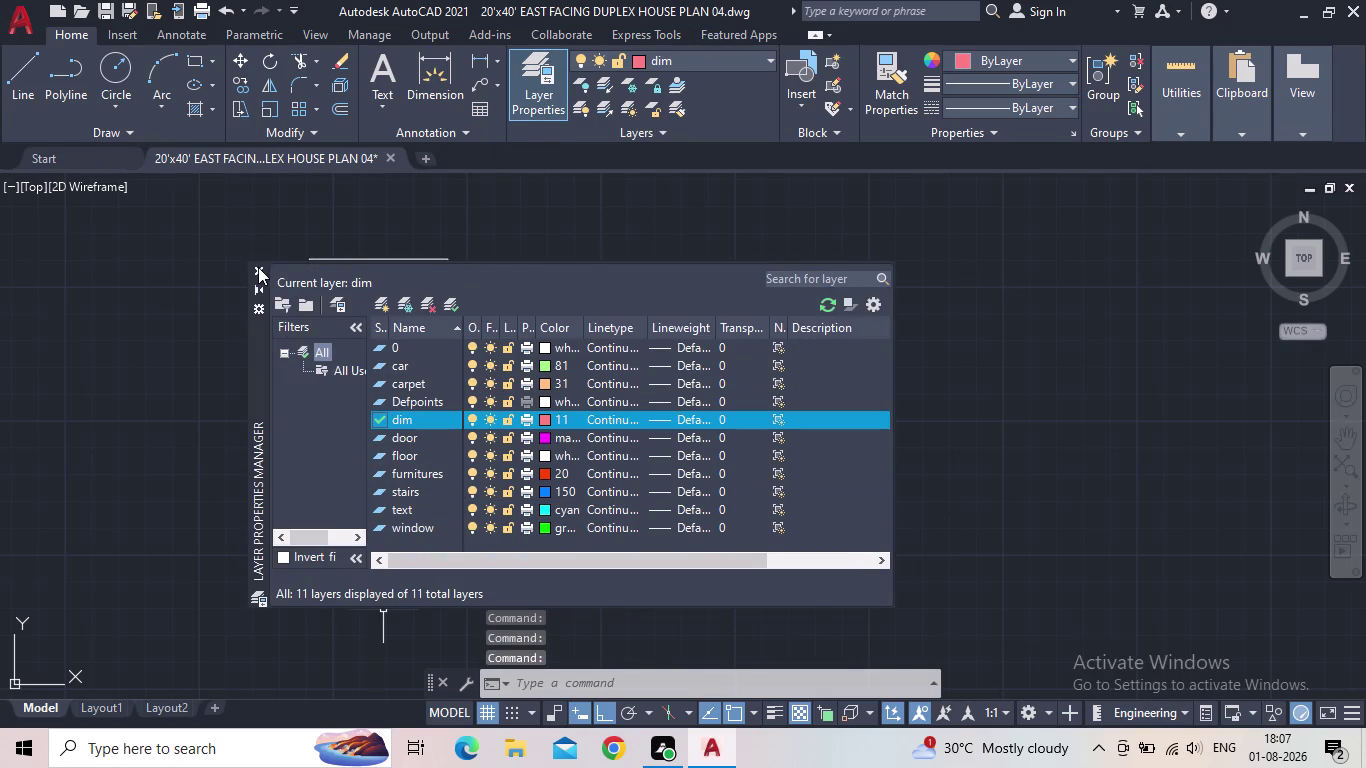
click(485, 54)
Dimension the plan's 20' overall width above the top edge.
scroll(up, 3)
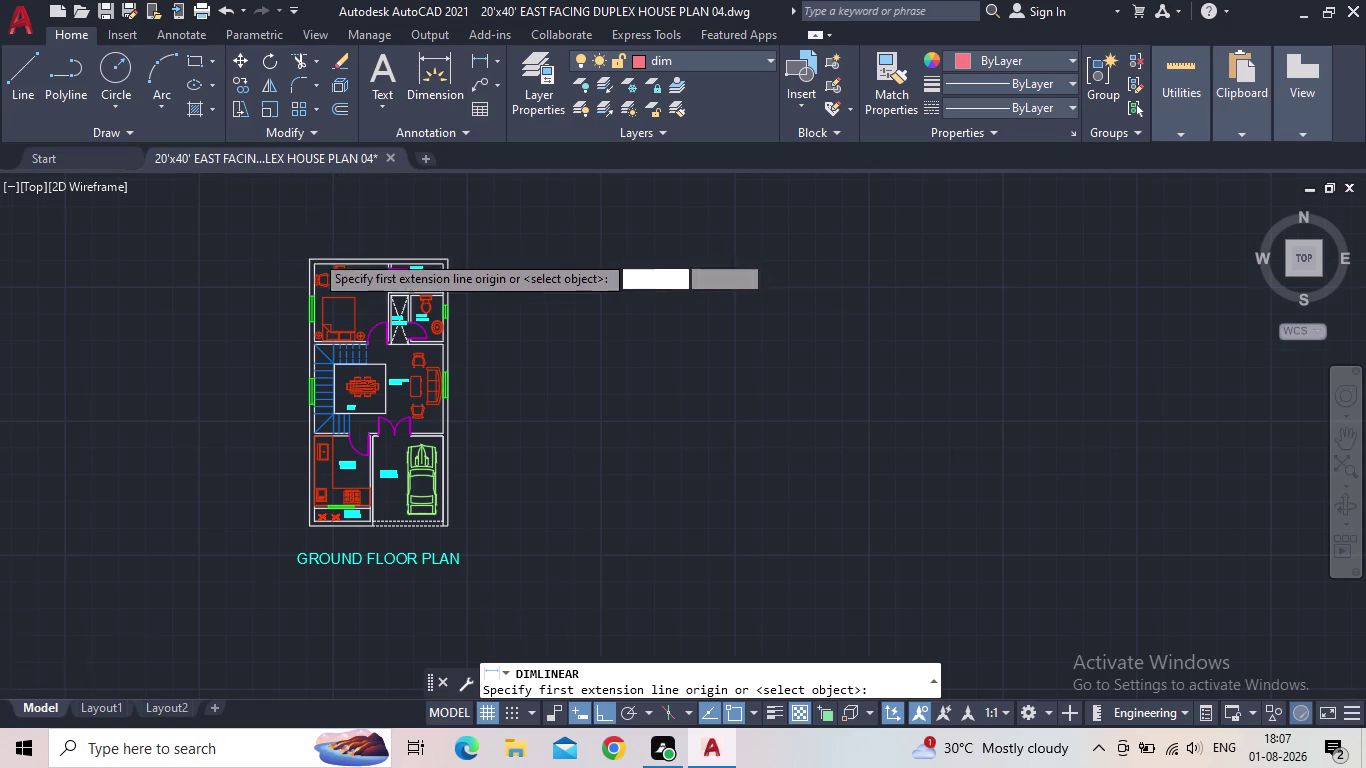
scroll(up, 3)
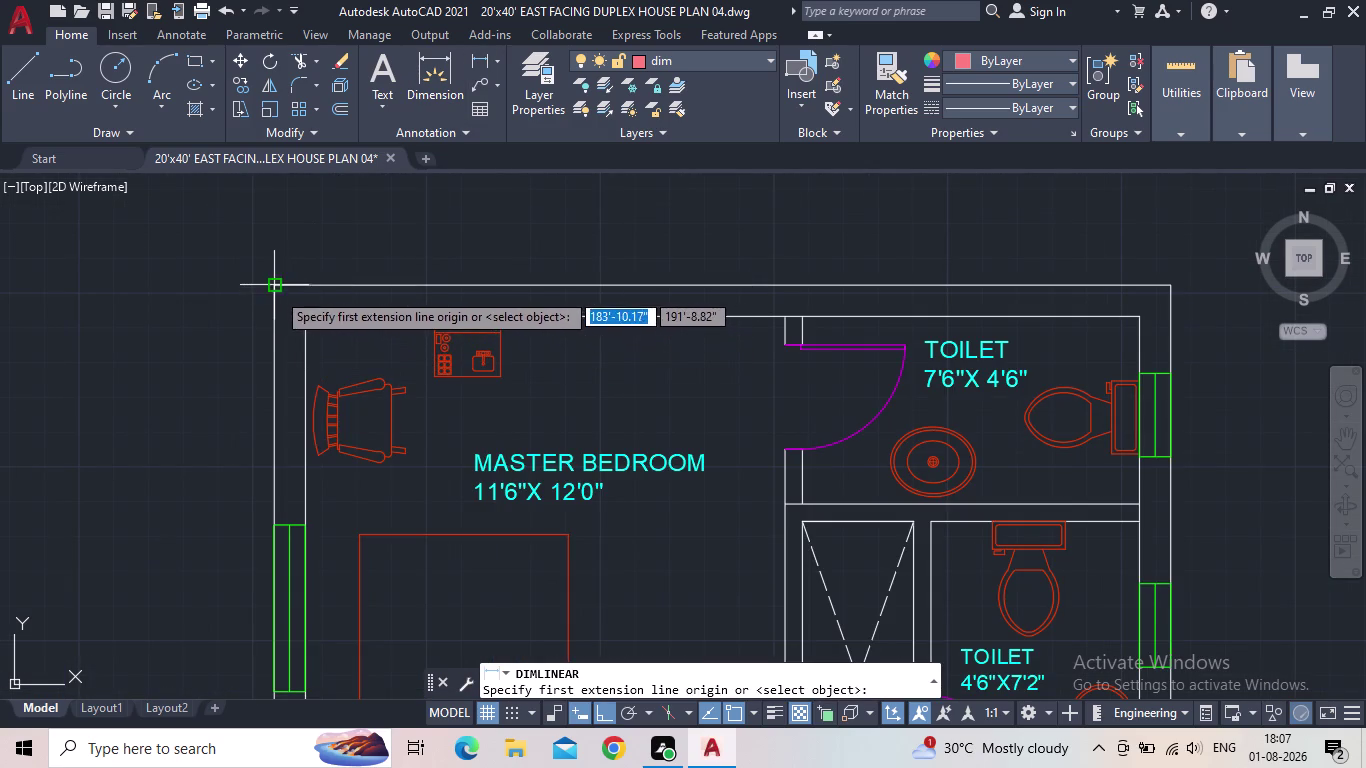
click(306, 319)
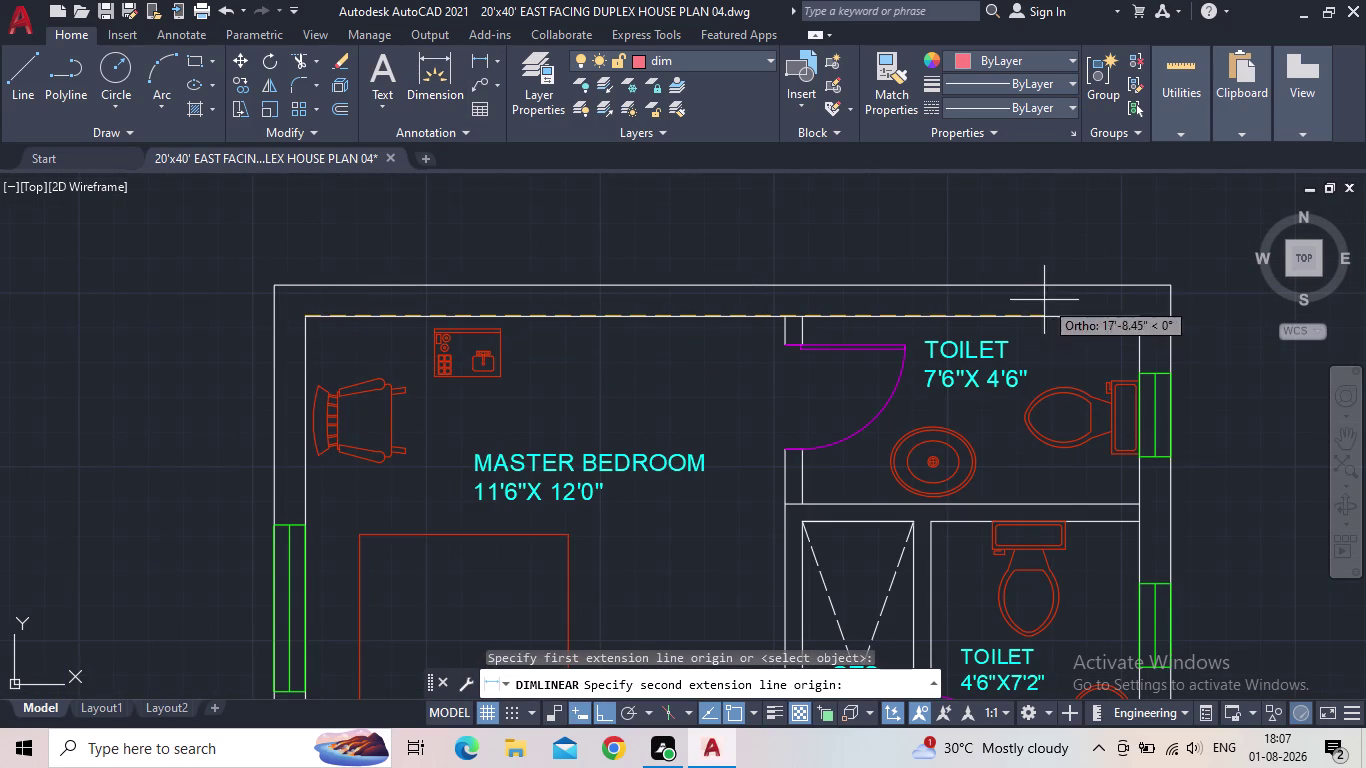
click(1137, 322)
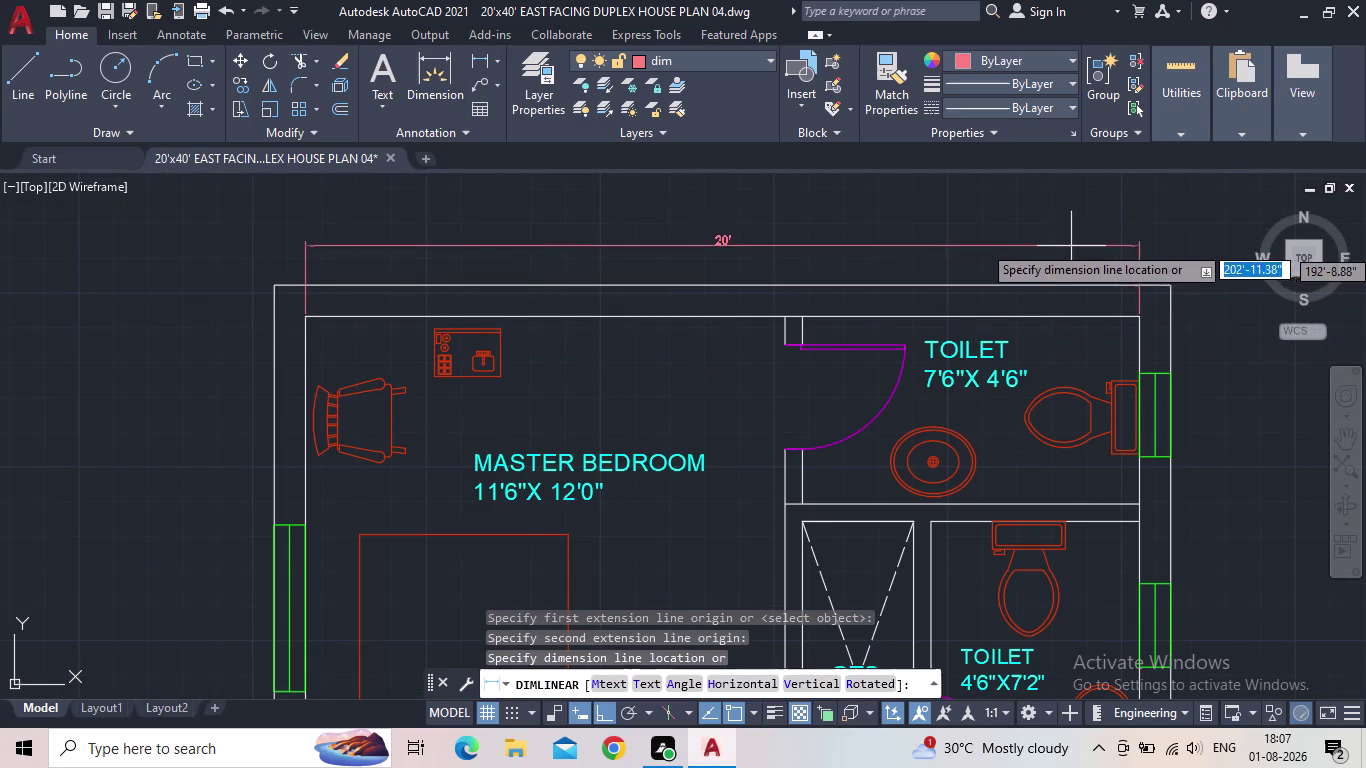
click(1070, 236)
scroll(down, 3)
middle_click(531, 201)
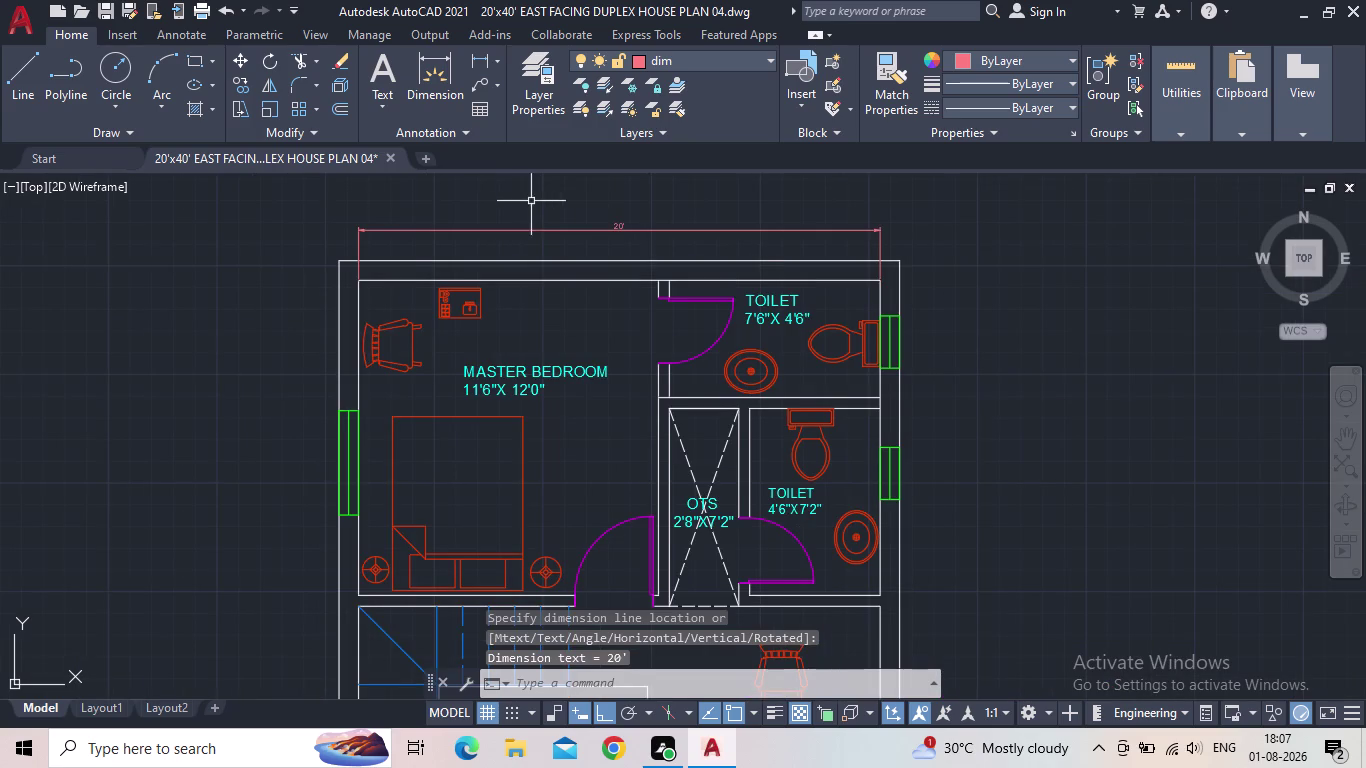
Dimension the plan's 40' overall length along the left side.
key(space)
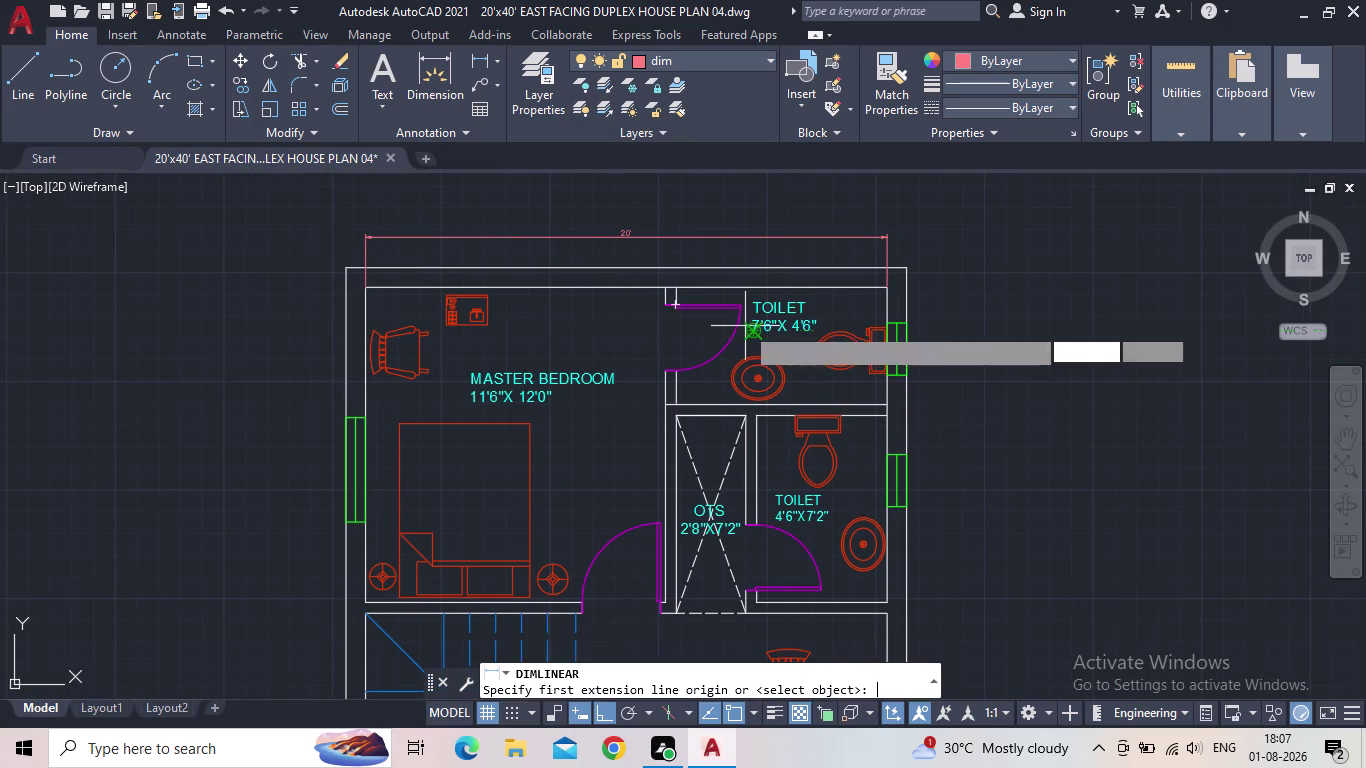
click(371, 286)
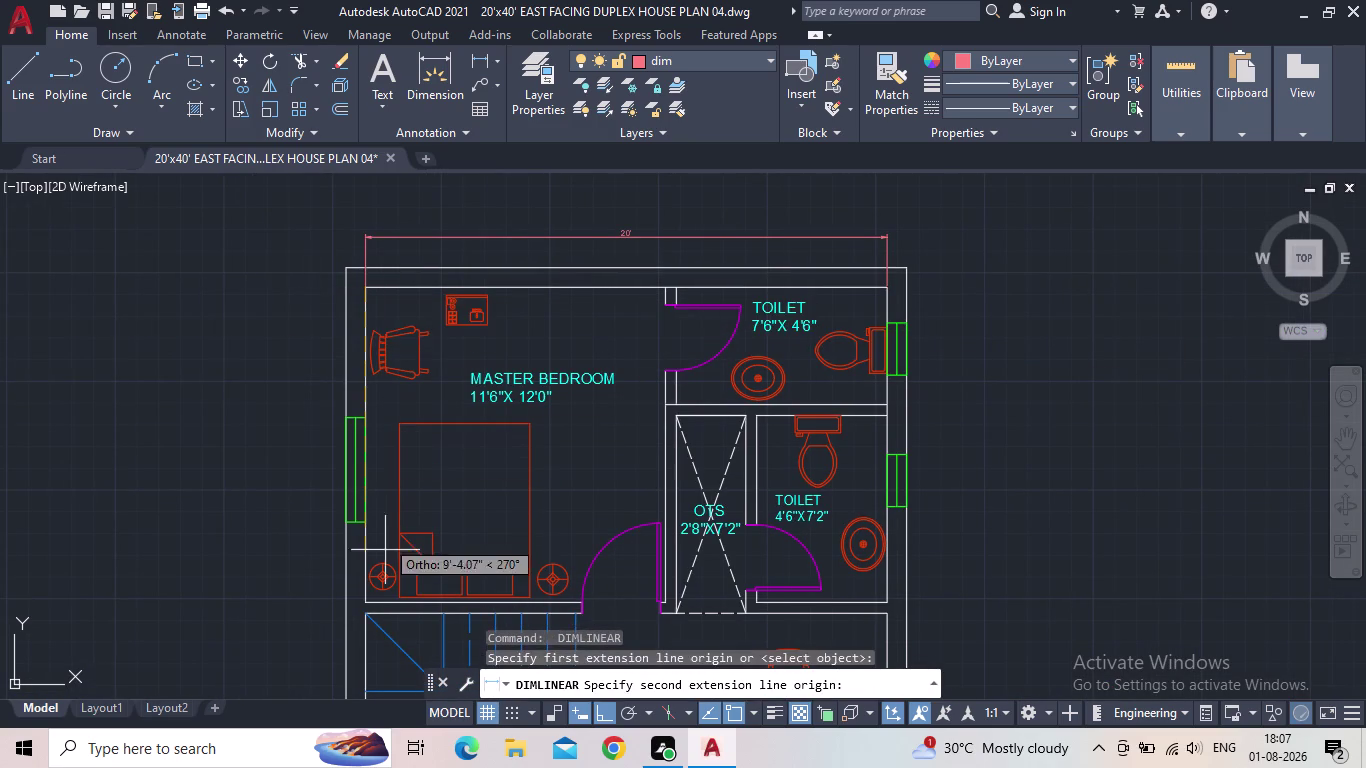
middle_drag(386, 568, 463, 334)
scroll(down, 3)
middle_drag(448, 545, 468, 486)
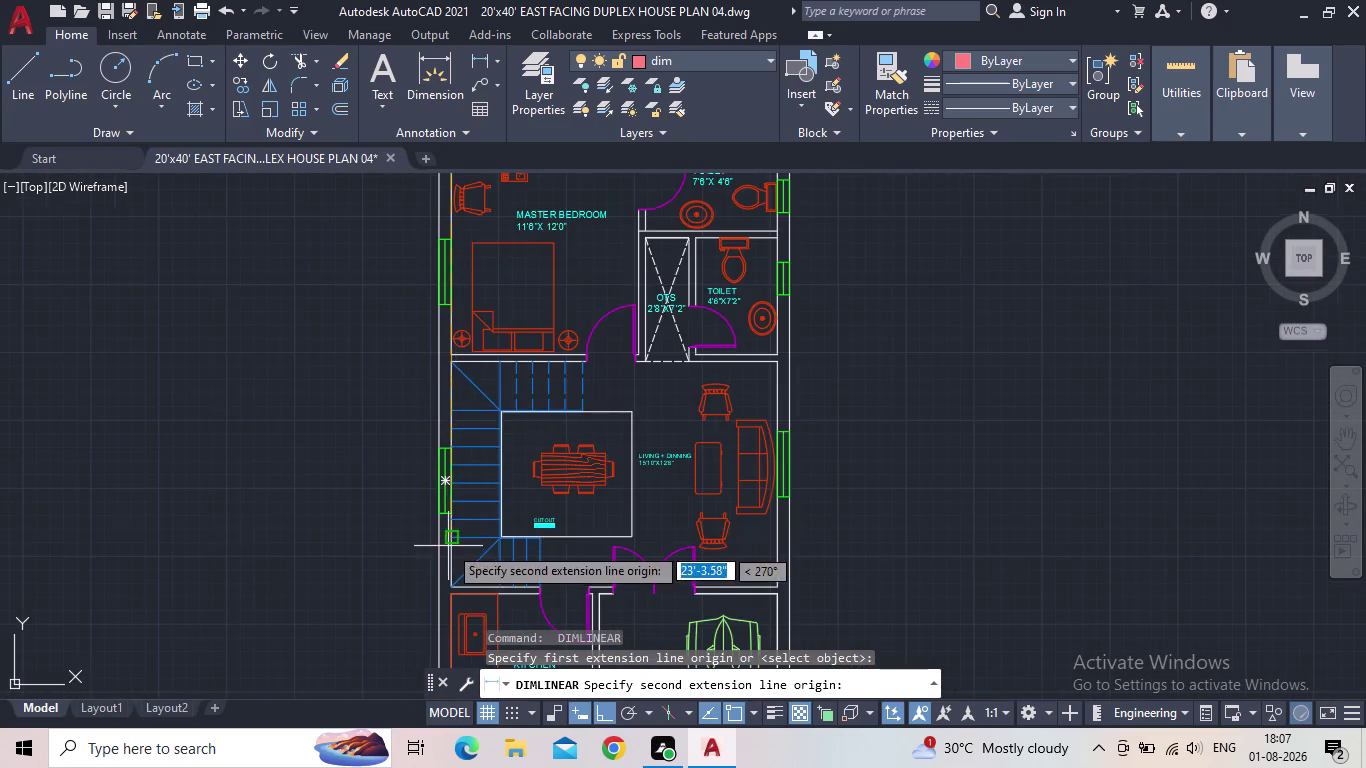
middle_drag(468, 486, 523, 348)
middle_drag(571, 503, 606, 369)
scroll(up, 3)
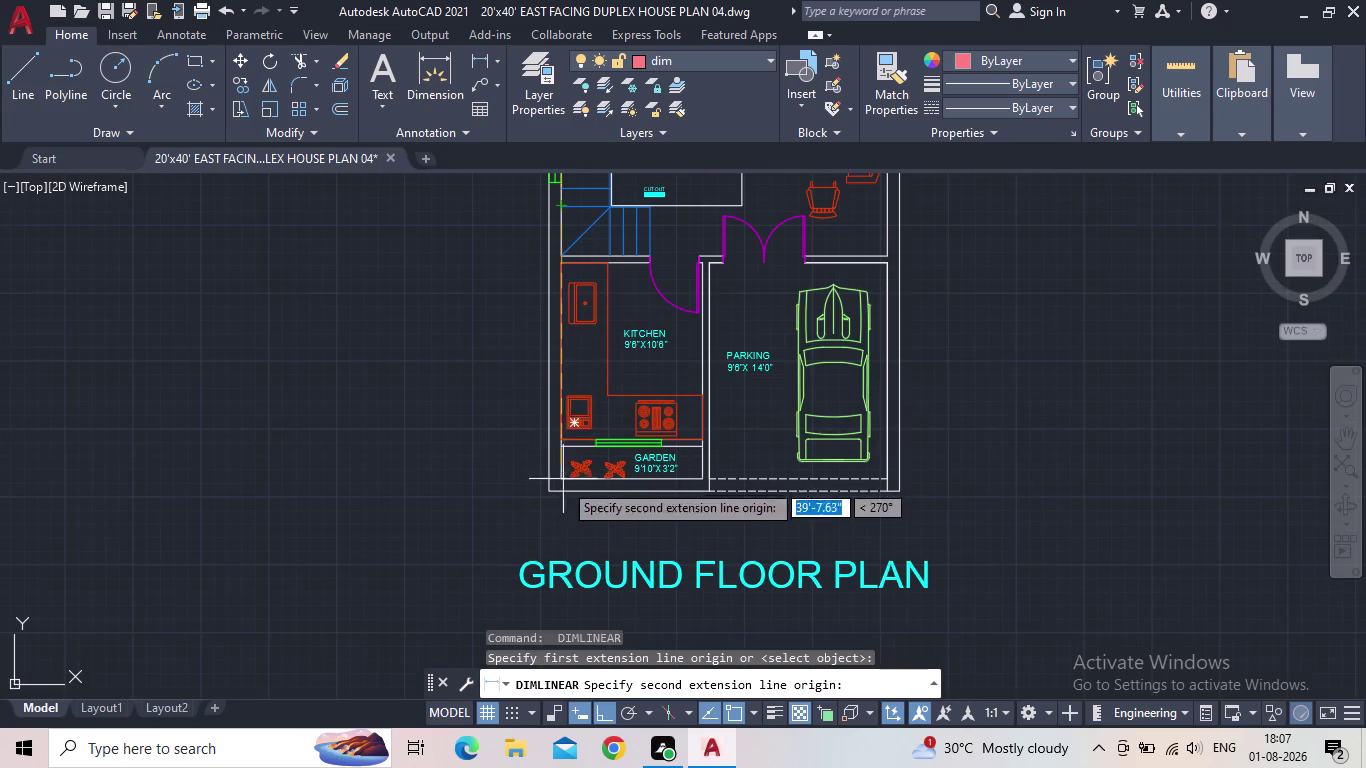
scroll(up, 3)
click(550, 456)
middle_drag(354, 456, 358, 467)
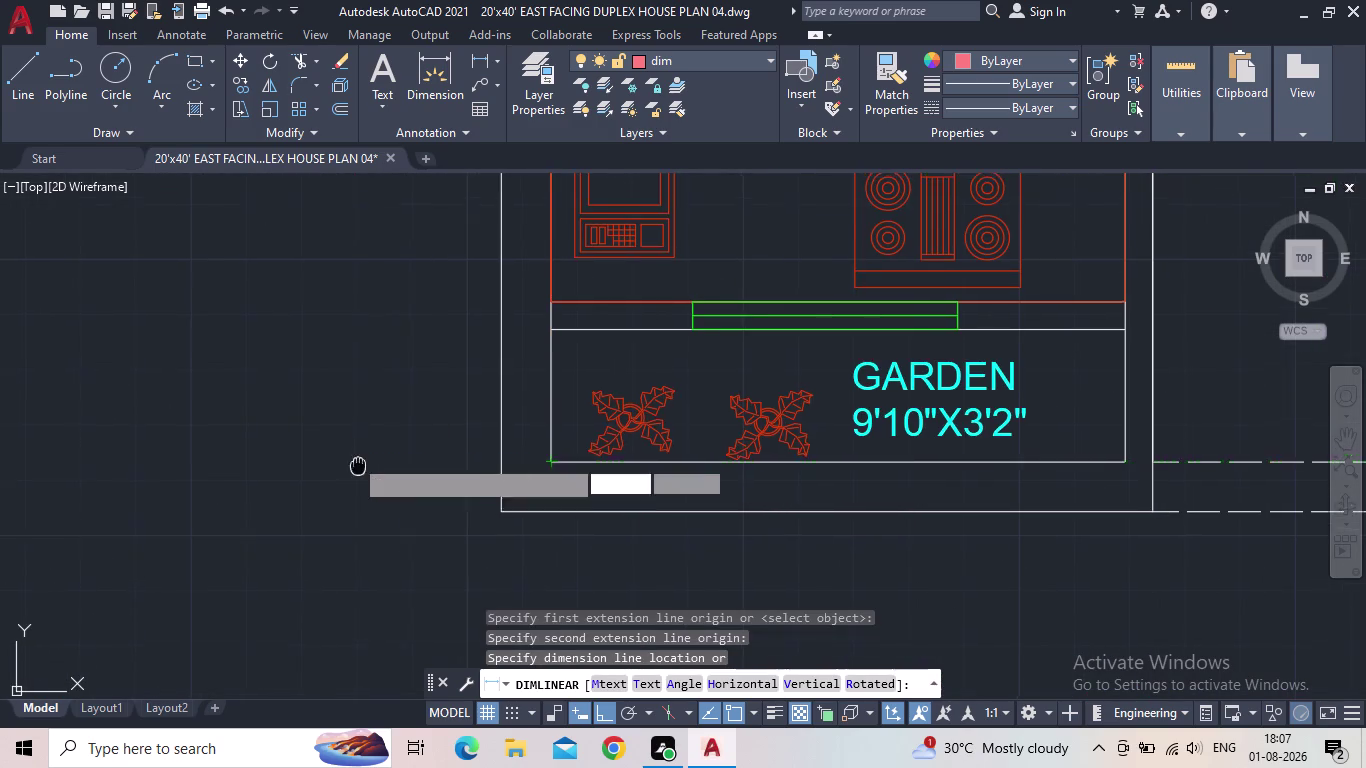
middle_drag(358, 467, 384, 529)
scroll(down, 3)
click(383, 492)
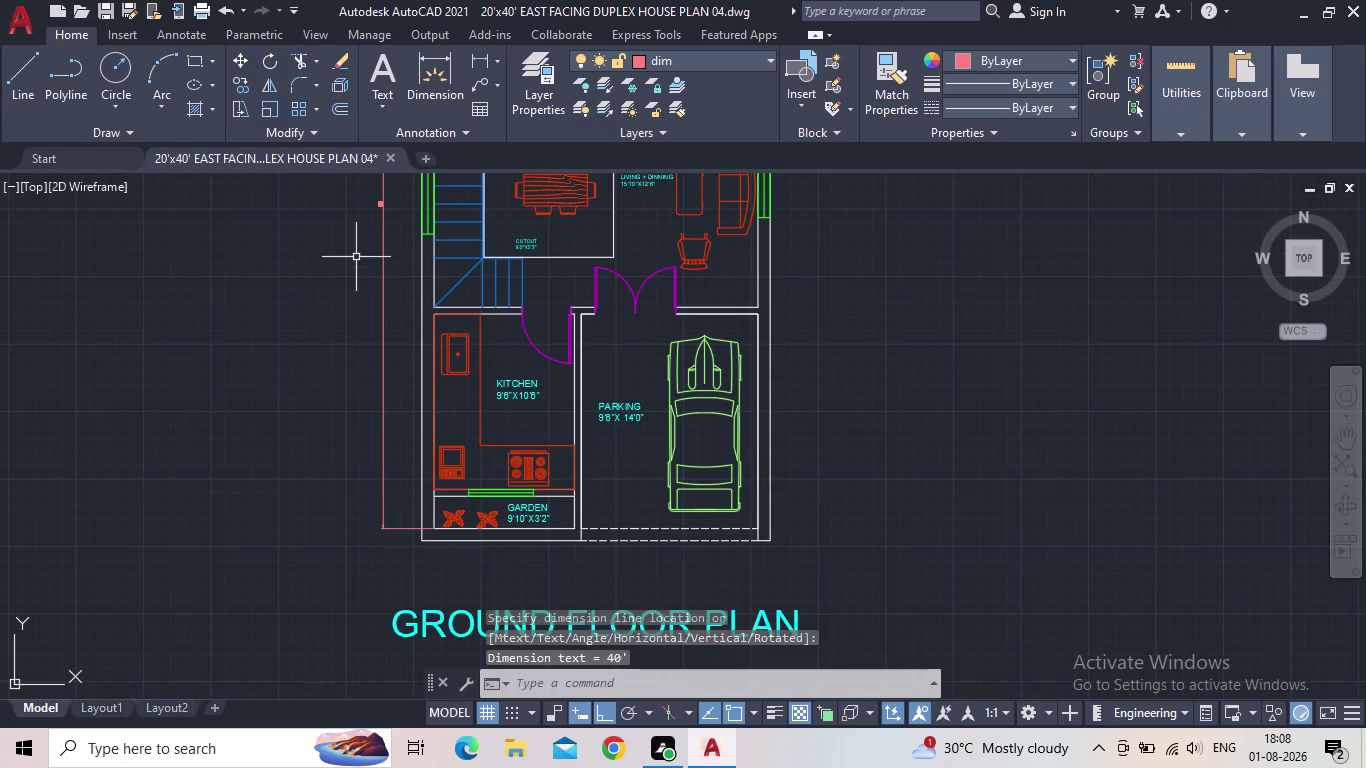
scroll(up, 3)
middle_drag(356, 252, 333, 570)
scroll(down, 3)
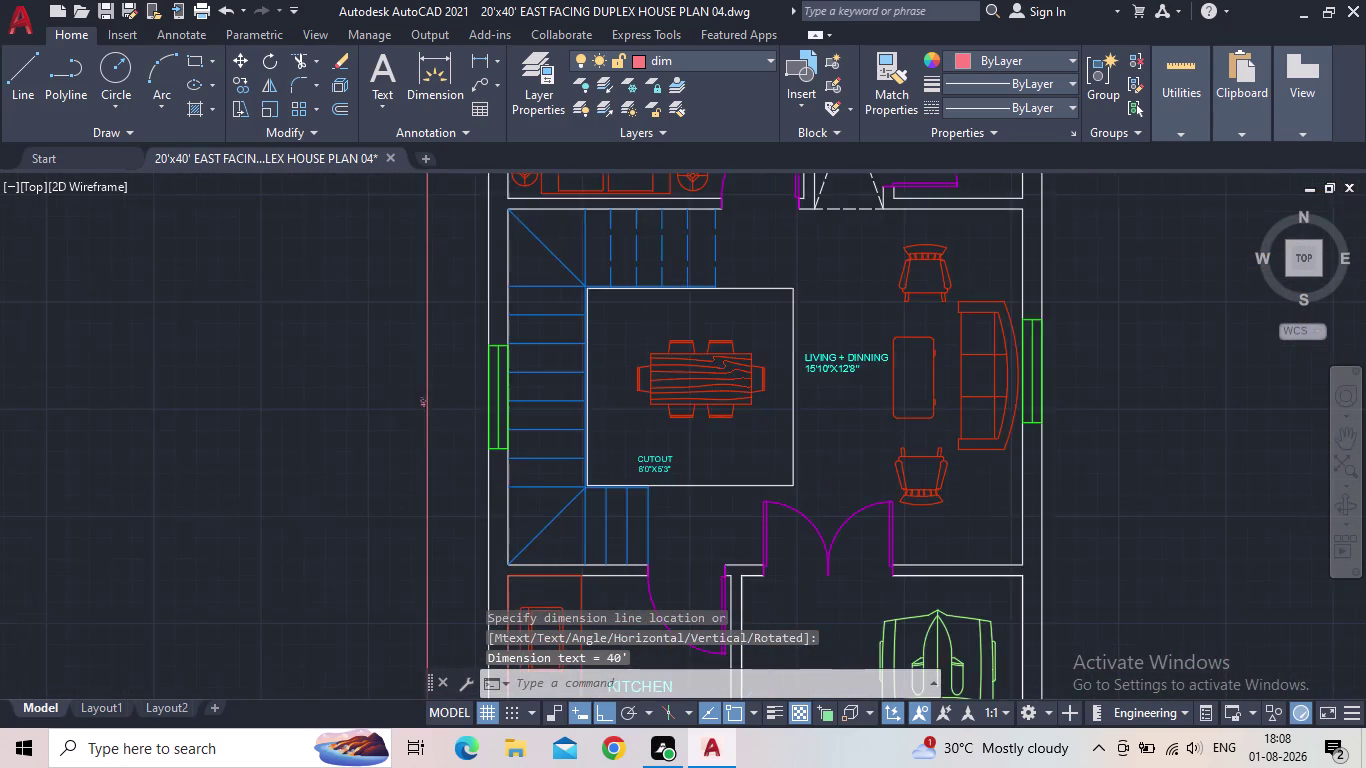
scroll(down, 3)
middle_drag(421, 386, 392, 483)
scroll(up, 3)
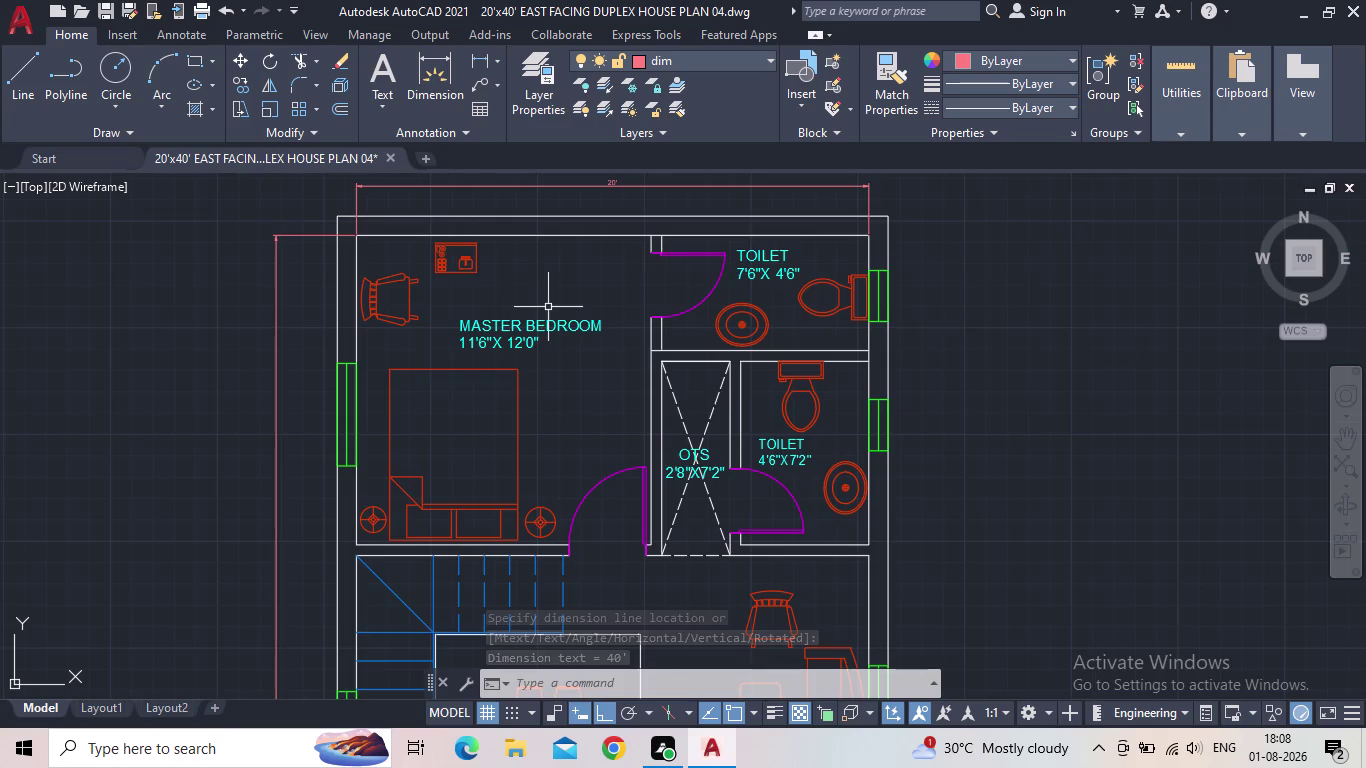
scroll(down, 3)
key(d)
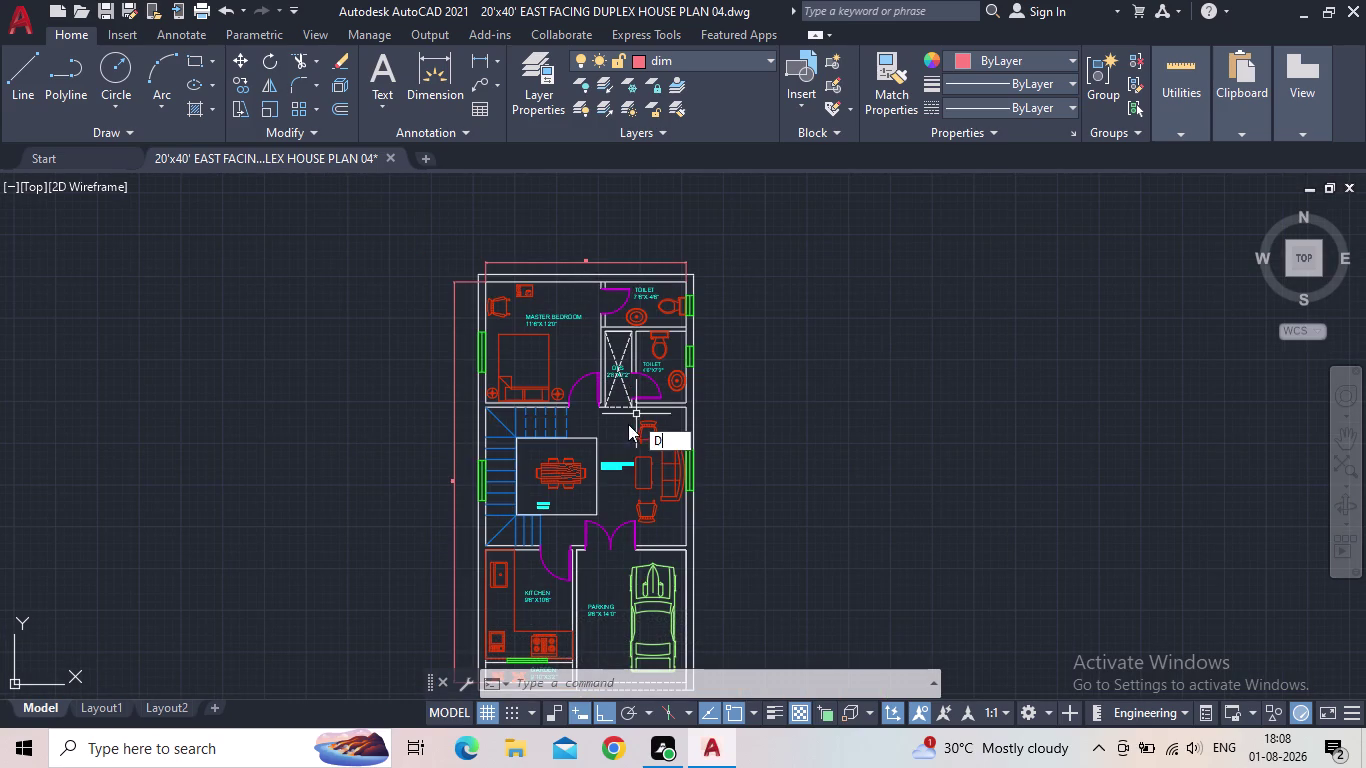
key(space)
click(886, 329)
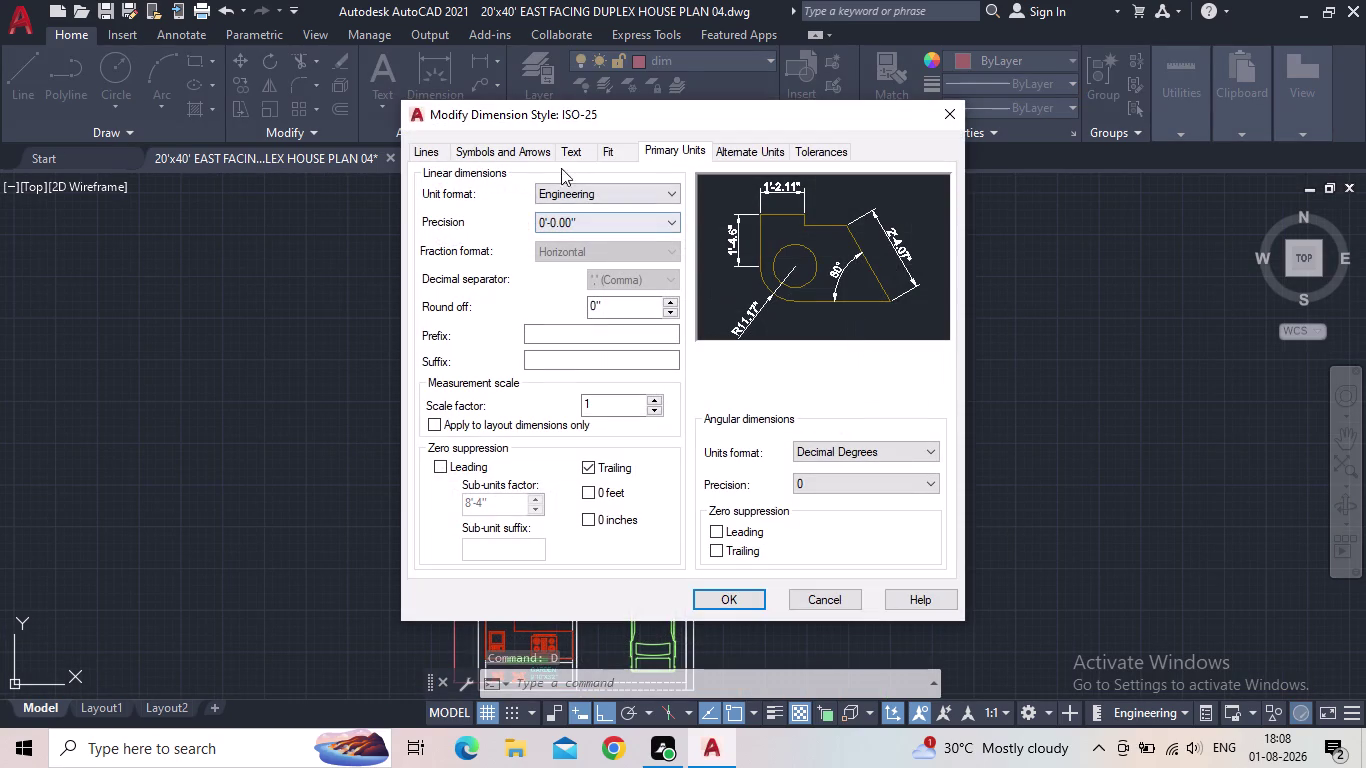
click(571, 152)
drag(653, 292, 561, 295)
key(4)
key(shift+quotedbl)
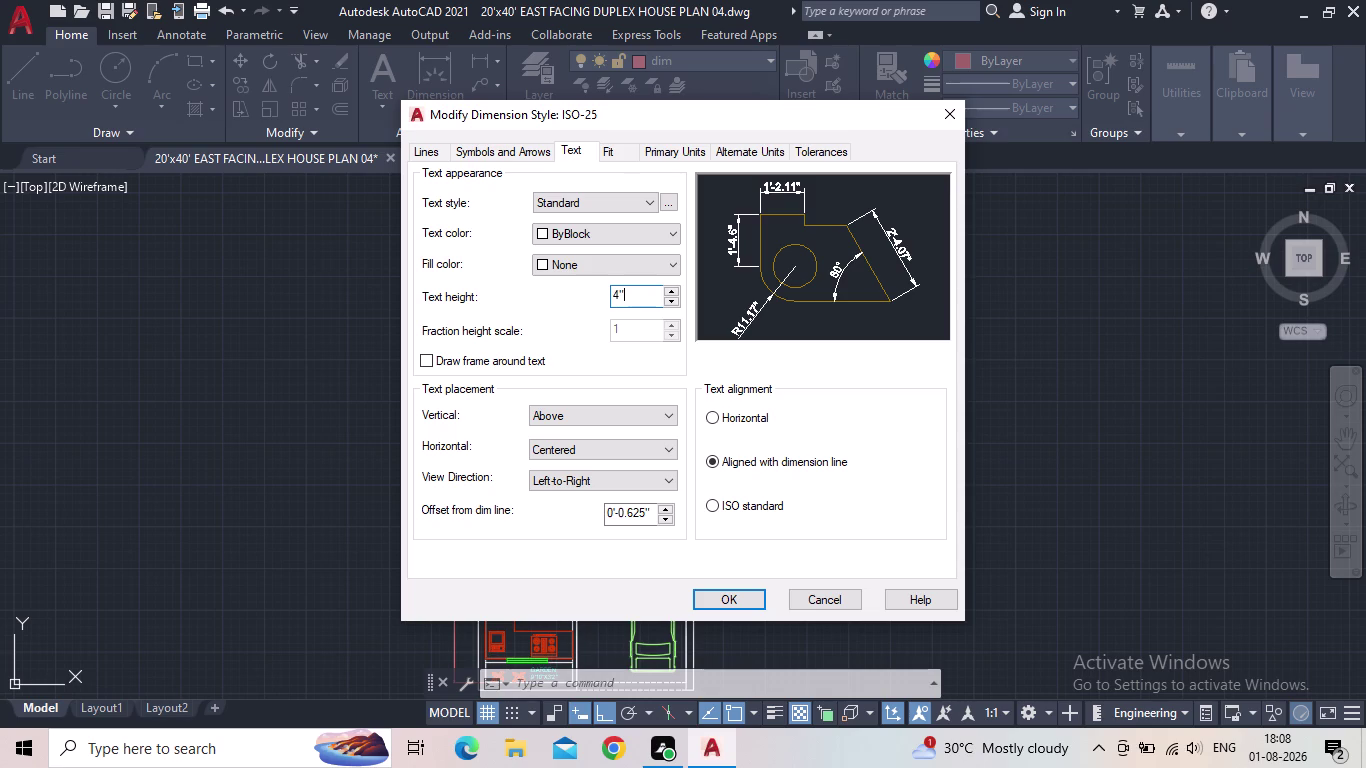
key(Return)
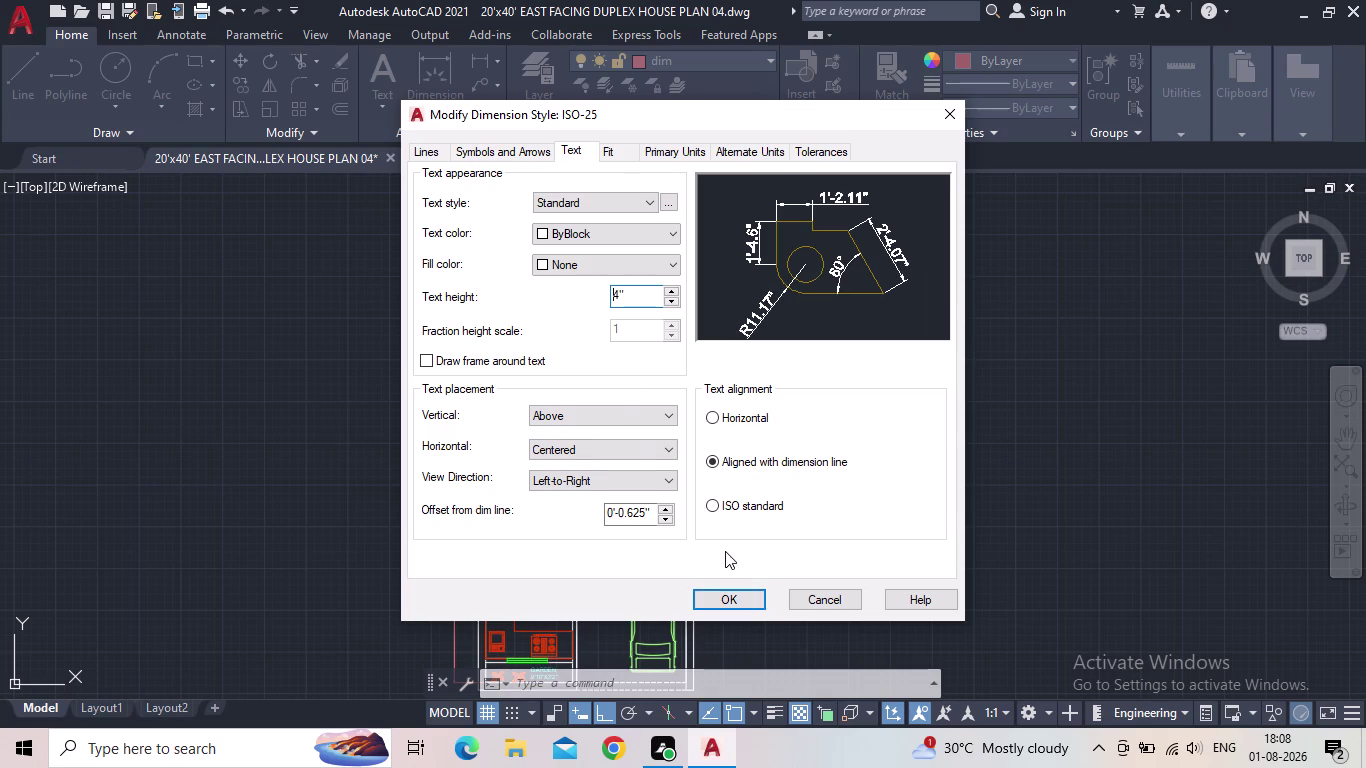
click(716, 599)
click(878, 268)
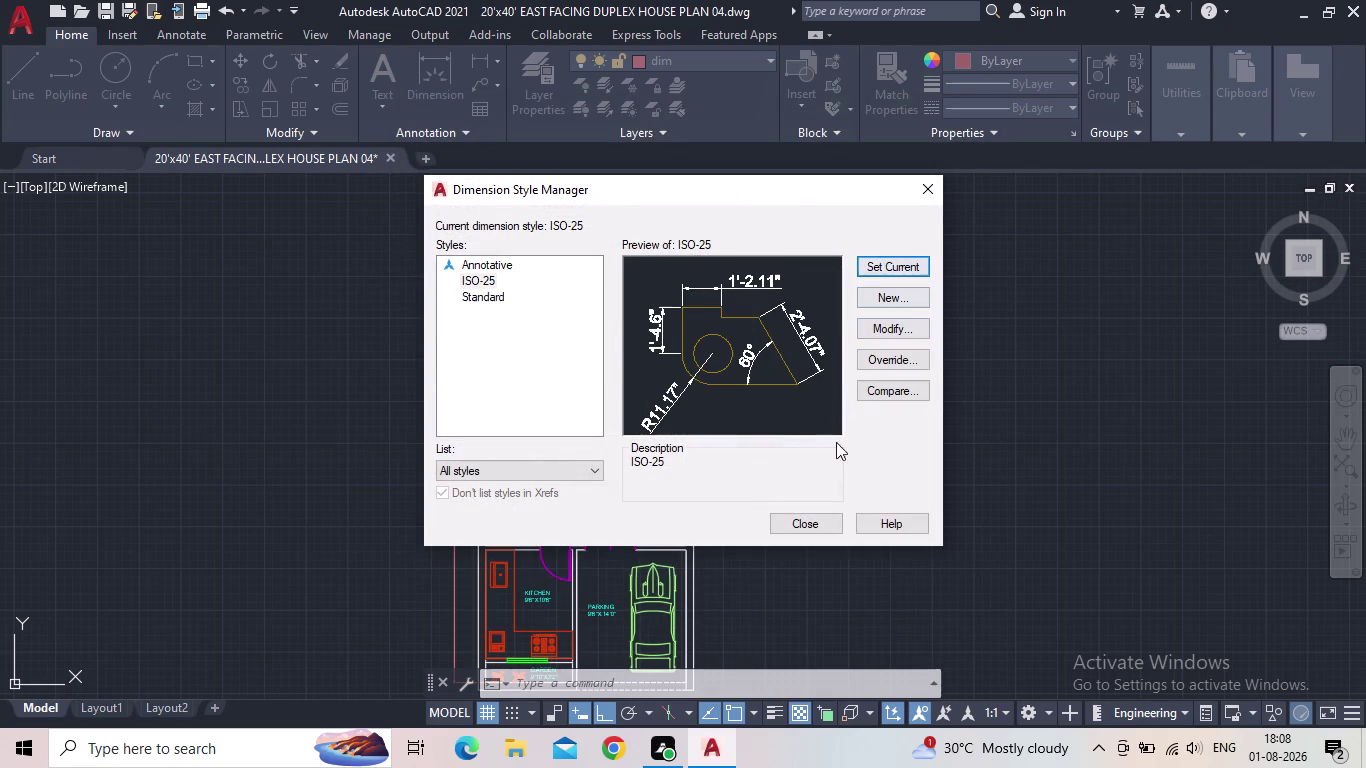
click(811, 526)
scroll(up, 3)
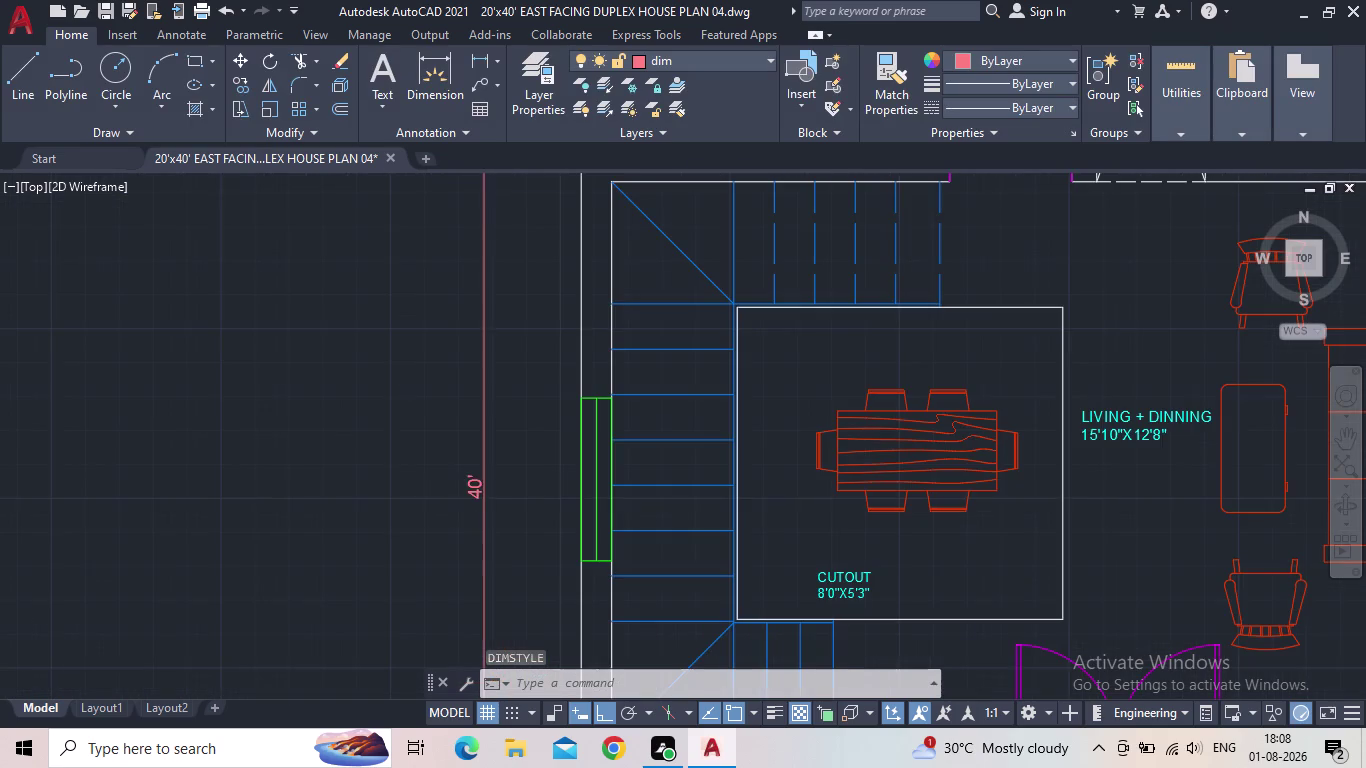
middle_drag(501, 494, 405, 408)
scroll(down, 3)
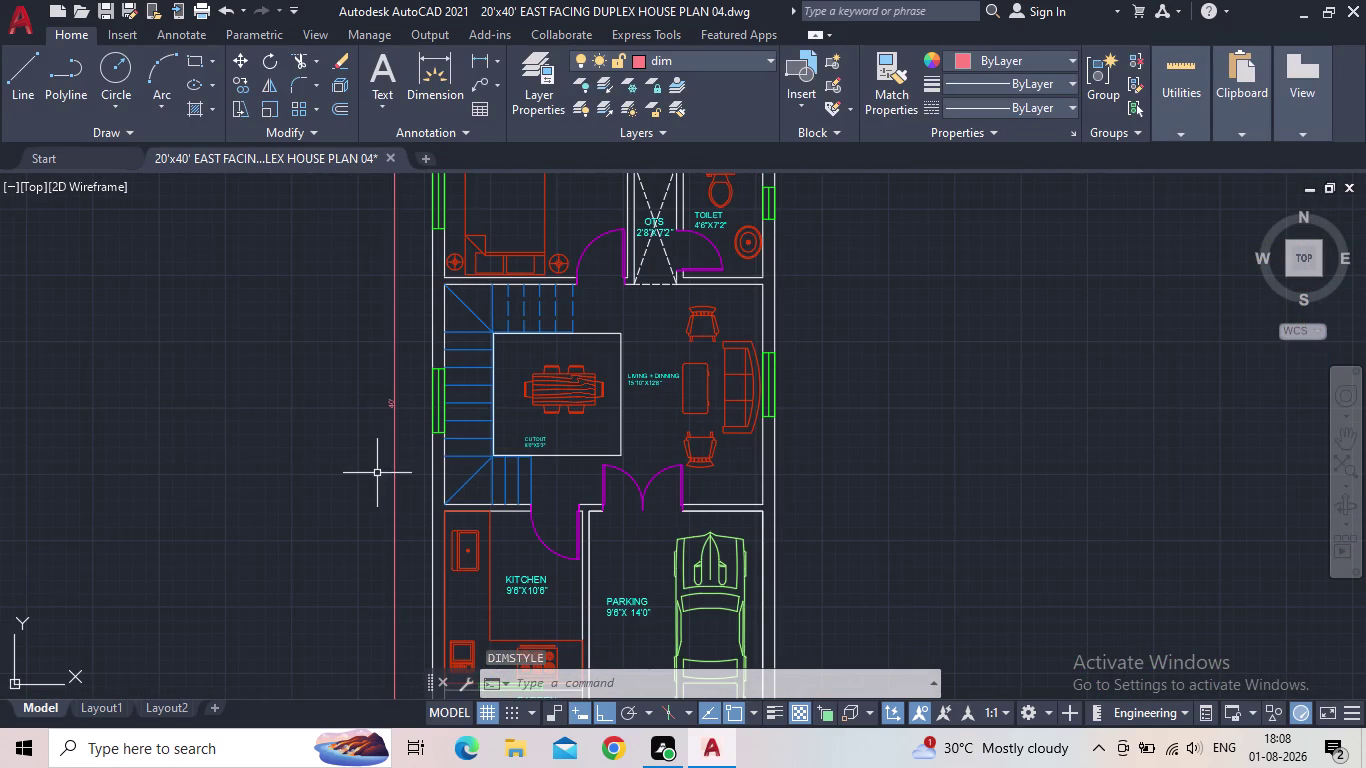
key(Escape)
middle_click(422, 493)
scroll(down, 3)
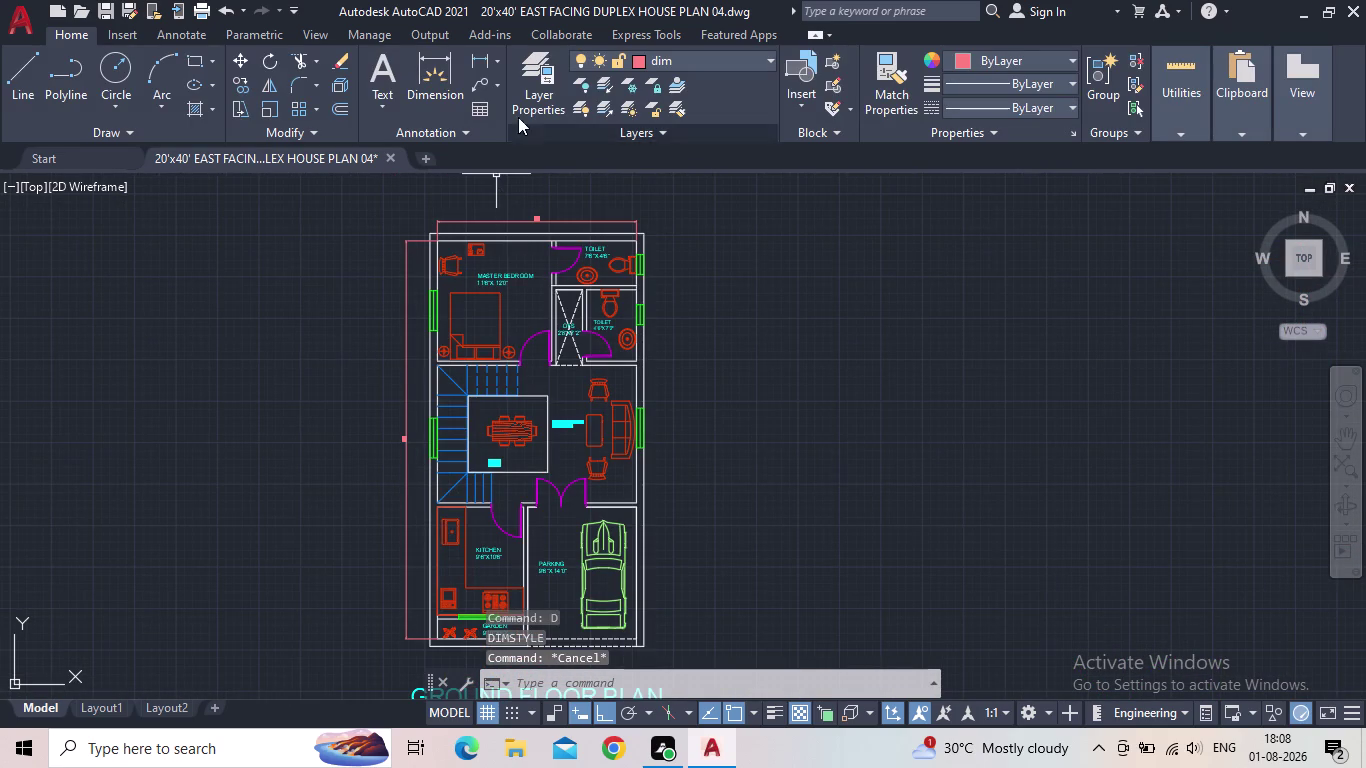
click(478, 59)
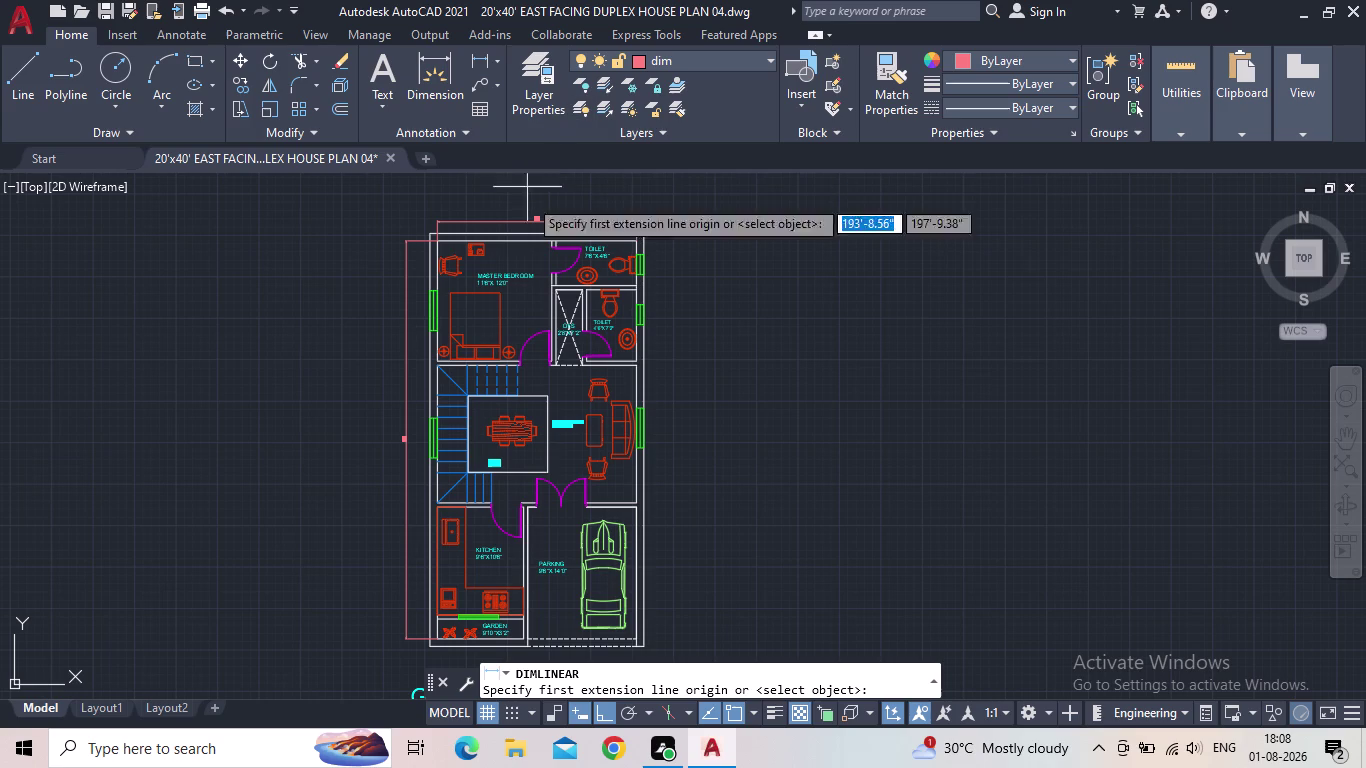
Dimension the master bedroom door opening as 3'.
middle_drag(707, 282, 732, 262)
click(481, 58)
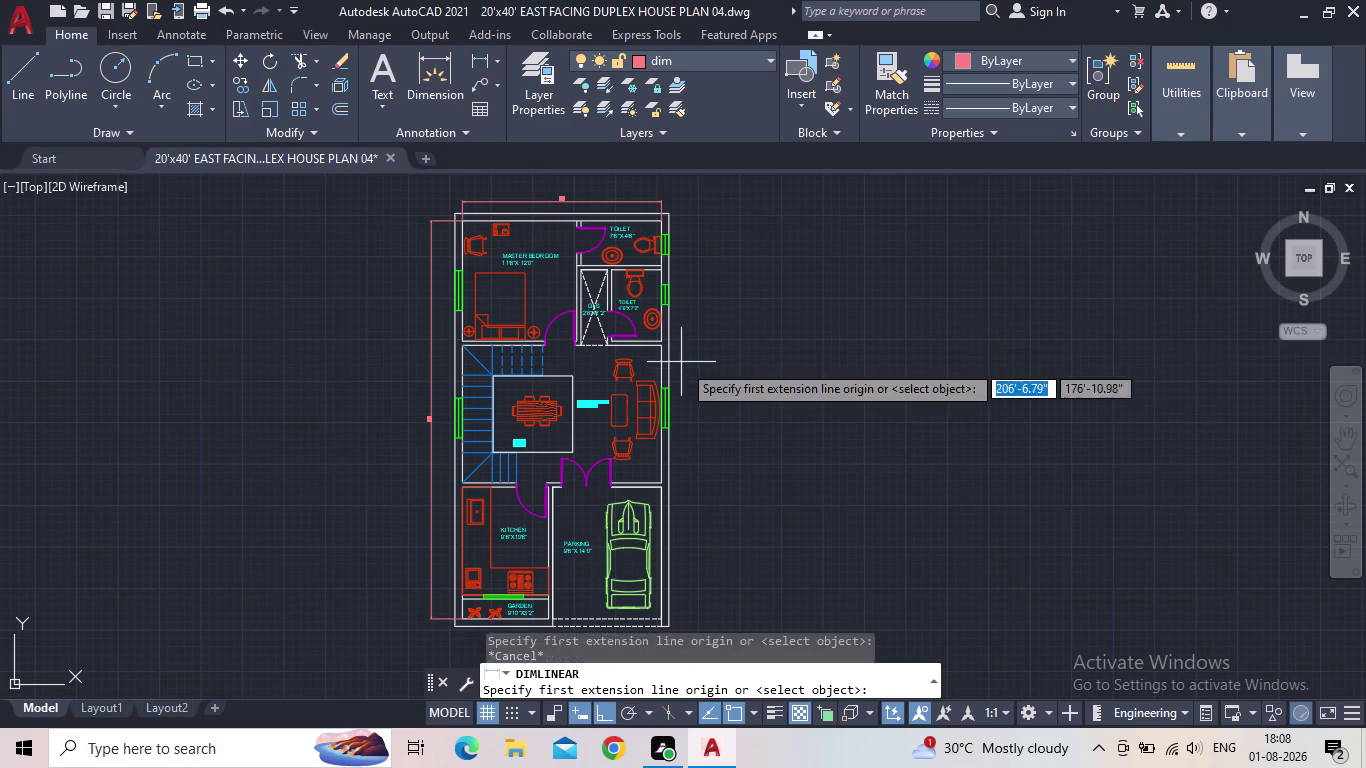
scroll(up, 3)
scroll(up, 3)
scroll(up, 3)
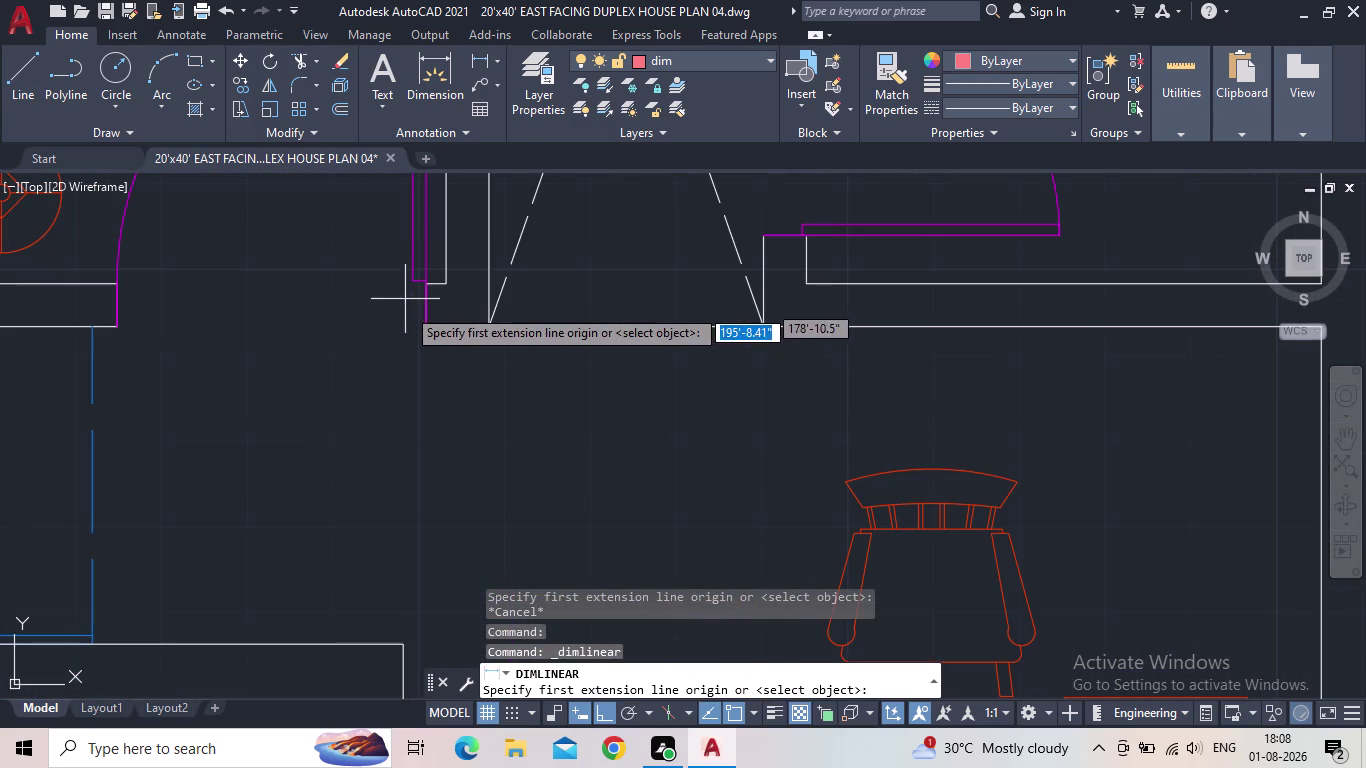
click(430, 320)
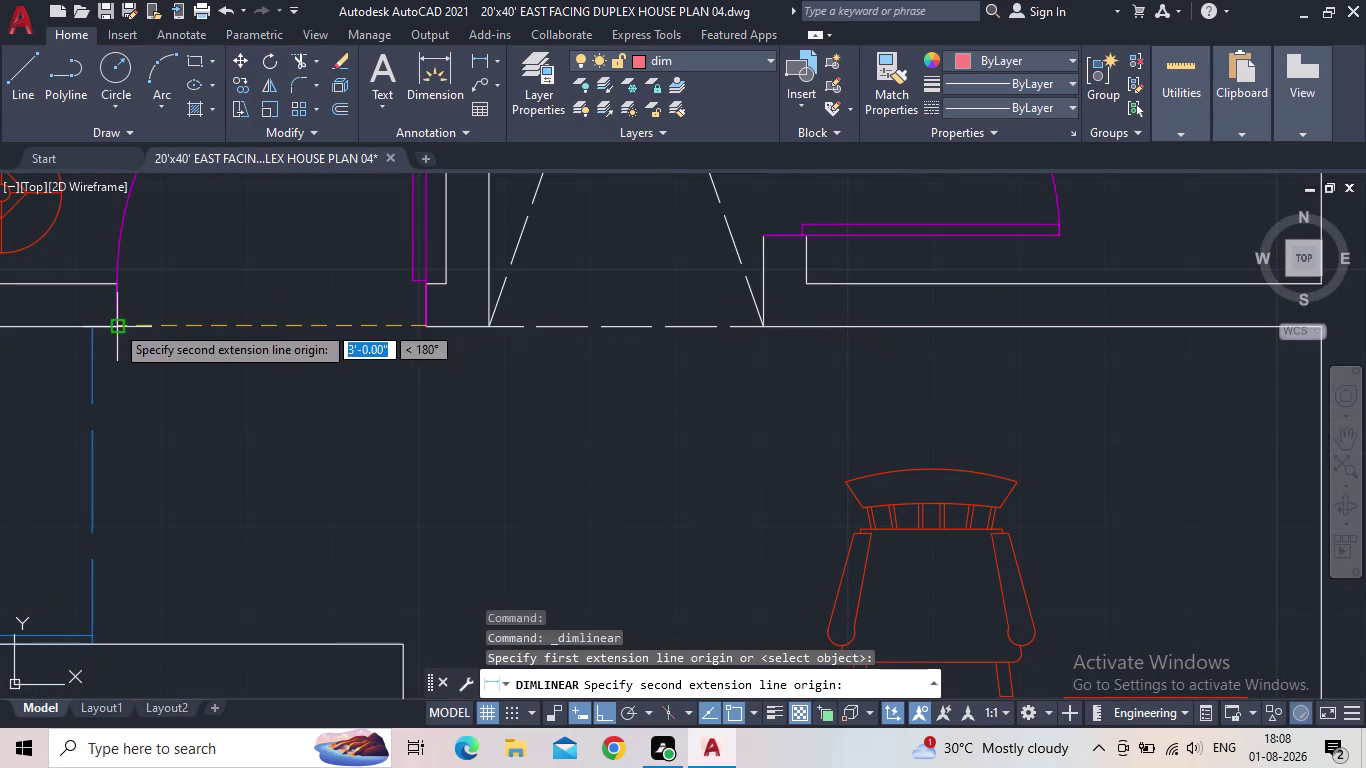
click(115, 324)
click(158, 335)
scroll(down, 3)
middle_drag(340, 371, 340, 411)
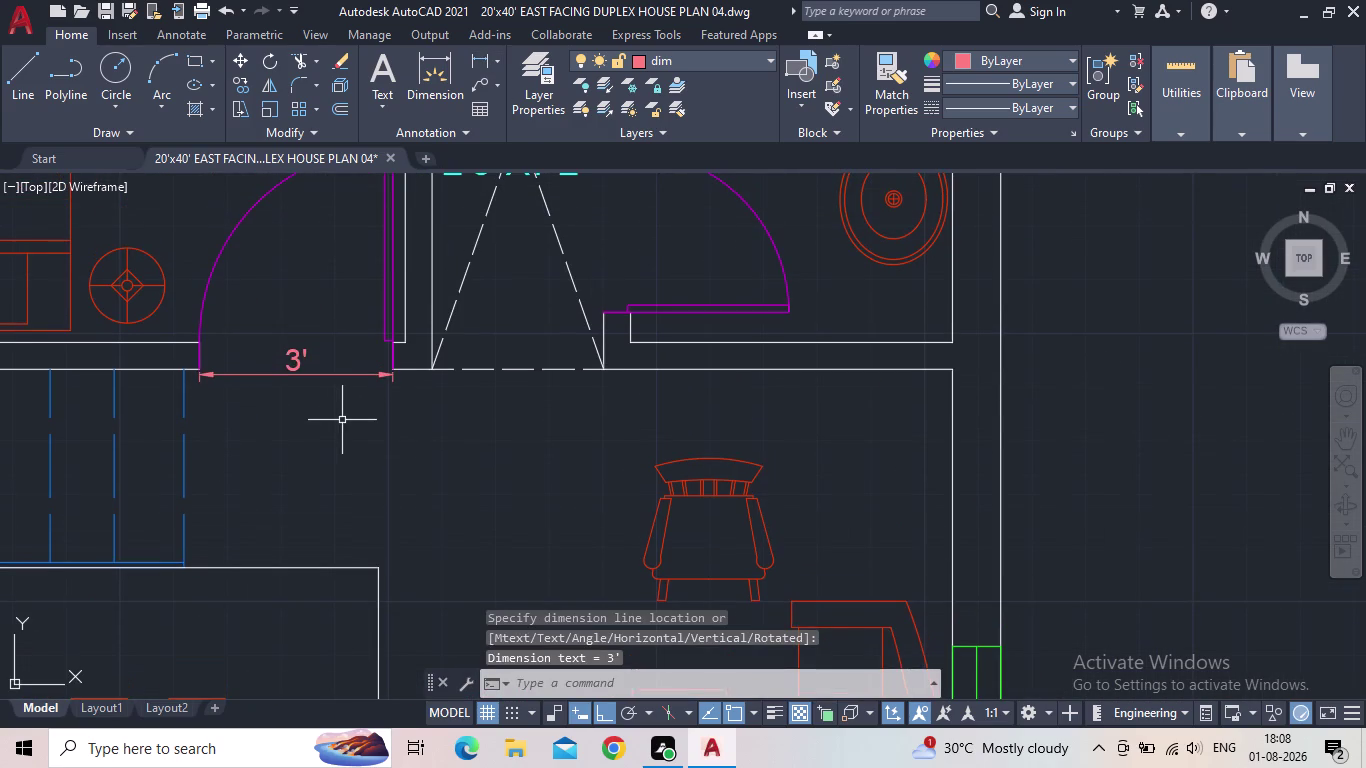
Dimension the lower toilet door opening as 2'-6".
key(space)
middle_drag(645, 289, 587, 409)
scroll(up, 3)
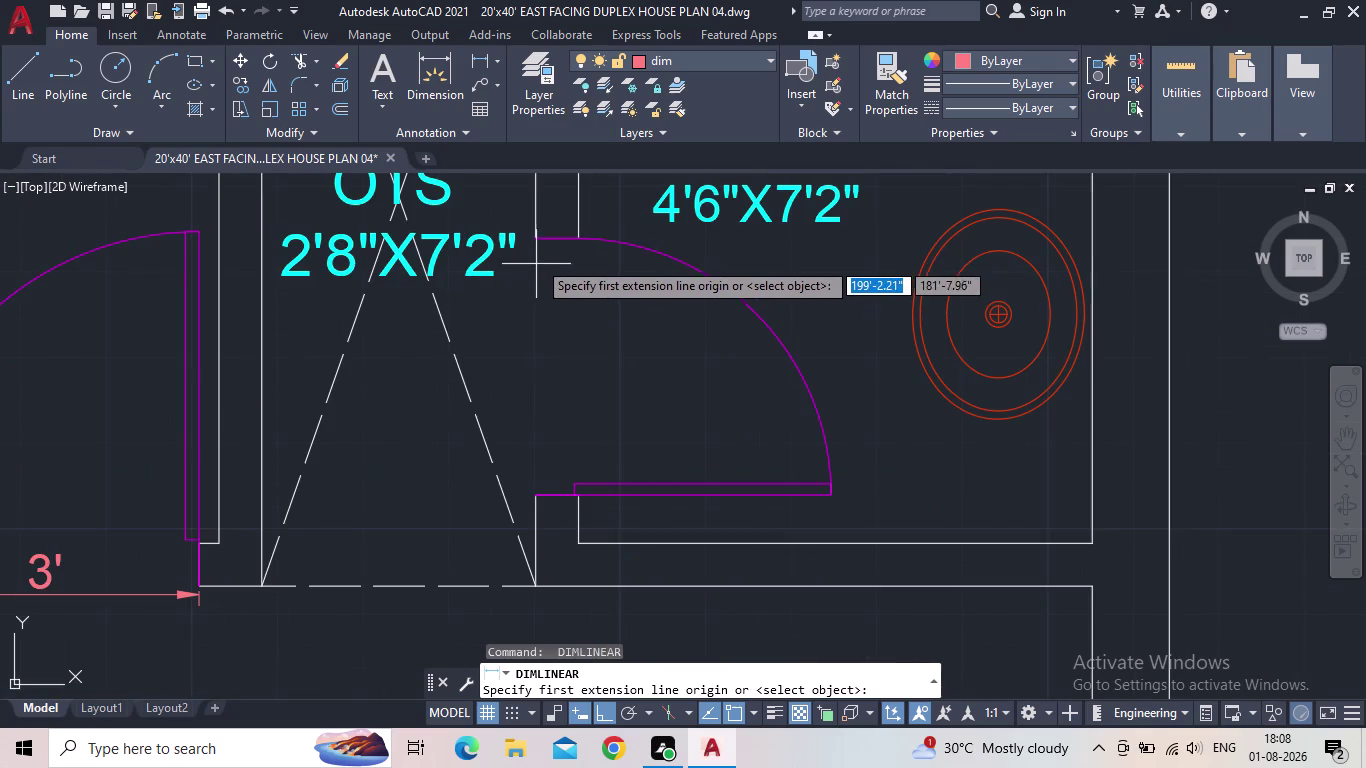
click(536, 241)
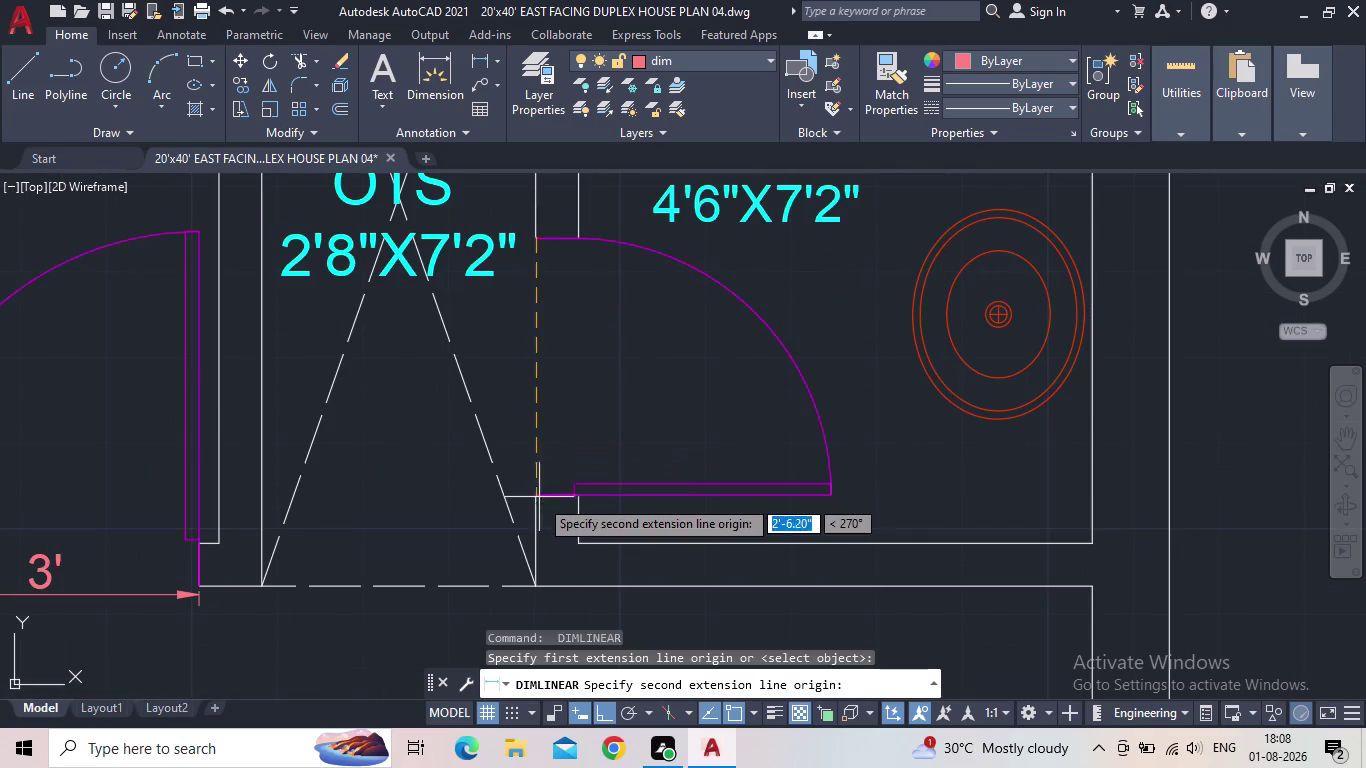
drag(539, 498, 540, 489)
click(543, 464)
scroll(down, 3)
middle_drag(606, 394, 612, 394)
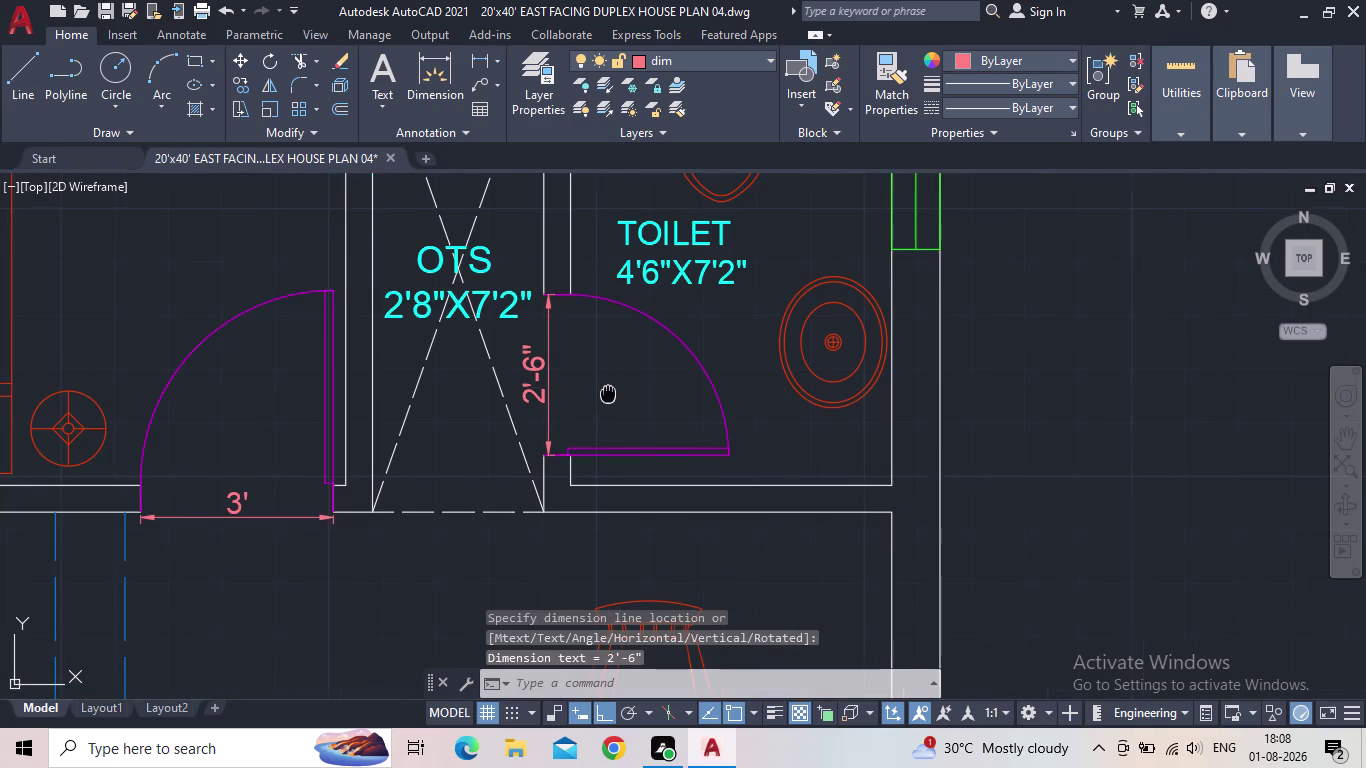
middle_drag(612, 394, 633, 393)
scroll(down, 3)
middle_drag(612, 384, 667, 476)
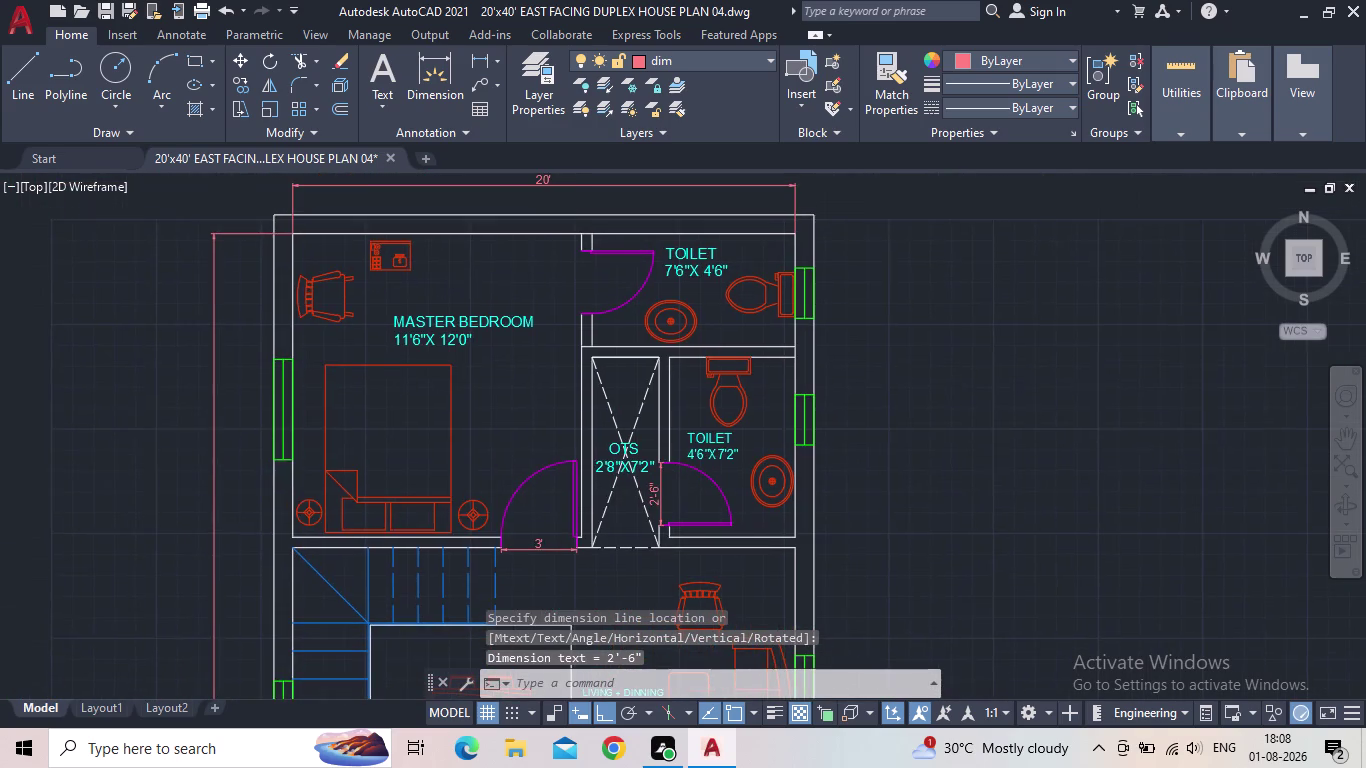
scroll(up, 3)
Dimension the upper toilet door opening as 2'-6".
key(space)
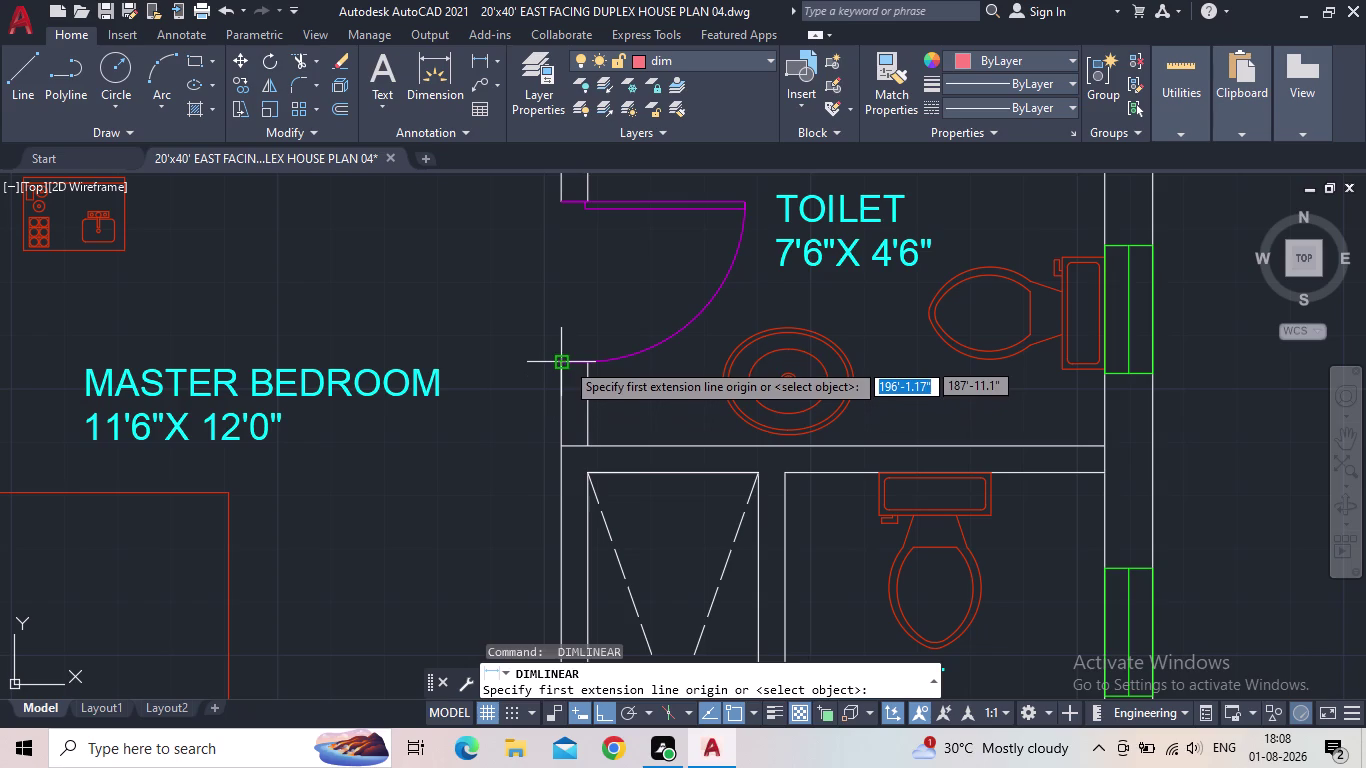
click(565, 361)
click(560, 204)
click(563, 260)
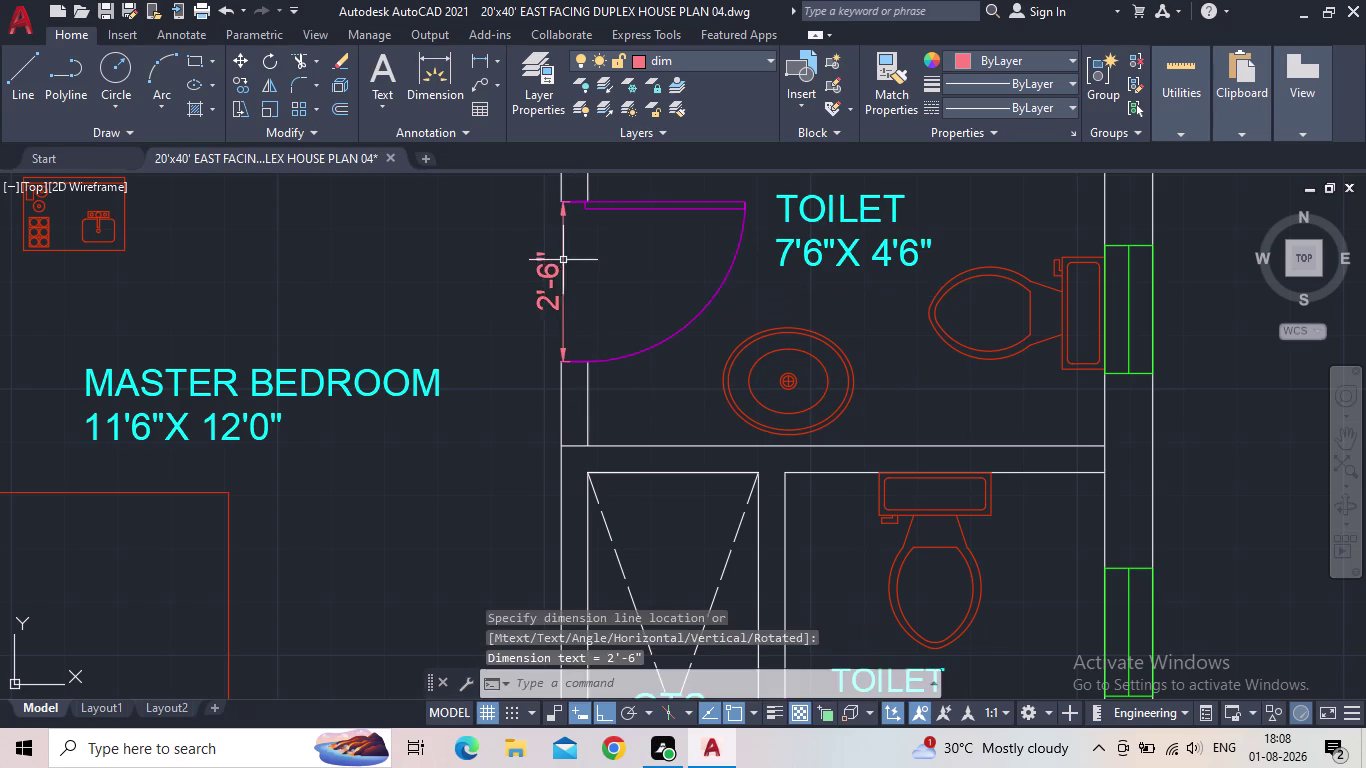
scroll(down, 3)
middle_drag(603, 295, 705, 288)
middle_drag(635, 393, 628, 264)
scroll(up, 3)
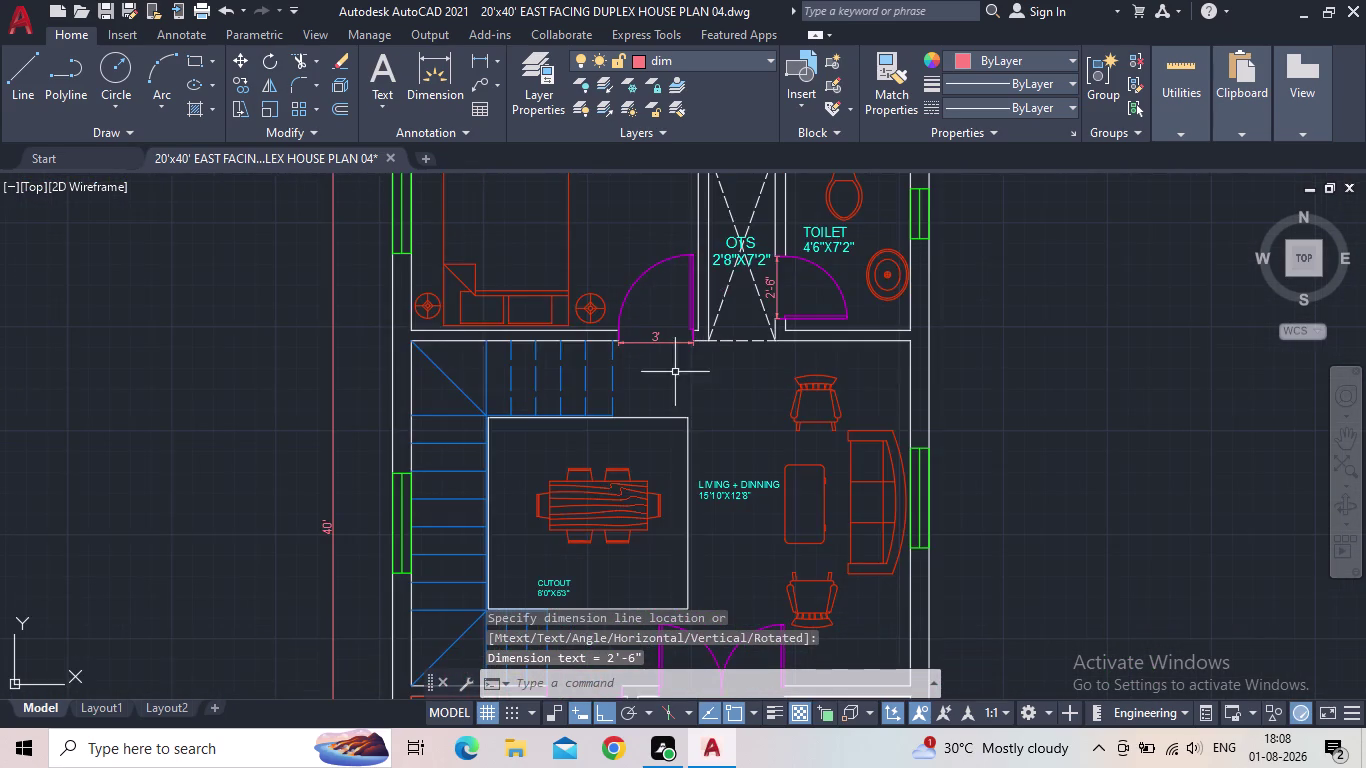
middle_drag(697, 419, 705, 241)
scroll(down, 3)
scroll(up, 3)
key(space)
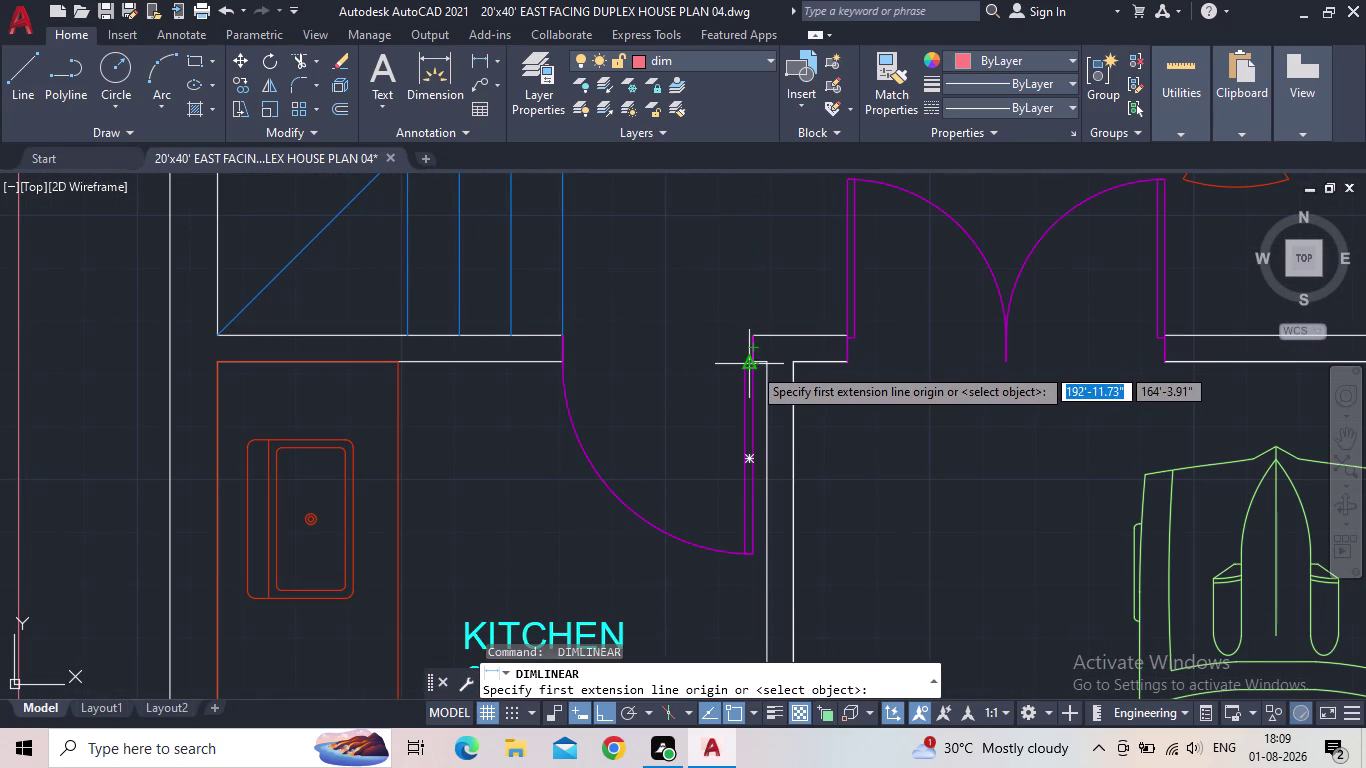
Dimension the kitchen door opening as 3'.
scroll(up, 3)
click(761, 356)
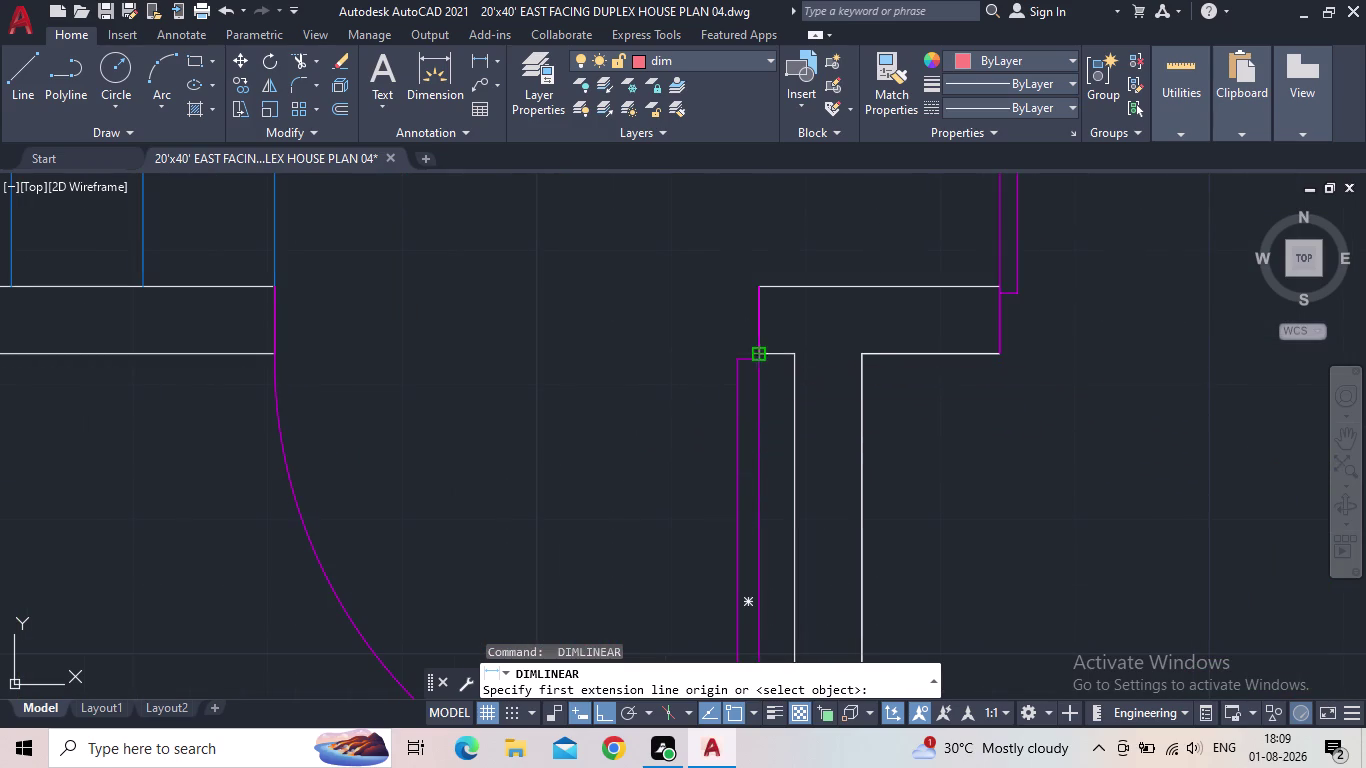
click(270, 353)
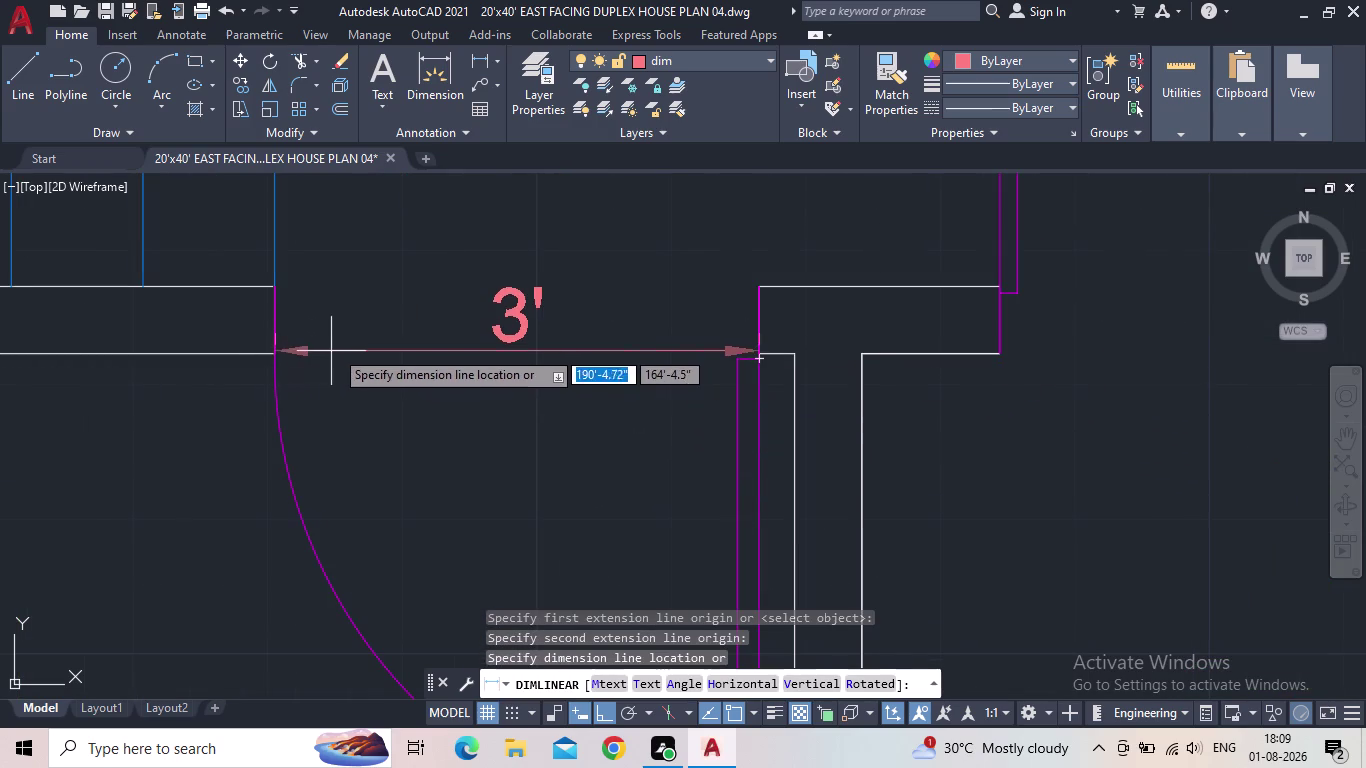
click(350, 328)
scroll(down, 3)
middle_drag(468, 349, 363, 371)
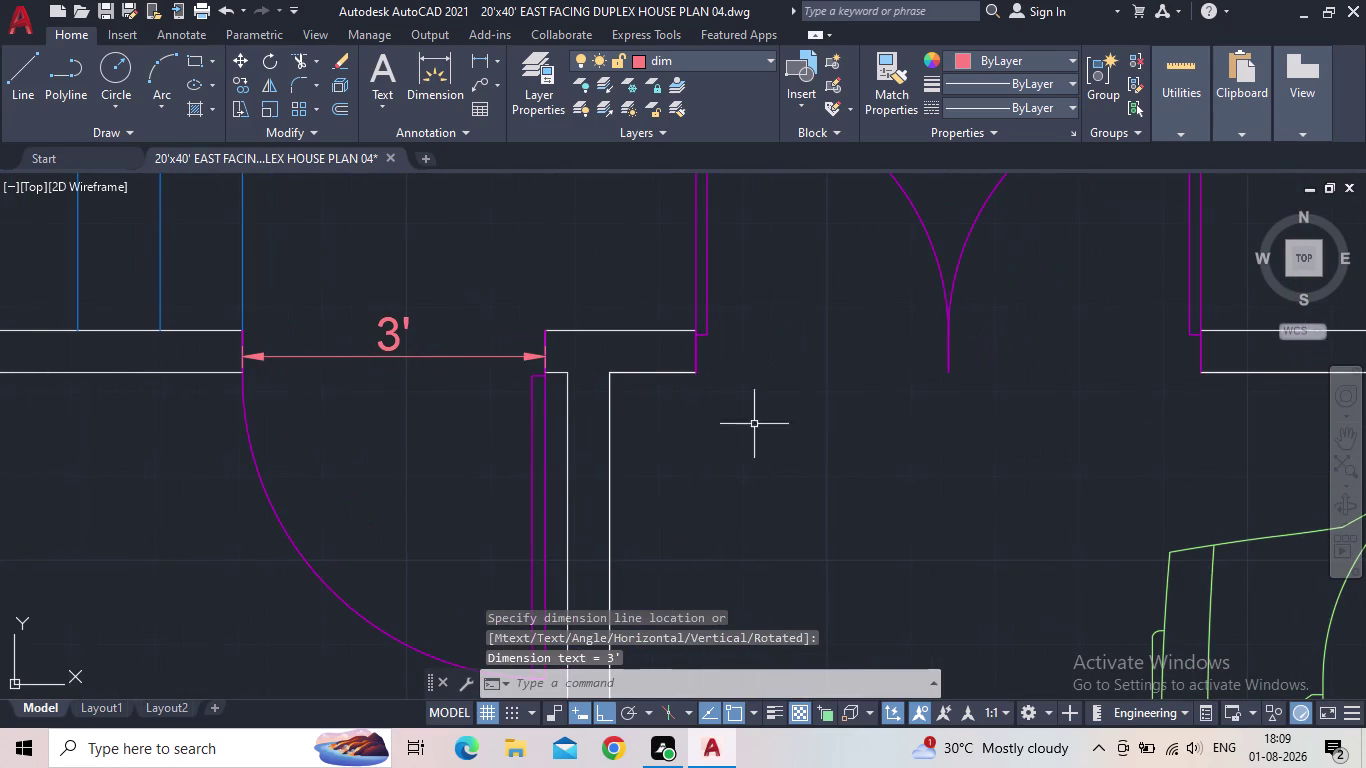
Dimension the 5' parking double door opening.
key(space)
drag(692, 374, 712, 374)
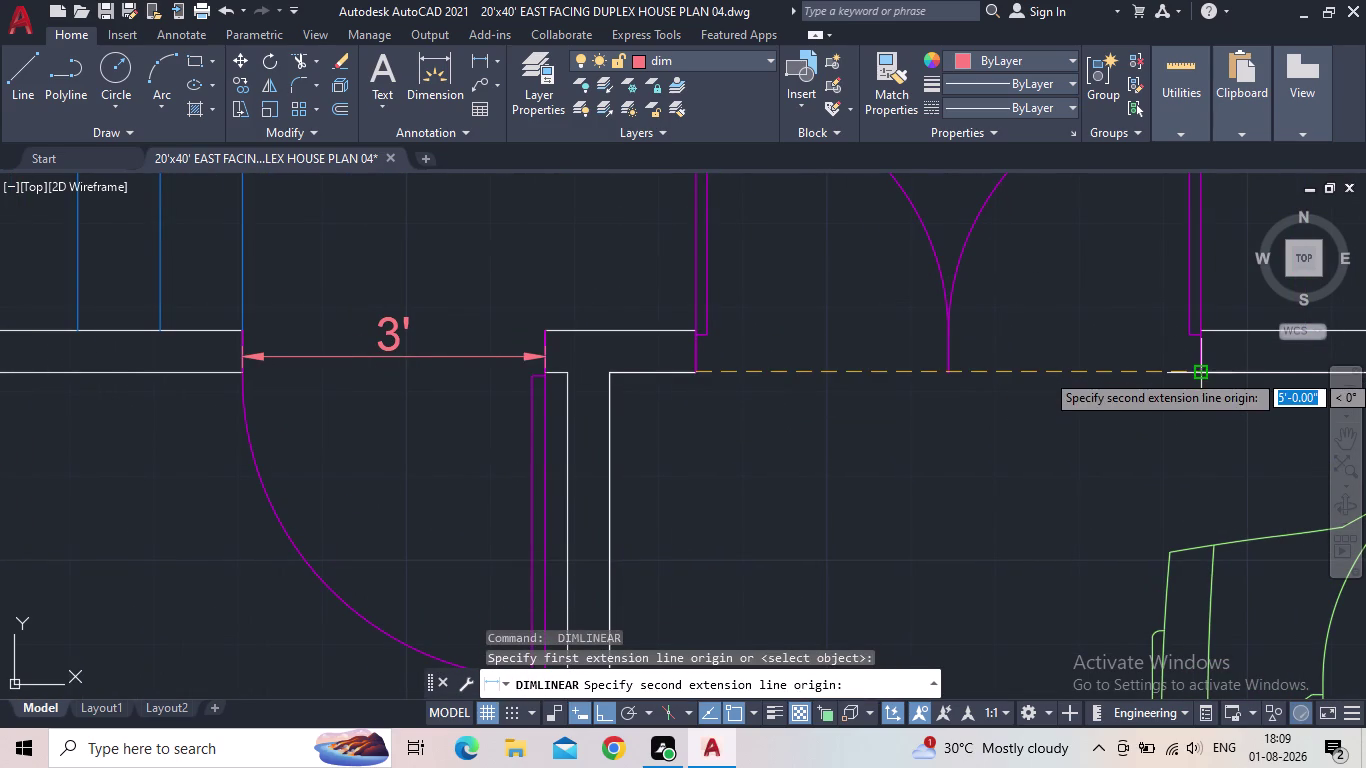
click(1201, 374)
click(1182, 400)
scroll(down, 3)
middle_drag(1081, 421, 798, 310)
scroll(down, 3)
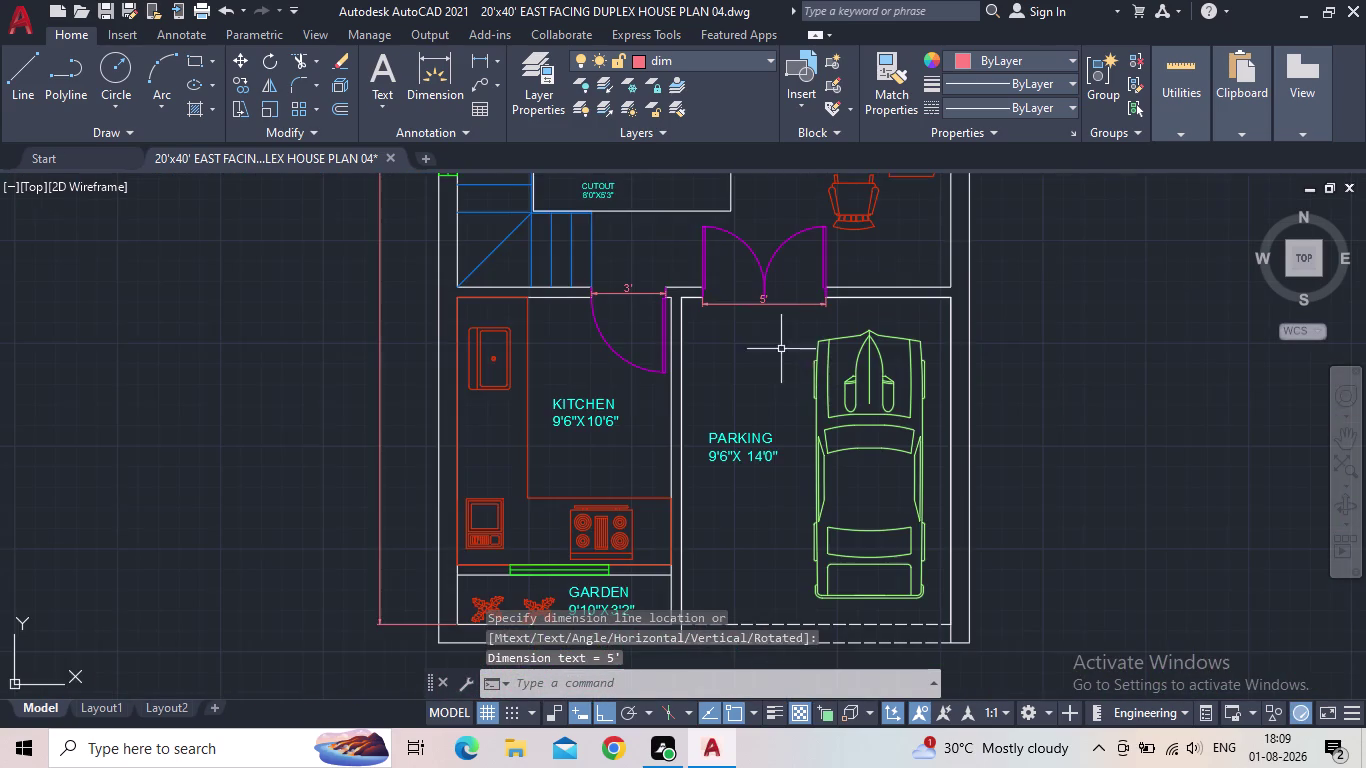
middle_drag(776, 375, 729, 320)
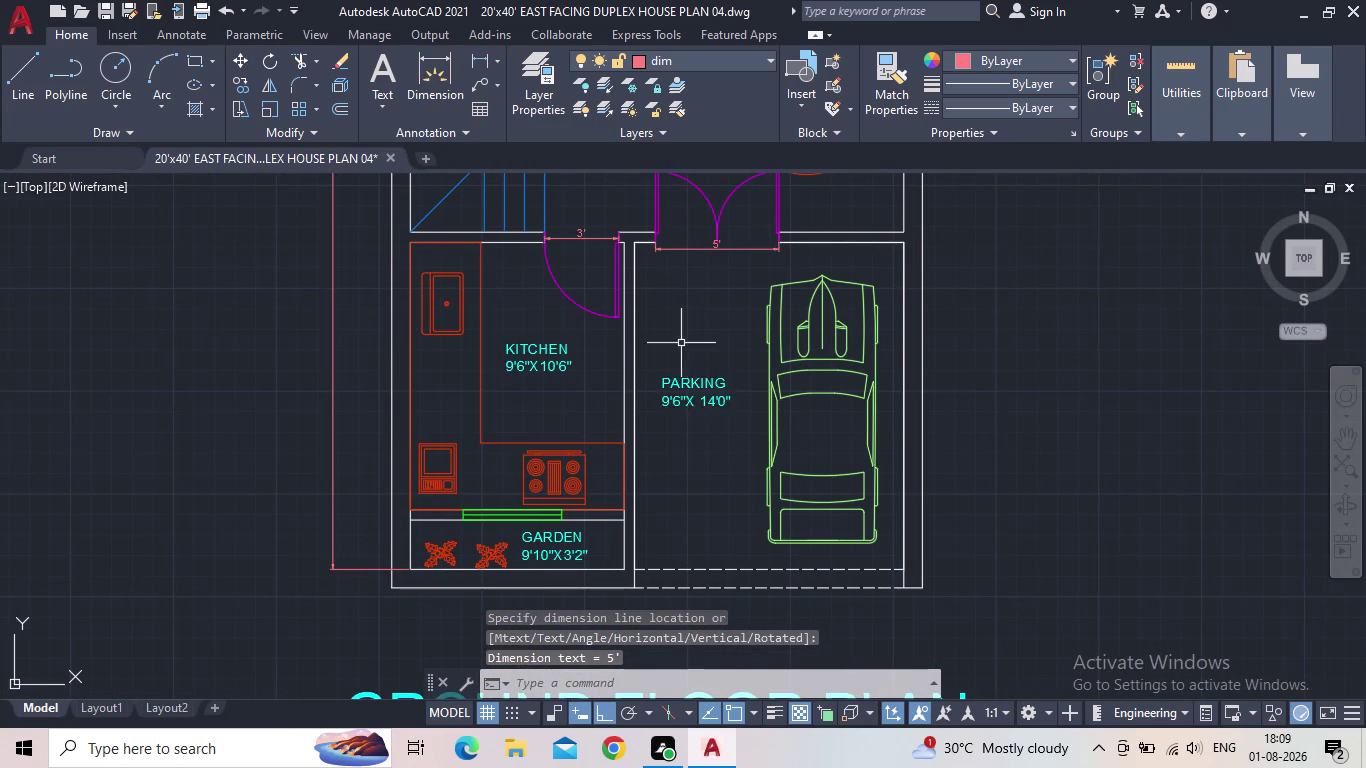
middle_drag(677, 405, 760, 278)
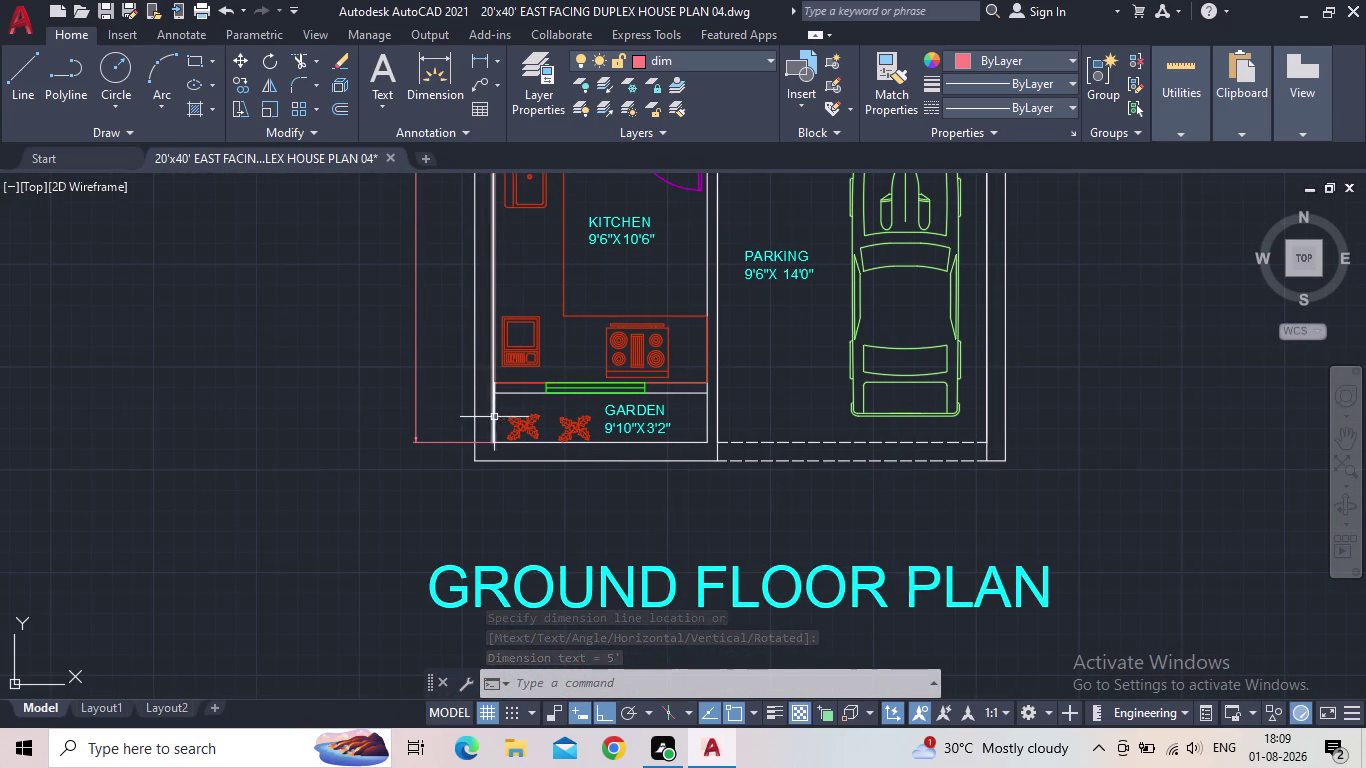
scroll(up, 3)
Dimension the garden width as 9'-10" along the garden wall.
key(space)
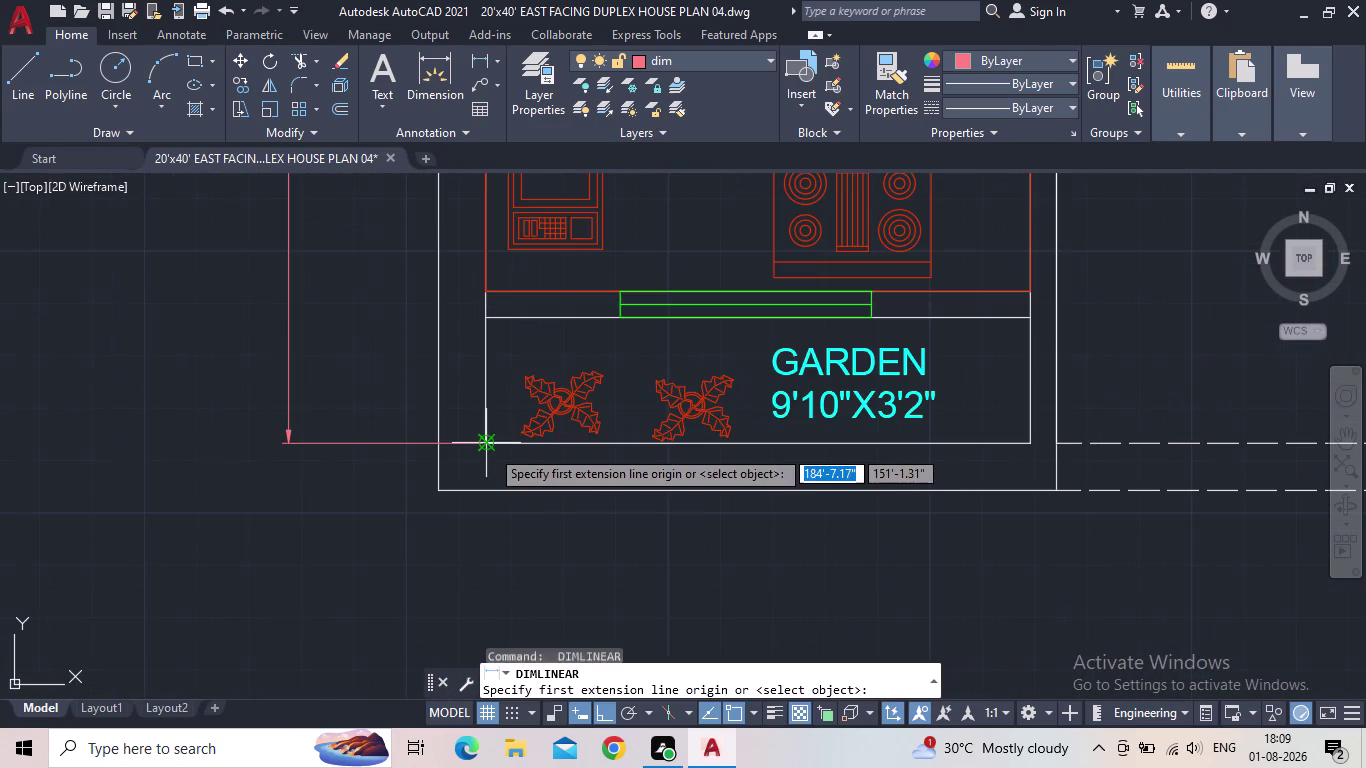
click(487, 445)
click(1029, 443)
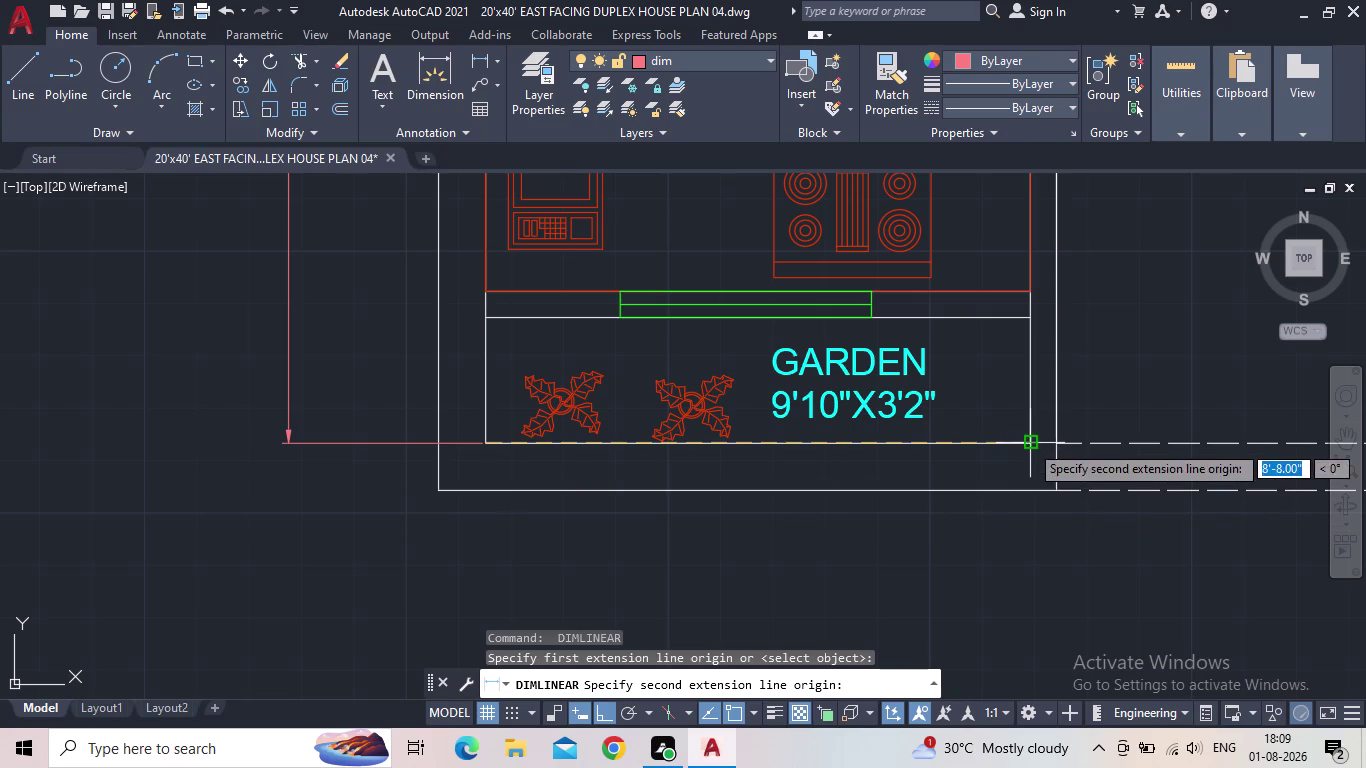
key(Escape)
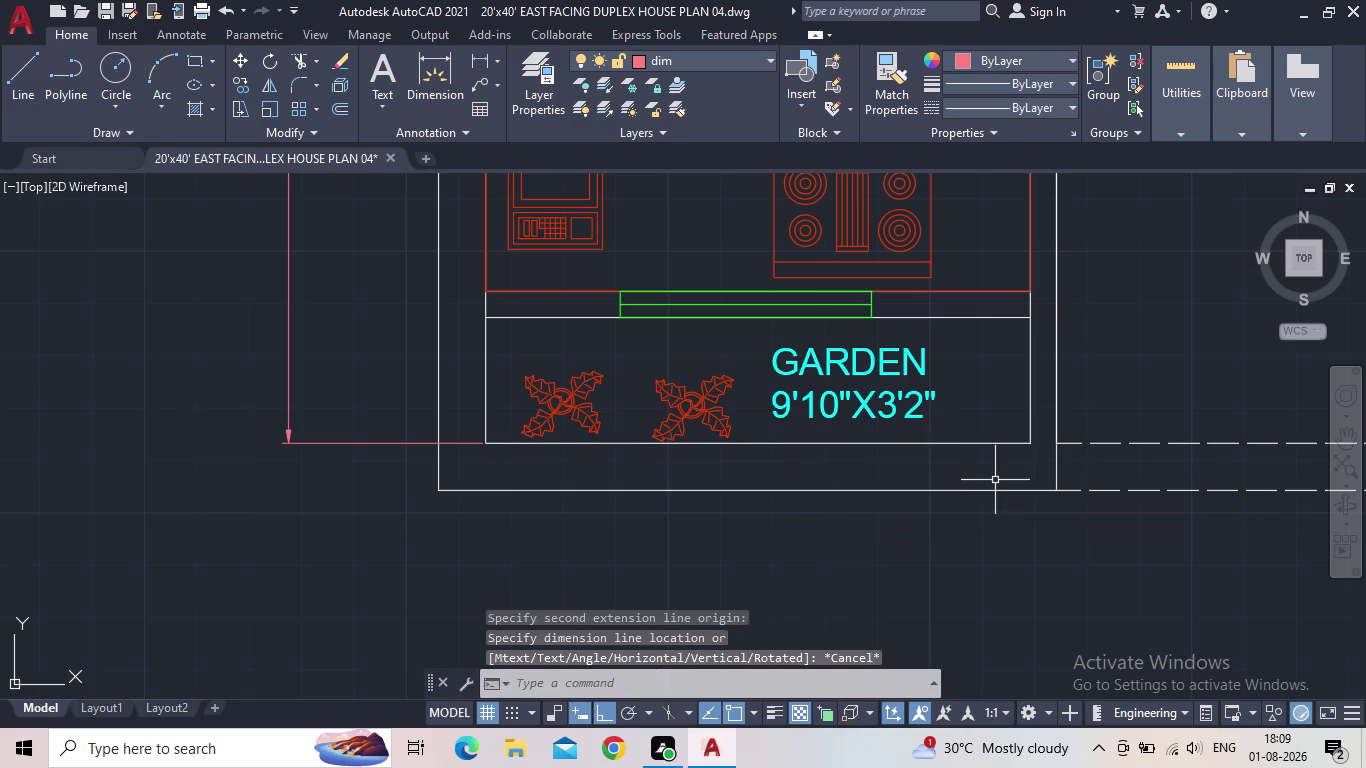
key(space)
click(432, 447)
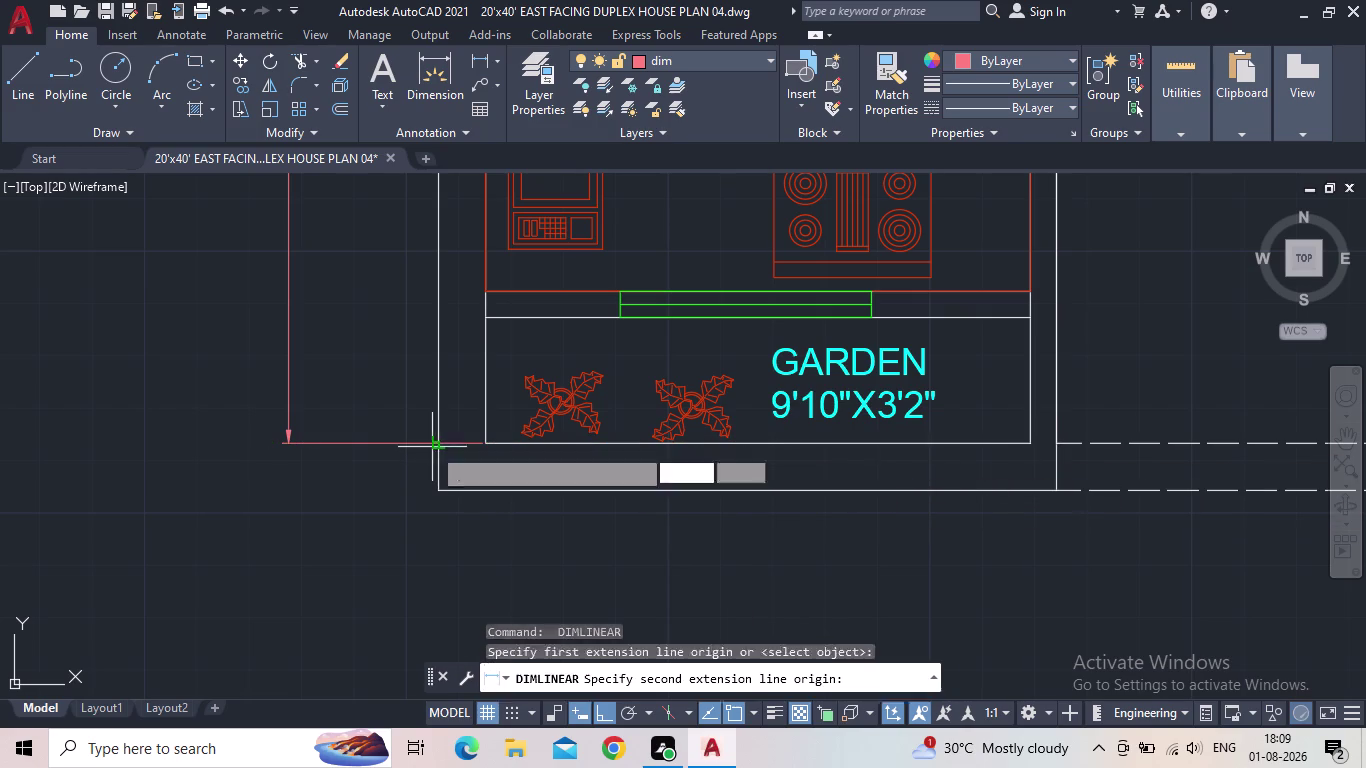
click(1056, 450)
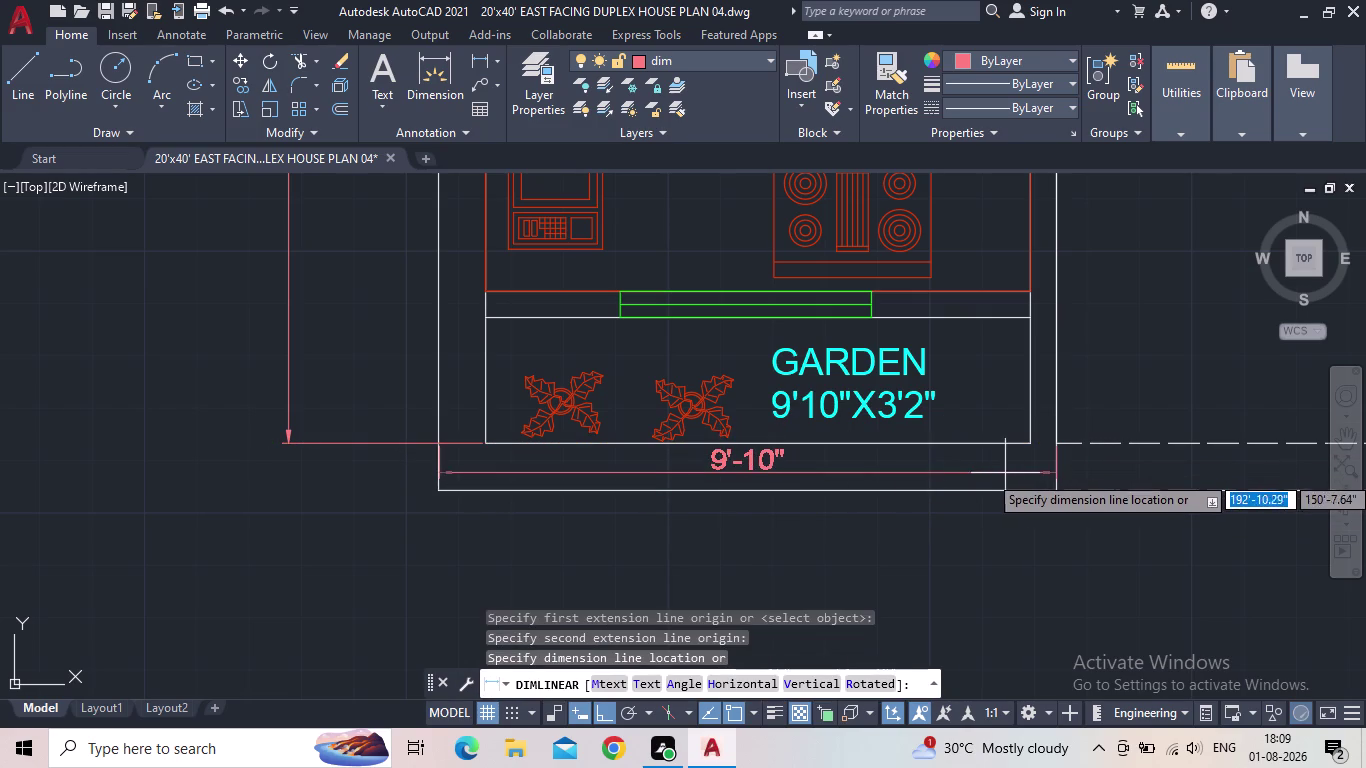
click(995, 474)
key(Escape)
Dimension the living room's east window as 4', placed right of the window.
scroll(down, 3)
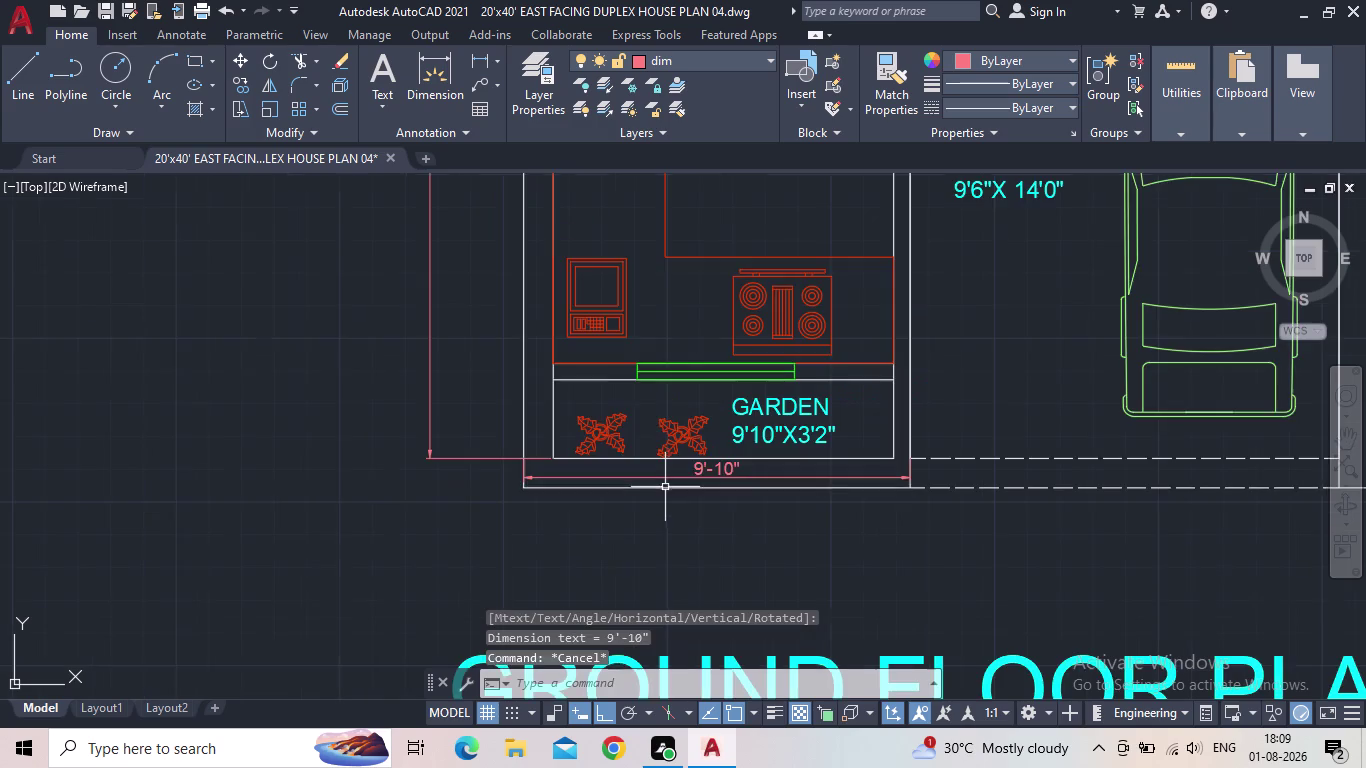
middle_drag(666, 490, 431, 440)
scroll(down, 3)
middle_drag(674, 330, 653, 463)
middle_drag(649, 462, 644, 596)
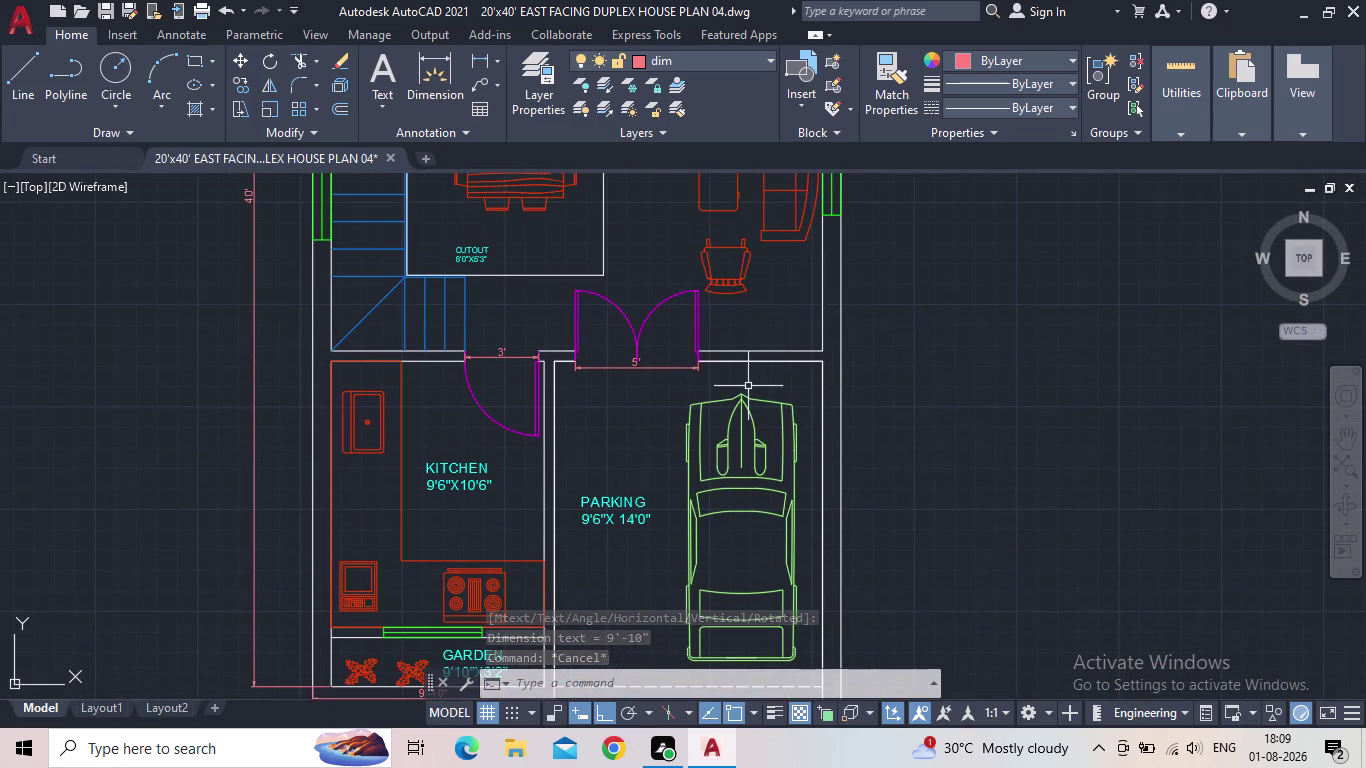
scroll(down, 3)
middle_drag(753, 328, 753, 528)
scroll(up, 3)
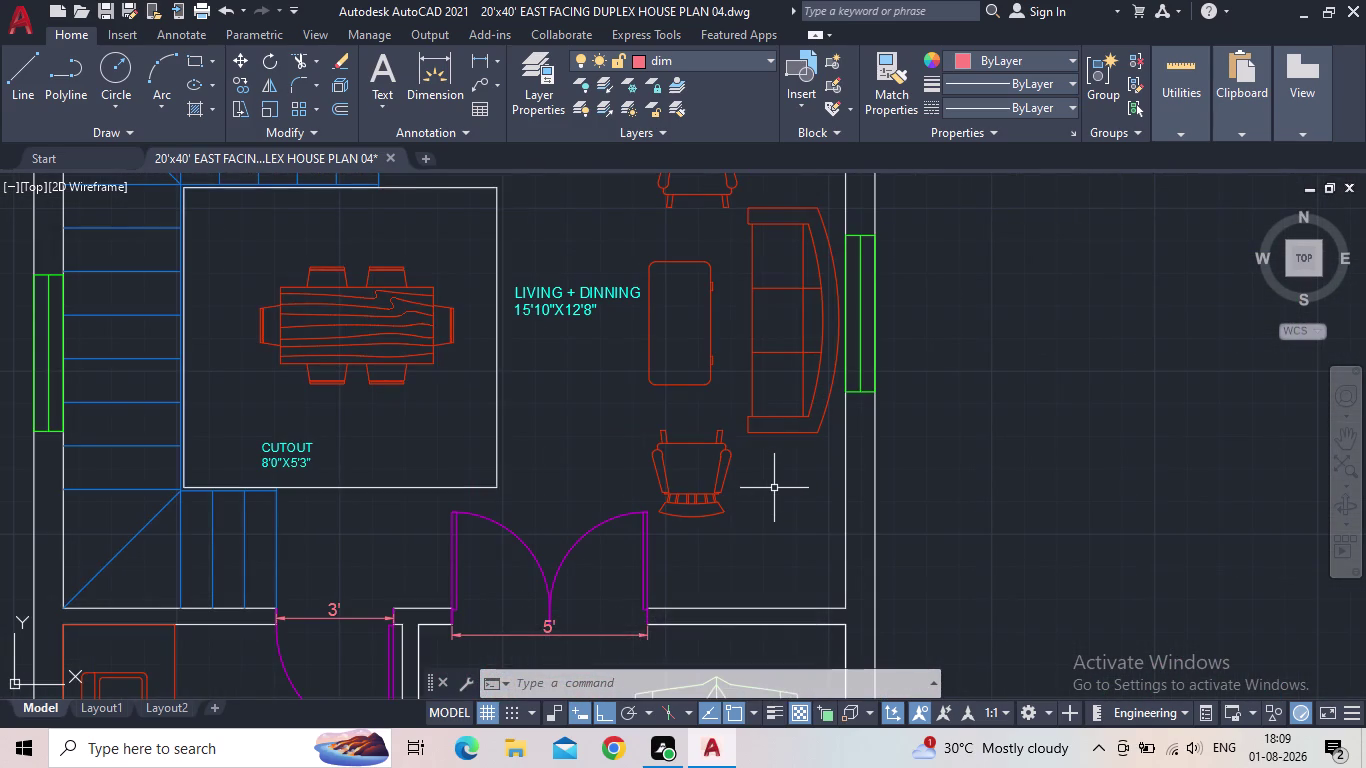
key(space)
click(869, 238)
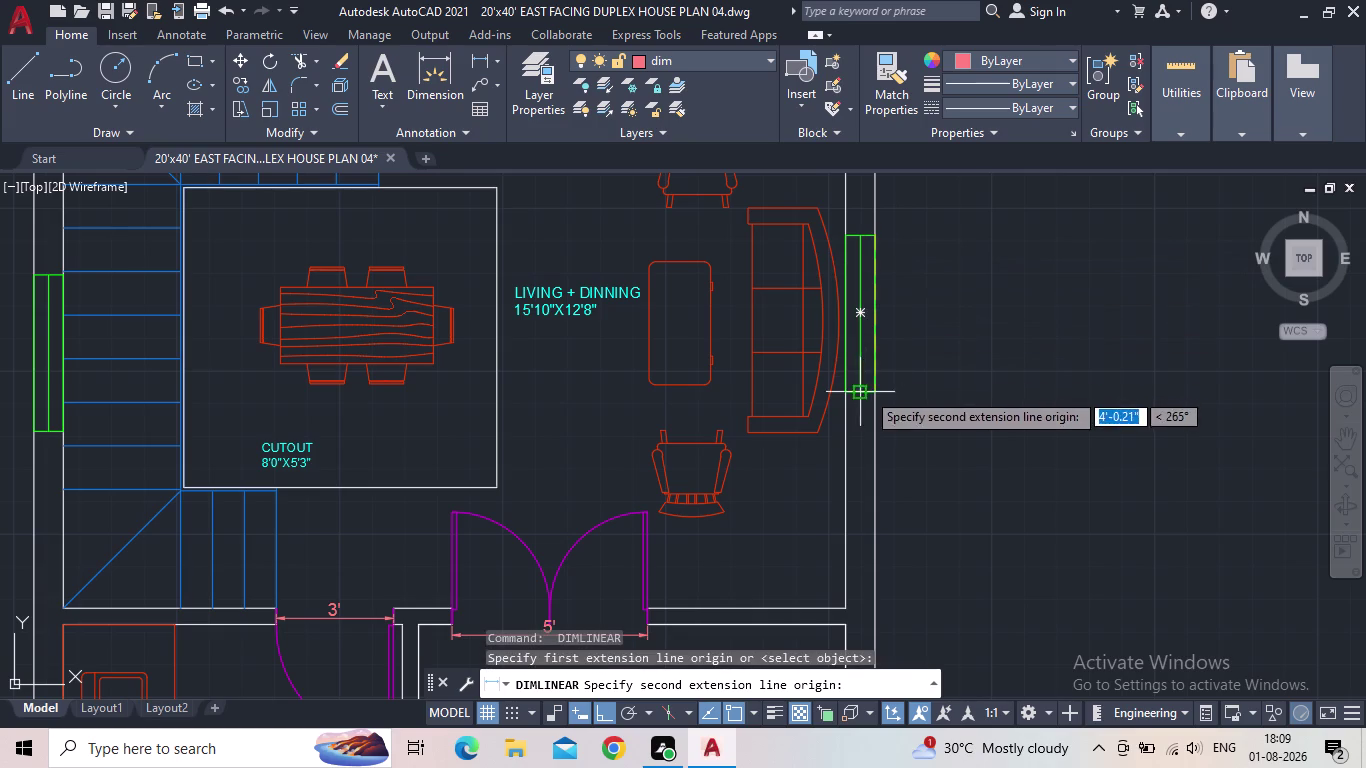
click(877, 385)
click(917, 376)
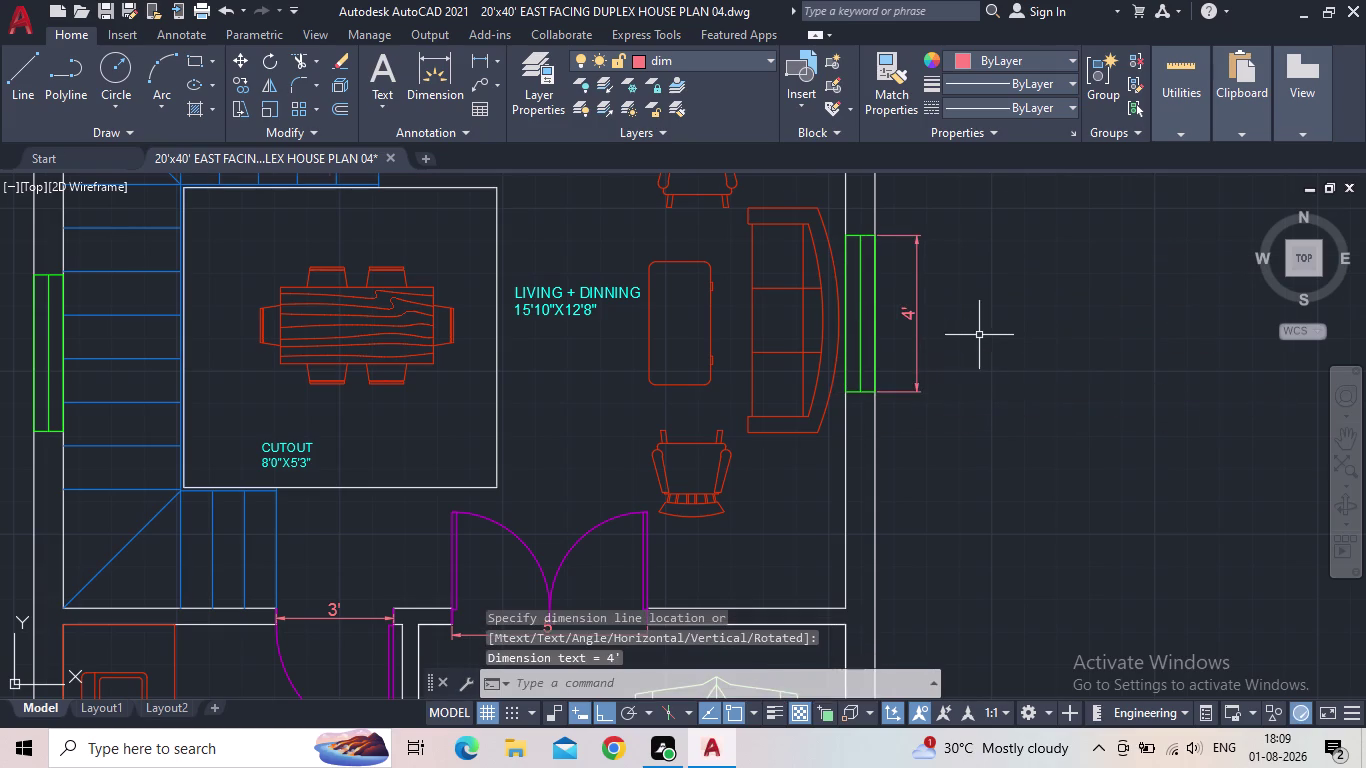
scroll(down, 3)
middle_drag(979, 335, 997, 368)
scroll(down, 3)
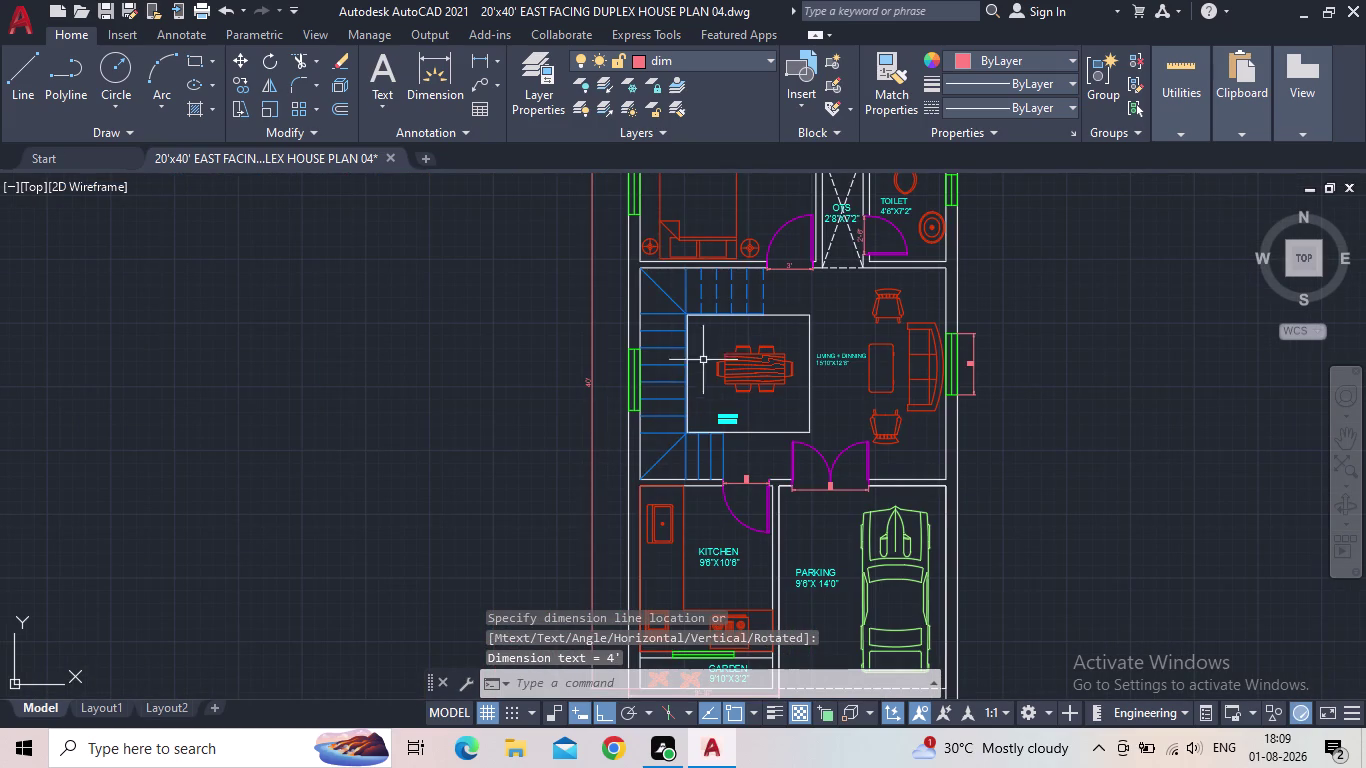
middle_drag(710, 348, 678, 523)
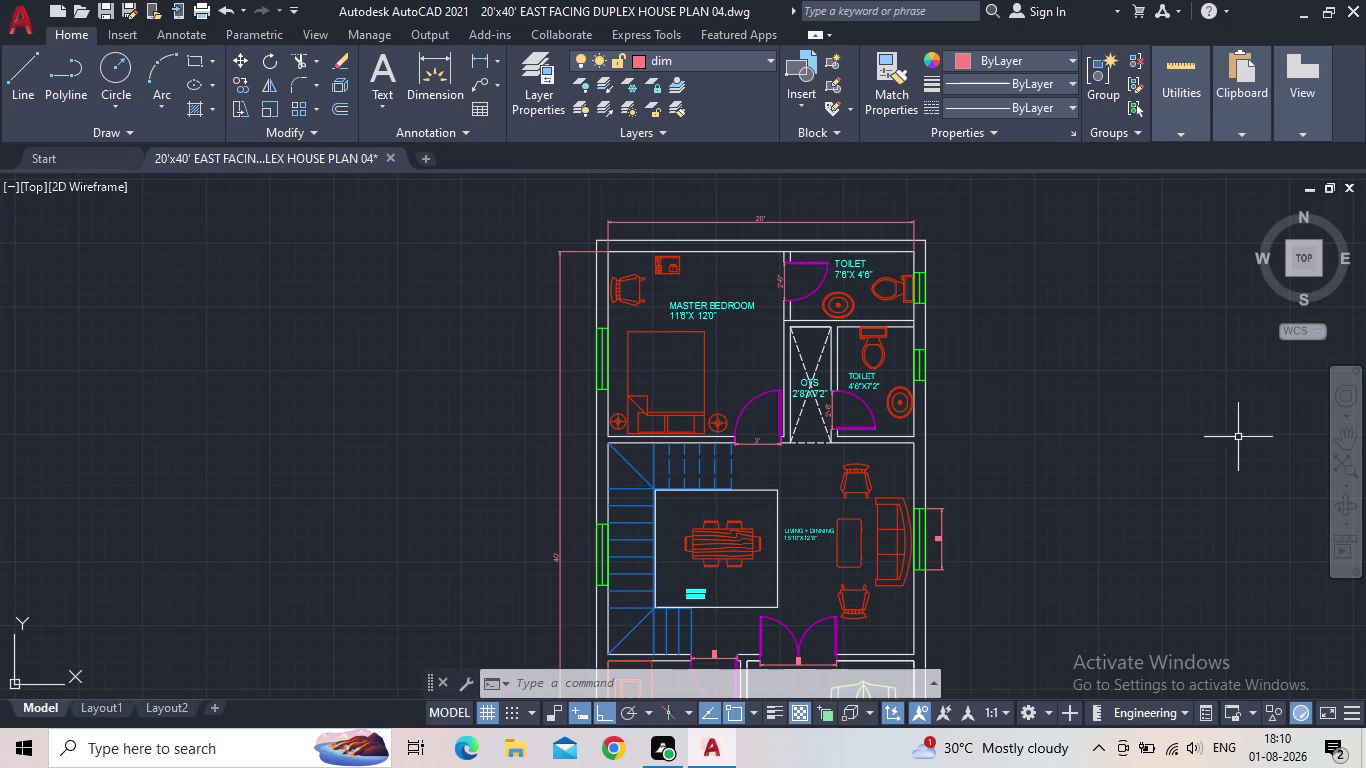
Check the upper rooms, kitchen and parking, then quick-save the drawing.
middle_drag(1162, 441, 1023, 312)
scroll(down, 3)
scroll(up, 3)
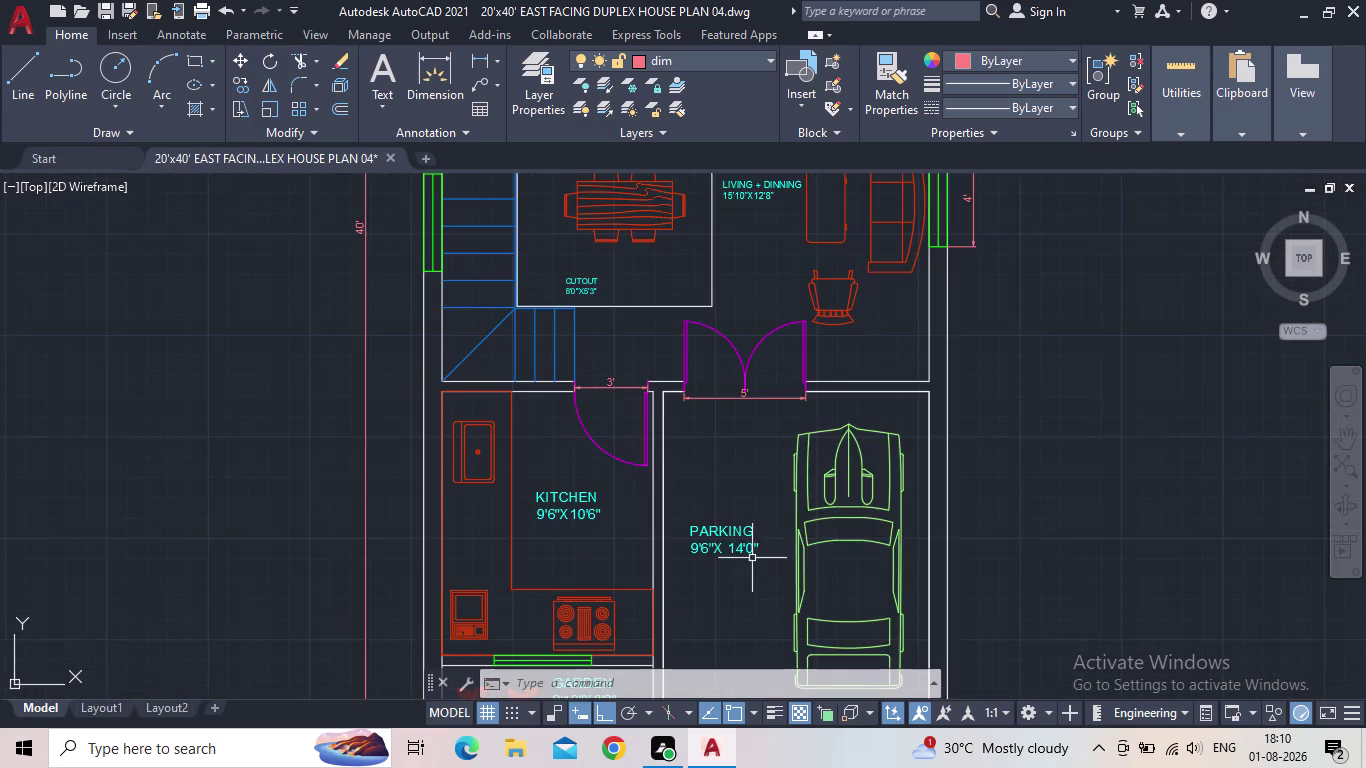
middle_drag(747, 564, 808, 463)
click(103, 8)
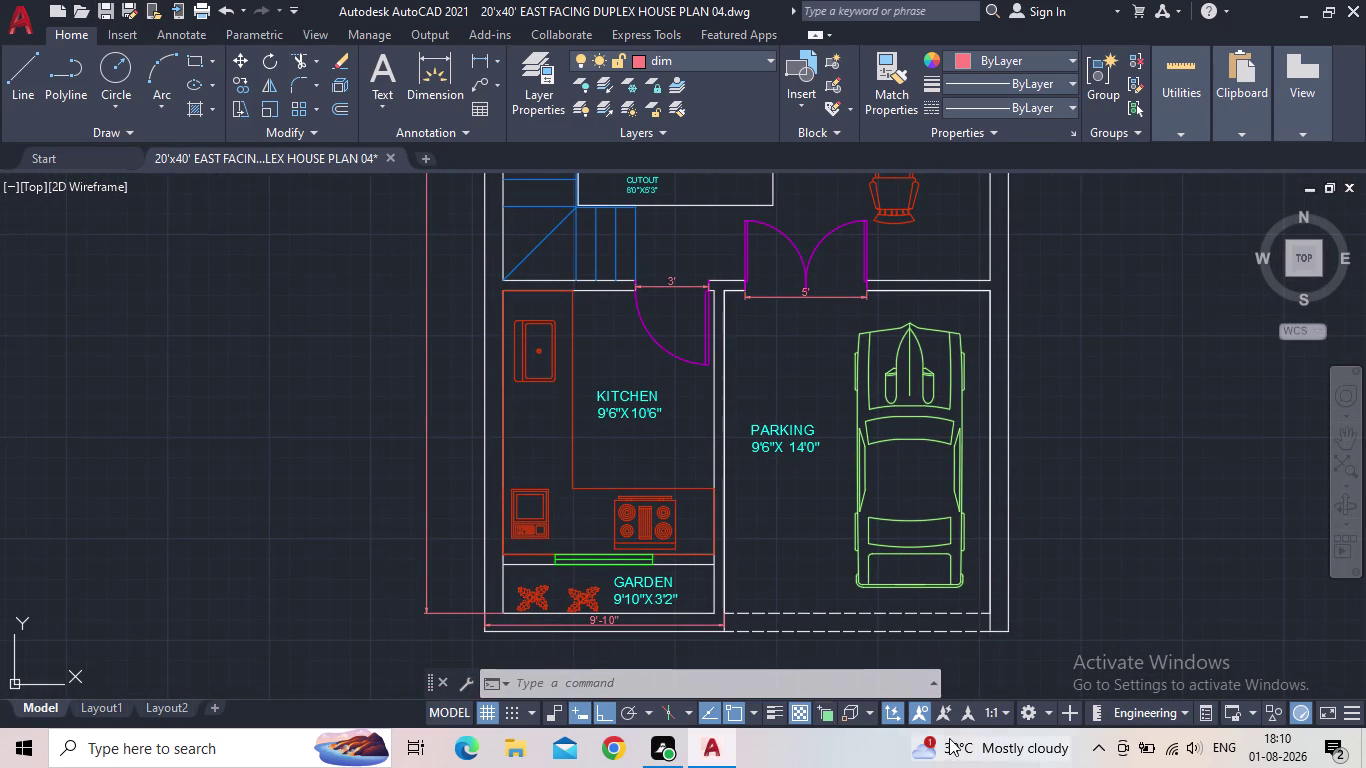
Pan and zoom over the garden, bedroom, living area and parking to inspect the plan.
middle_drag(893, 548, 751, 535)
scroll(down, 3)
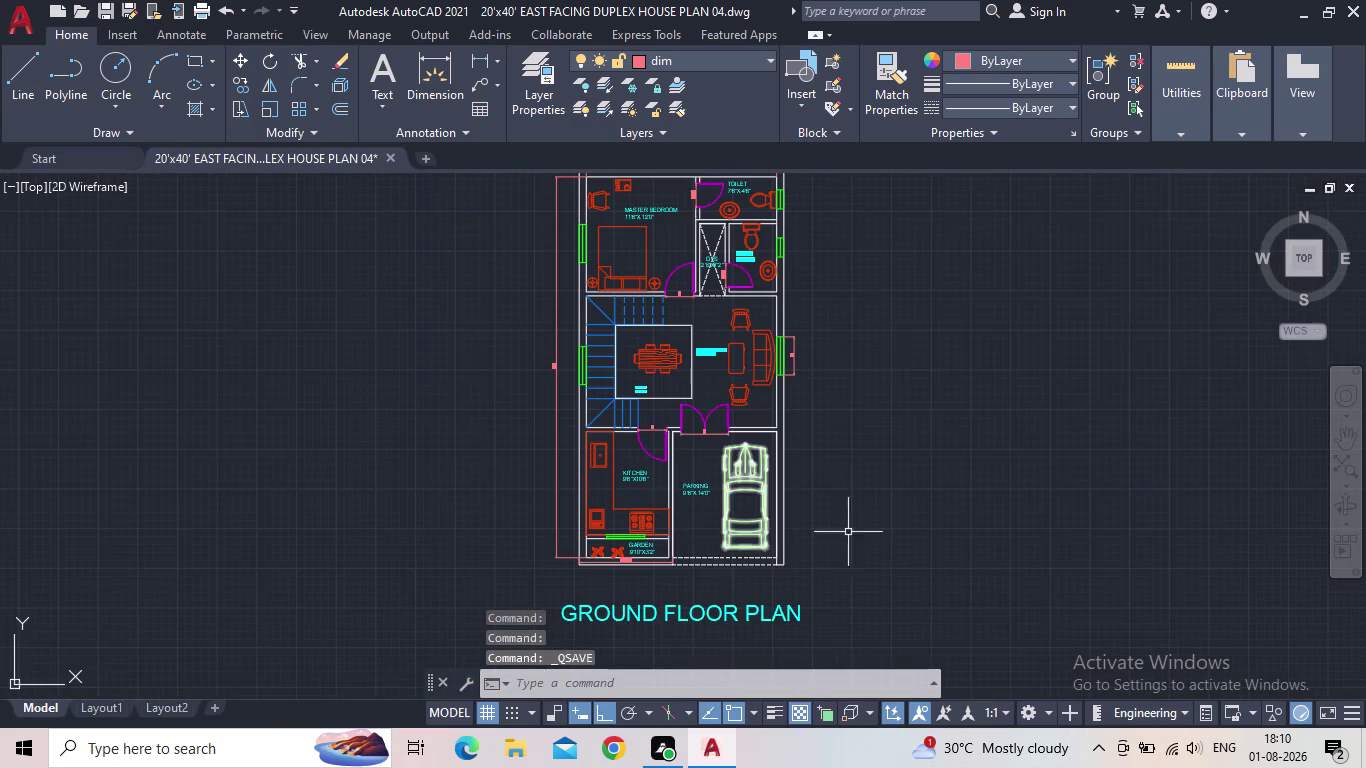
middle_drag(905, 535, 823, 521)
scroll(up, 3)
middle_drag(788, 515, 973, 767)
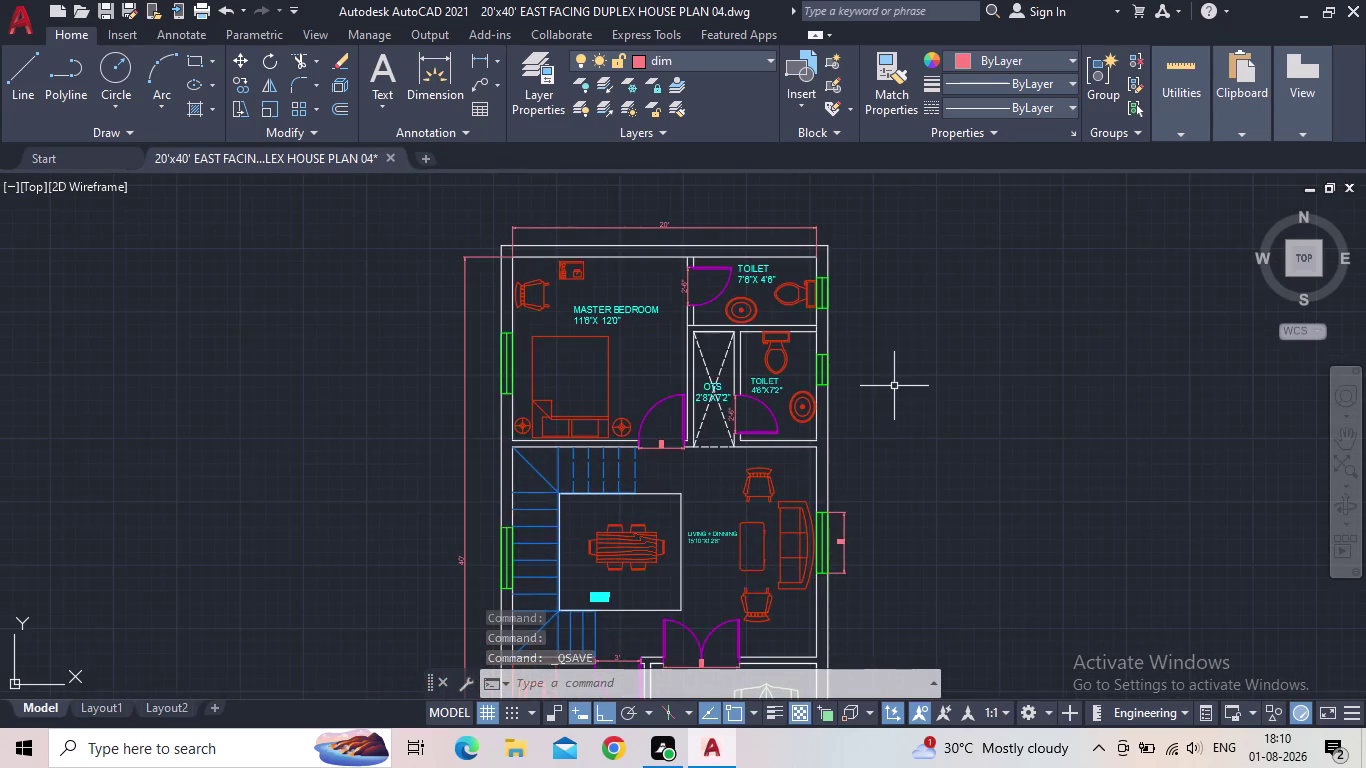
scroll(up, 3)
scroll(down, 3)
middle_drag(1020, 426, 721, 307)
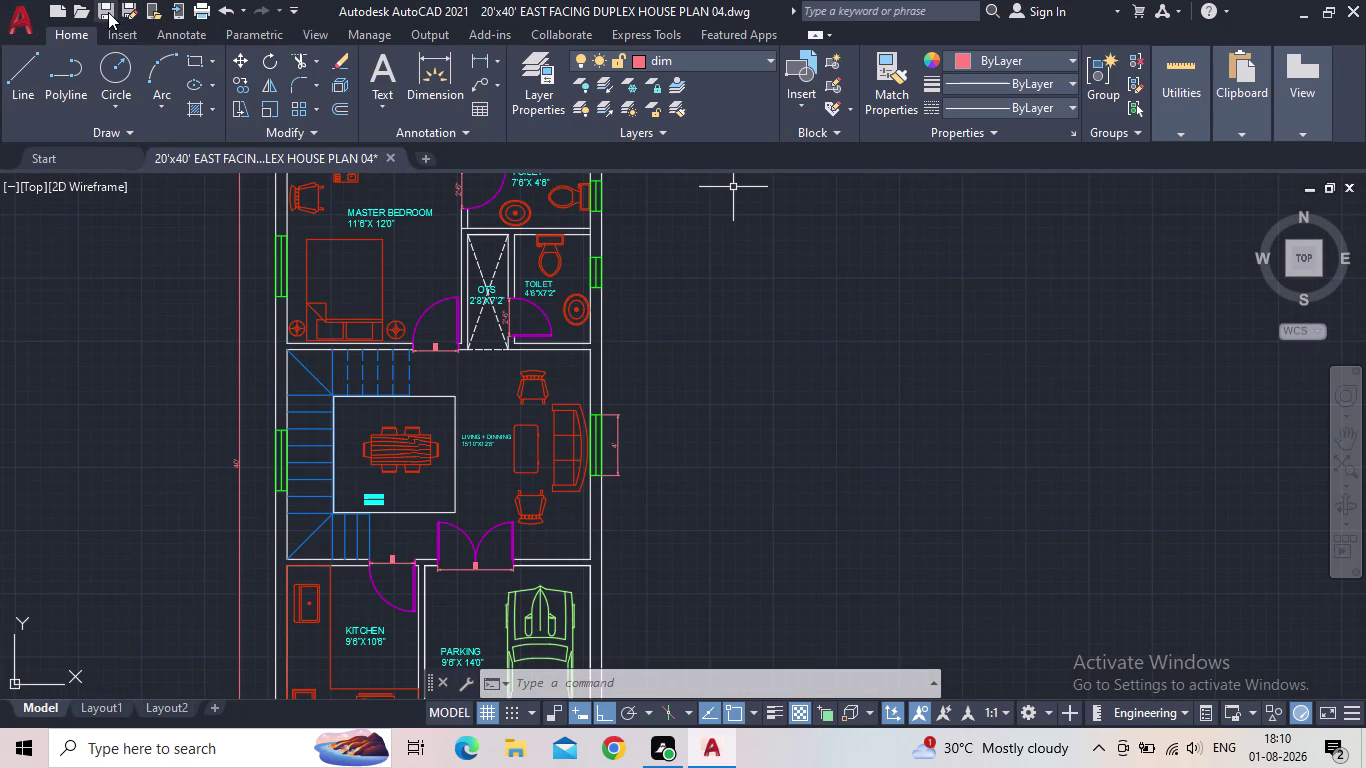
middle_drag(775, 429, 854, 266)
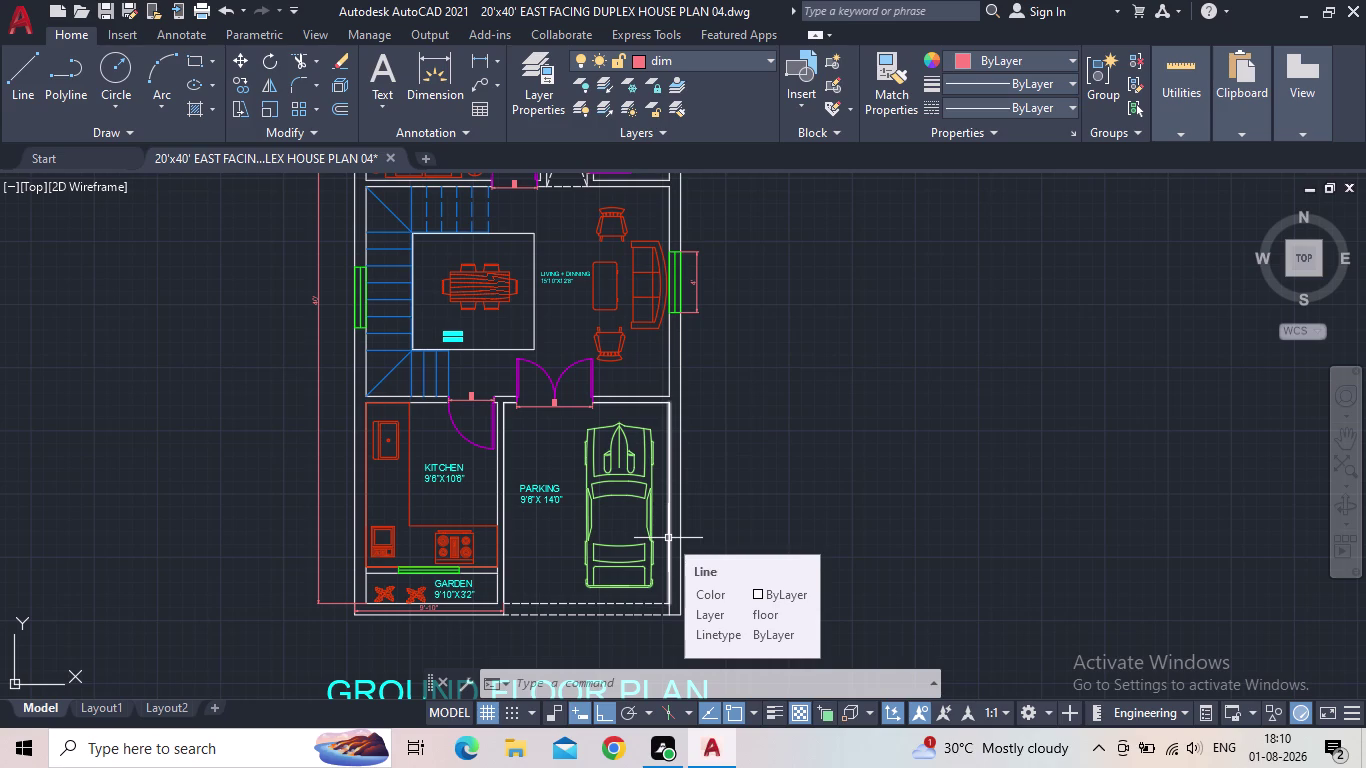
middle_drag(803, 508, 677, 633)
scroll(down, 3)
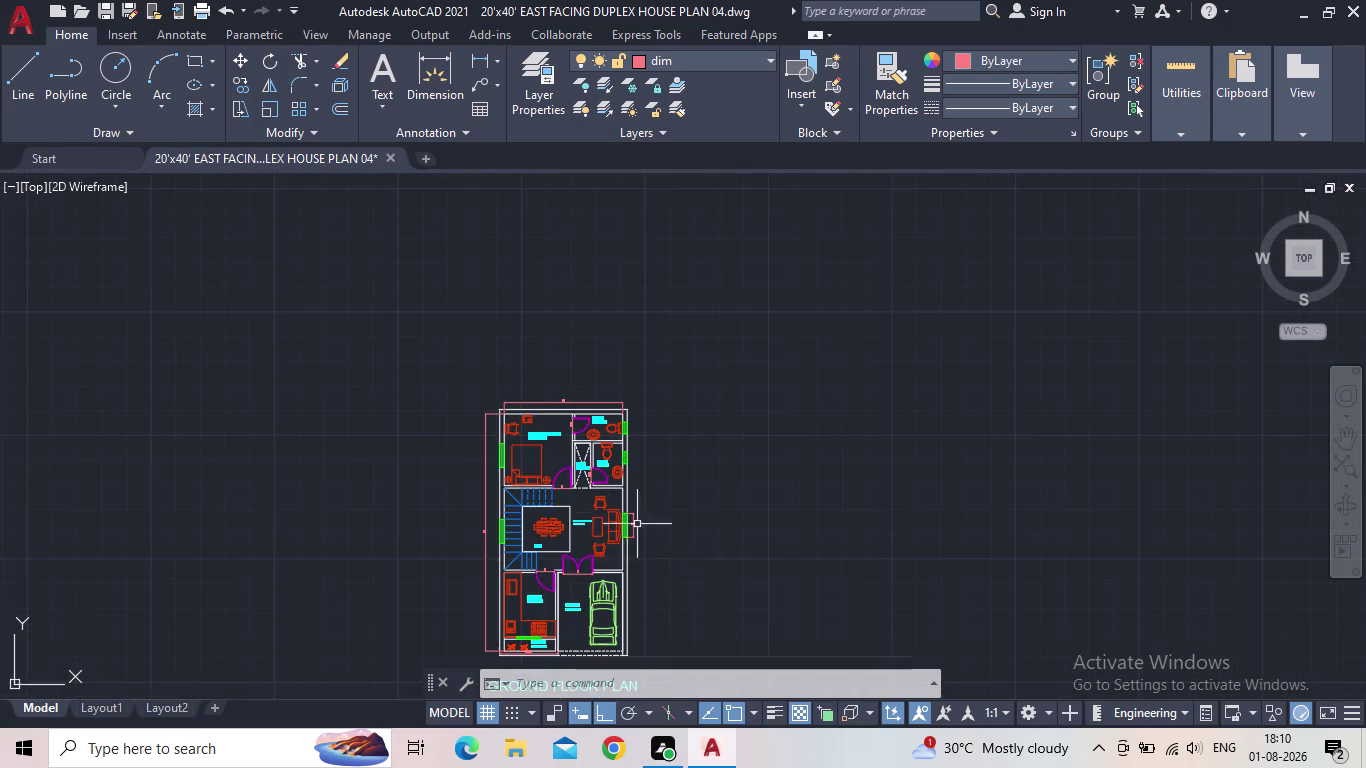
scroll(up, 3)
Add a 2' linear dimension to the first east-wall toilet window.
middle_drag(798, 541, 662, 467)
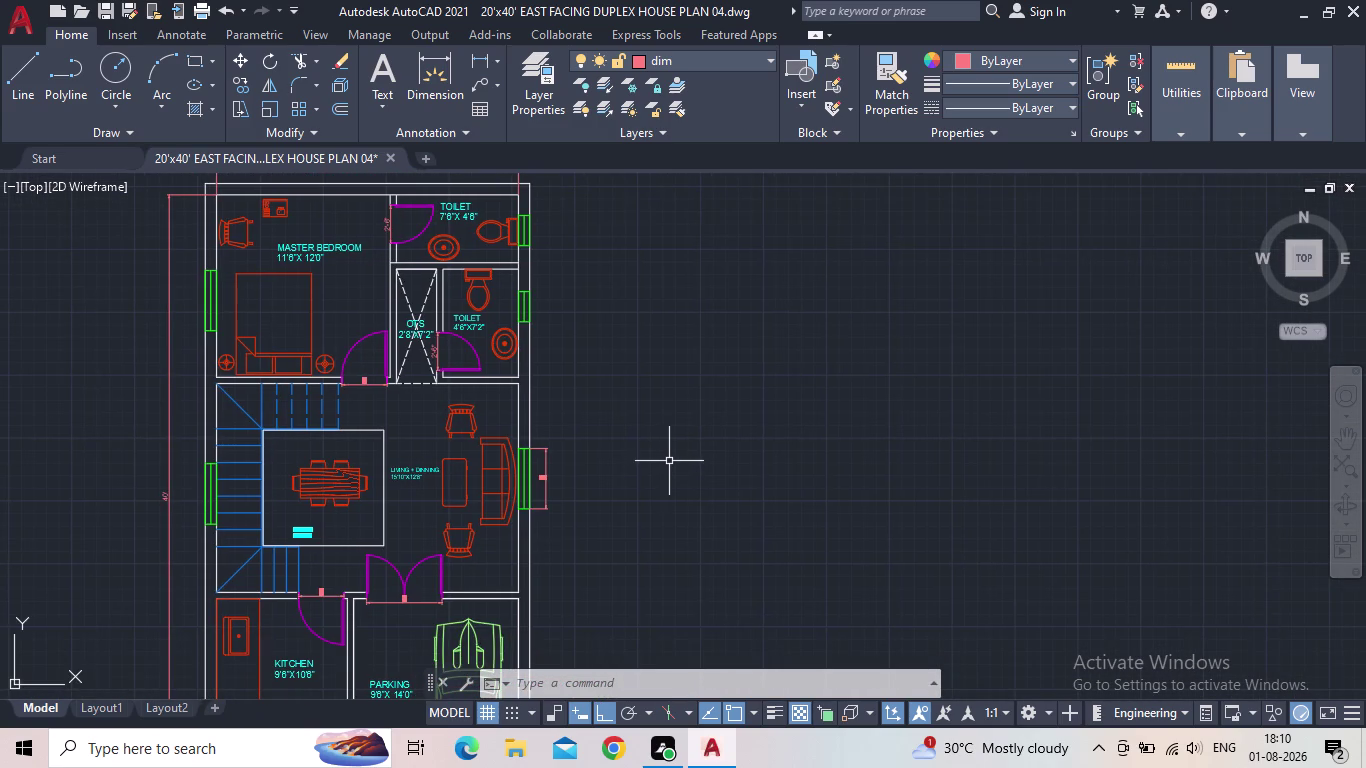
middle_drag(568, 279, 589, 377)
scroll(up, 3)
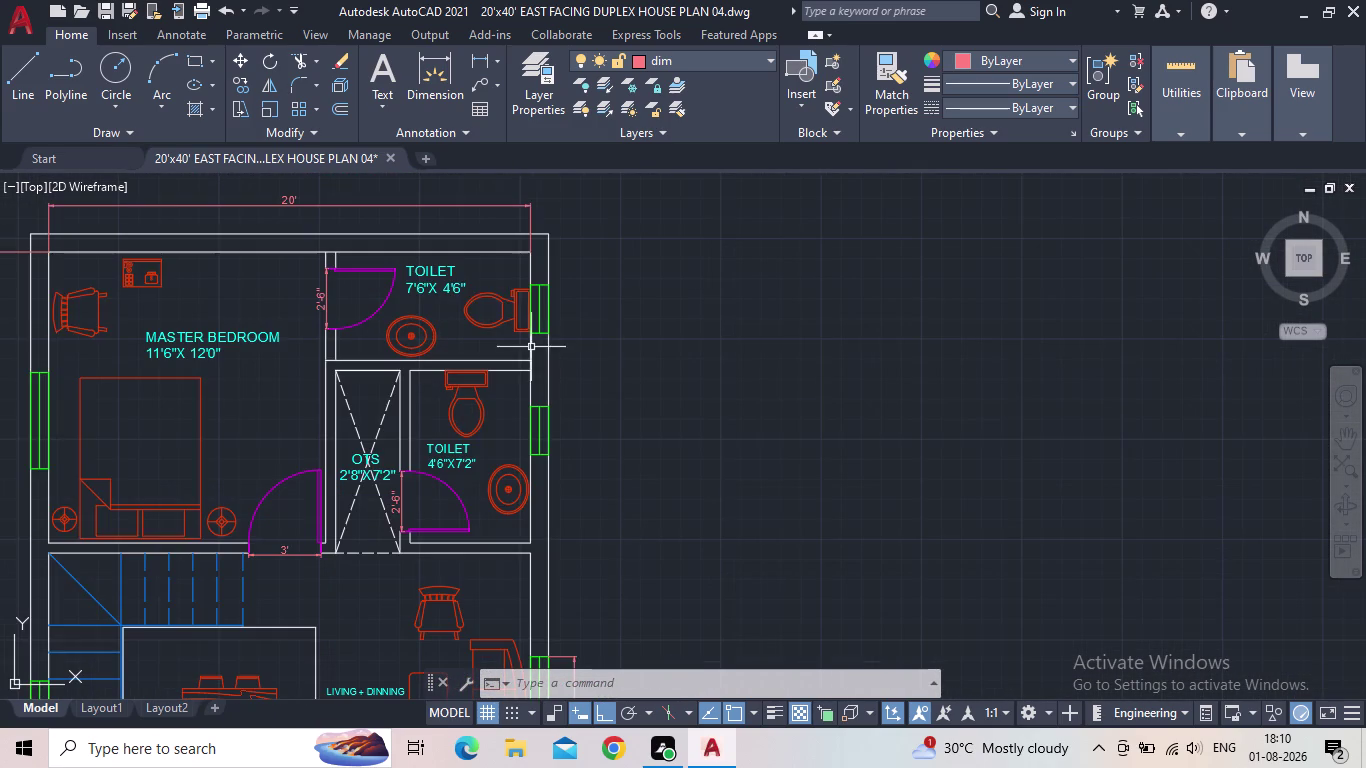
click(477, 52)
scroll(up, 3)
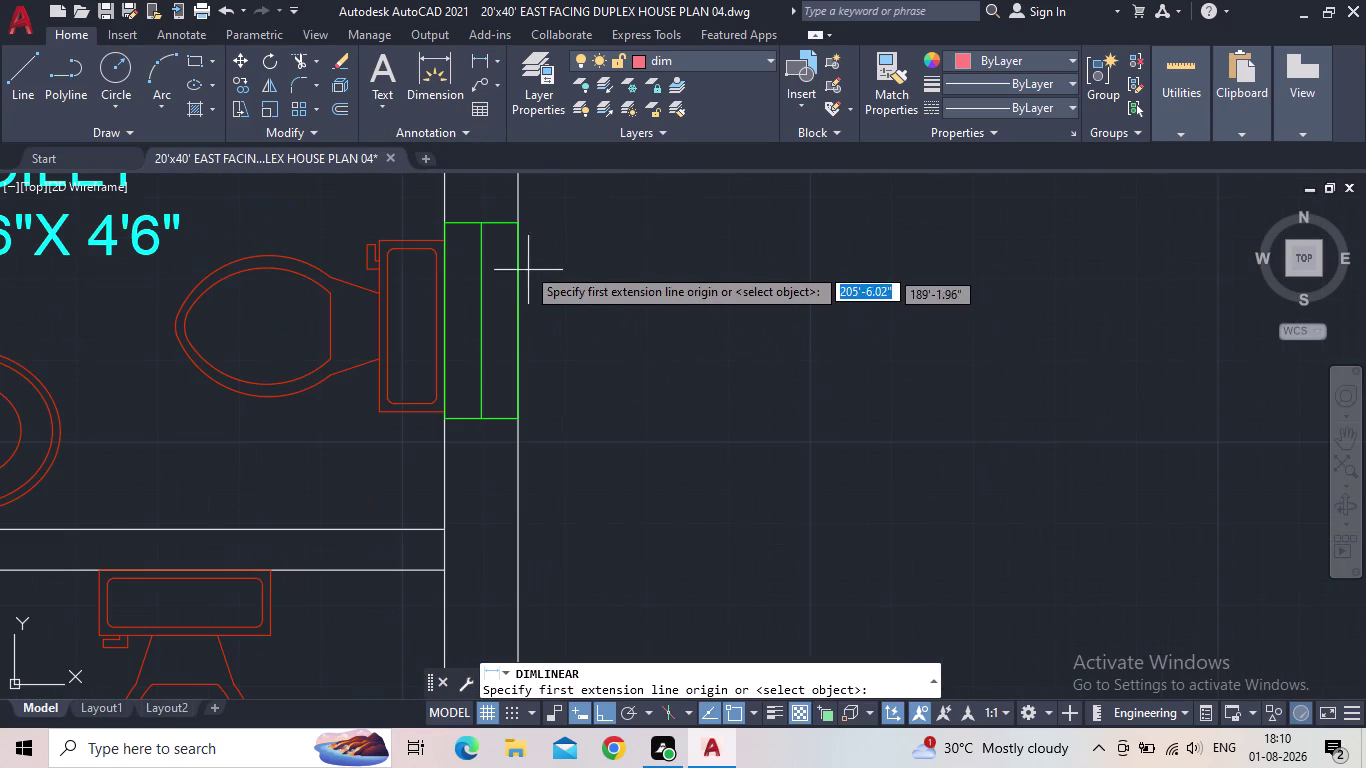
drag(518, 227, 520, 236)
click(513, 420)
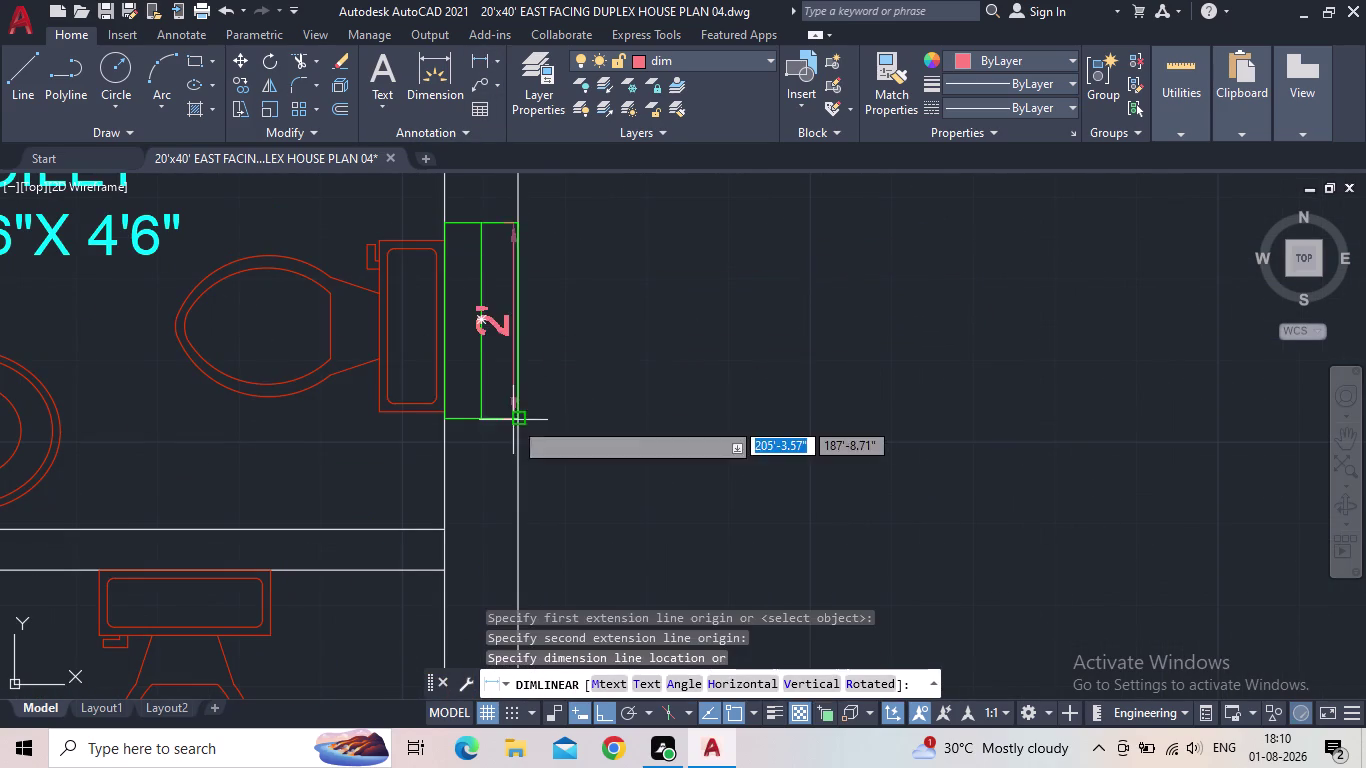
drag(589, 421, 579, 420)
scroll(down, 3)
key(Escape)
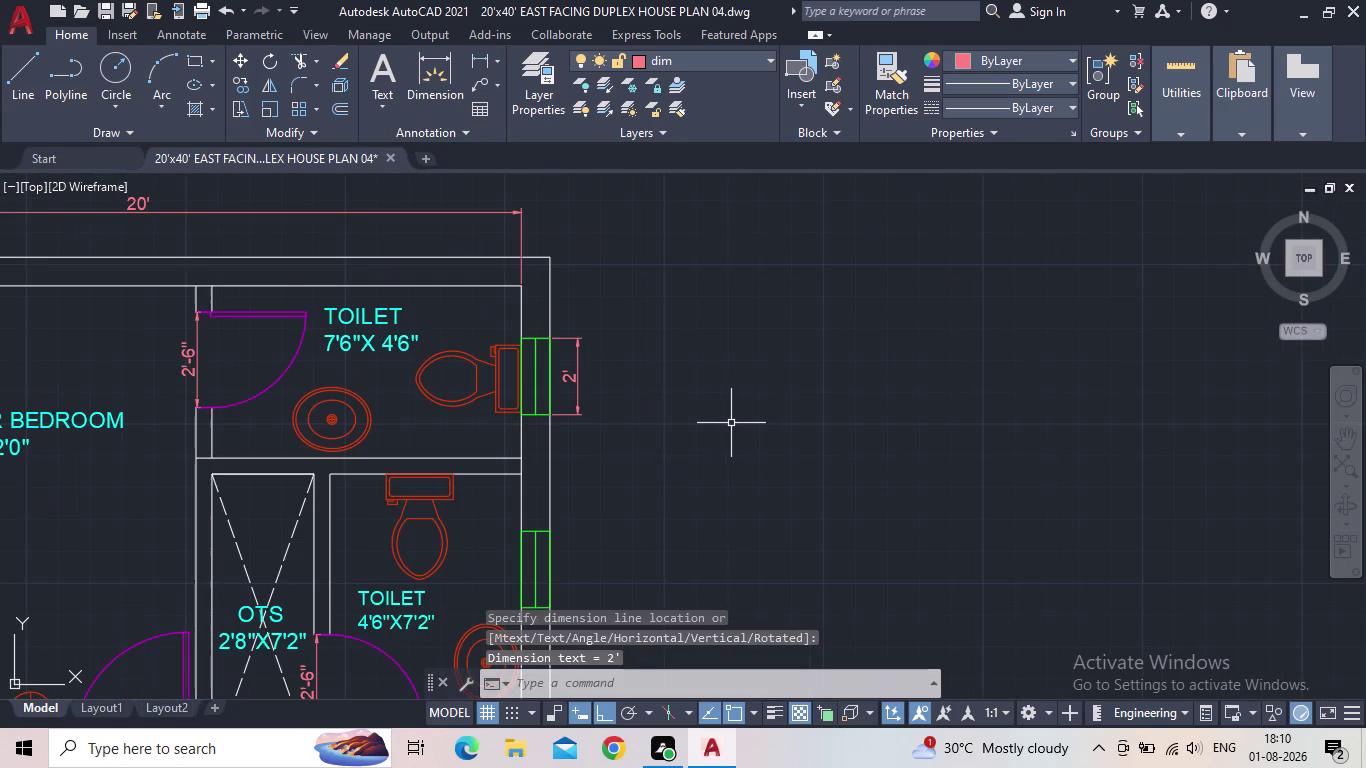
Add a 2' linear dimension to the second toilet window.
middle_drag(730, 431, 675, 402)
scroll(down, 3)
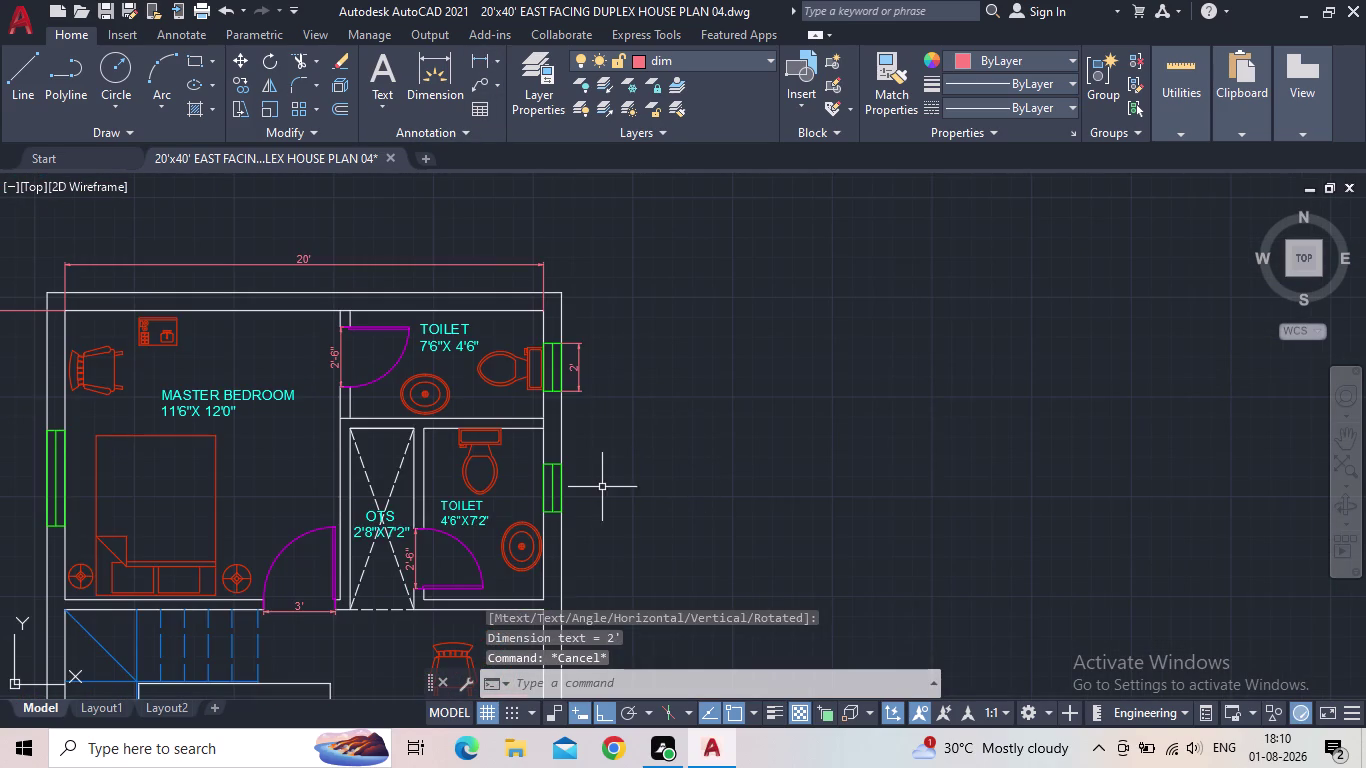
key(space)
scroll(up, 3)
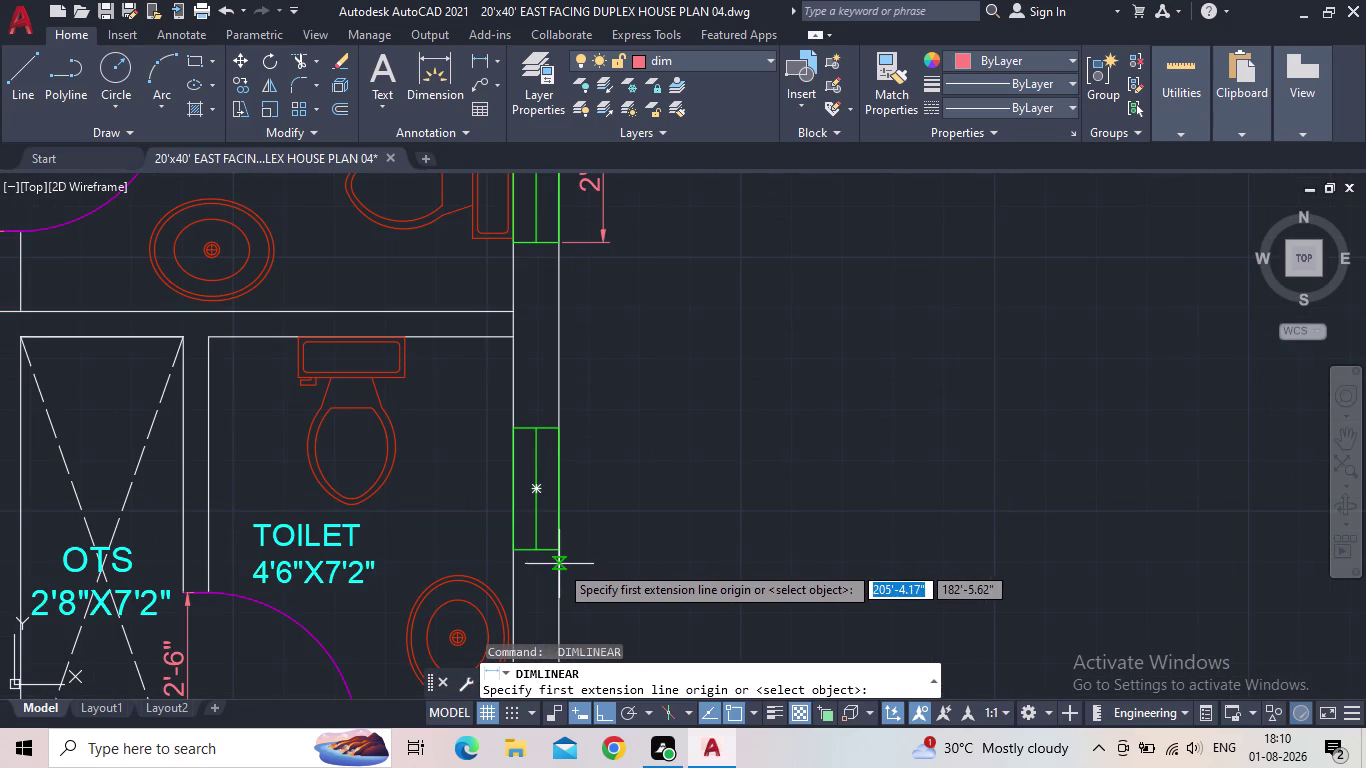
click(555, 552)
click(558, 428)
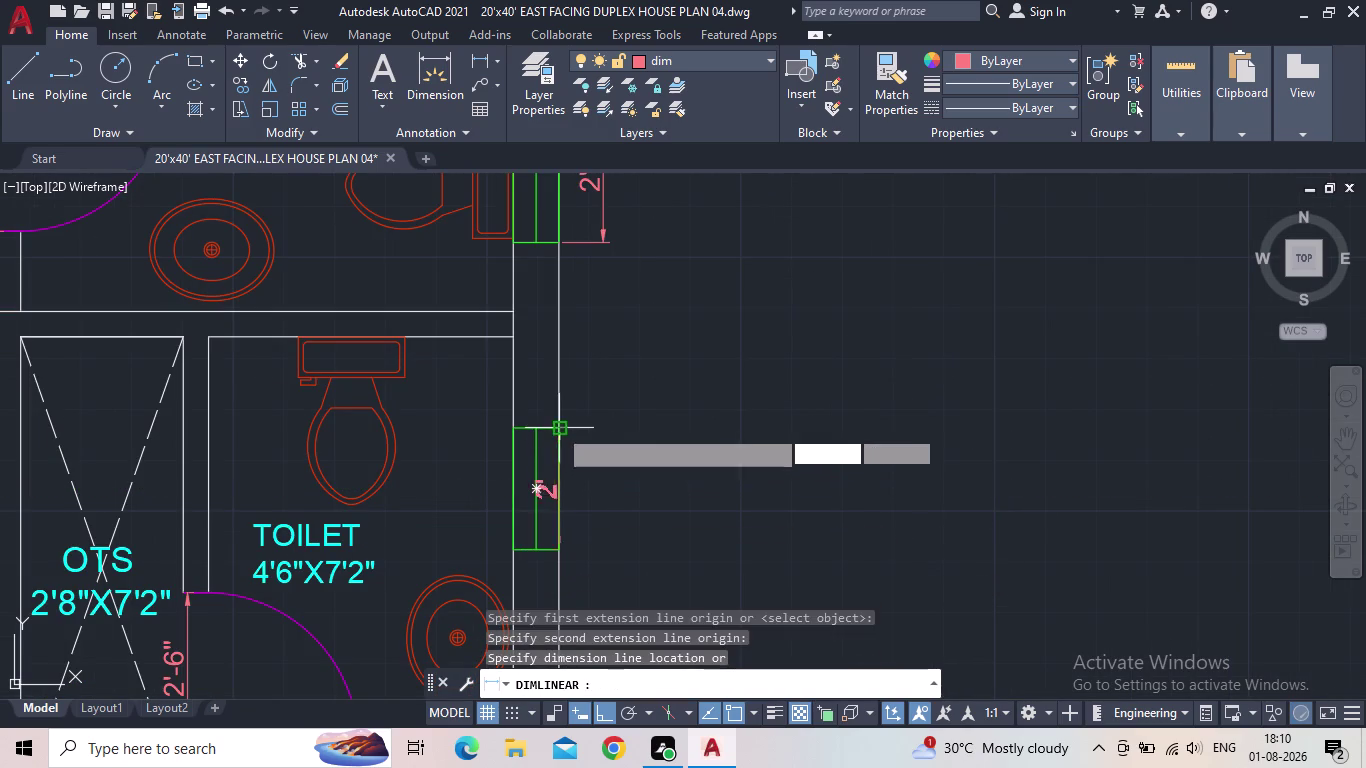
click(605, 455)
key(Escape)
Save the drawing and pan toward the living and parking areas.
scroll(down, 3)
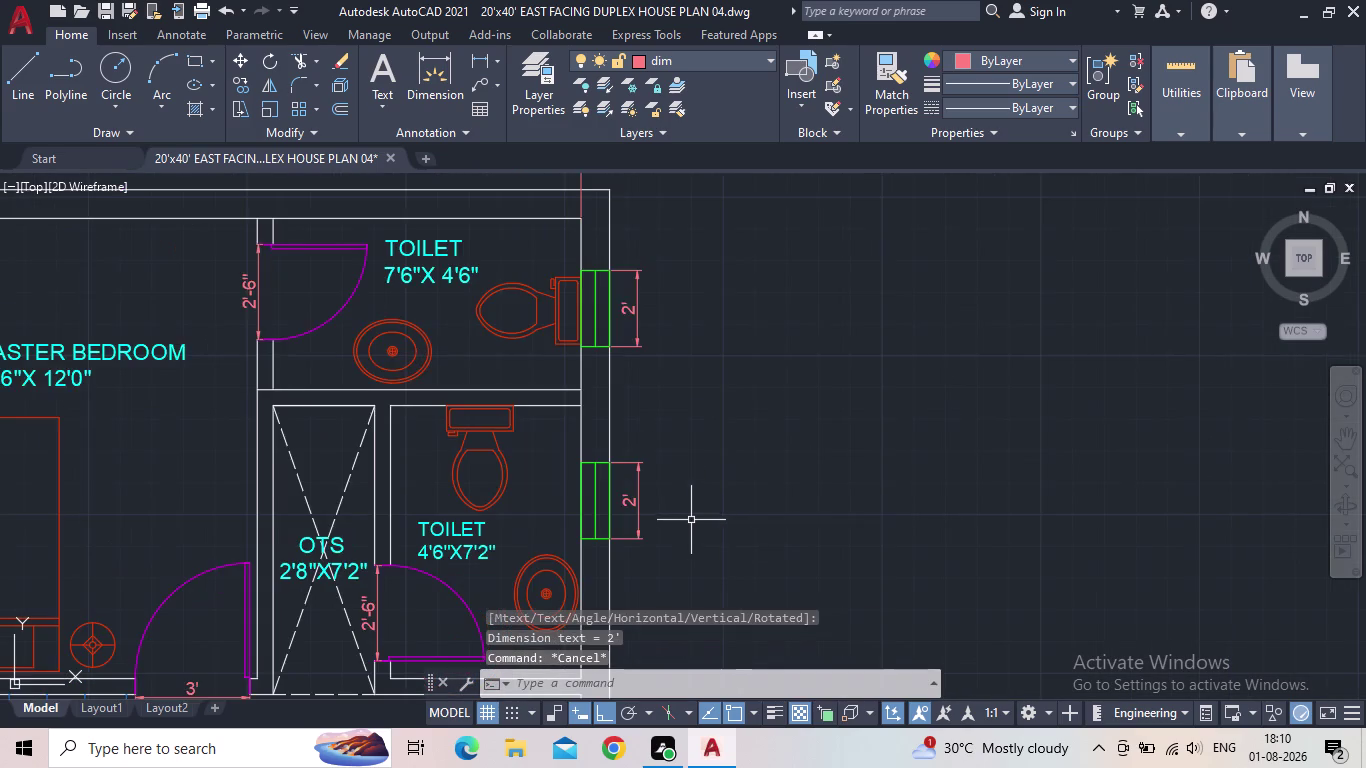
middle_click(687, 515)
scroll(down, 3)
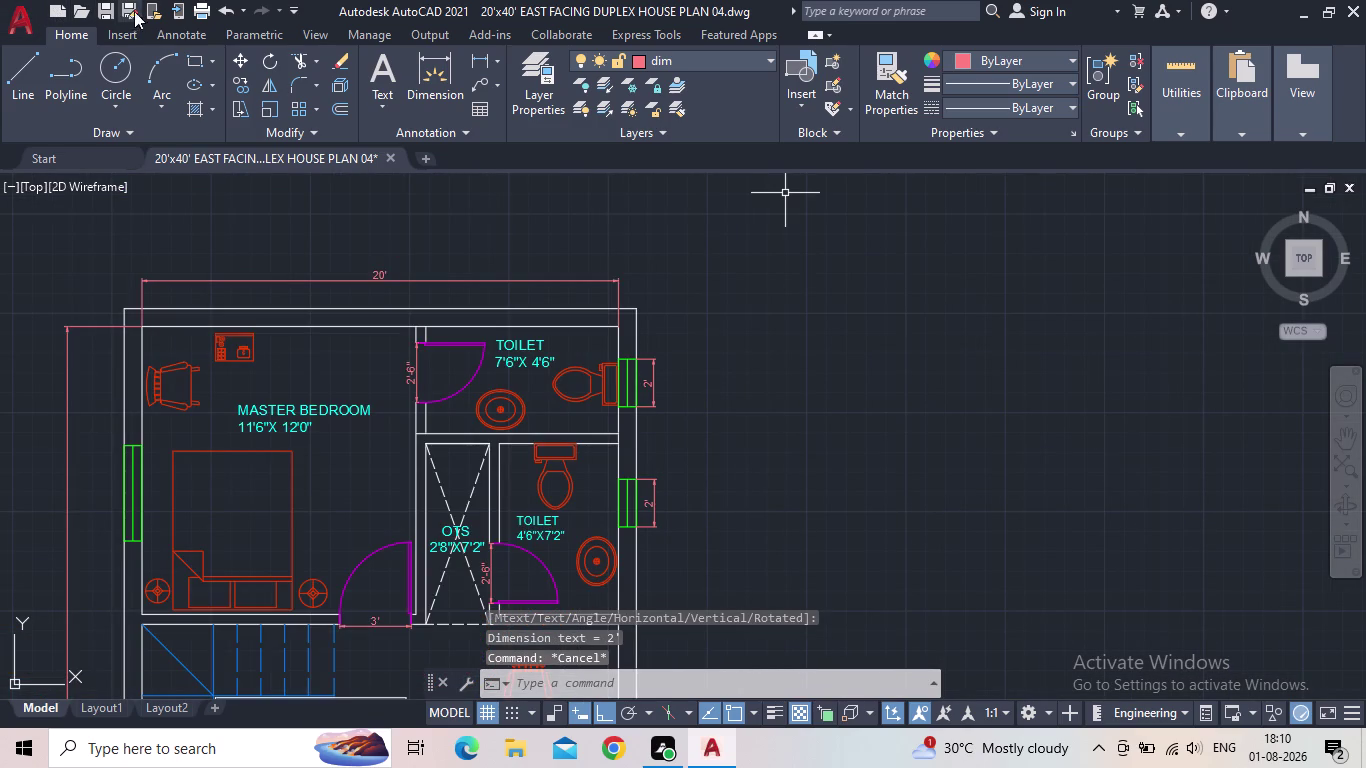
click(109, 10)
scroll(down, 3)
middle_drag(710, 364, 704, 301)
middle_drag(677, 405, 671, 189)
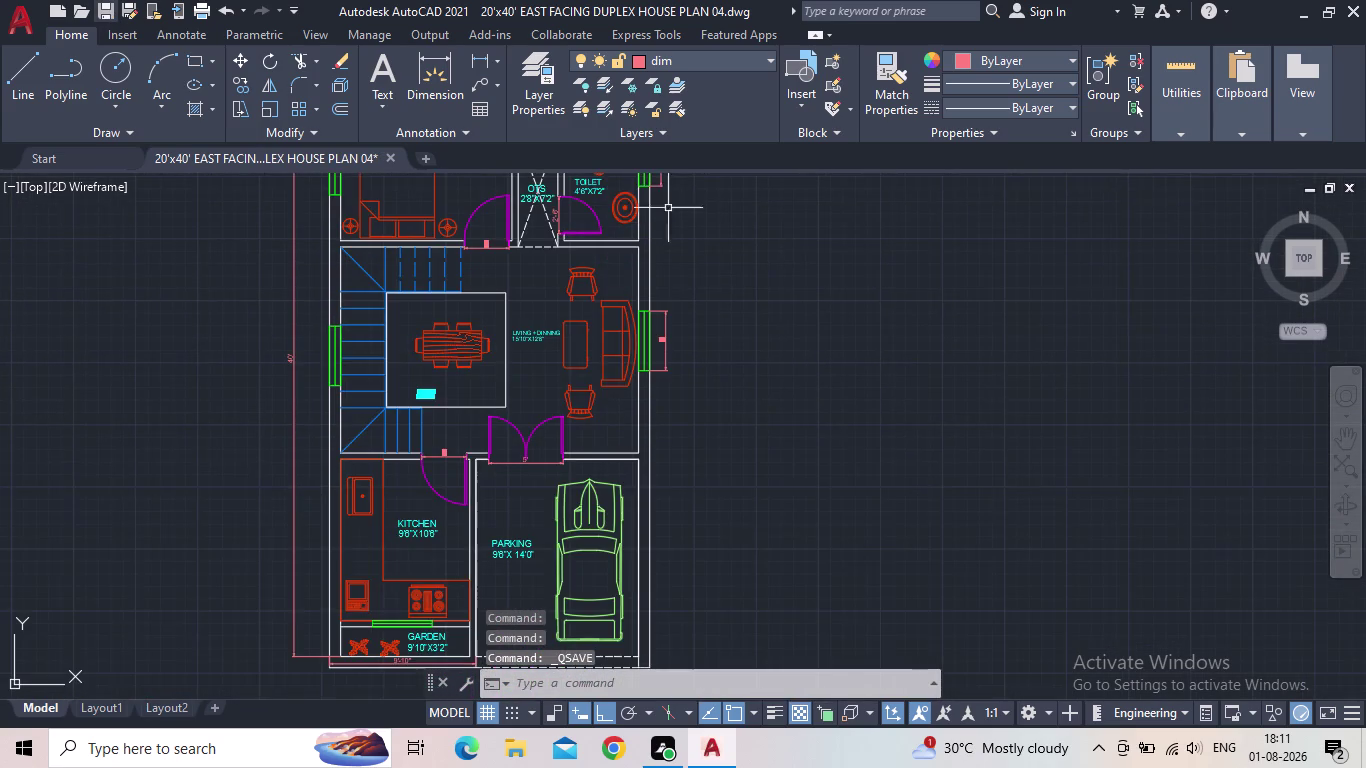
Clear any active command and open the Layer Properties Manager.
scroll(down, 3)
scroll(up, 3)
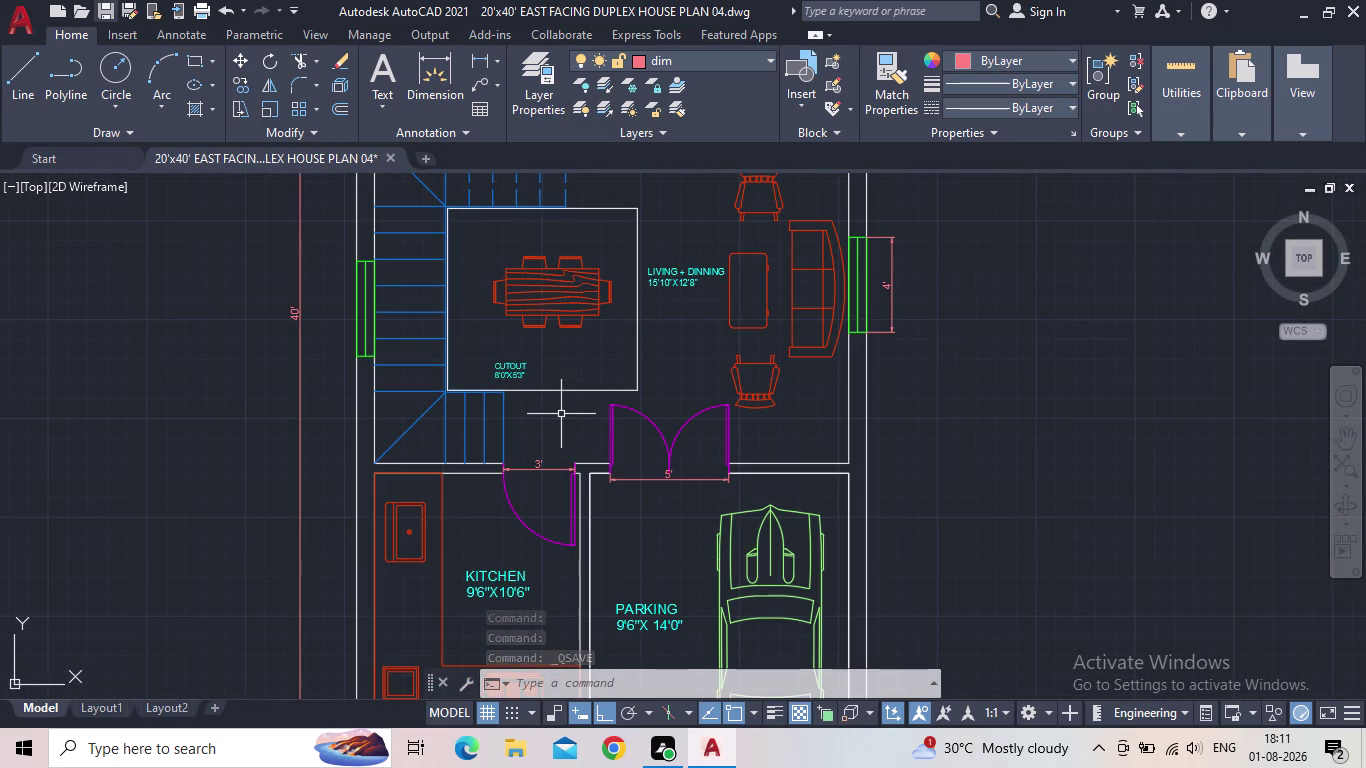
scroll(up, 3)
key(Escape)
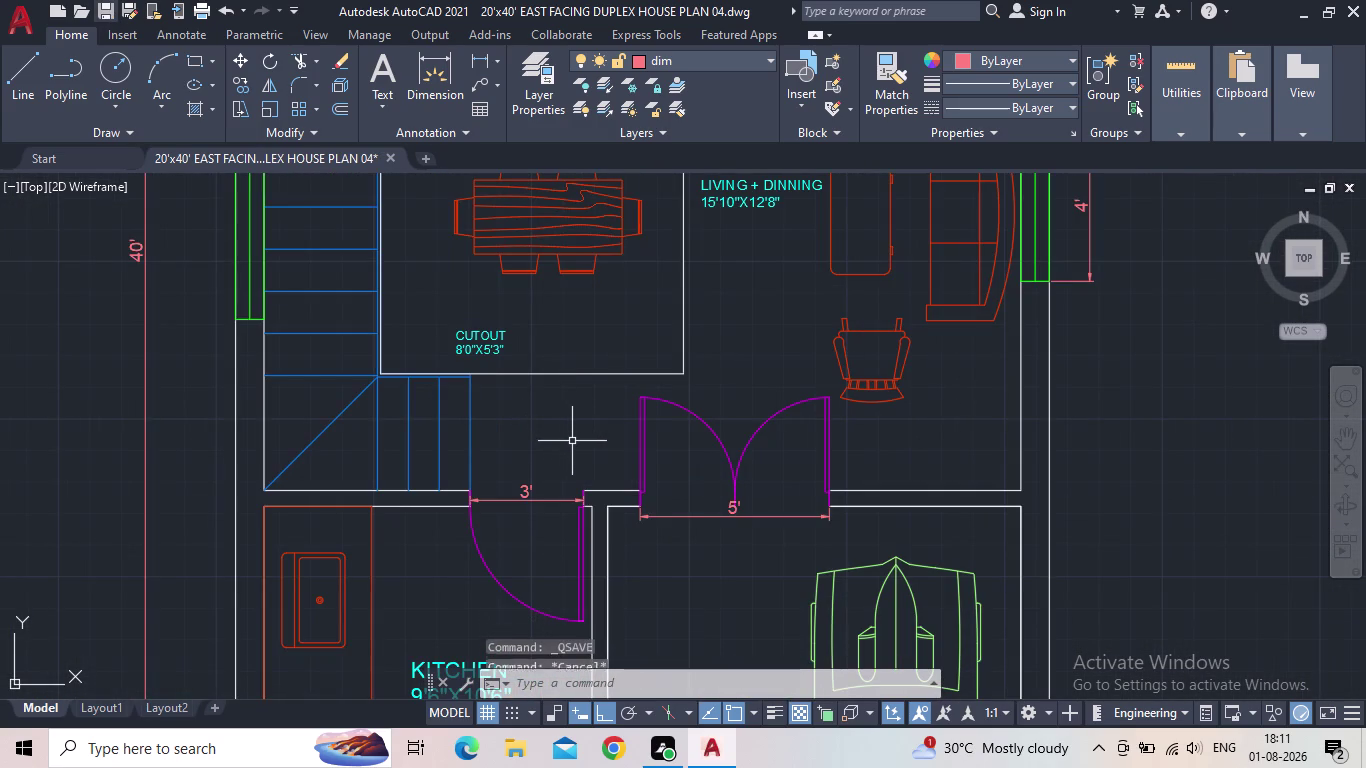
middle_click(573, 442)
scroll(down, 3)
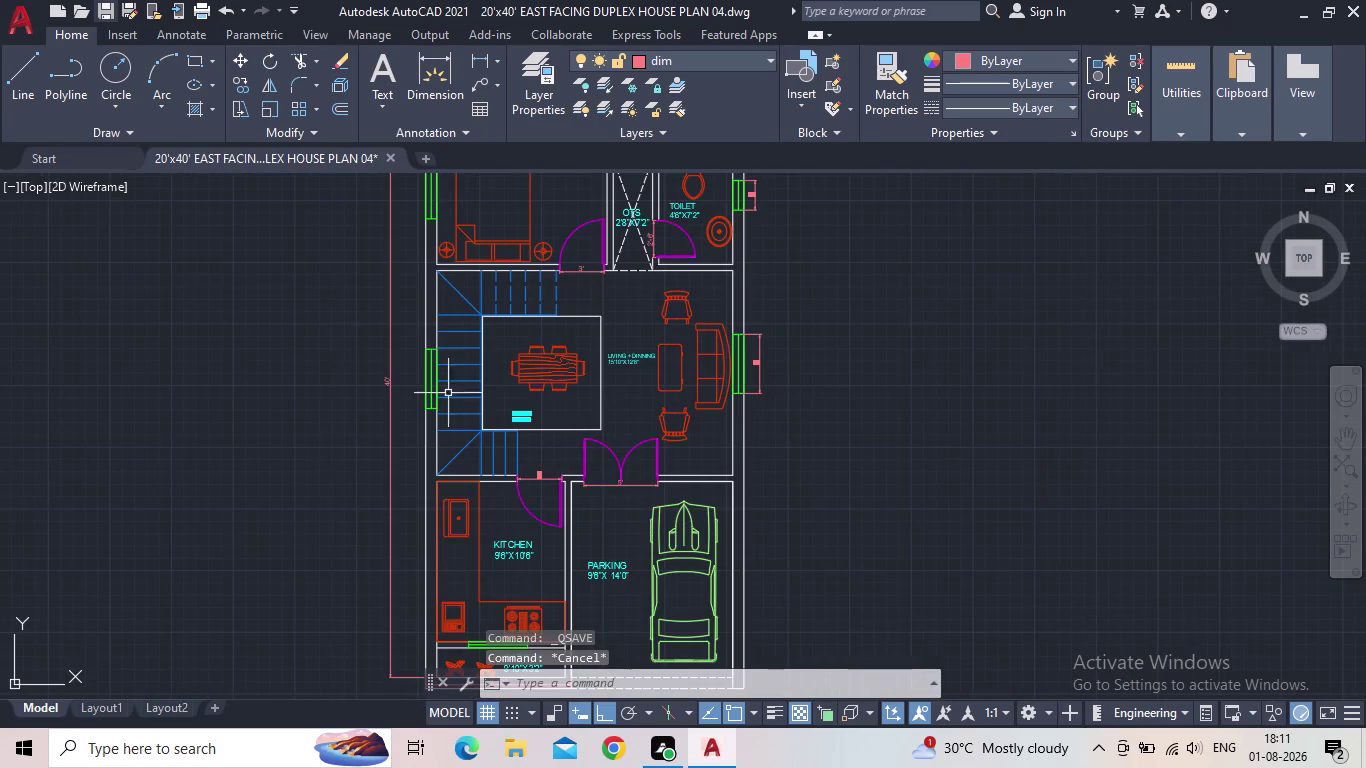
click(533, 94)
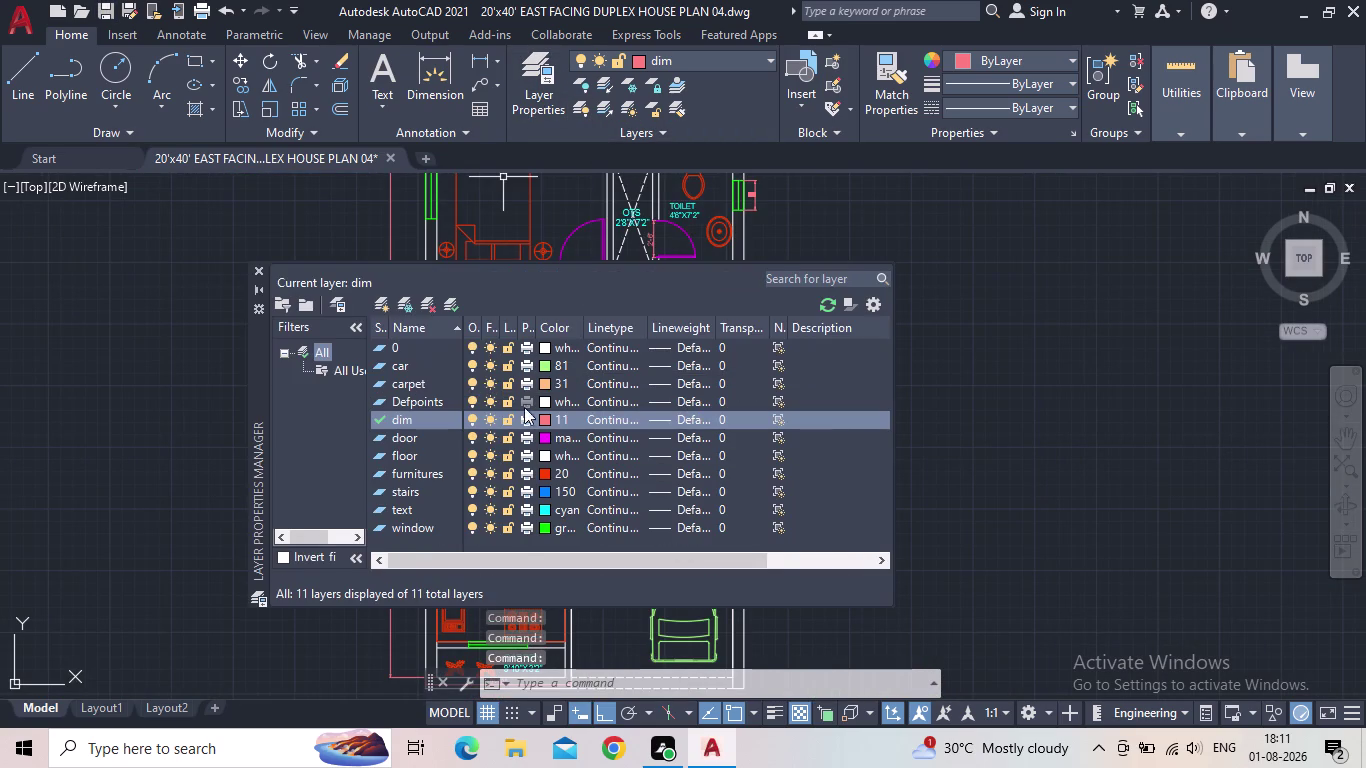
Create a new layer named SECTION.
scroll(down, 3)
scroll(up, 3)
click(383, 296)
key(s)
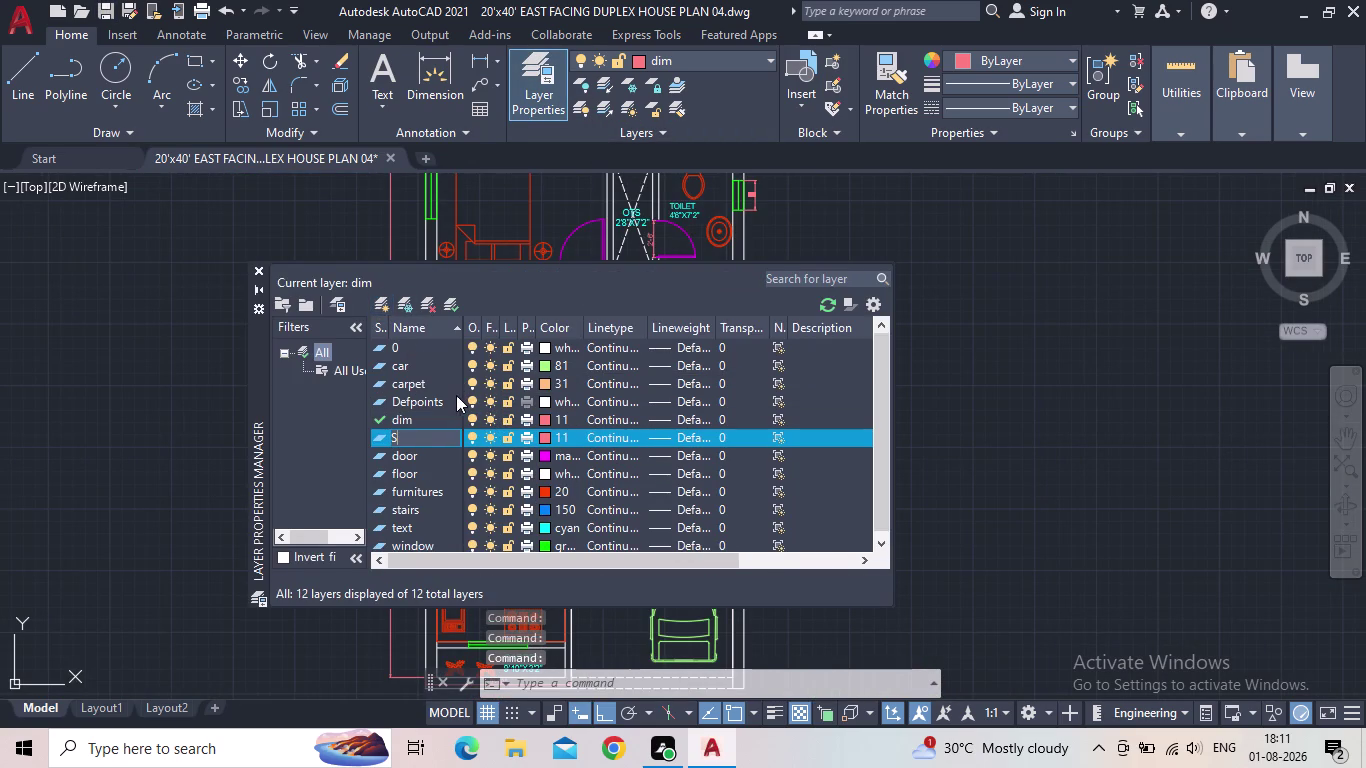
key(e)
key(c)
key(t)
key(i)
key(o)
key(n)
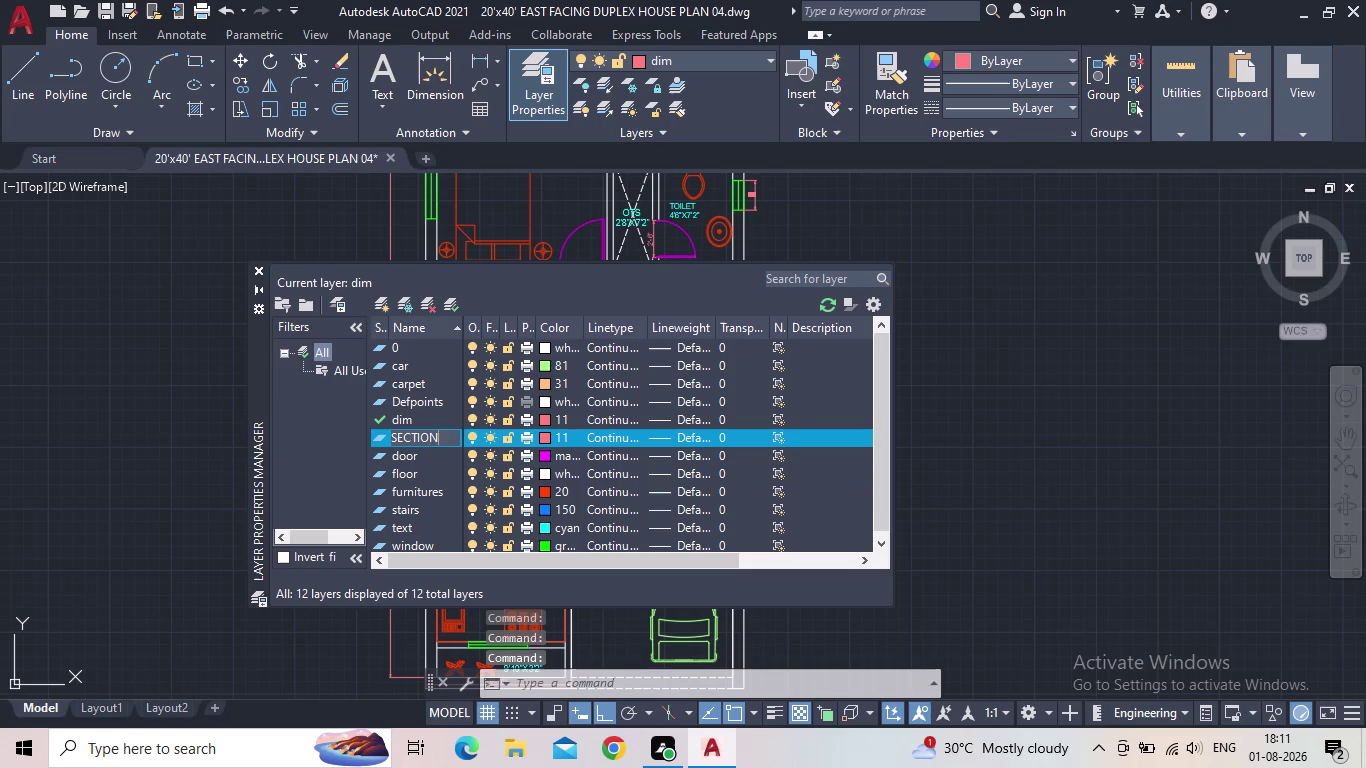
key(Return)
Make SECTION current, set its colour to yellow, and close the layer palette.
double_click(379, 436)
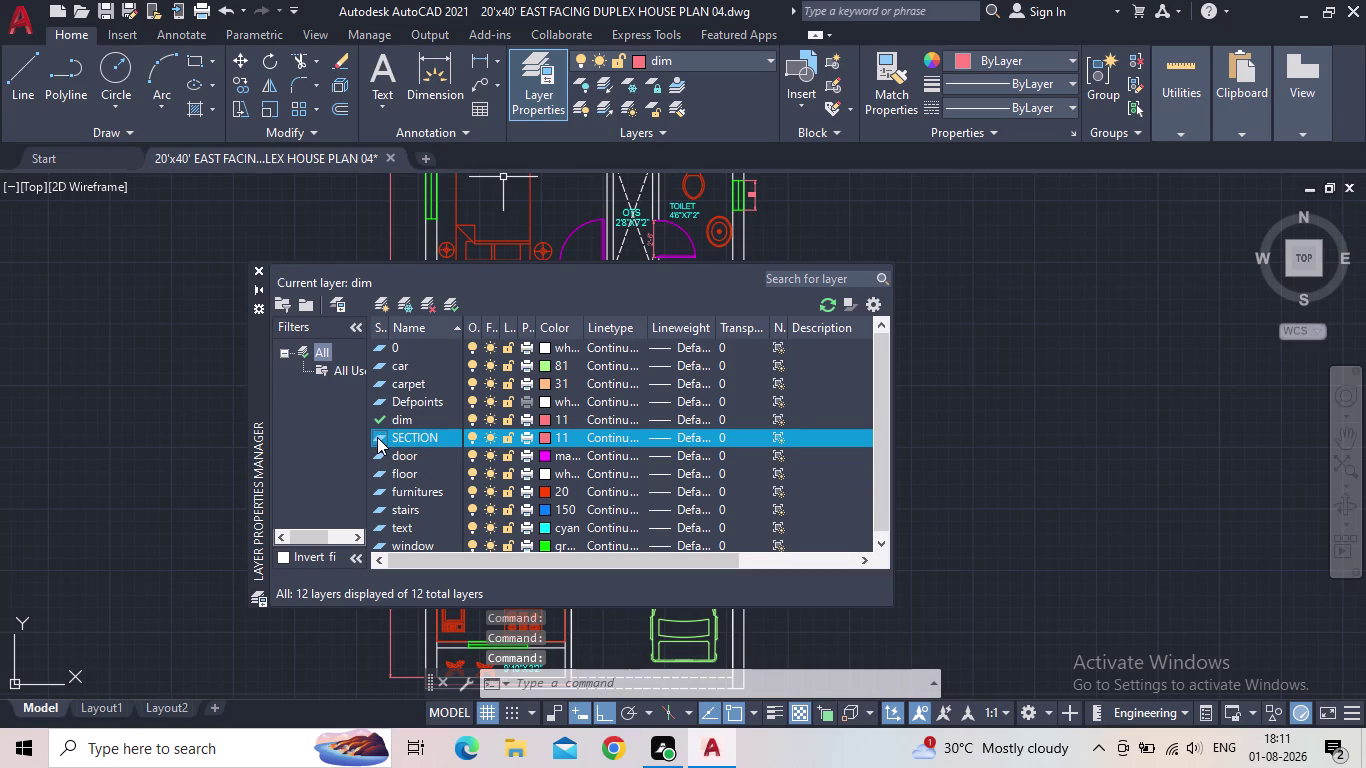
click(544, 436)
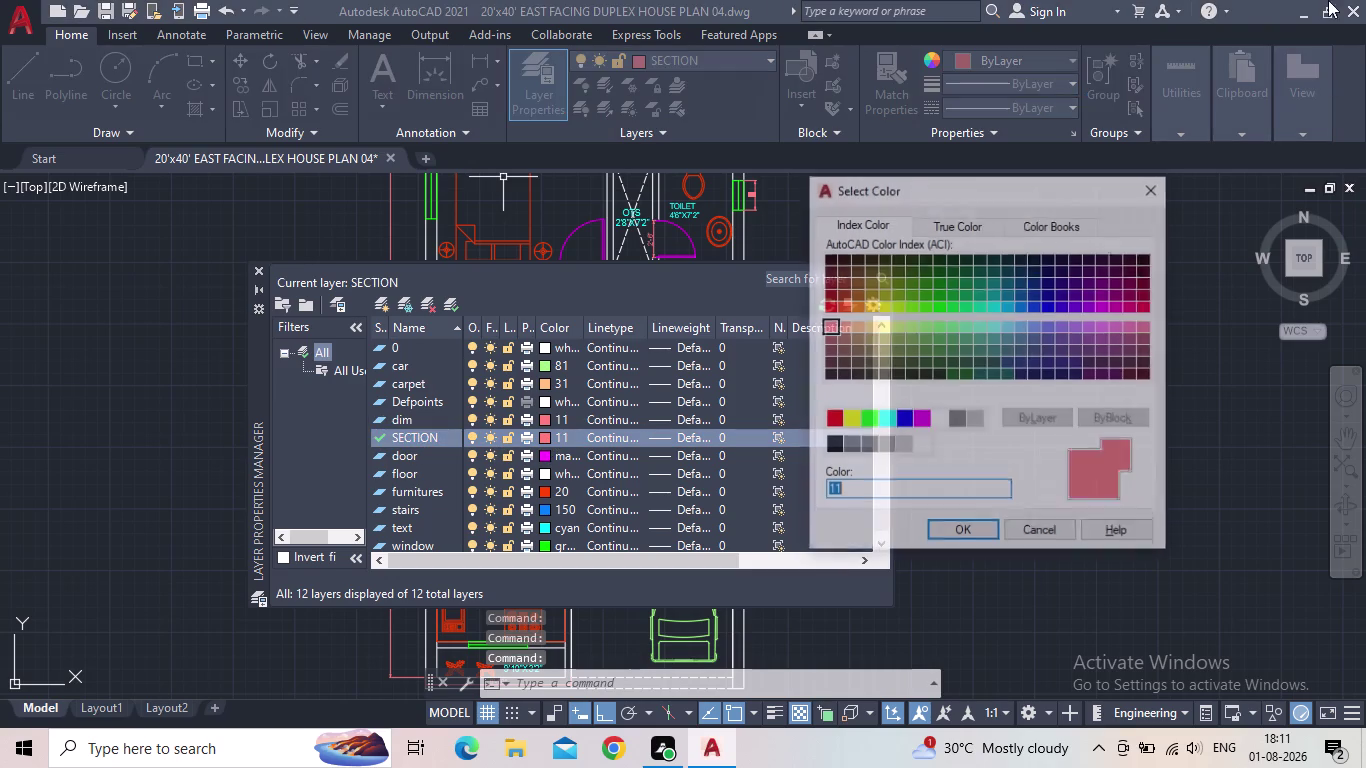
click(850, 425)
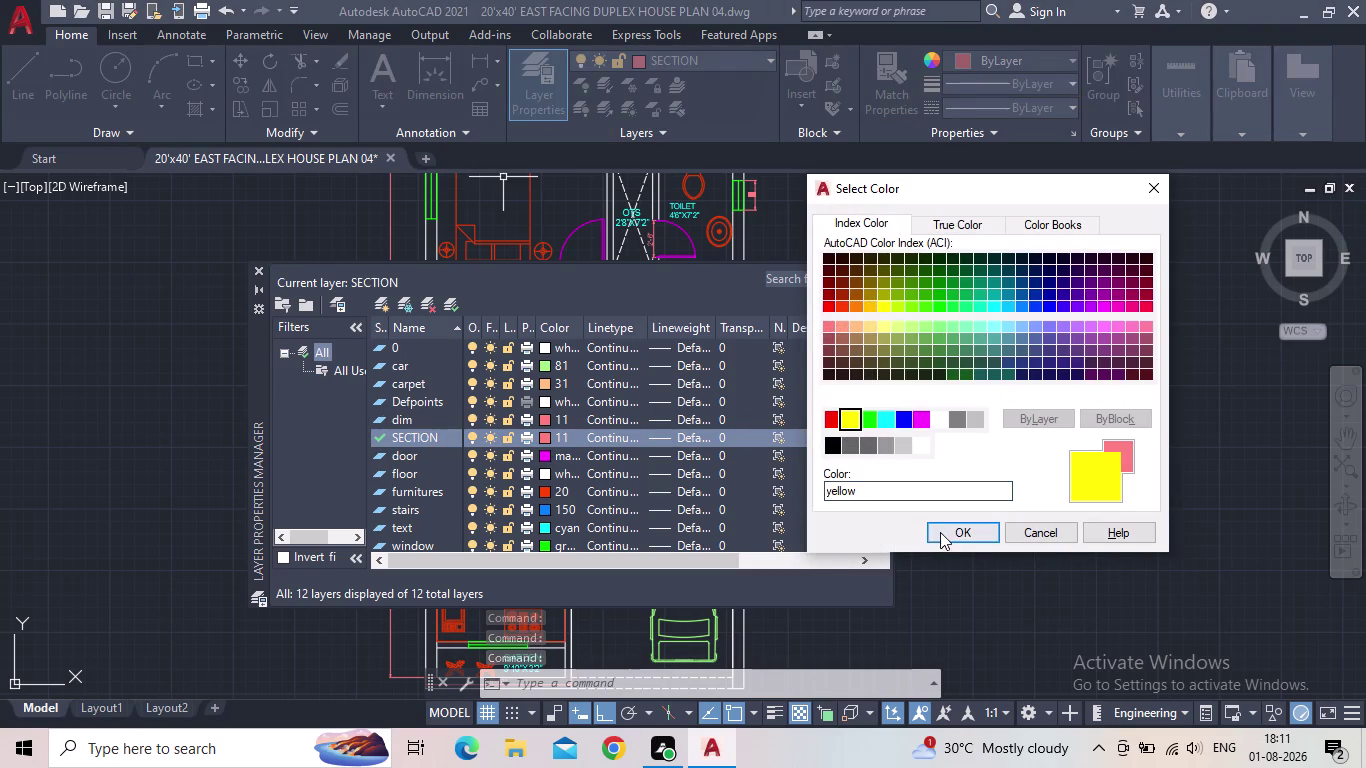
click(940, 532)
click(256, 268)
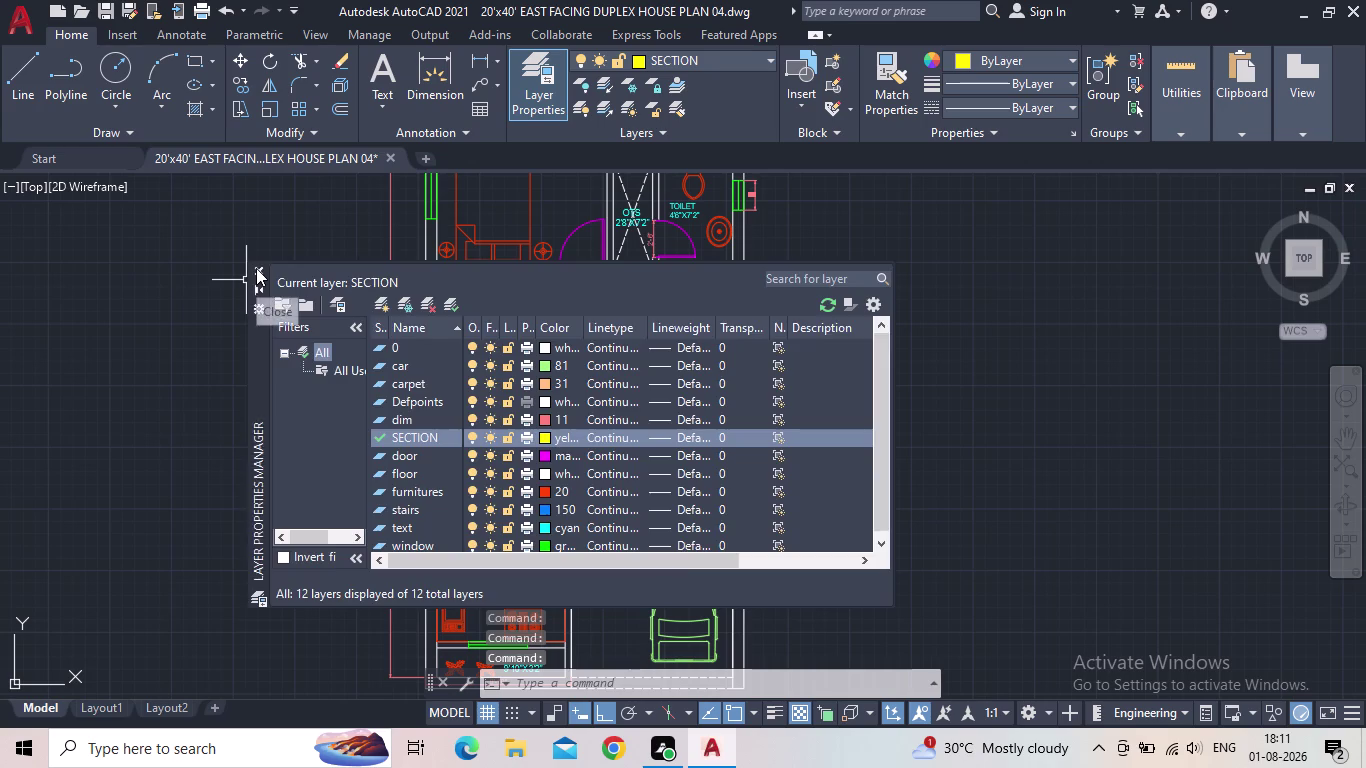
click(16, 78)
Draw a section line across the lower stairs and up the flight.
scroll(up, 3)
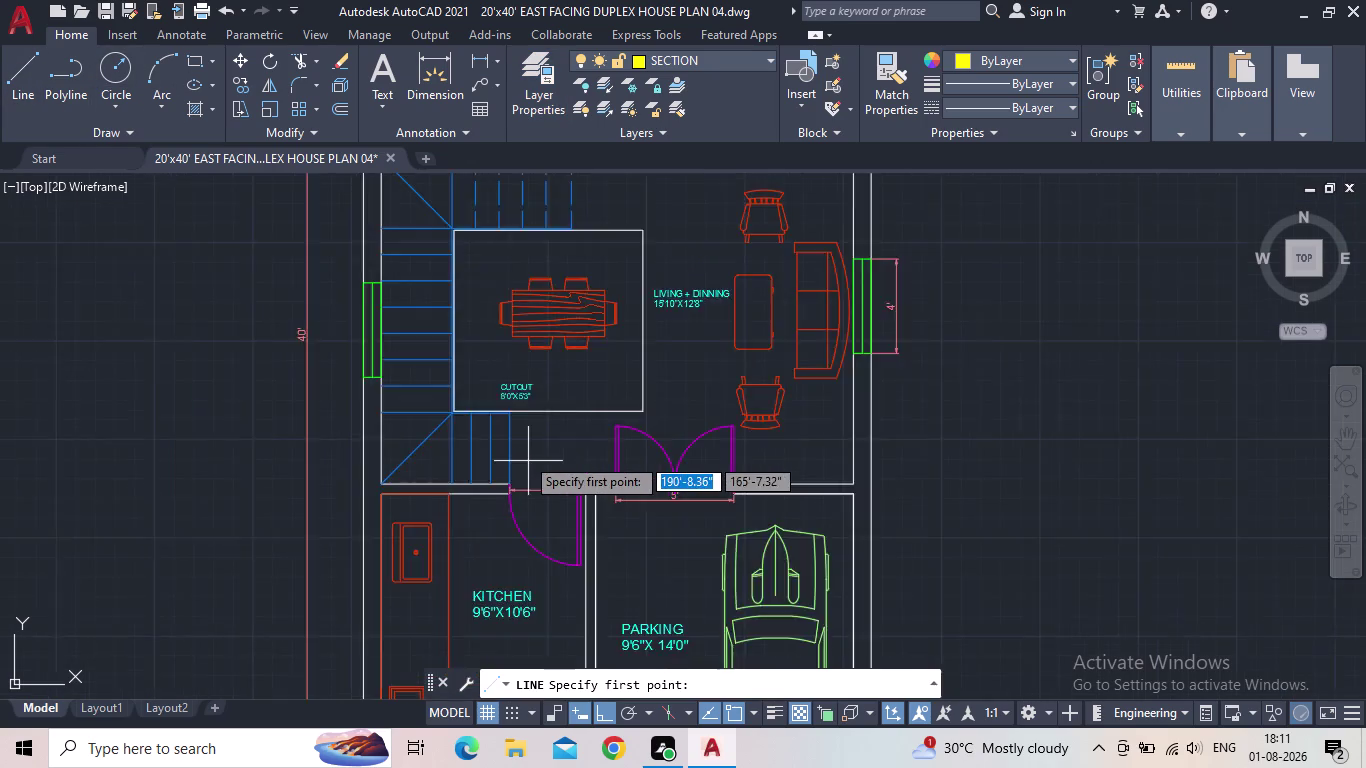
drag(517, 449, 508, 449)
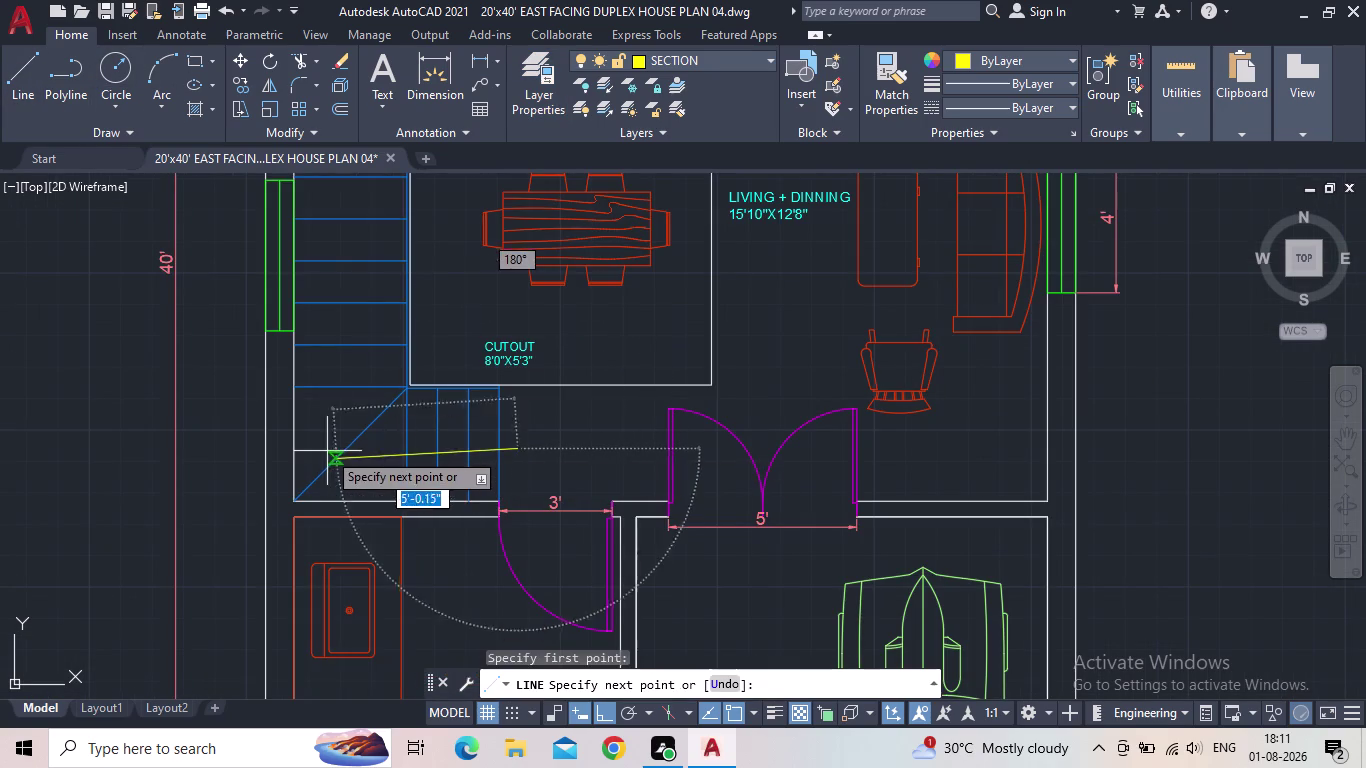
click(328, 451)
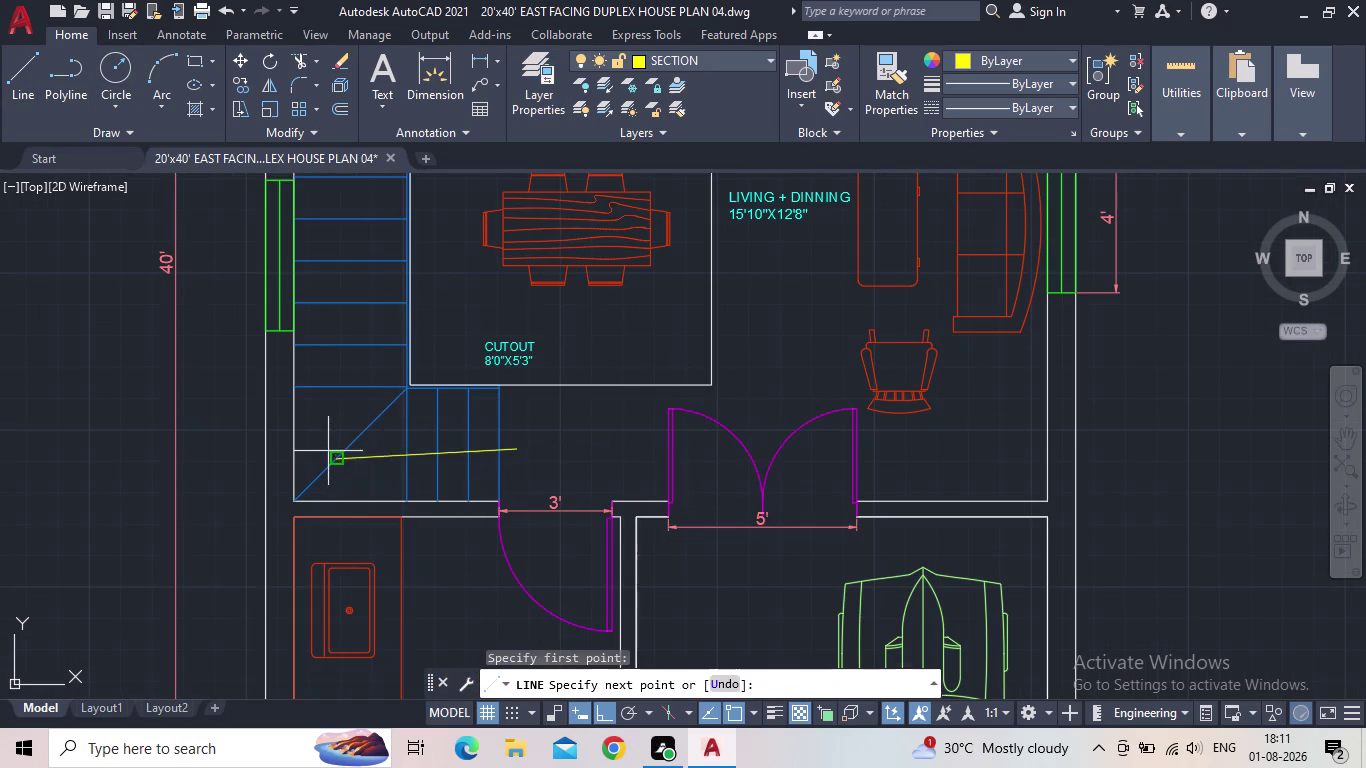
middle_drag(318, 285, 381, 566)
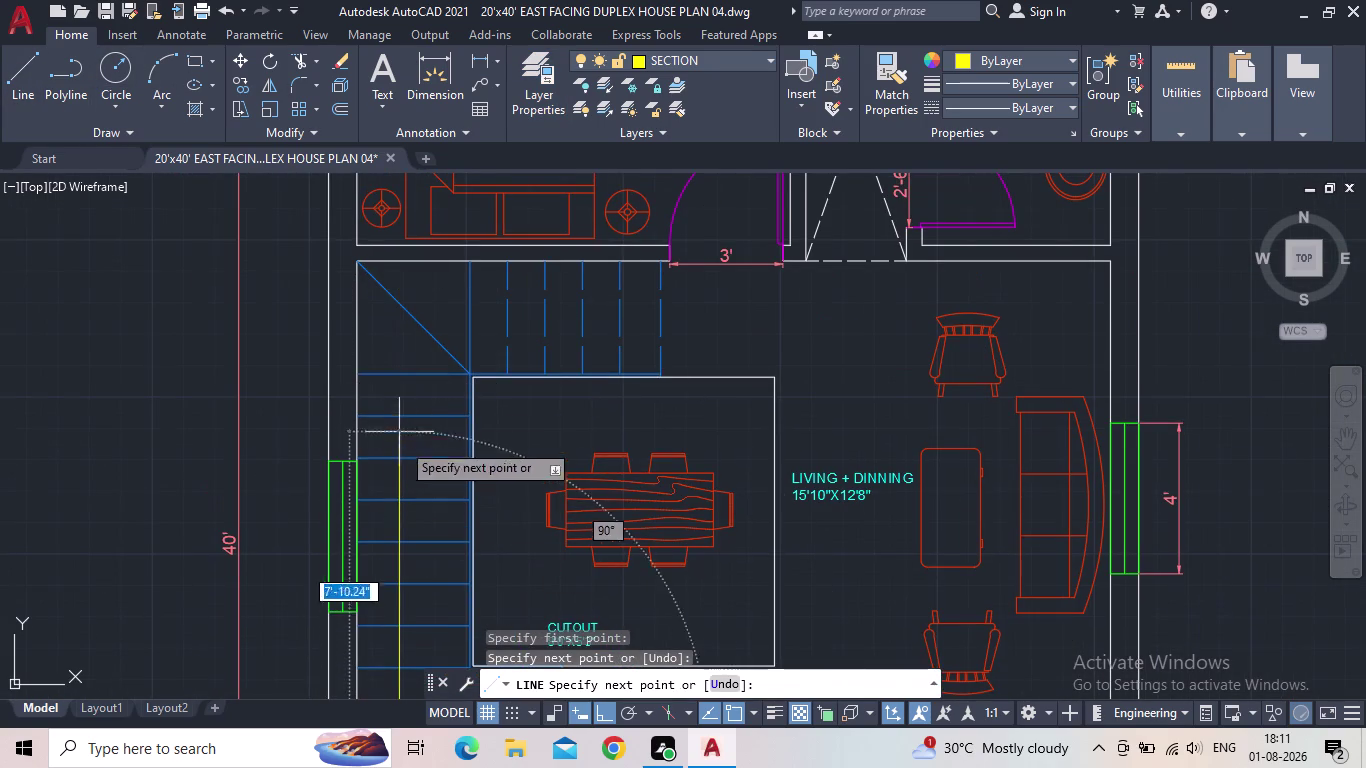
click(411, 317)
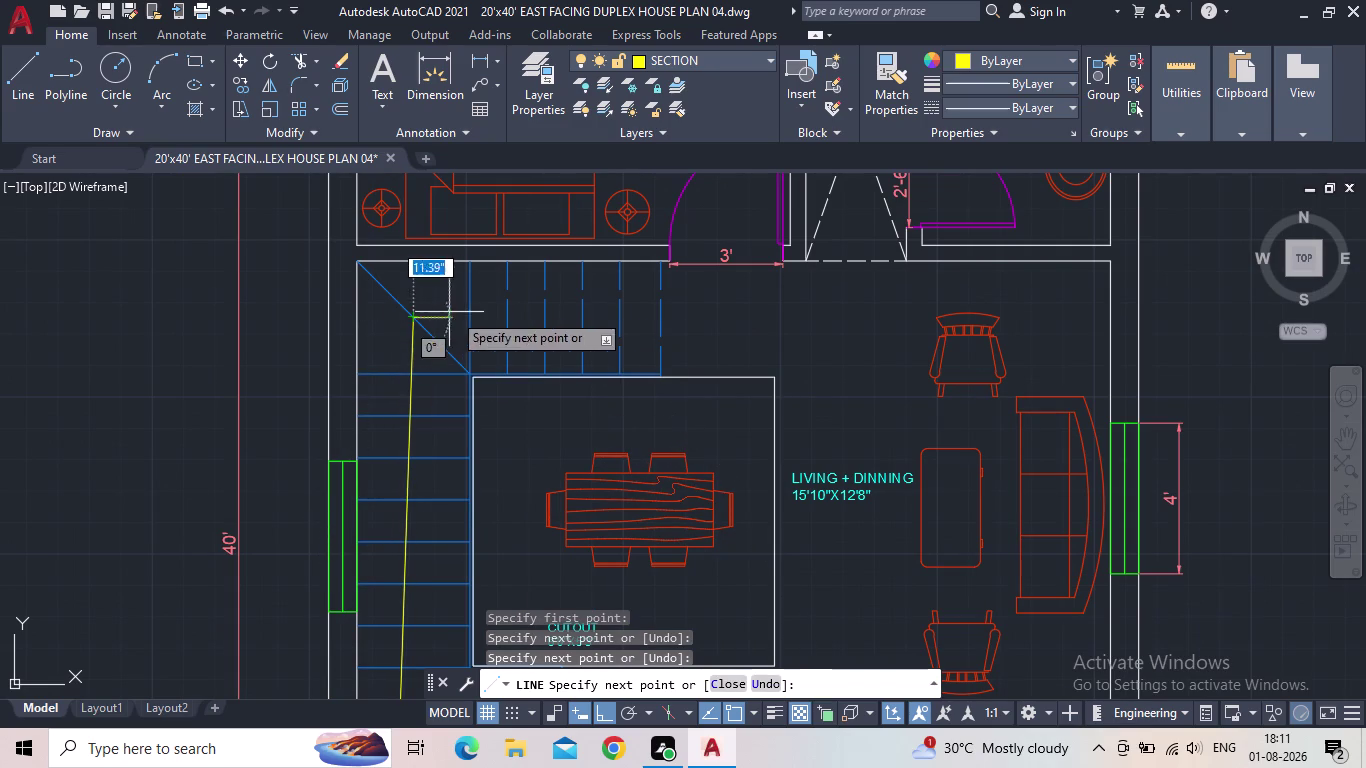
key(Escape)
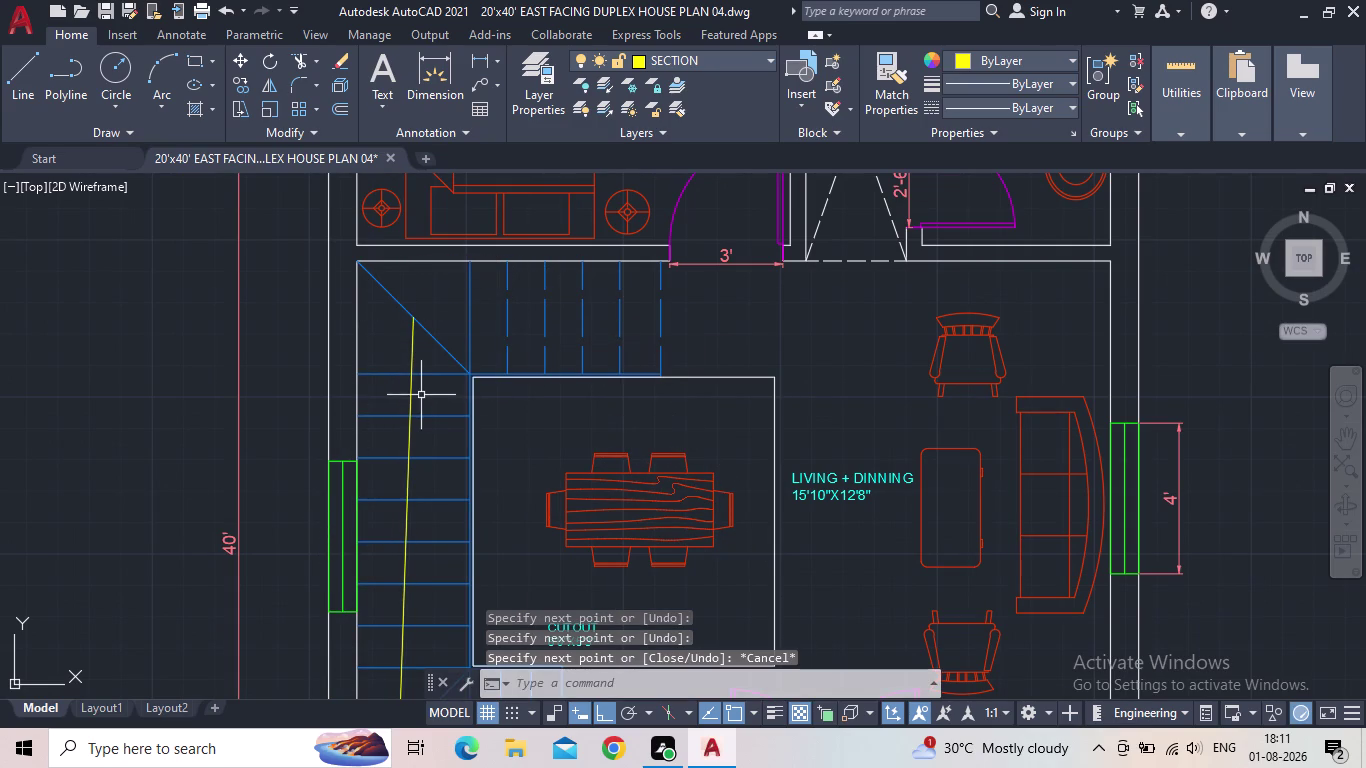
Delete the stray slanted line and the yellow line across the stairs.
click(410, 393)
key(Delete)
middle_drag(547, 433, 546, 425)
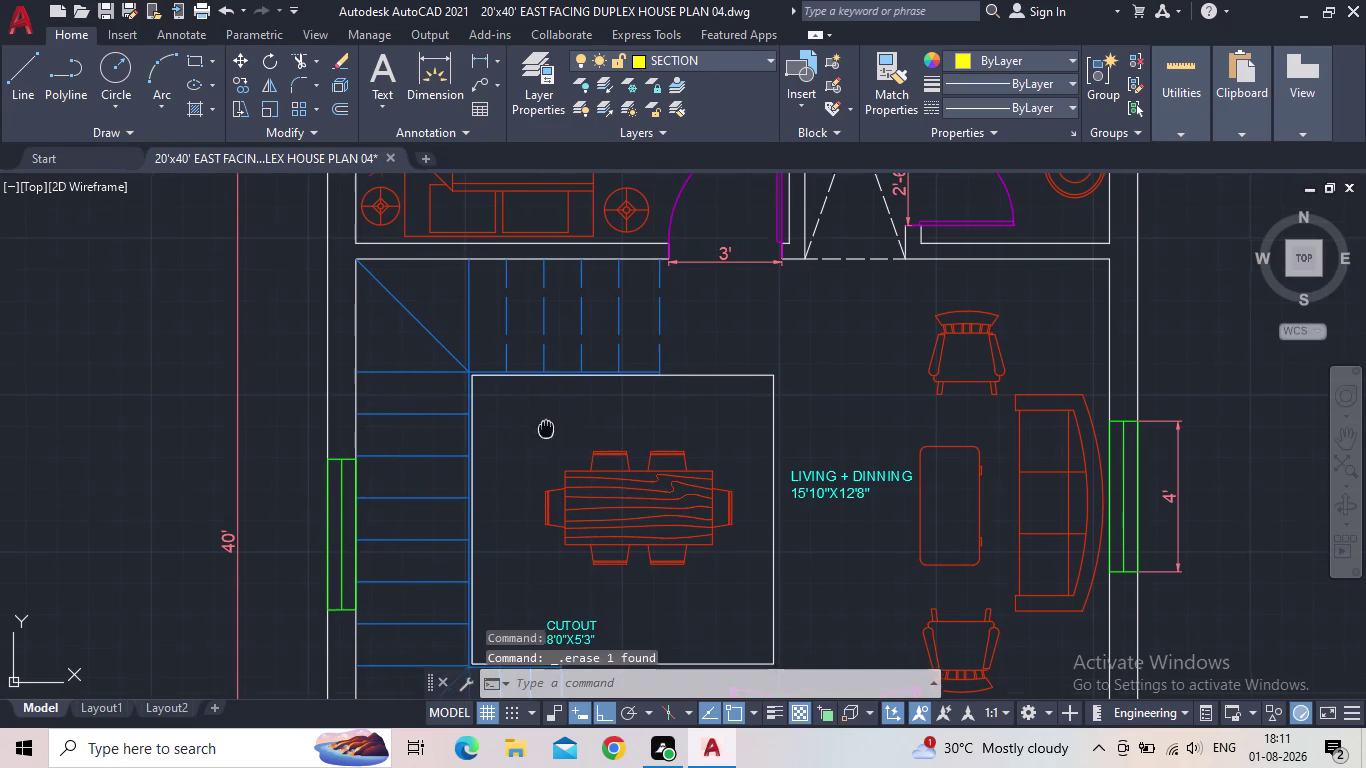
middle_drag(546, 425, 551, 315)
scroll(down, 3)
scroll(up, 3)
click(510, 388)
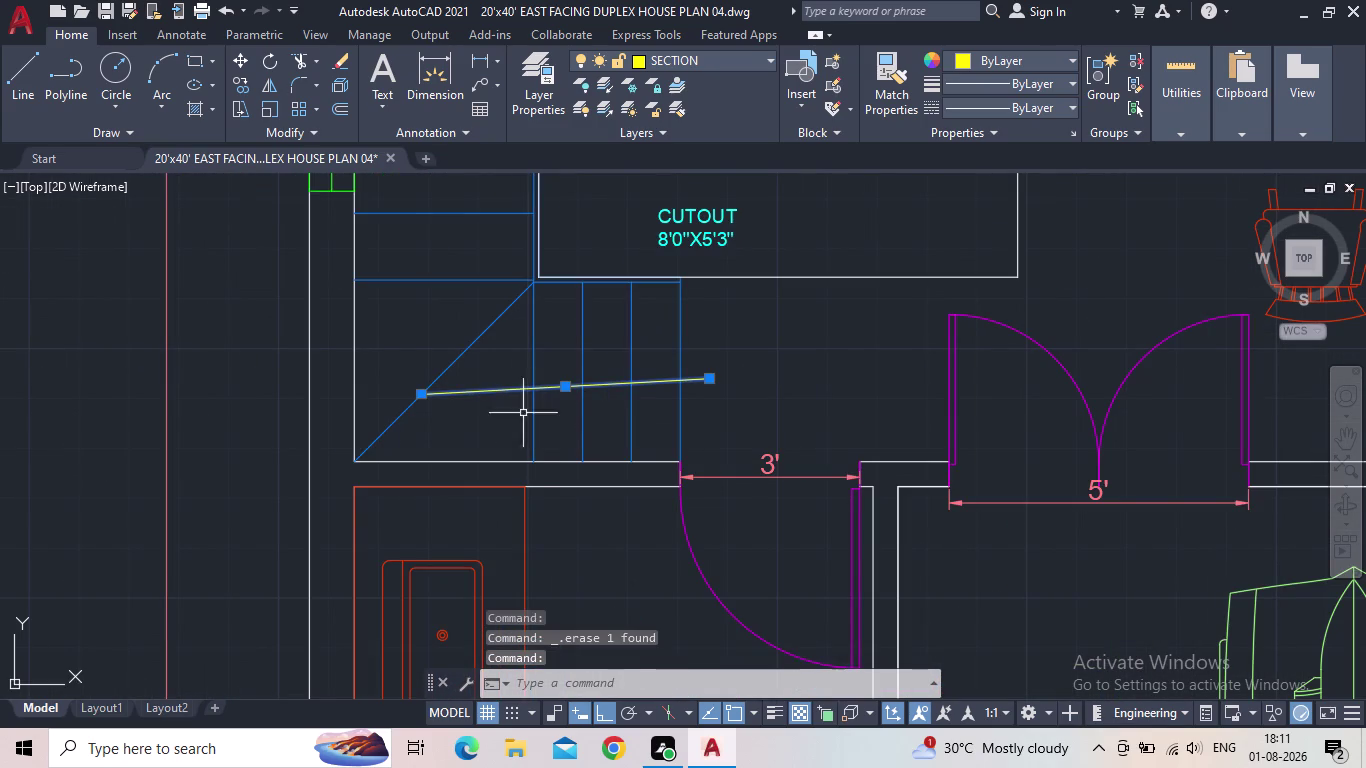
key(Delete)
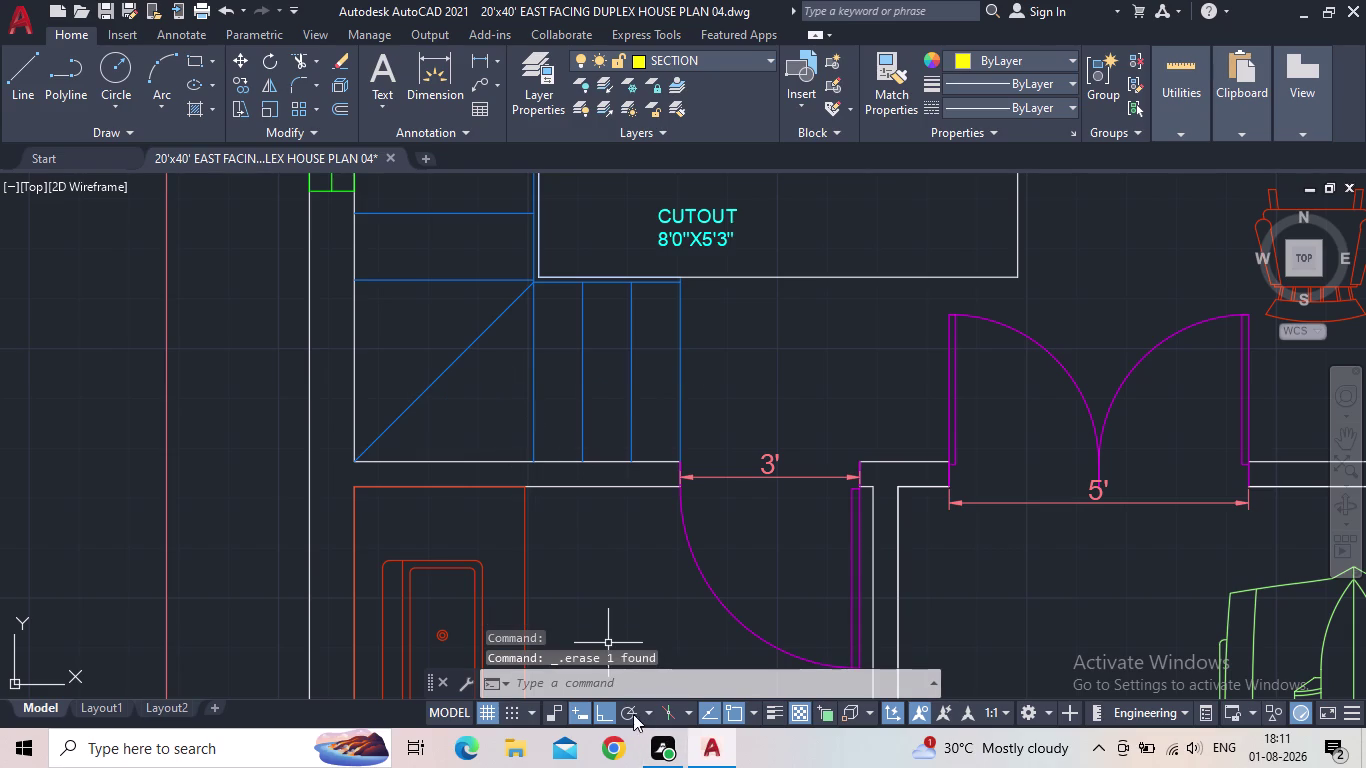
Toggle Ortho, redraw horizontal and vertical section lines on the stairs, and erase one segment.
click(608, 715)
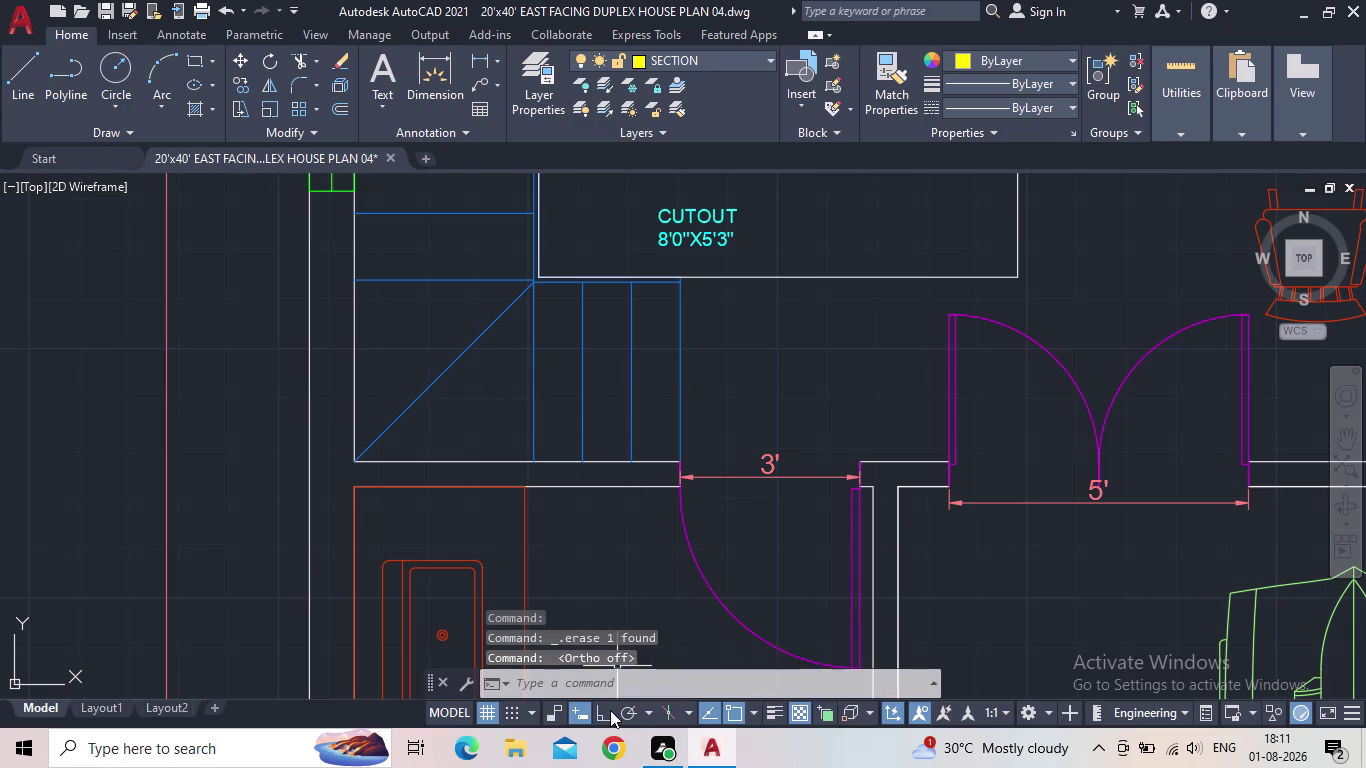
click(610, 710)
click(9, 82)
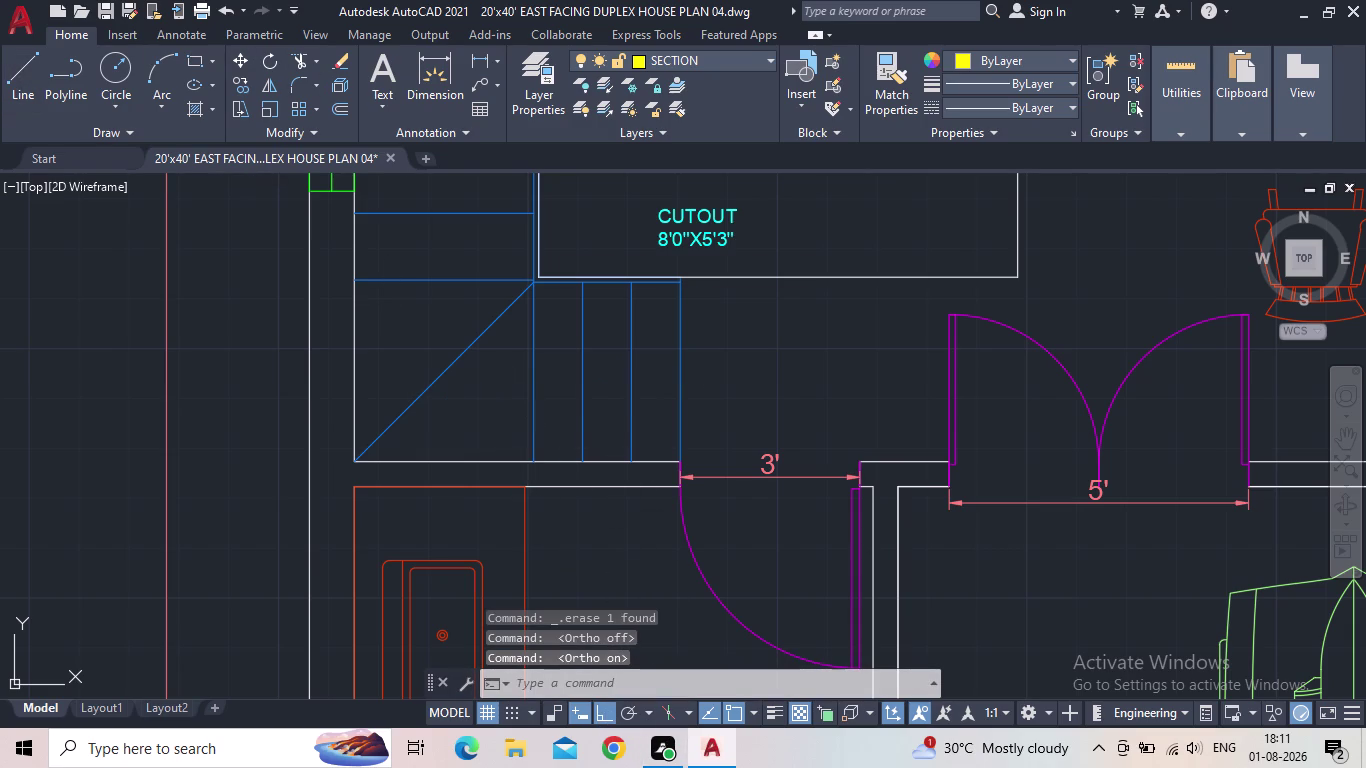
click(697, 388)
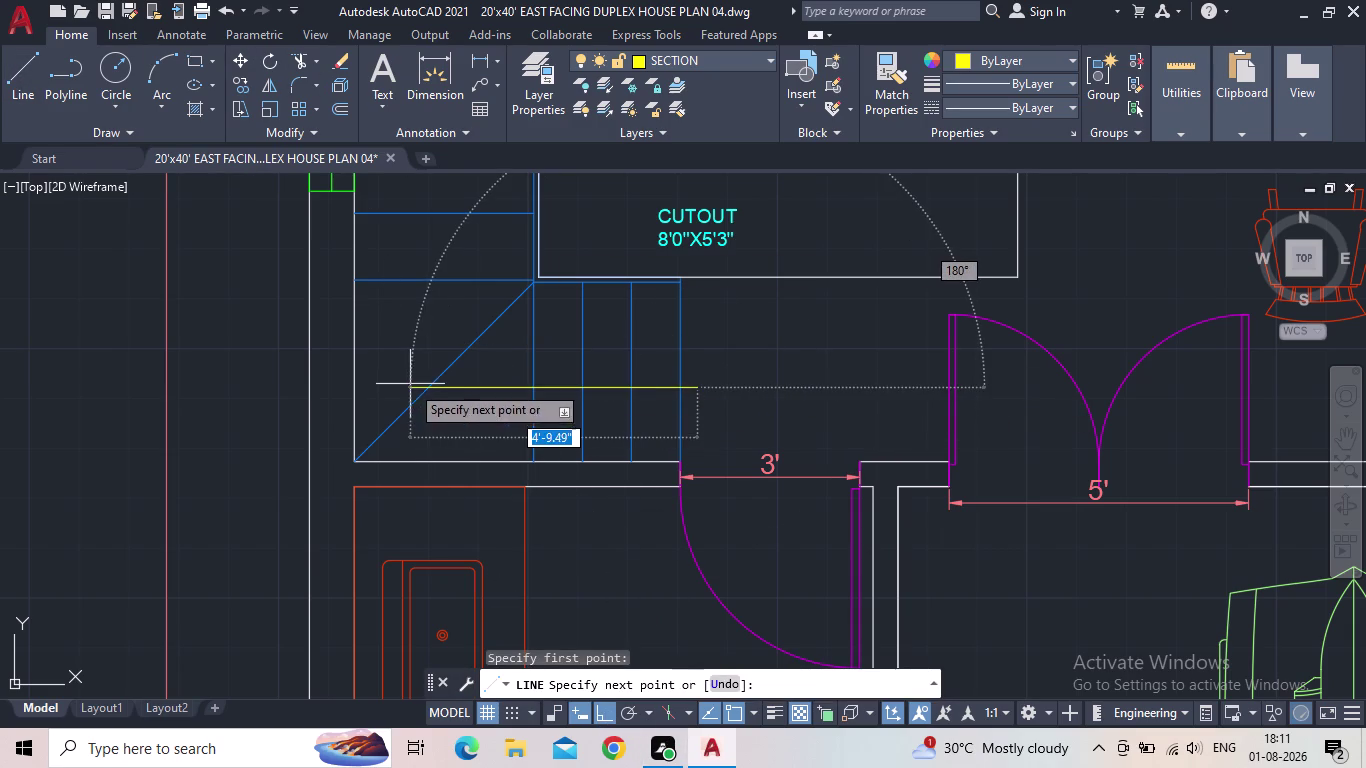
click(396, 389)
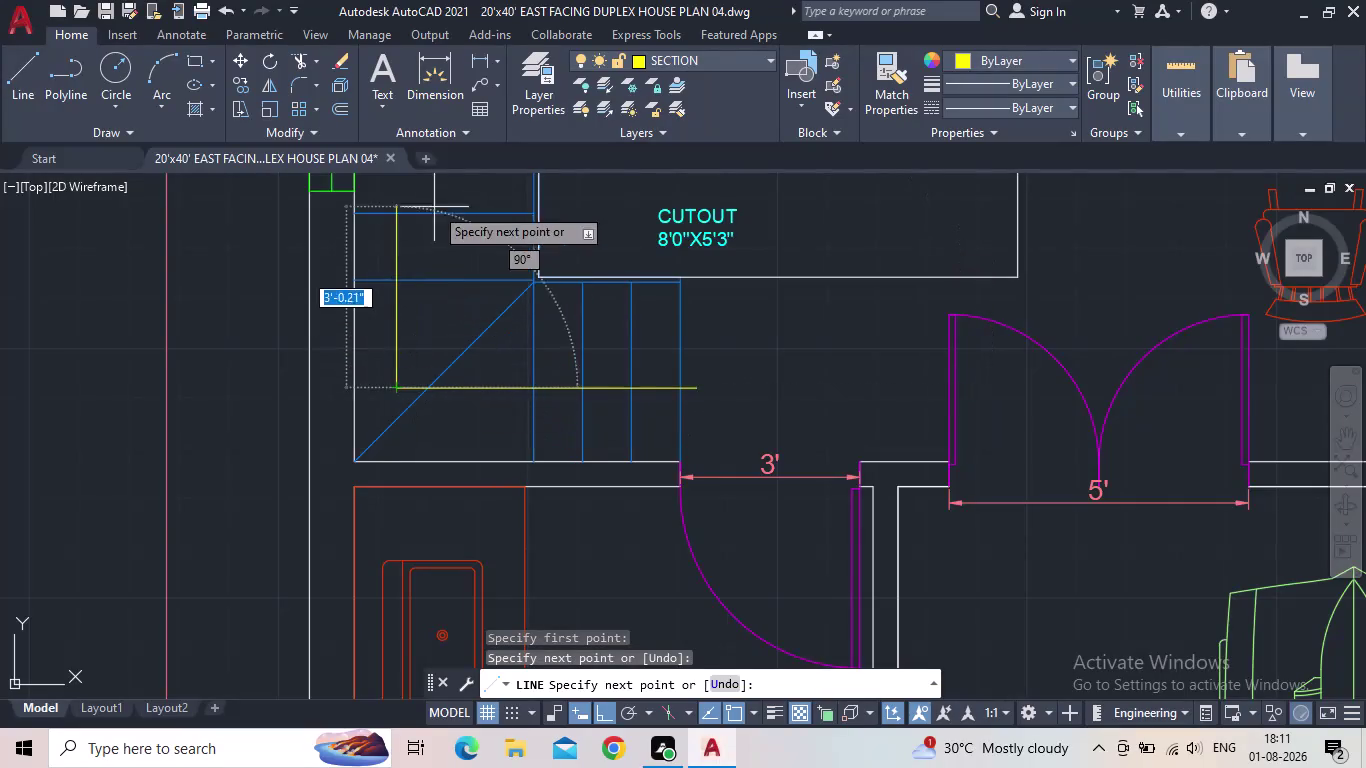
middle_drag(433, 198, 496, 549)
scroll(down, 3)
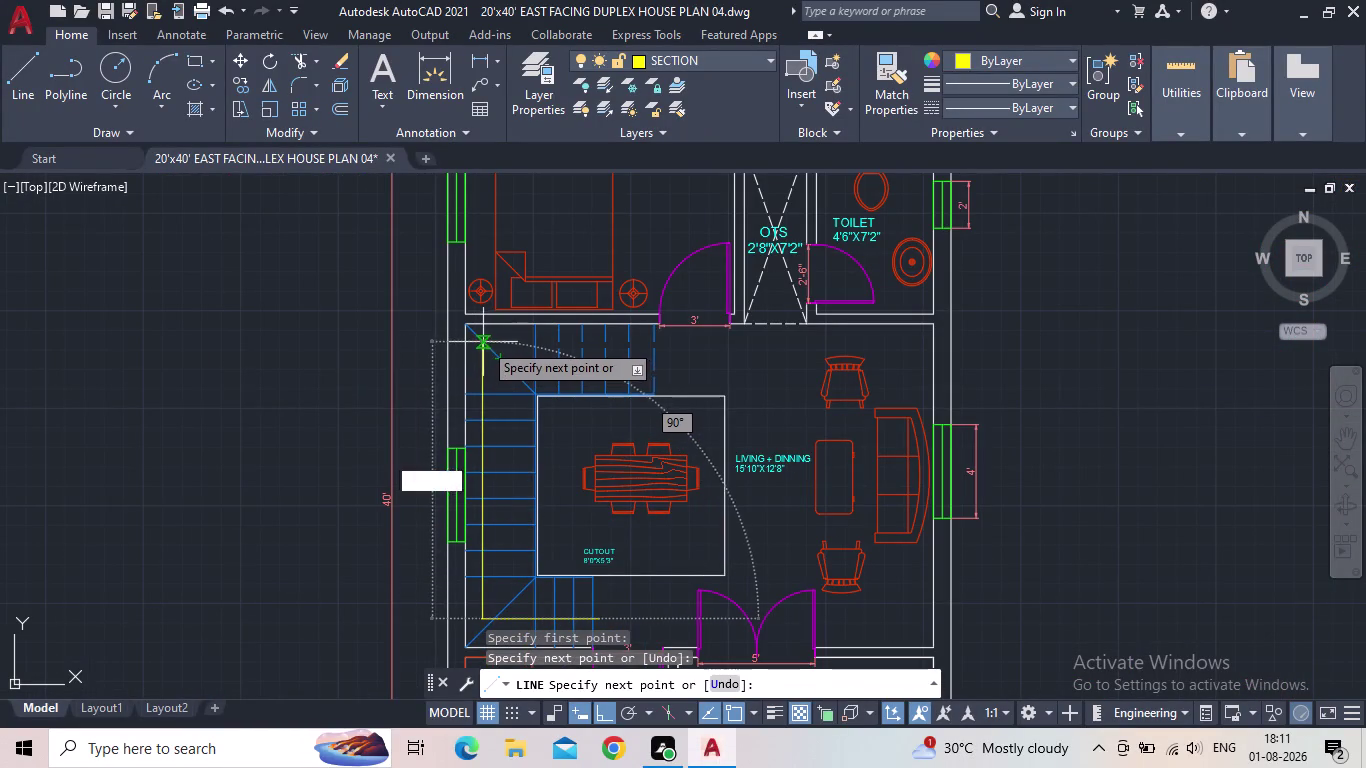
click(481, 349)
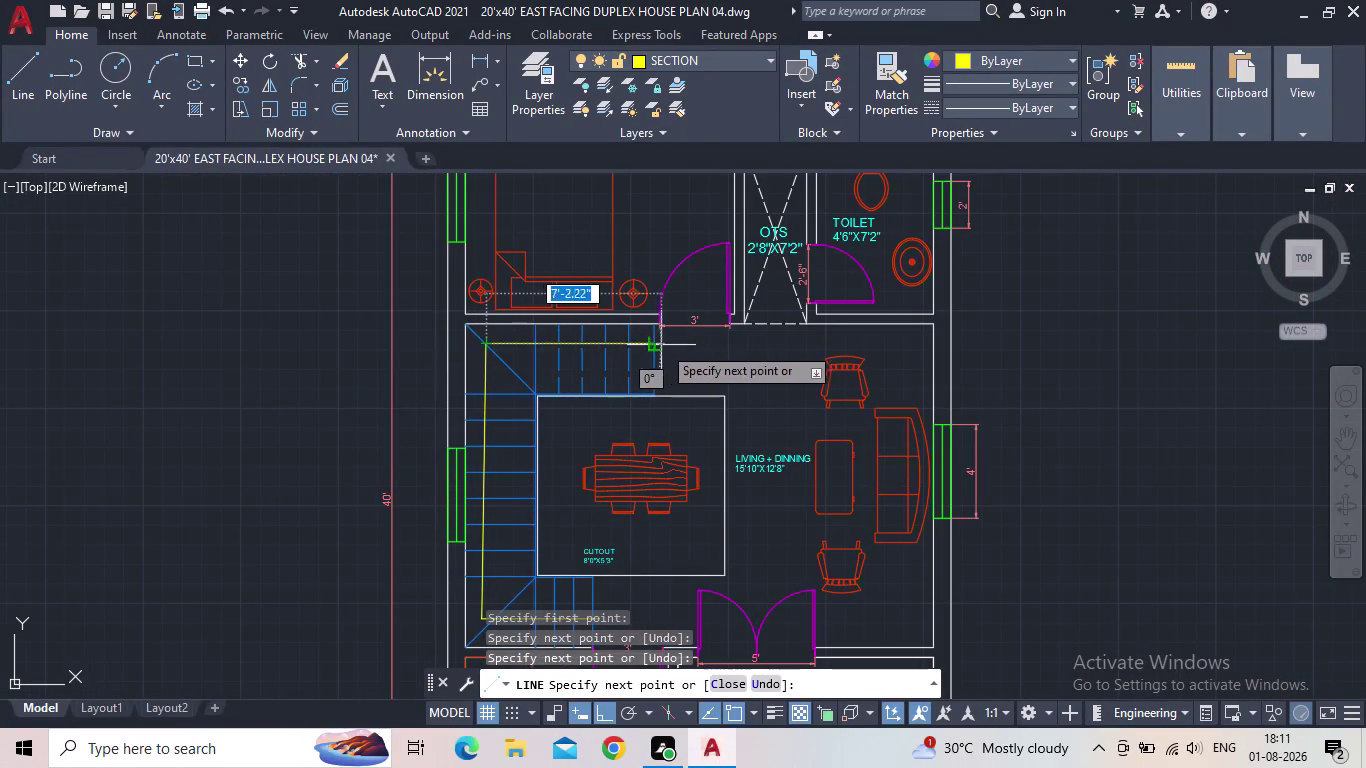
key(Escape)
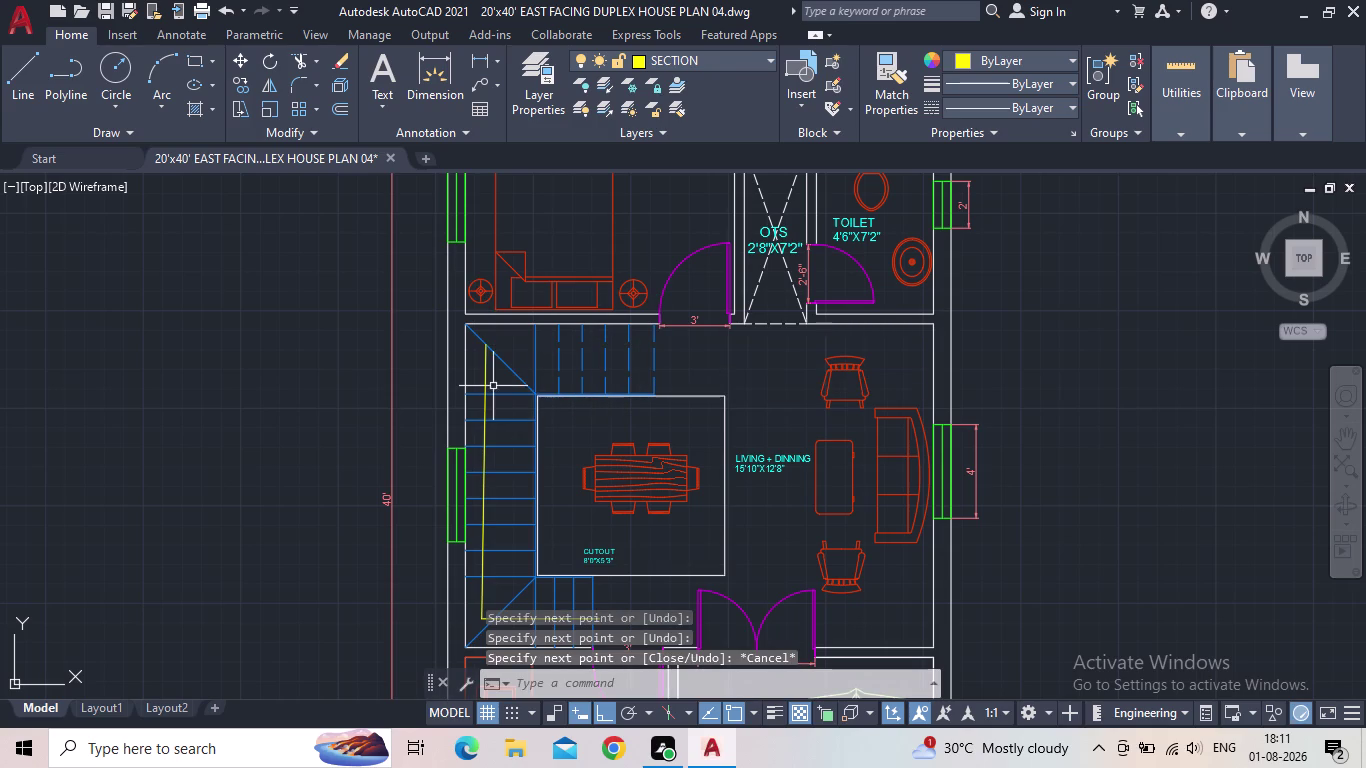
click(484, 384)
key(Delete)
middle_drag(666, 503, 707, 389)
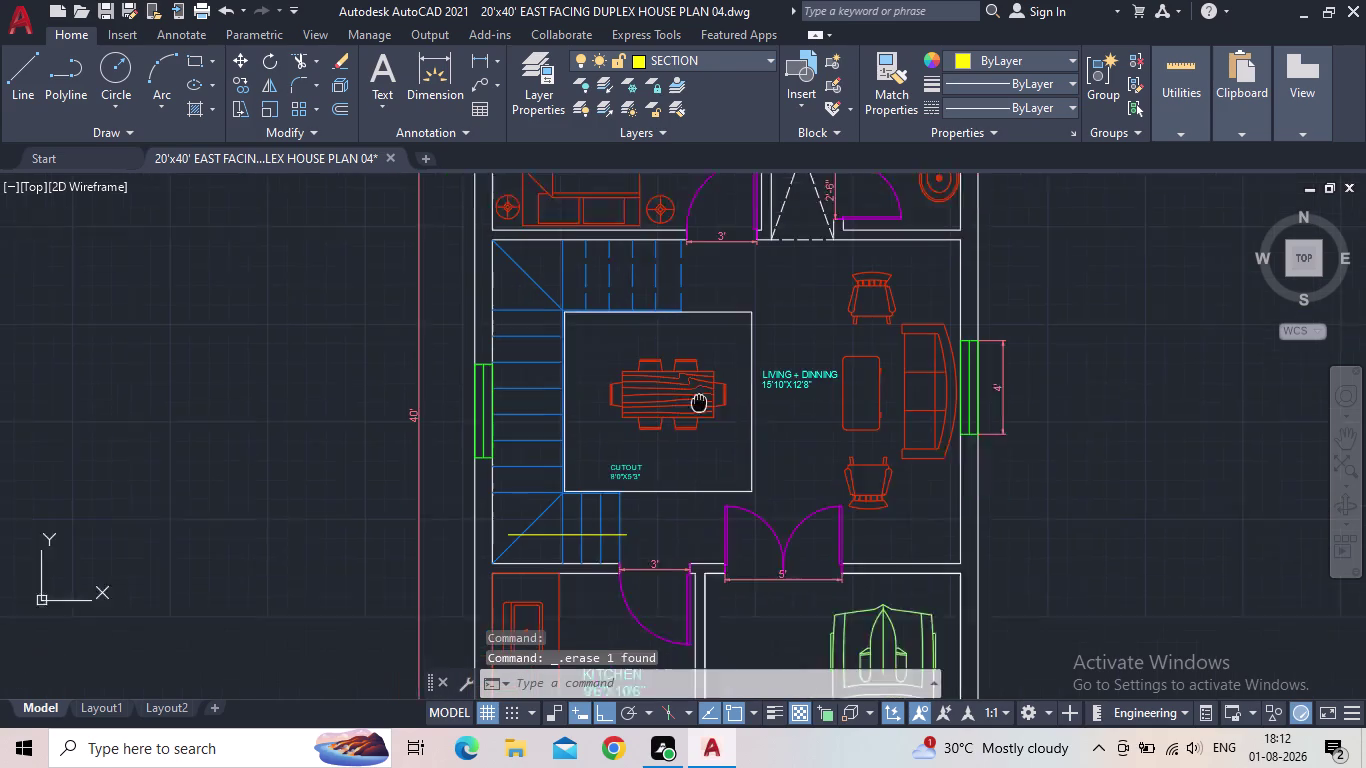
Stretch the yellow line's left end onto the stair diagonal.
middle_drag(707, 389, 729, 356)
scroll(up, 3)
click(566, 453)
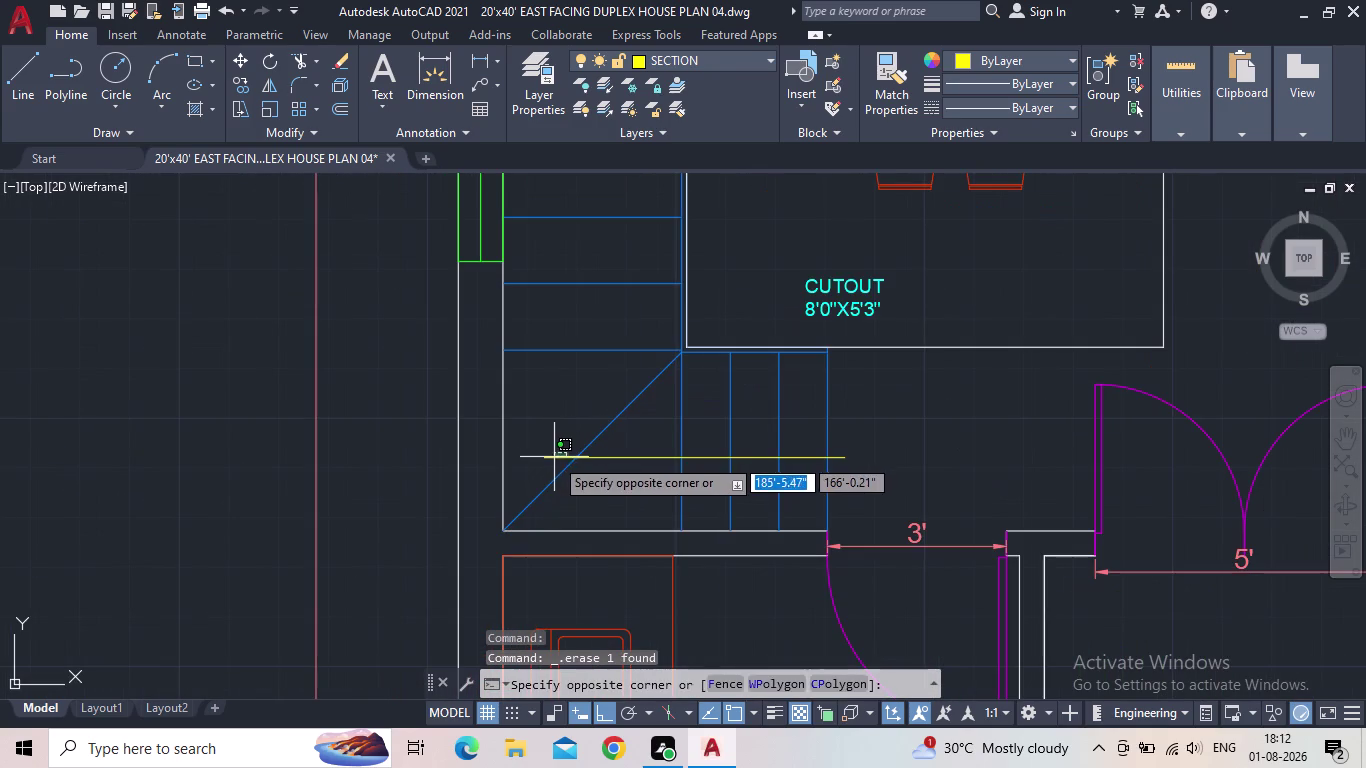
click(552, 457)
click(552, 457)
click(550, 459)
click(546, 458)
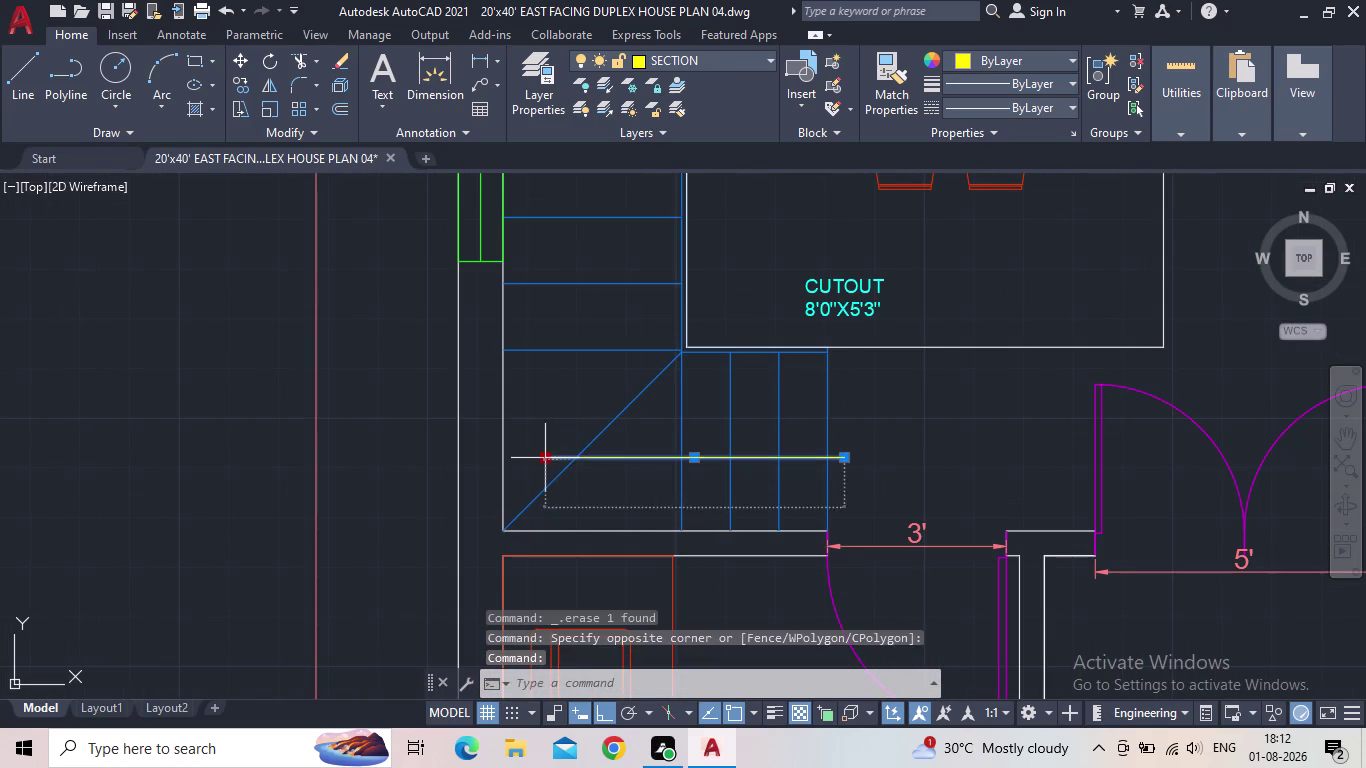
click(574, 455)
key(Escape)
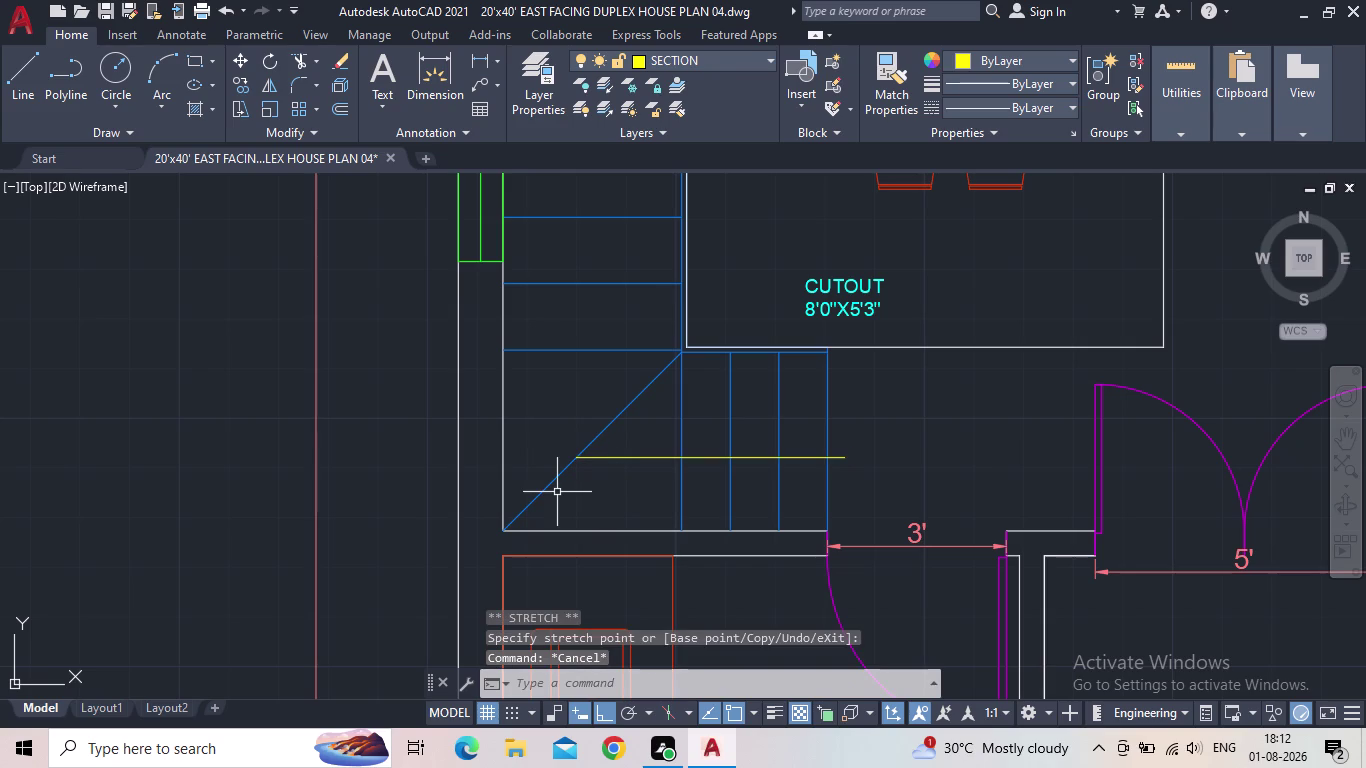
Draw a vertical line up the side flight and a horizontal line to the stair midpoint.
key(l)
key(Return)
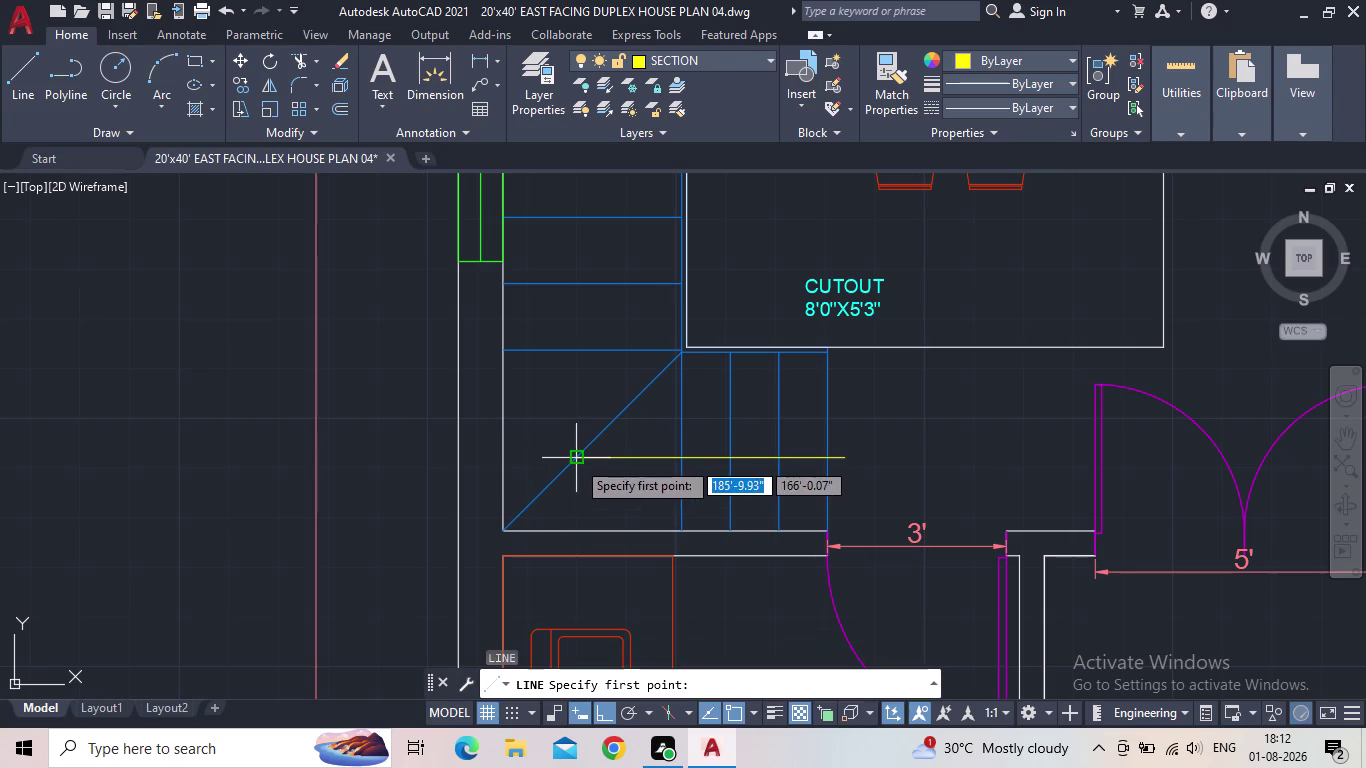
drag(576, 460, 576, 450)
middle_drag(584, 247, 622, 539)
scroll(down, 3)
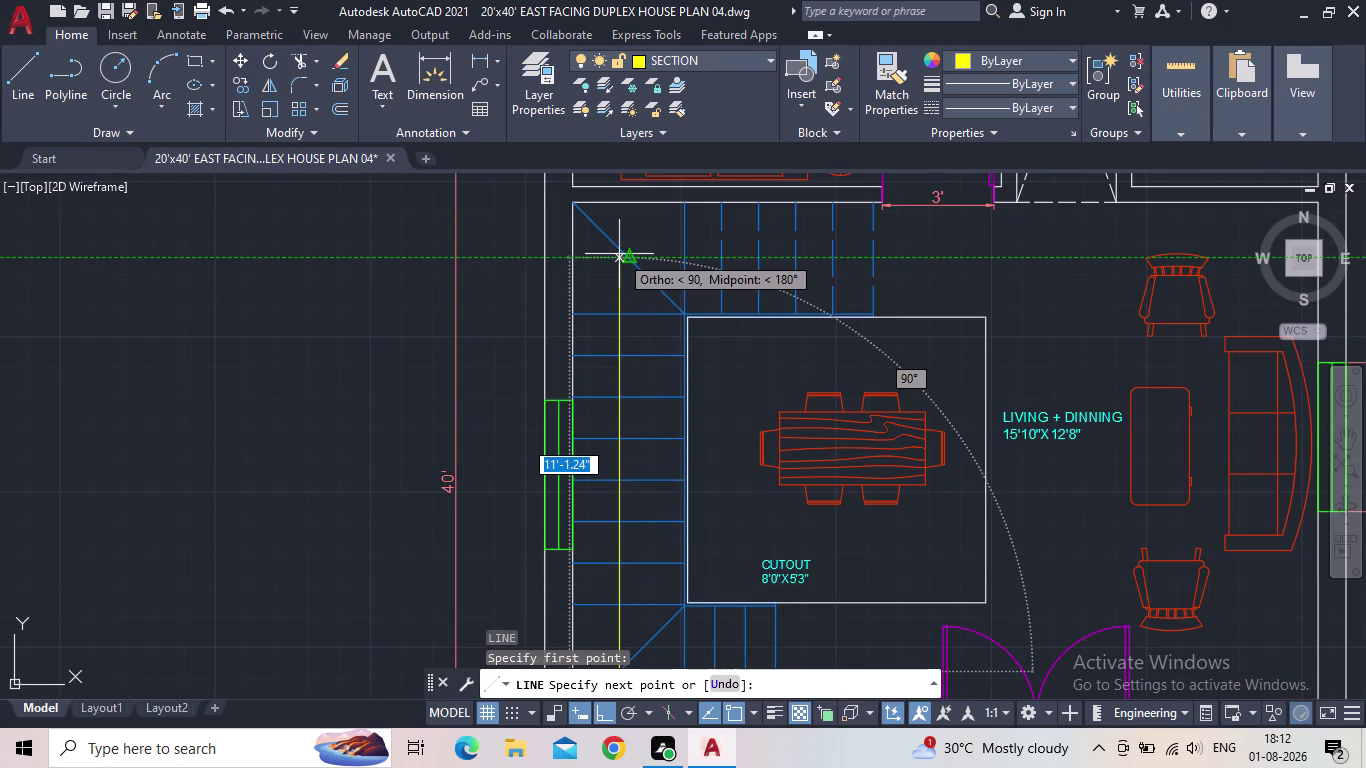
click(619, 254)
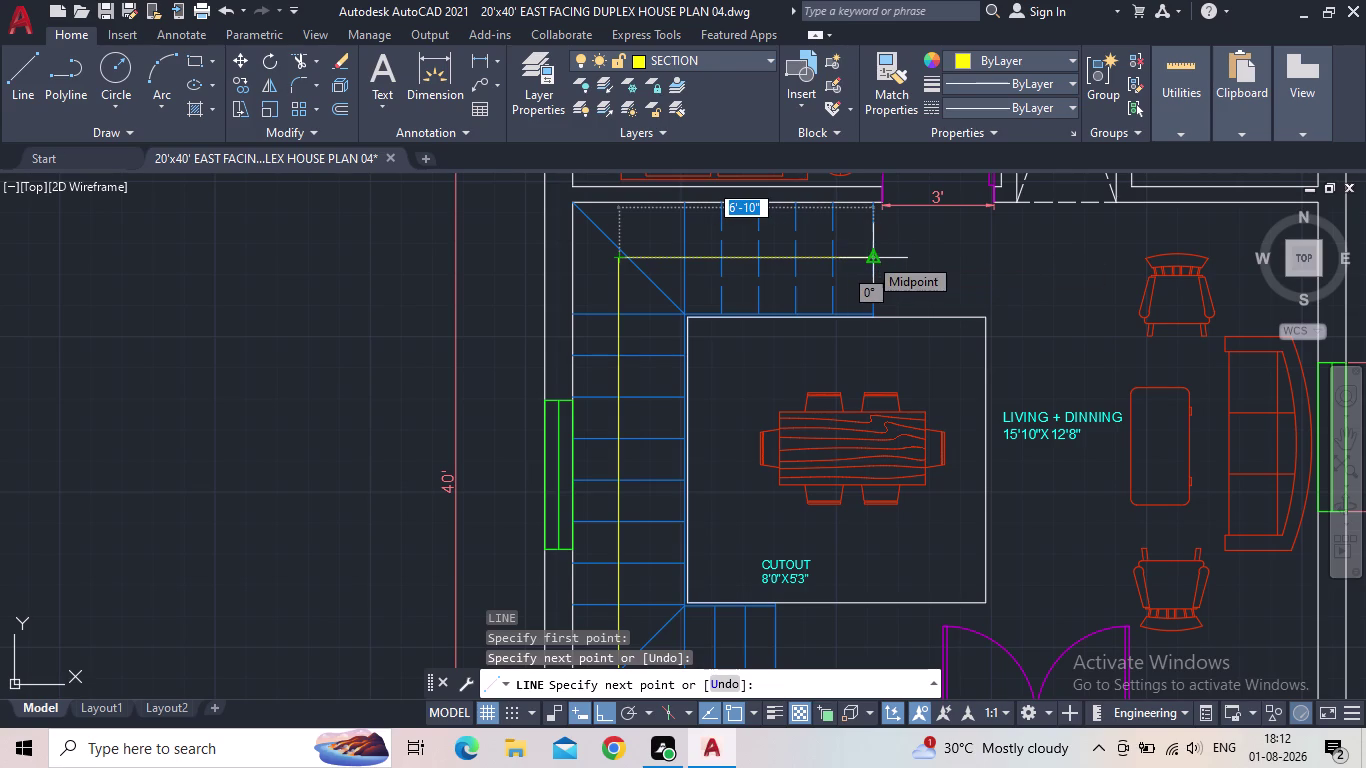
click(868, 256)
key(Escape)
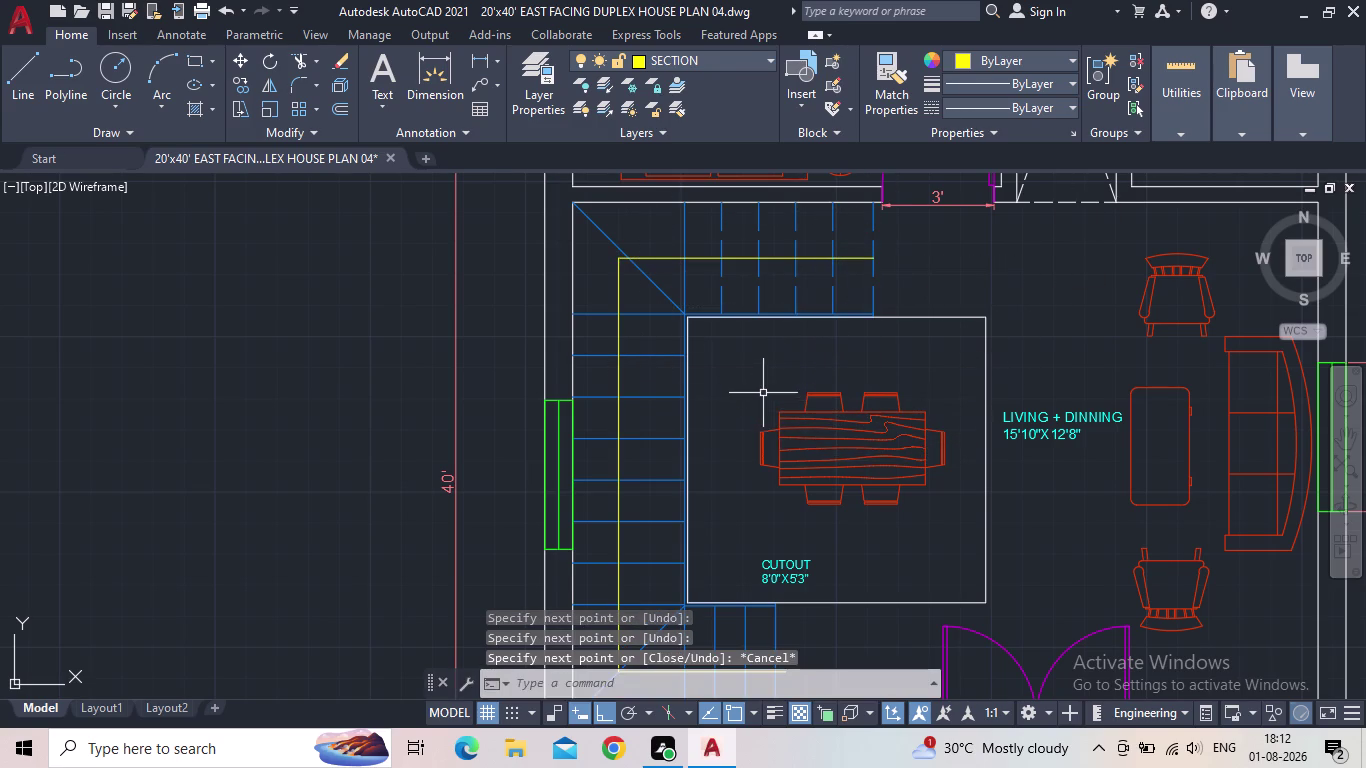
Start a new line beside the 3' doorway below the stairs.
middle_drag(762, 391, 689, 302)
scroll(down, 3)
scroll(up, 3)
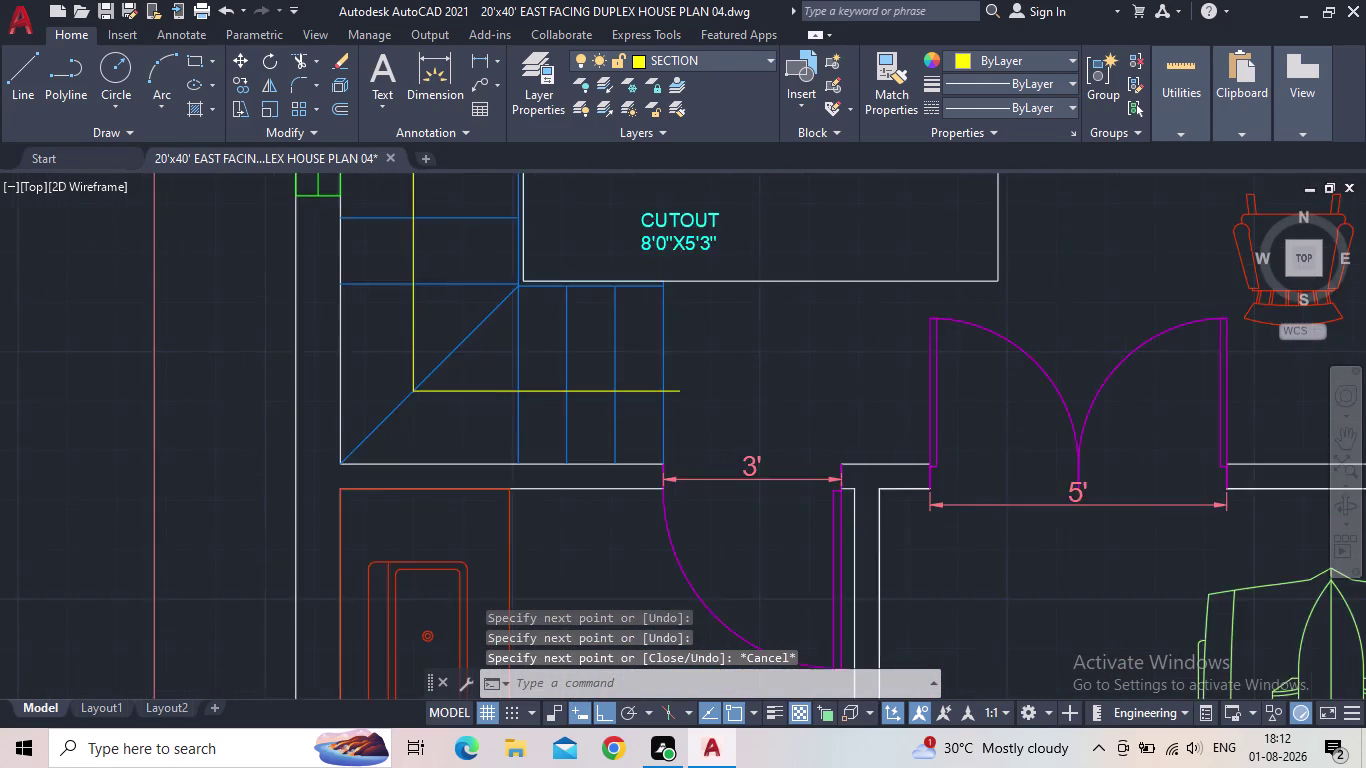
middle_drag(685, 358, 691, 428)
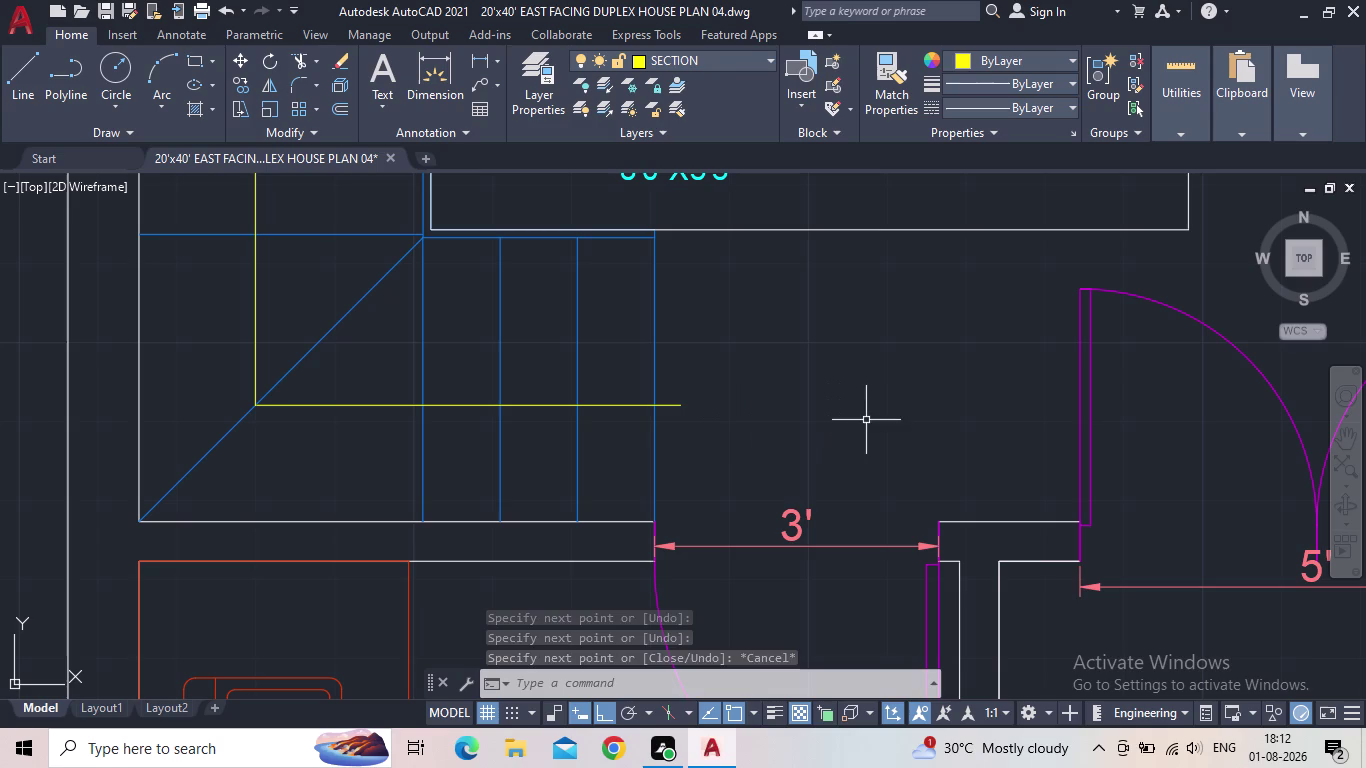
key(l)
key(Return)
drag(817, 428, 799, 425)
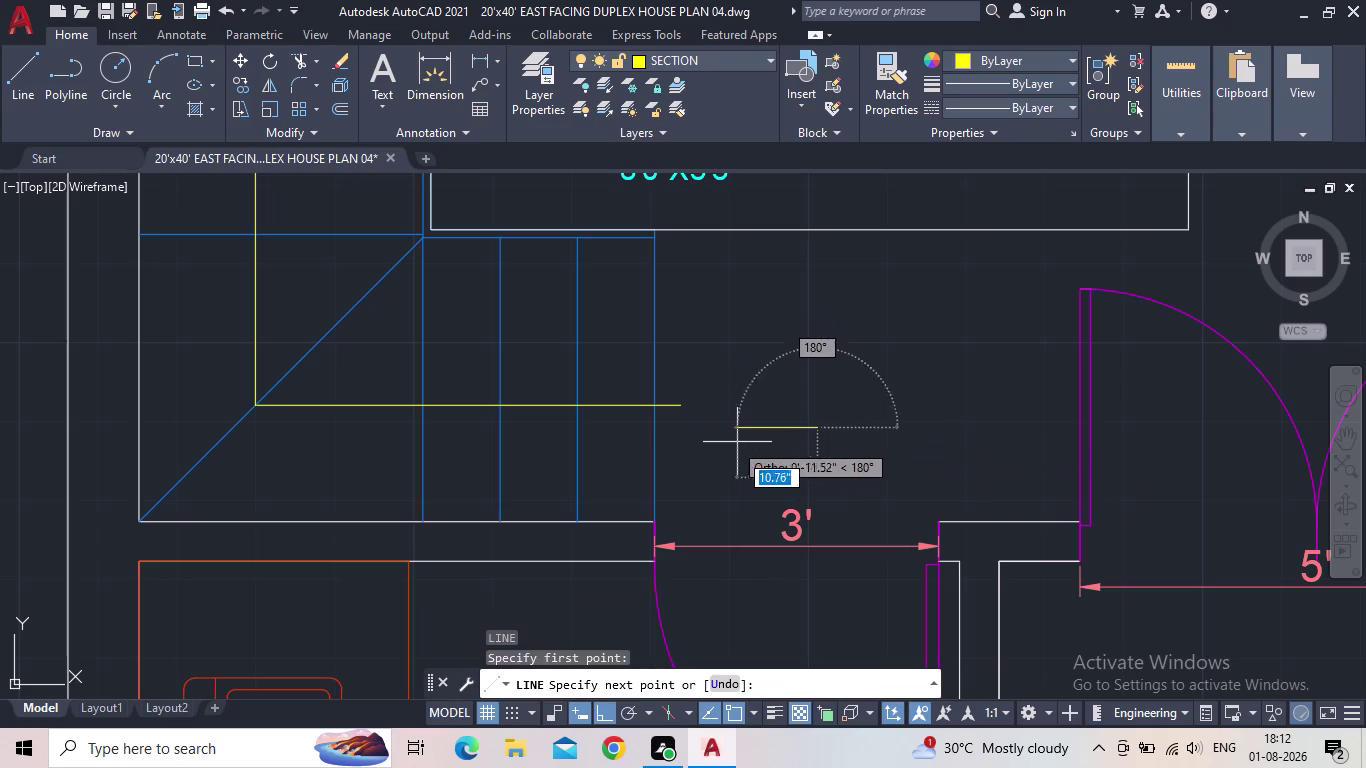
scroll(up, 3)
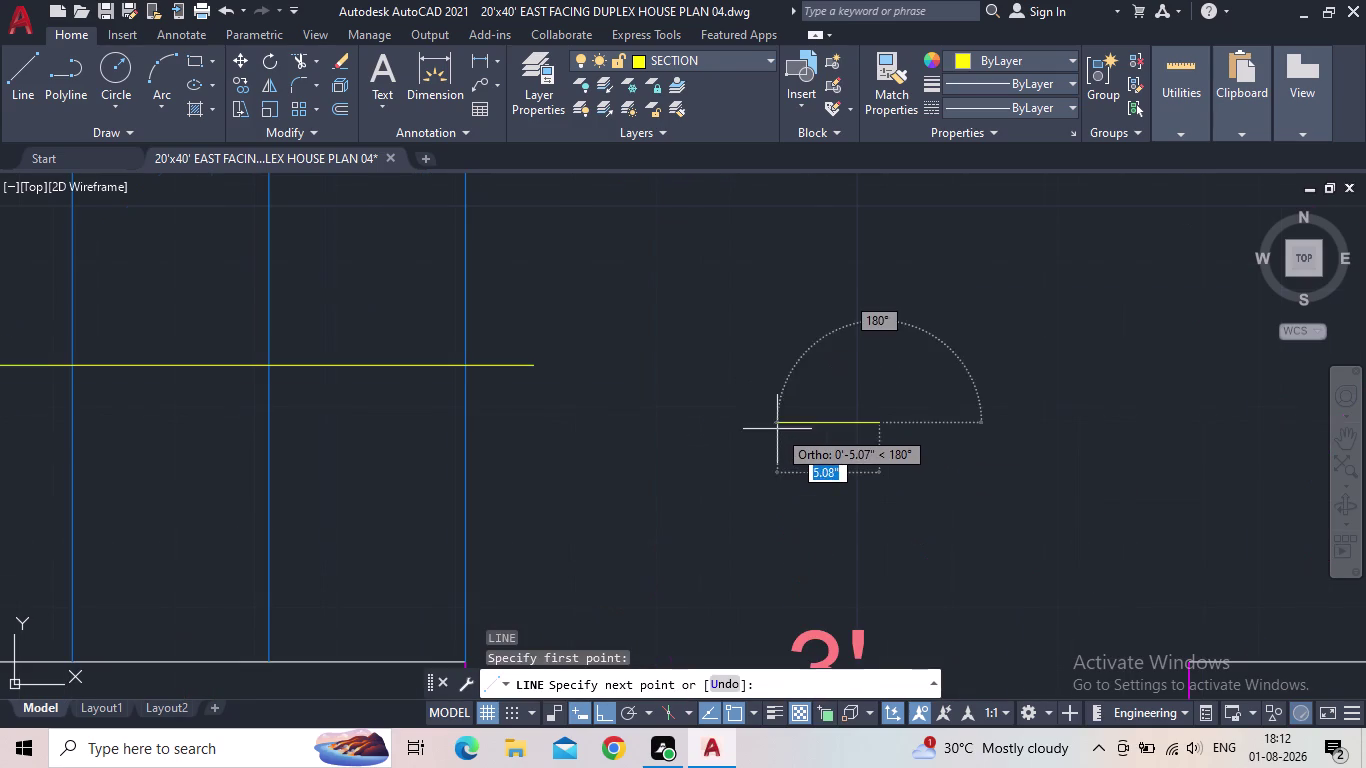
Finish the short yellow base line and draw a vertical guide line from its middle.
click(801, 422)
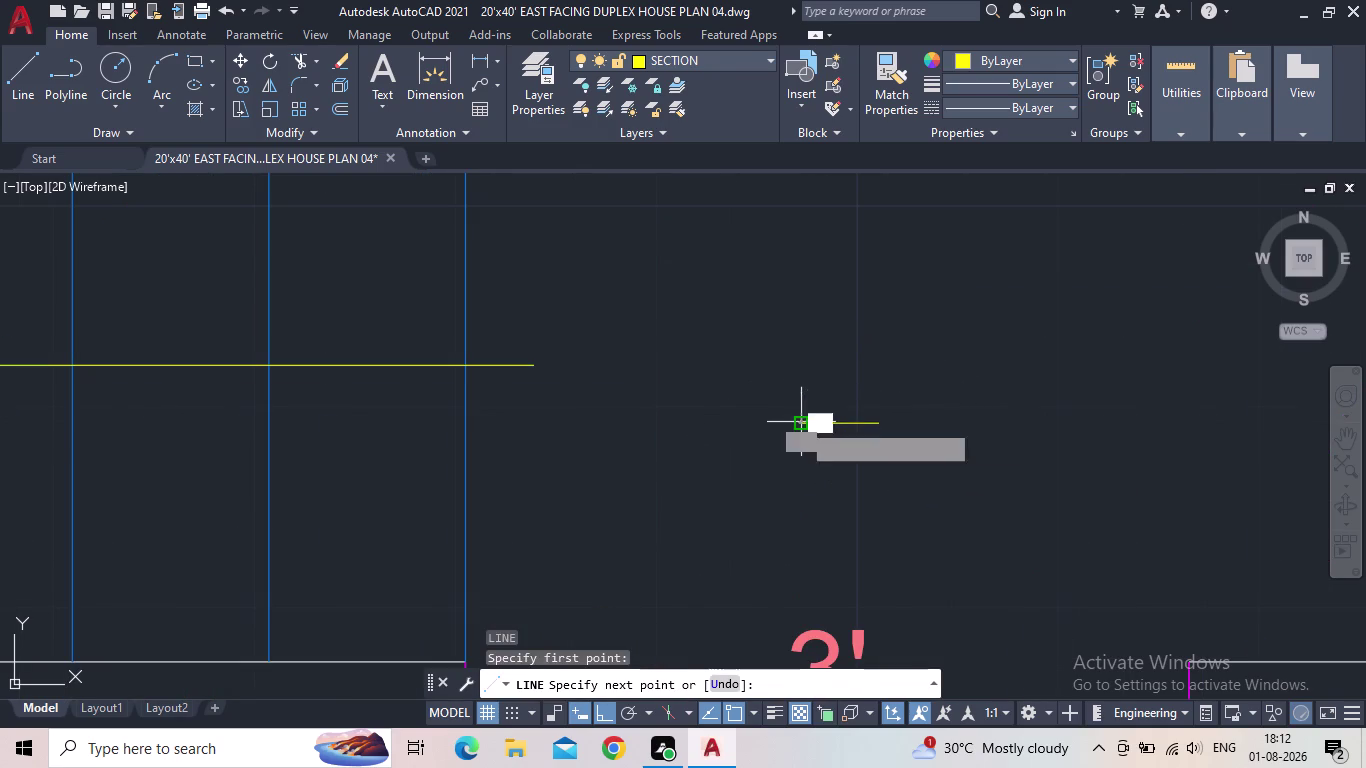
key(Escape)
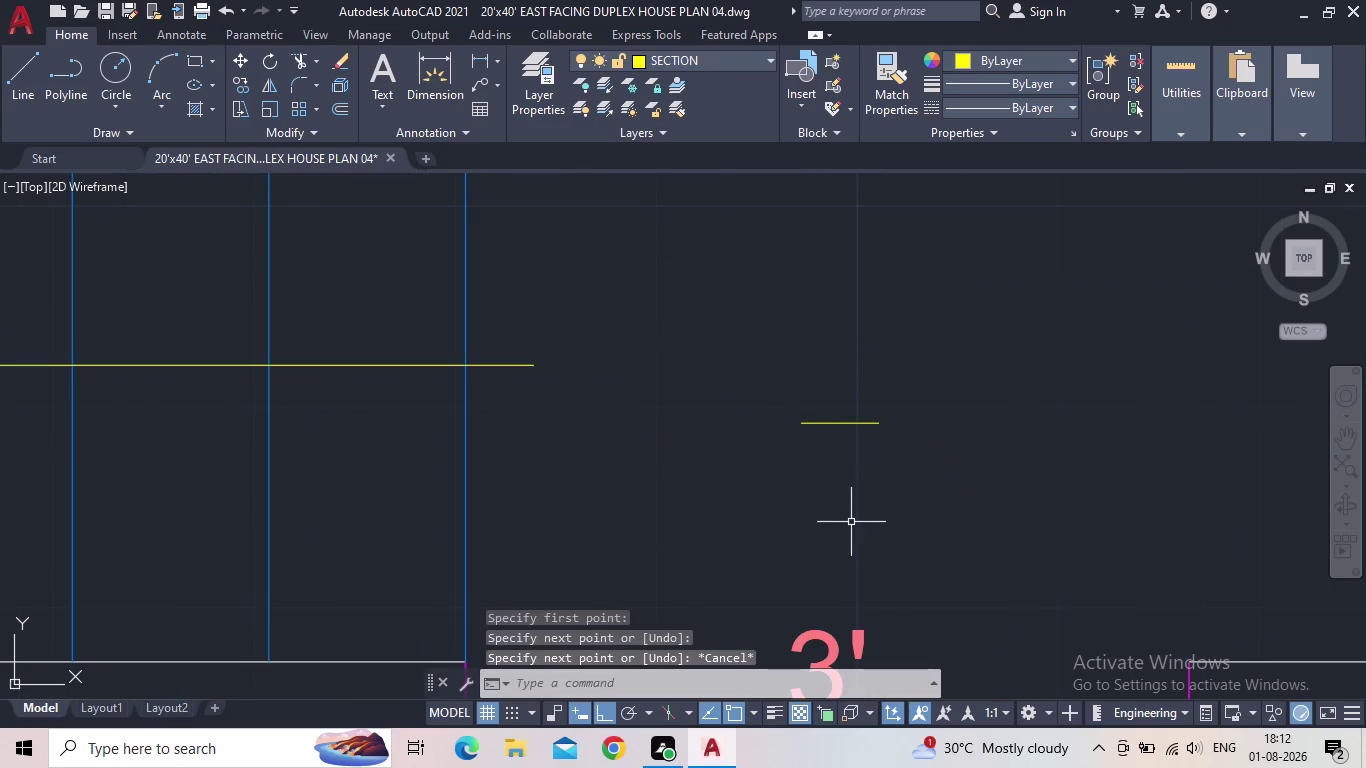
key(l)
key(space)
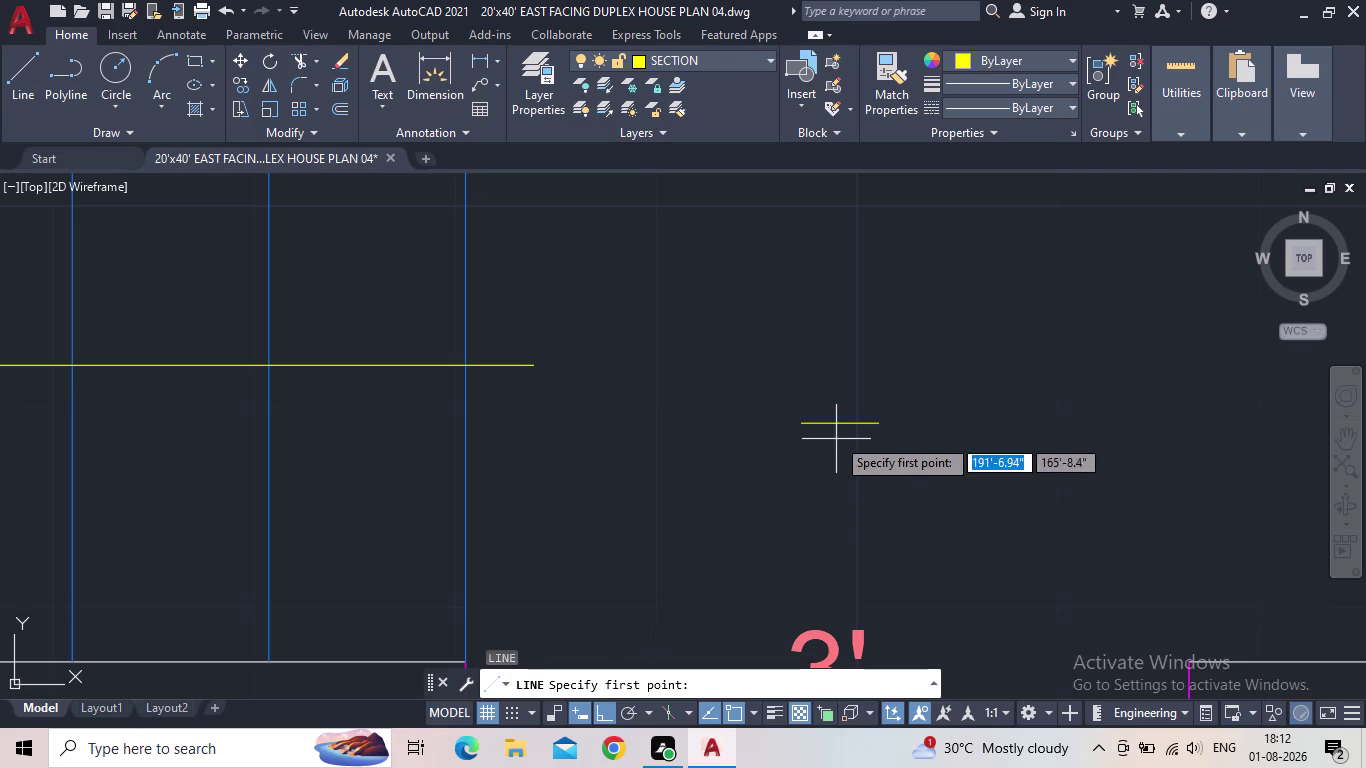
click(843, 428)
click(833, 347)
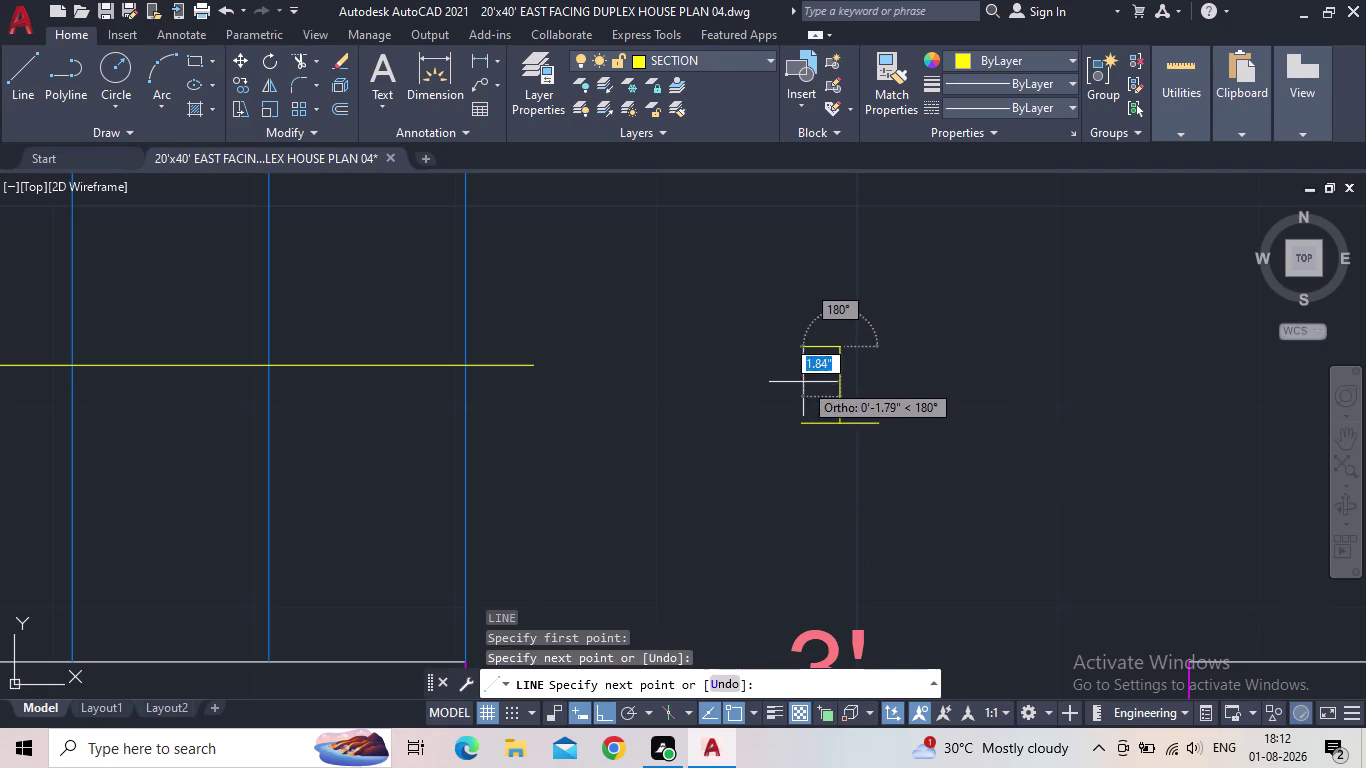
key(Escape)
Draw the right and left diagonal lines that close the triangular arrowhead.
key(space)
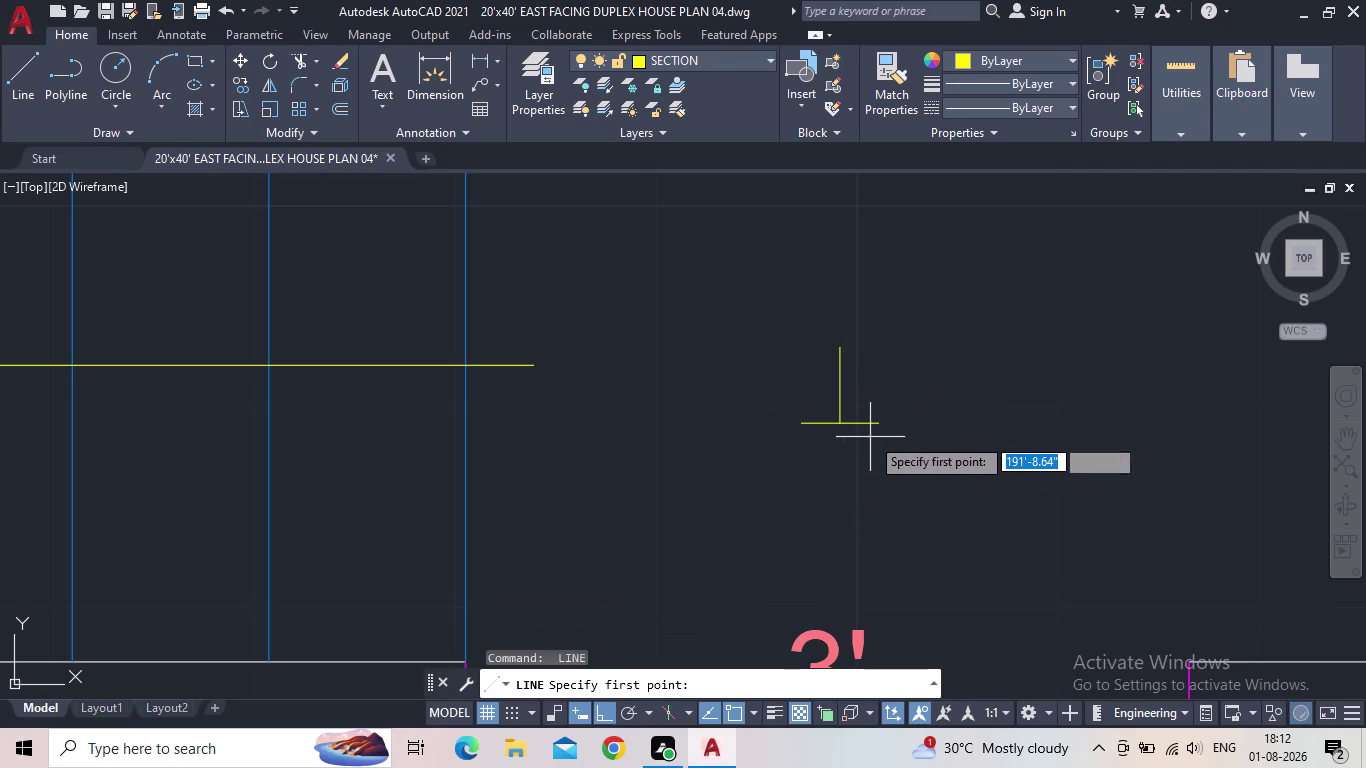
click(877, 428)
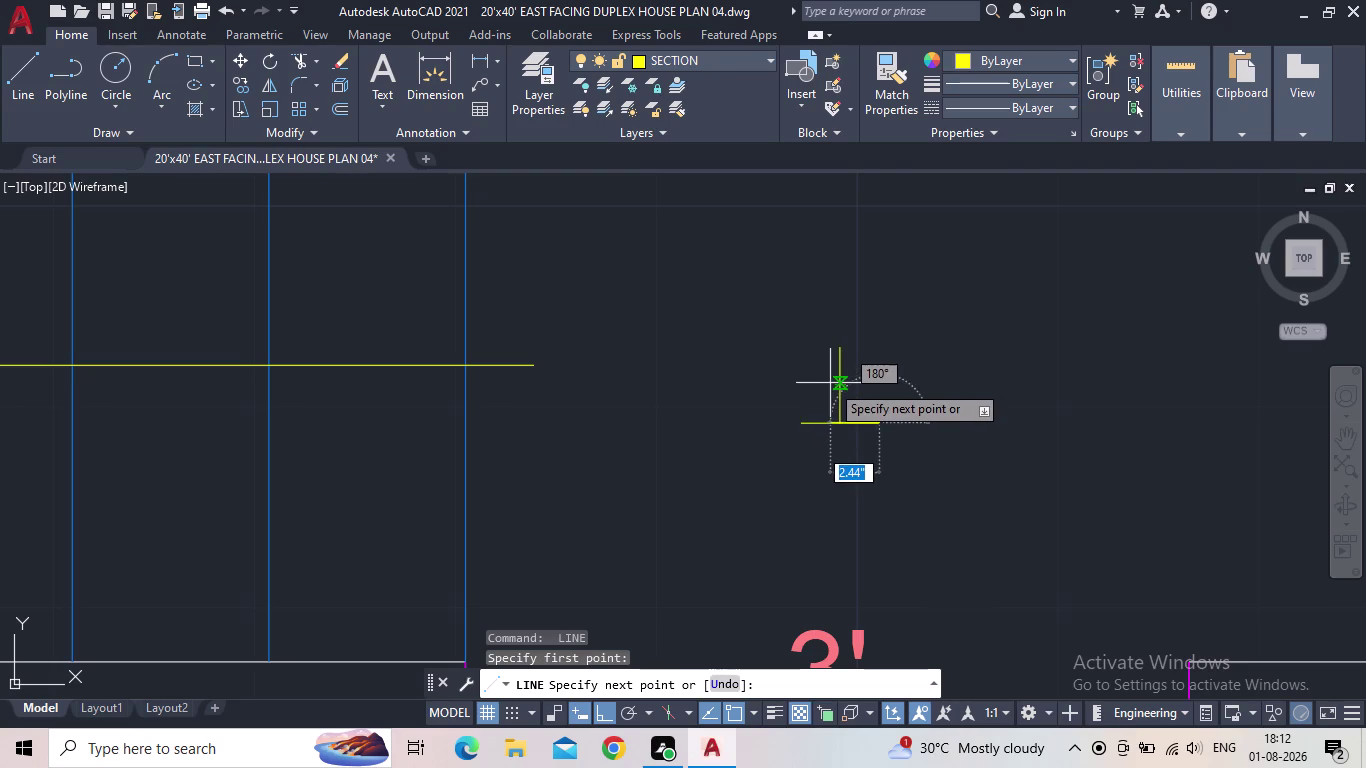
scroll(up, 3)
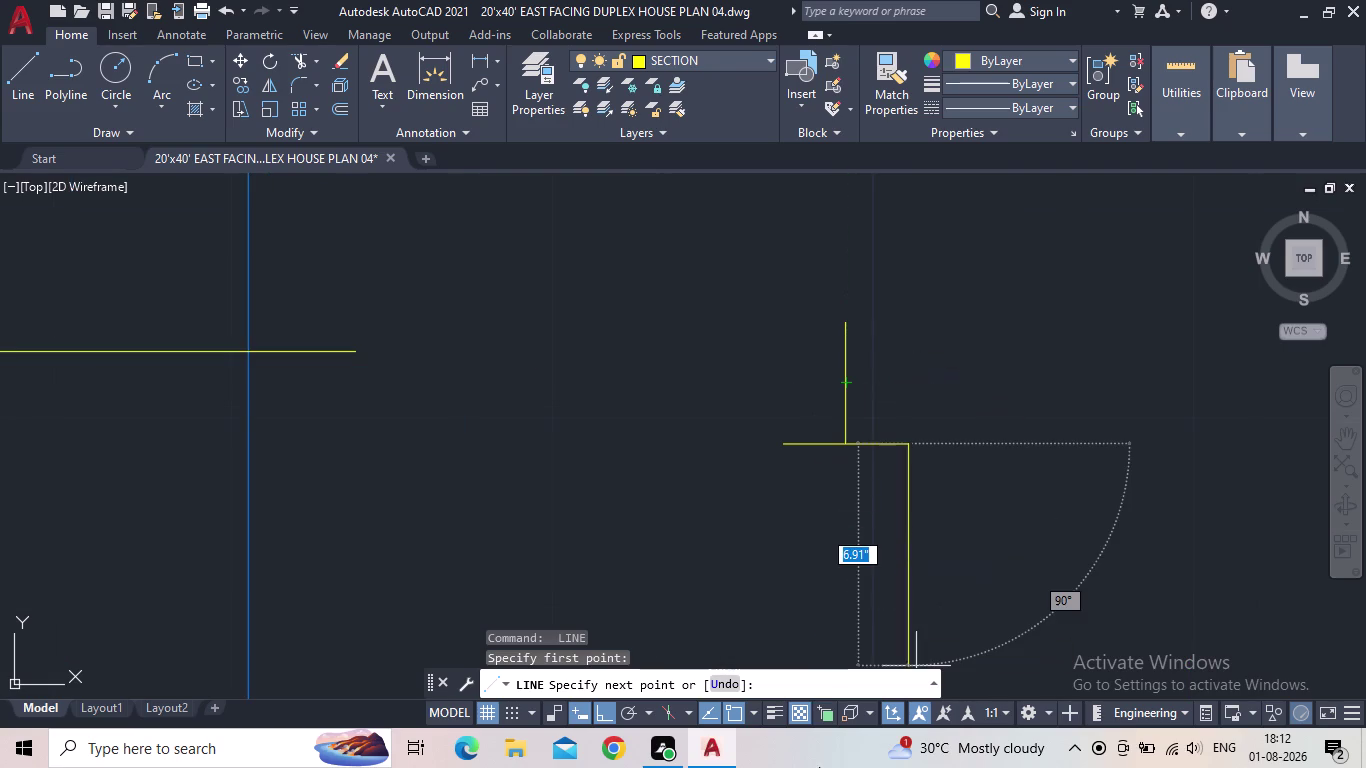
click(607, 707)
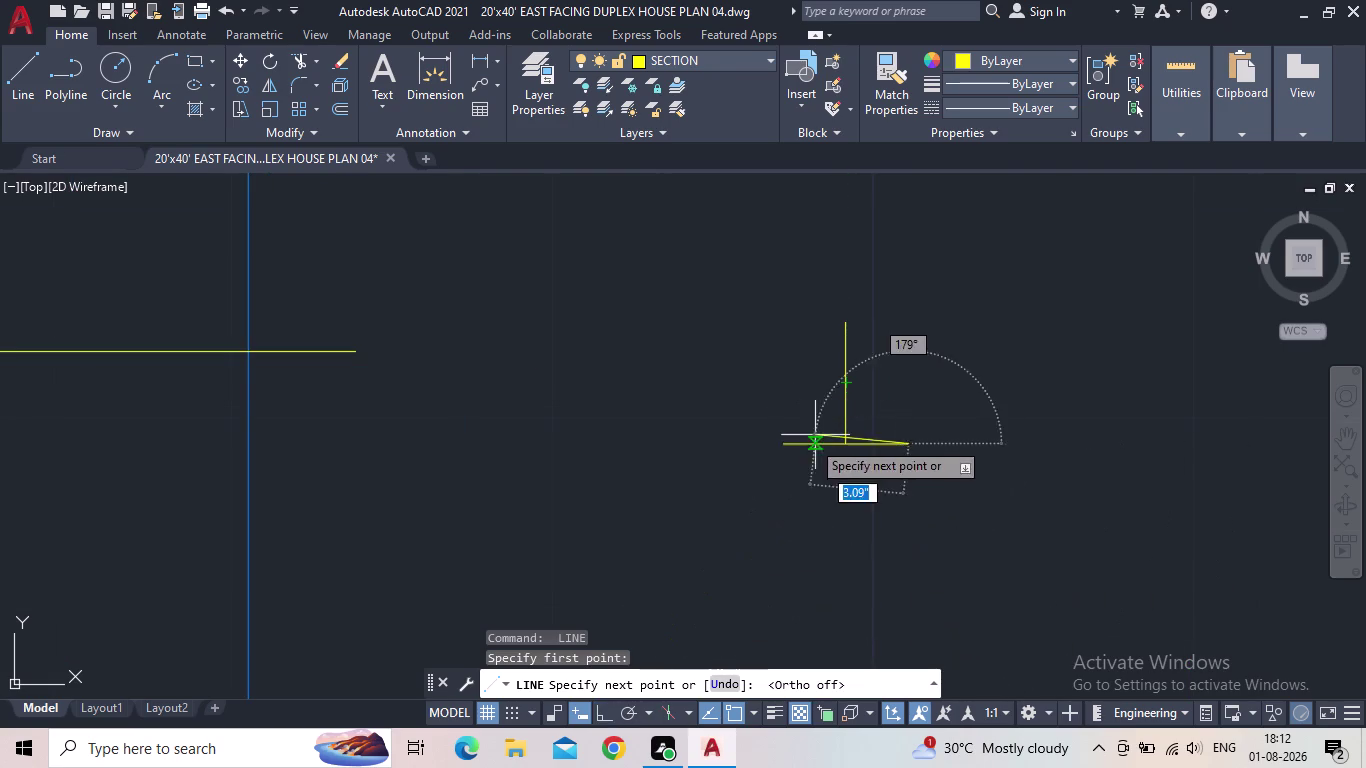
click(846, 388)
key(Escape)
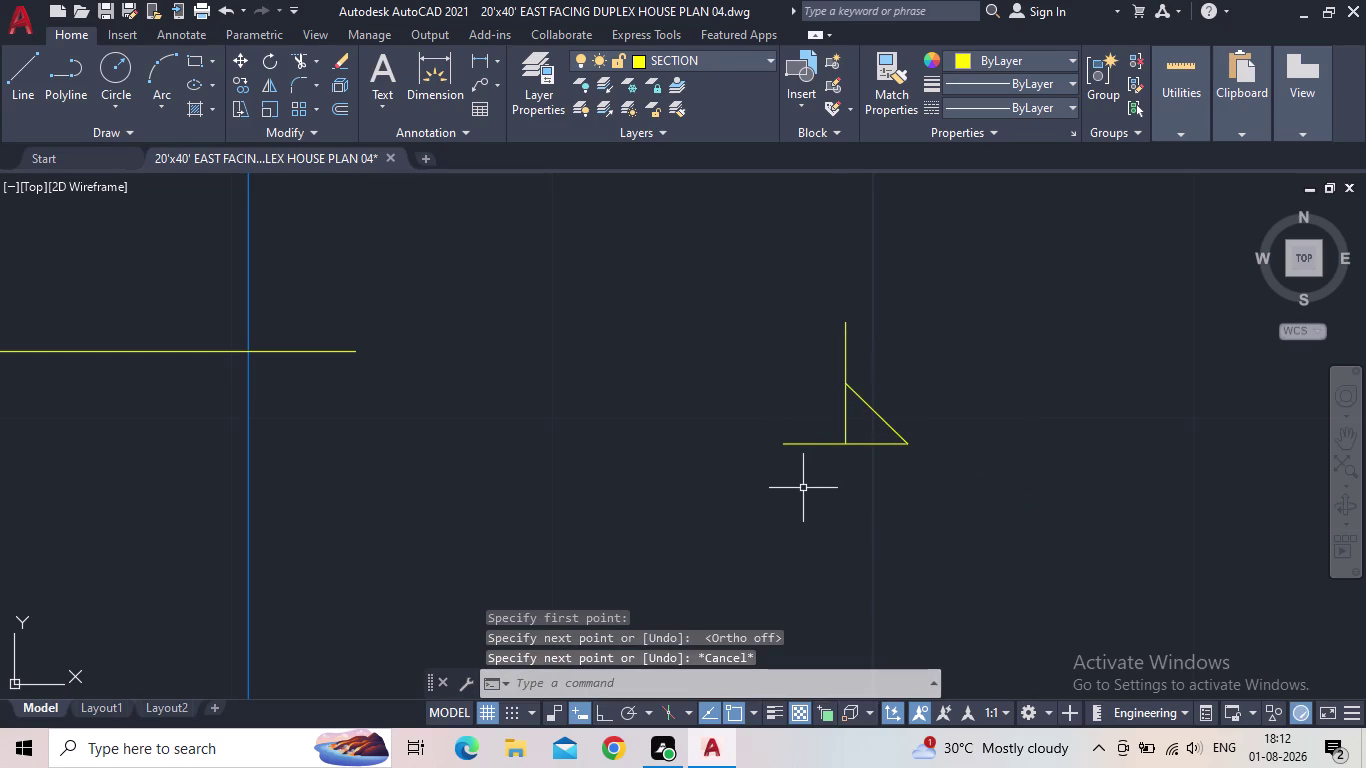
key(space)
scroll(up, 3)
click(815, 494)
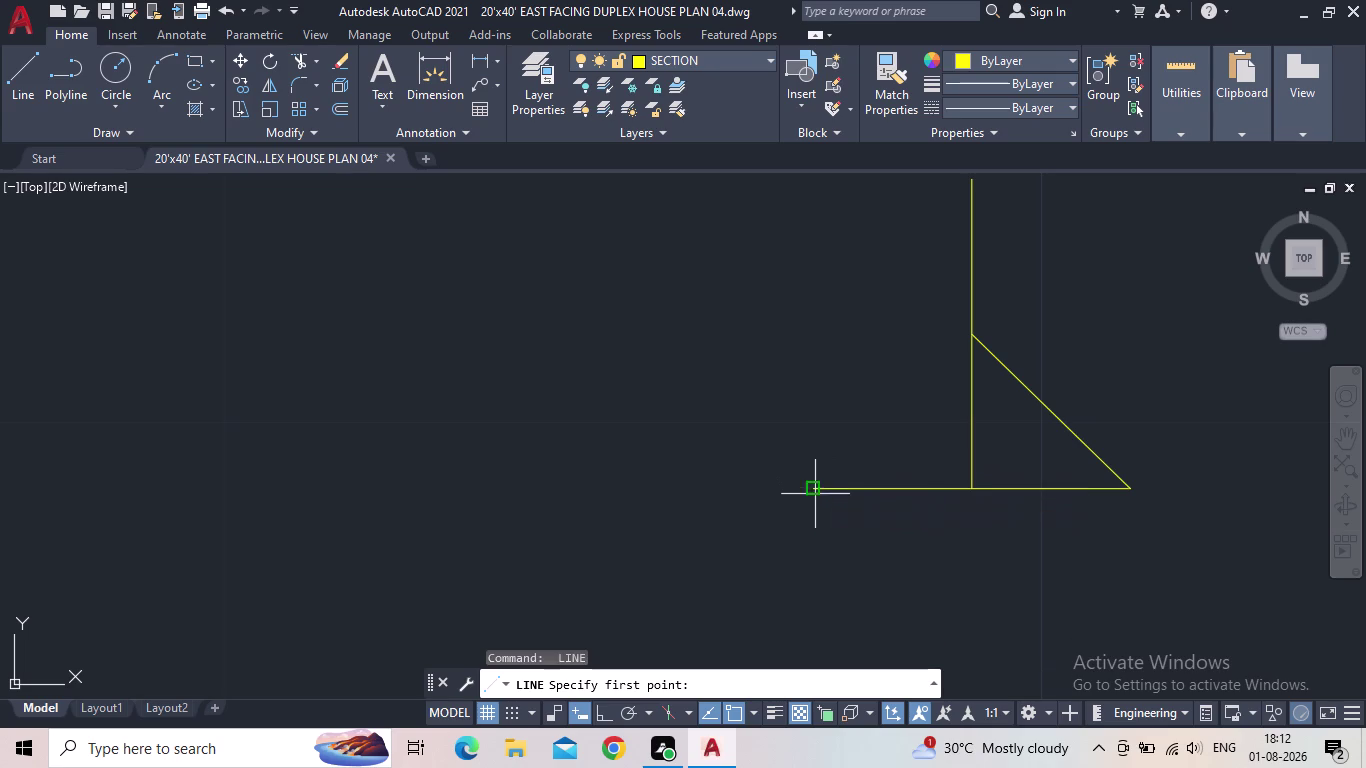
click(974, 339)
key(Escape)
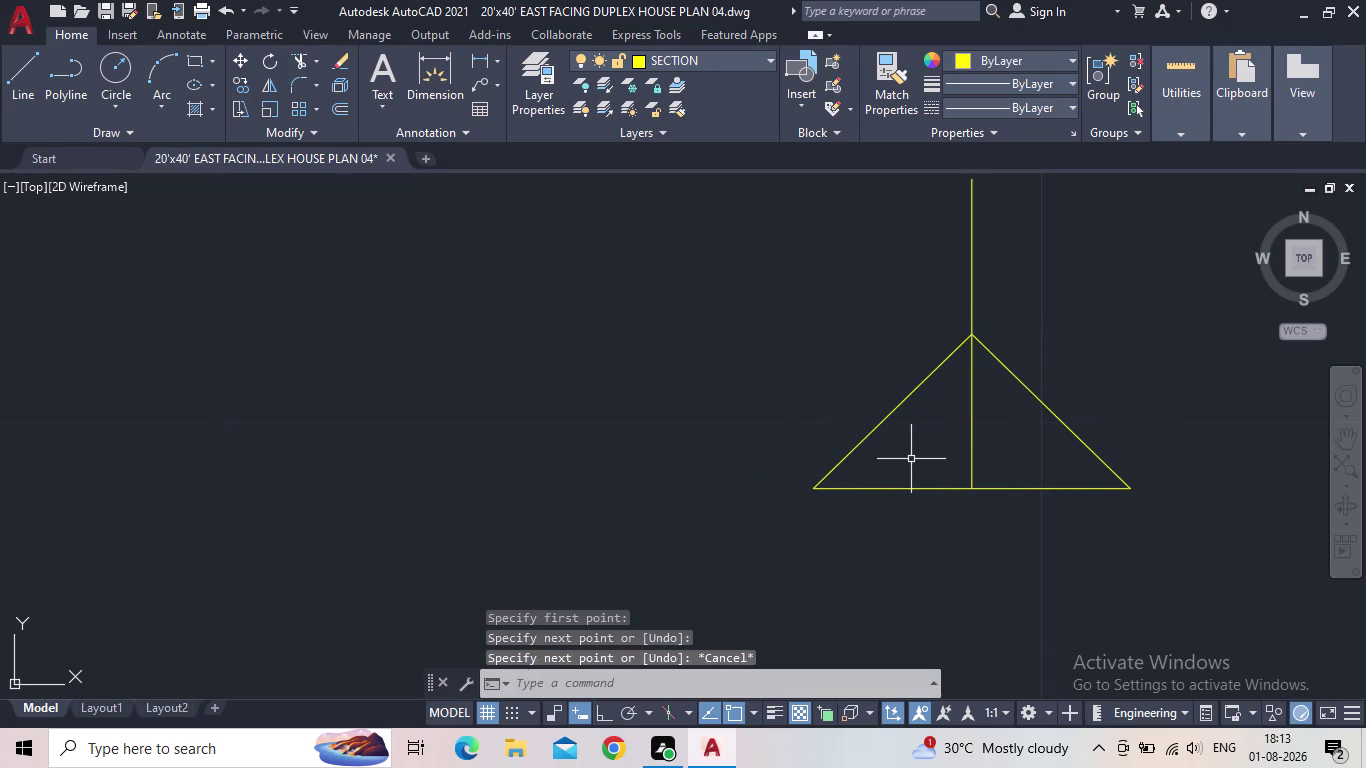
Trim away the vertical guide inside the triangle and select the finished arrowhead.
key(t)
key(r)
key(space)
drag(1004, 294, 988, 292)
click(924, 291)
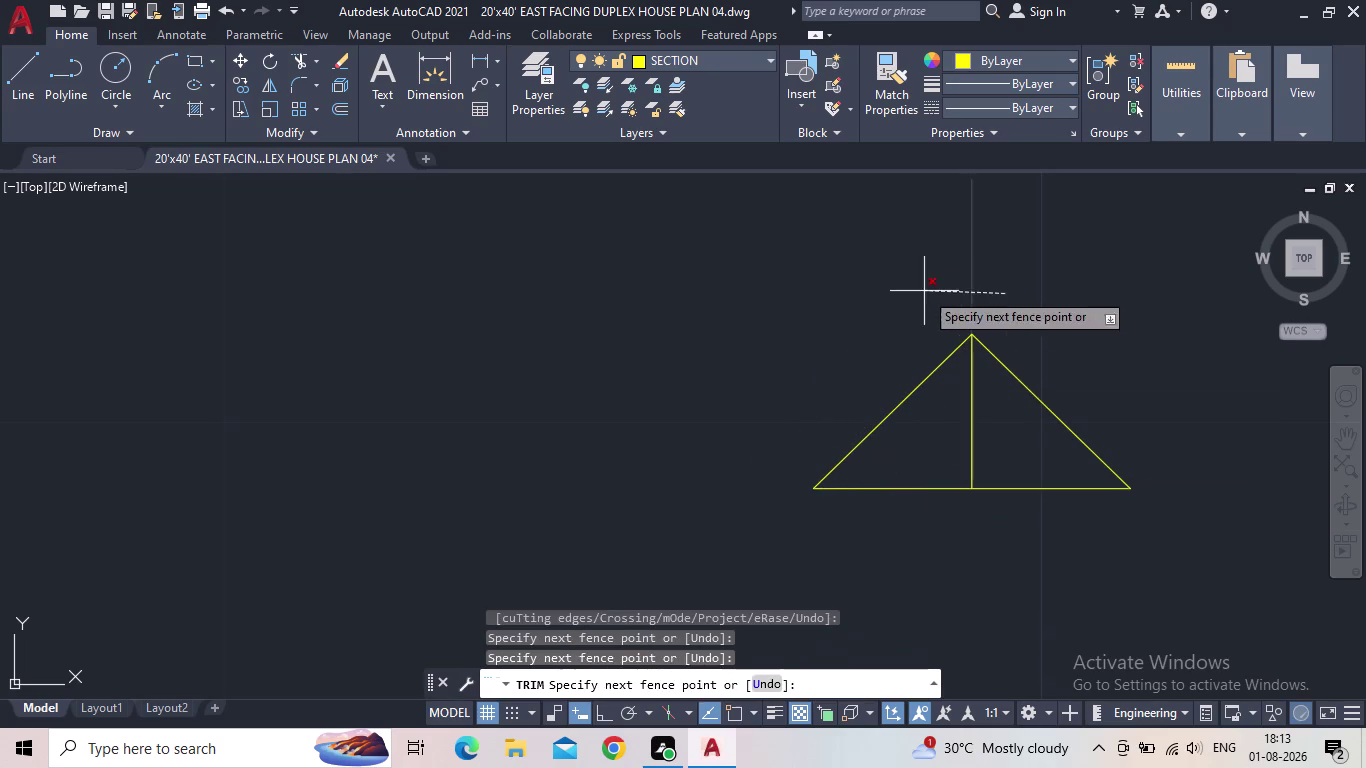
drag(980, 428, 957, 426)
click(932, 426)
scroll(down, 3)
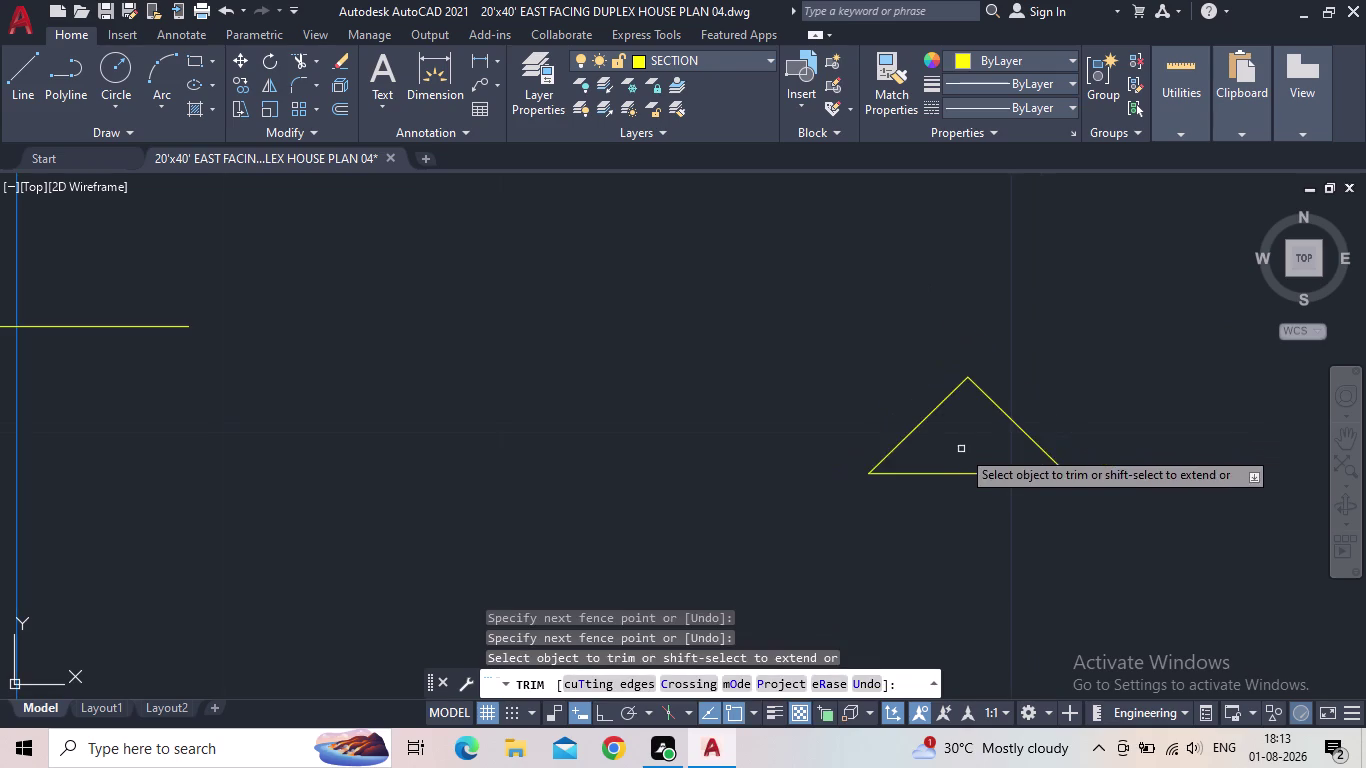
middle_drag(950, 441, 734, 470)
key(Escape)
drag(853, 564, 826, 506)
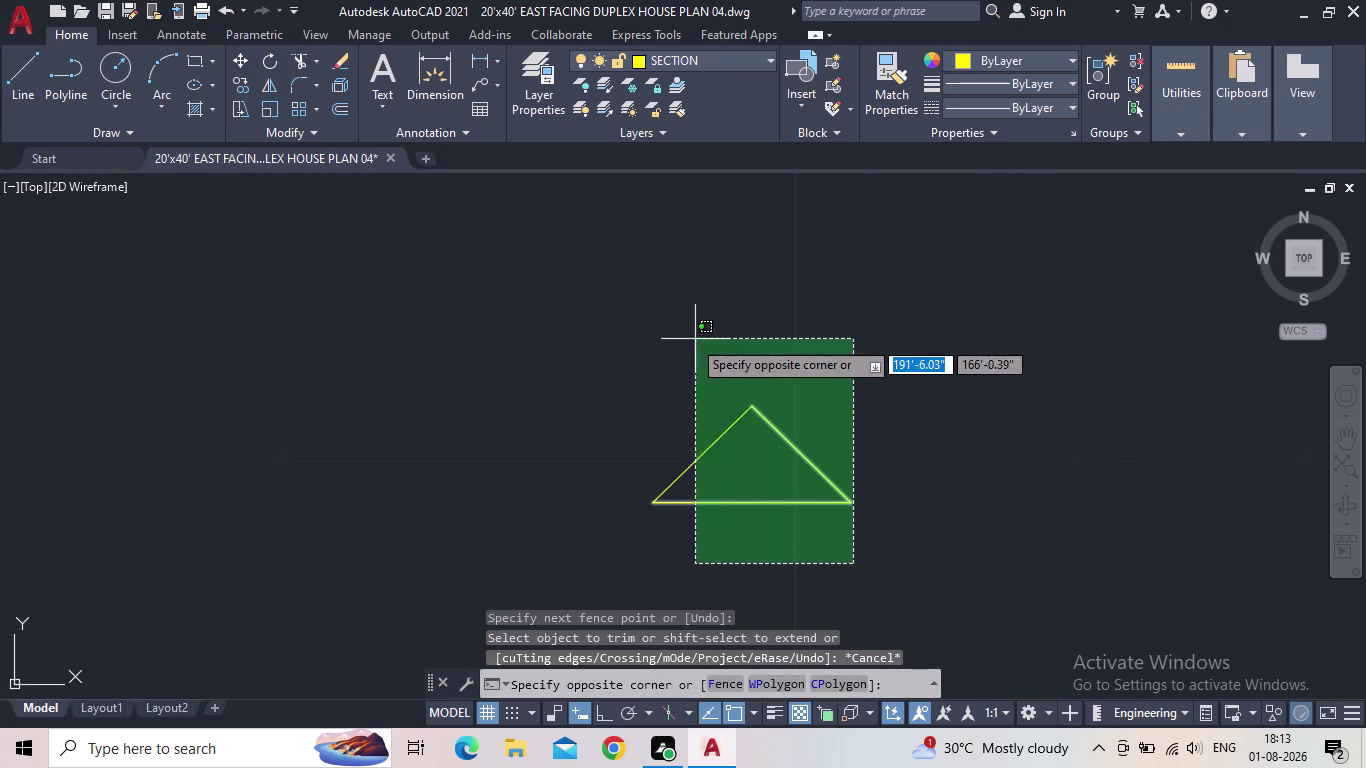
click(644, 352)
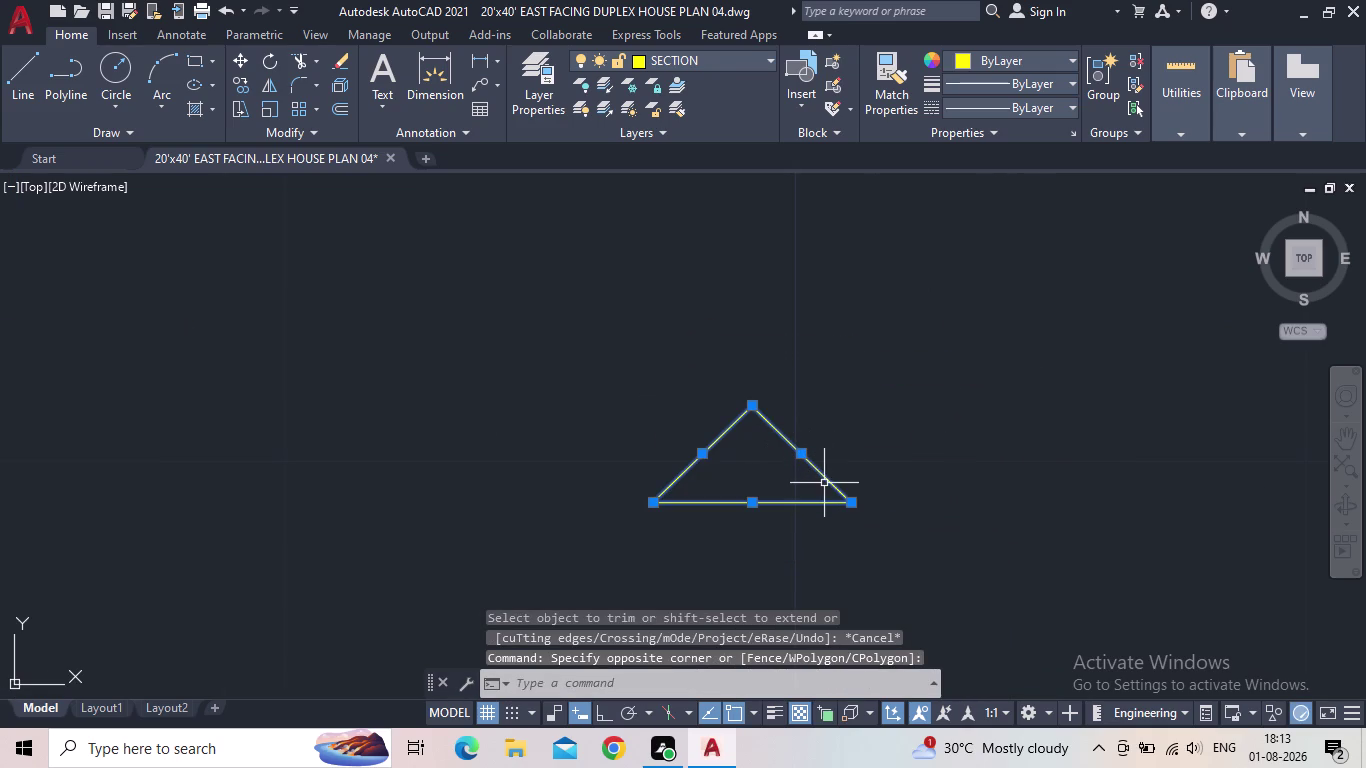
Copy the arrowhead twice, placing one to the left and one higher up.
key(c)
key(o)
key(Return)
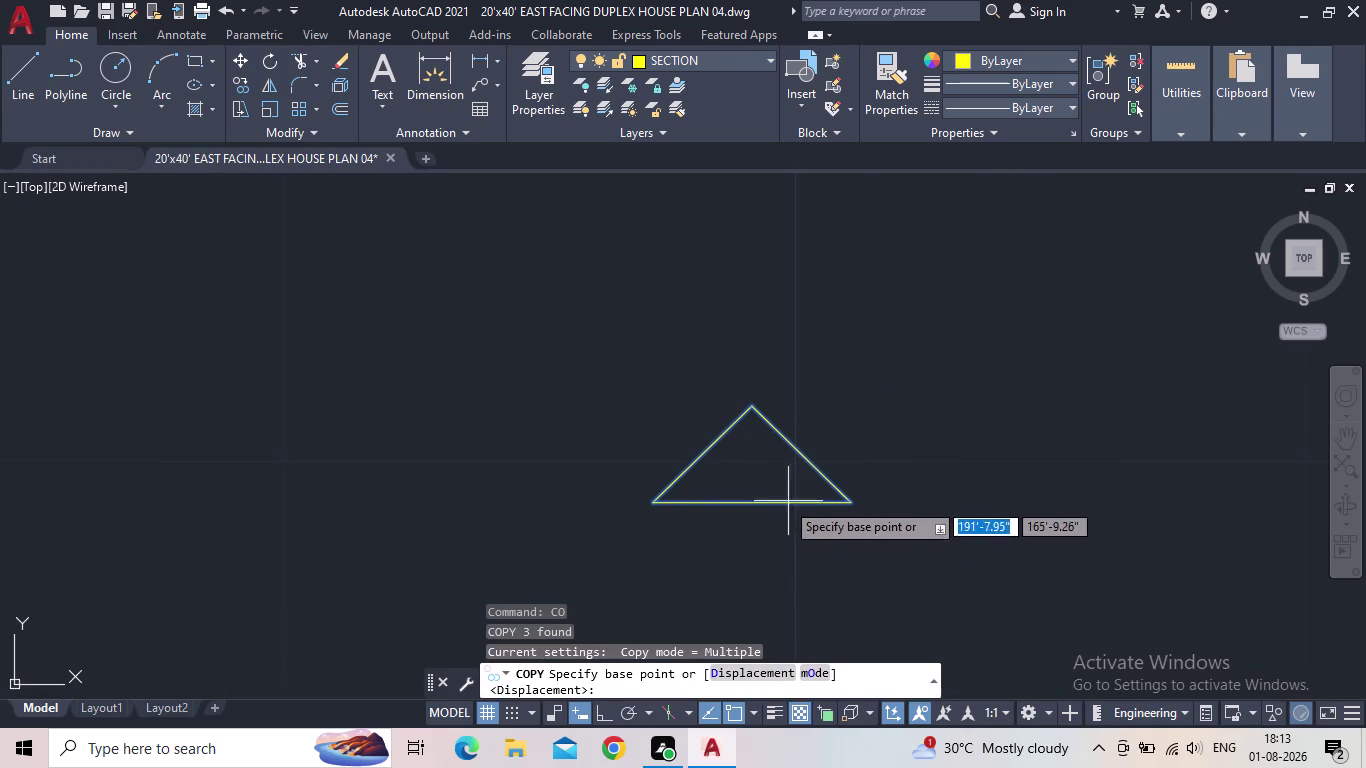
click(757, 506)
click(333, 515)
middle_drag(478, 472, 494, 467)
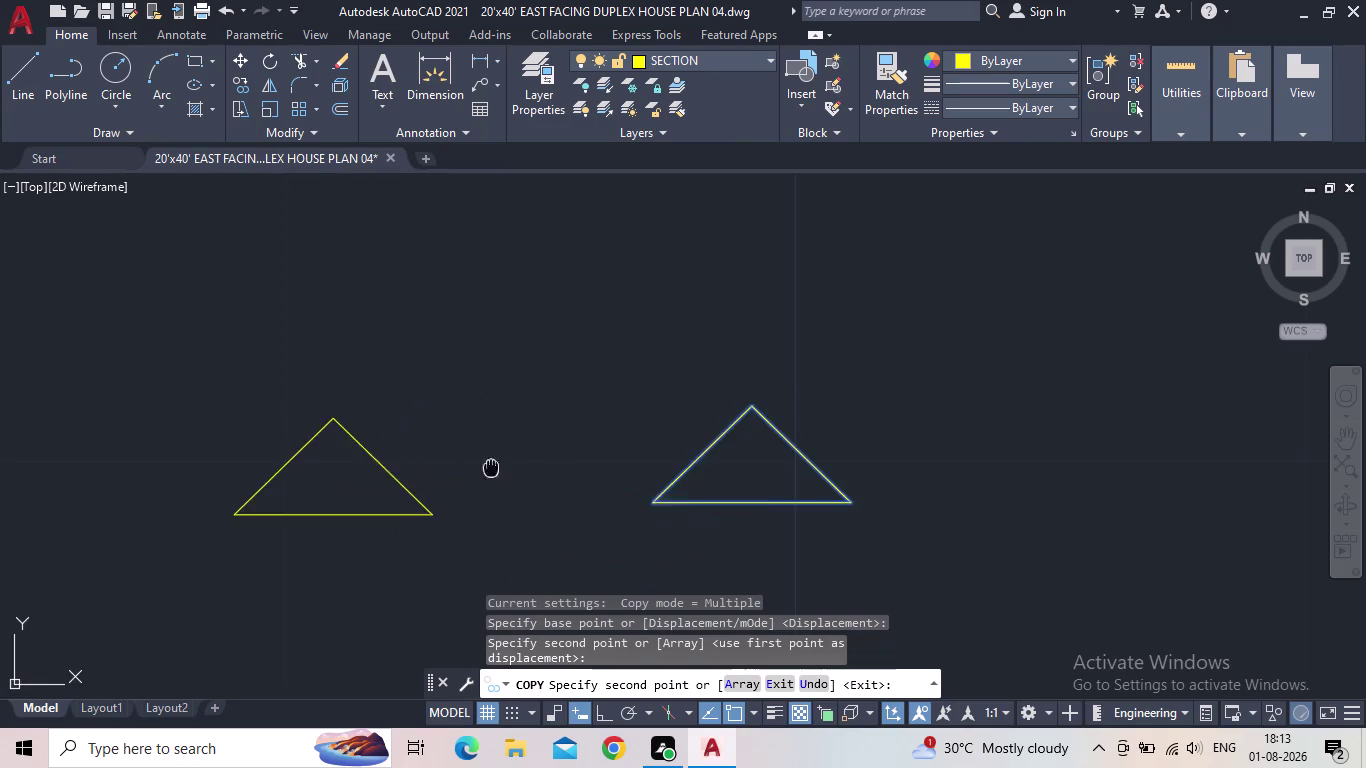
middle_drag(494, 467, 698, 450)
scroll(down, 3)
click(608, 320)
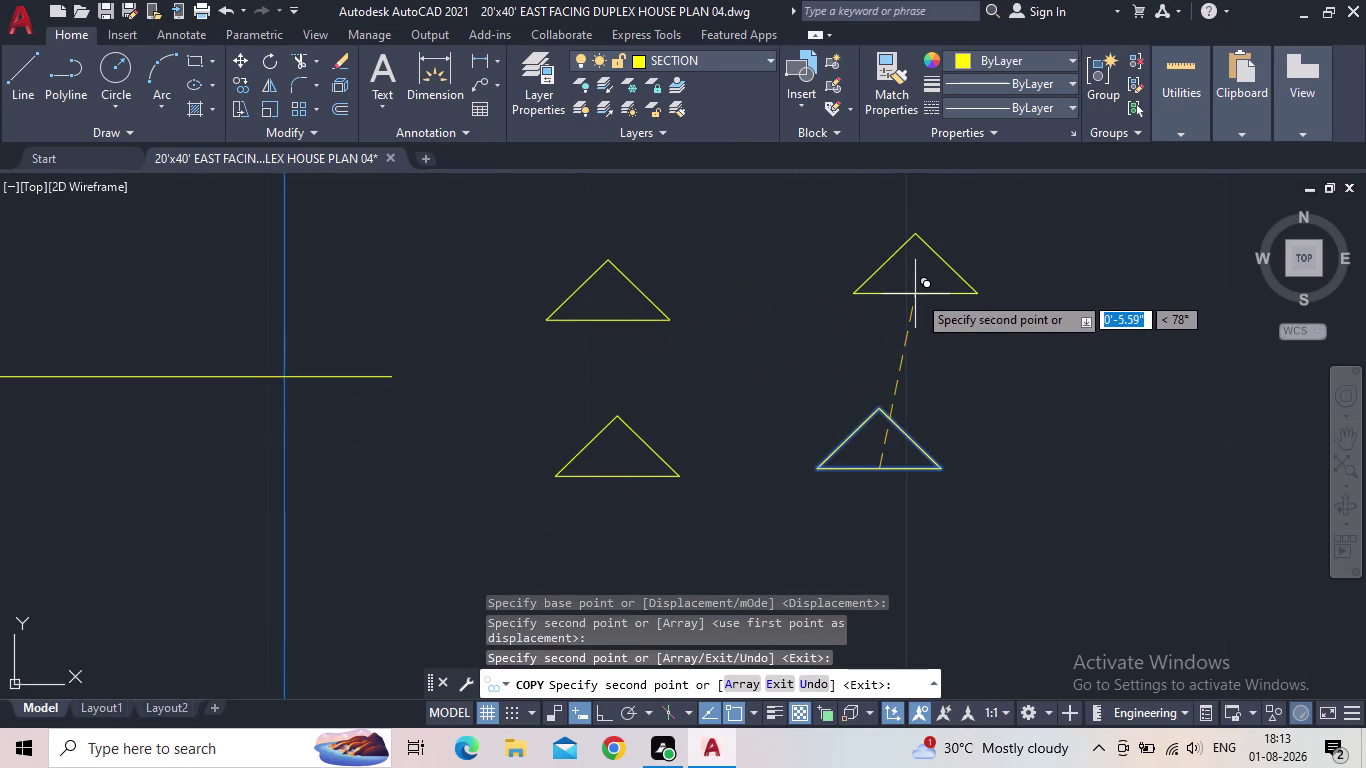
key(Escape)
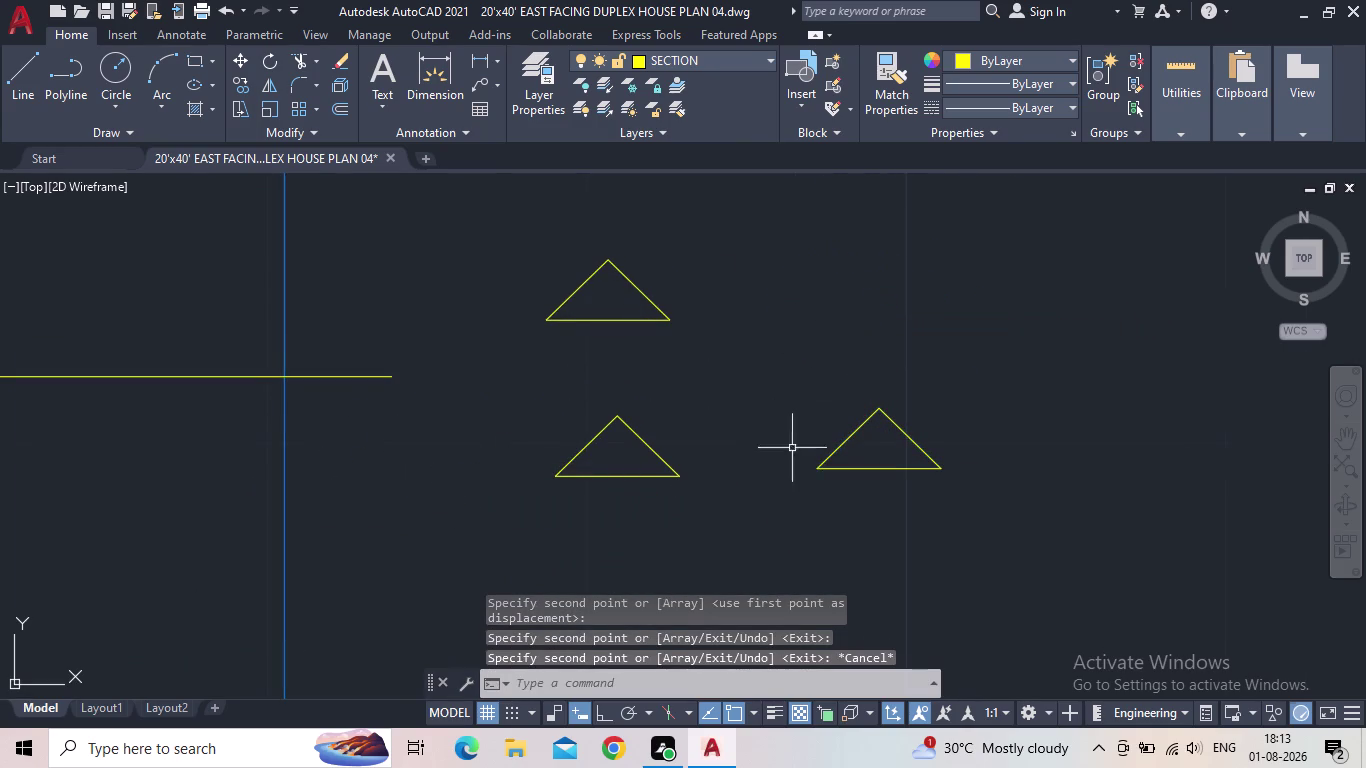
Rotate the right-hand arrowhead so it points left.
click(886, 505)
click(830, 420)
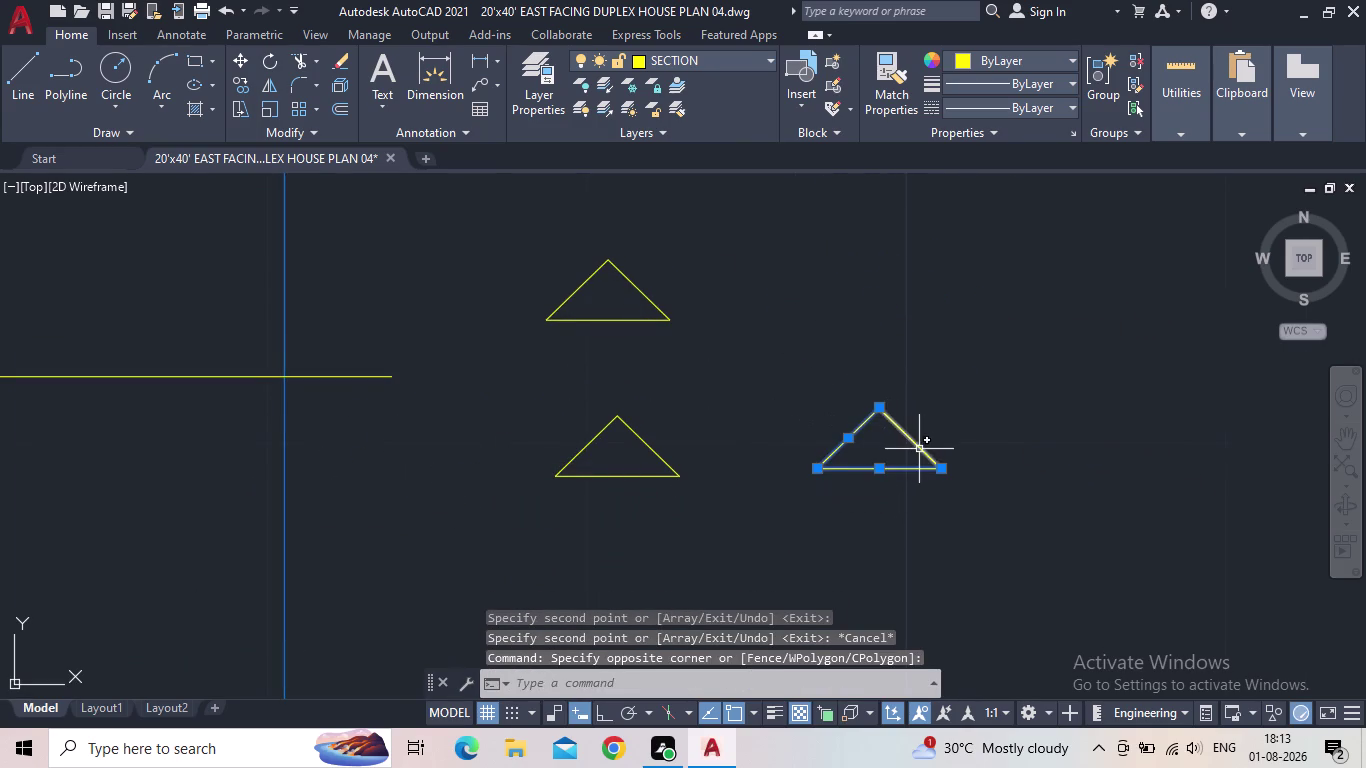
key(Escape)
drag(970, 484, 941, 474)
click(807, 408)
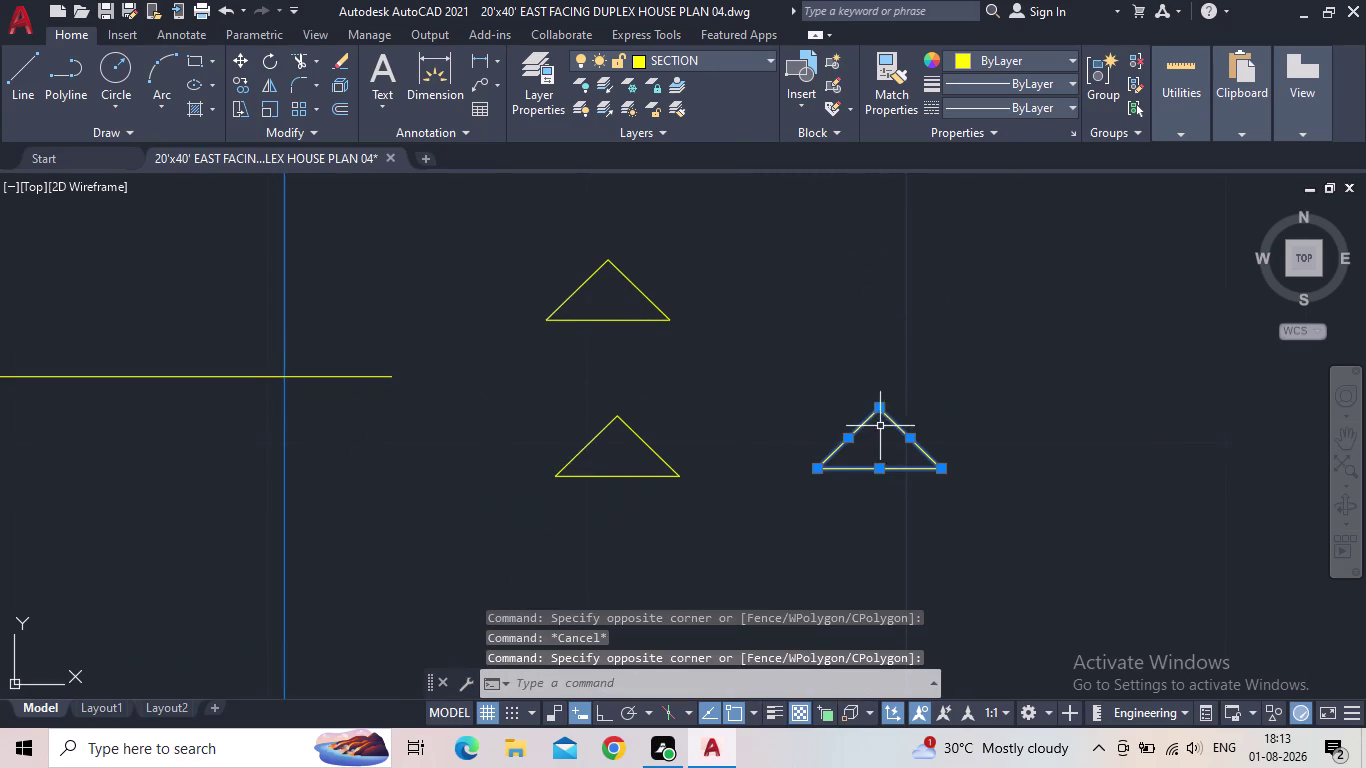
key(r)
key(o)
key(Return)
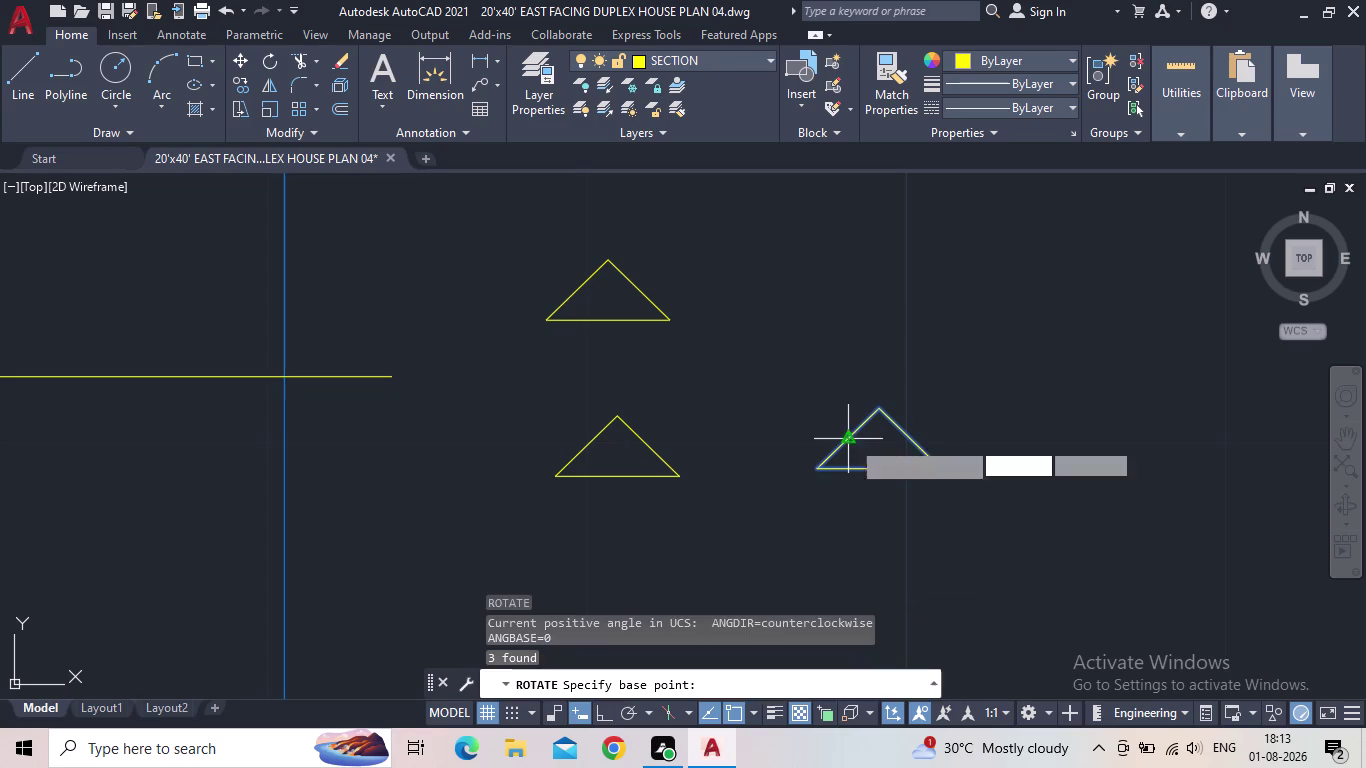
click(602, 712)
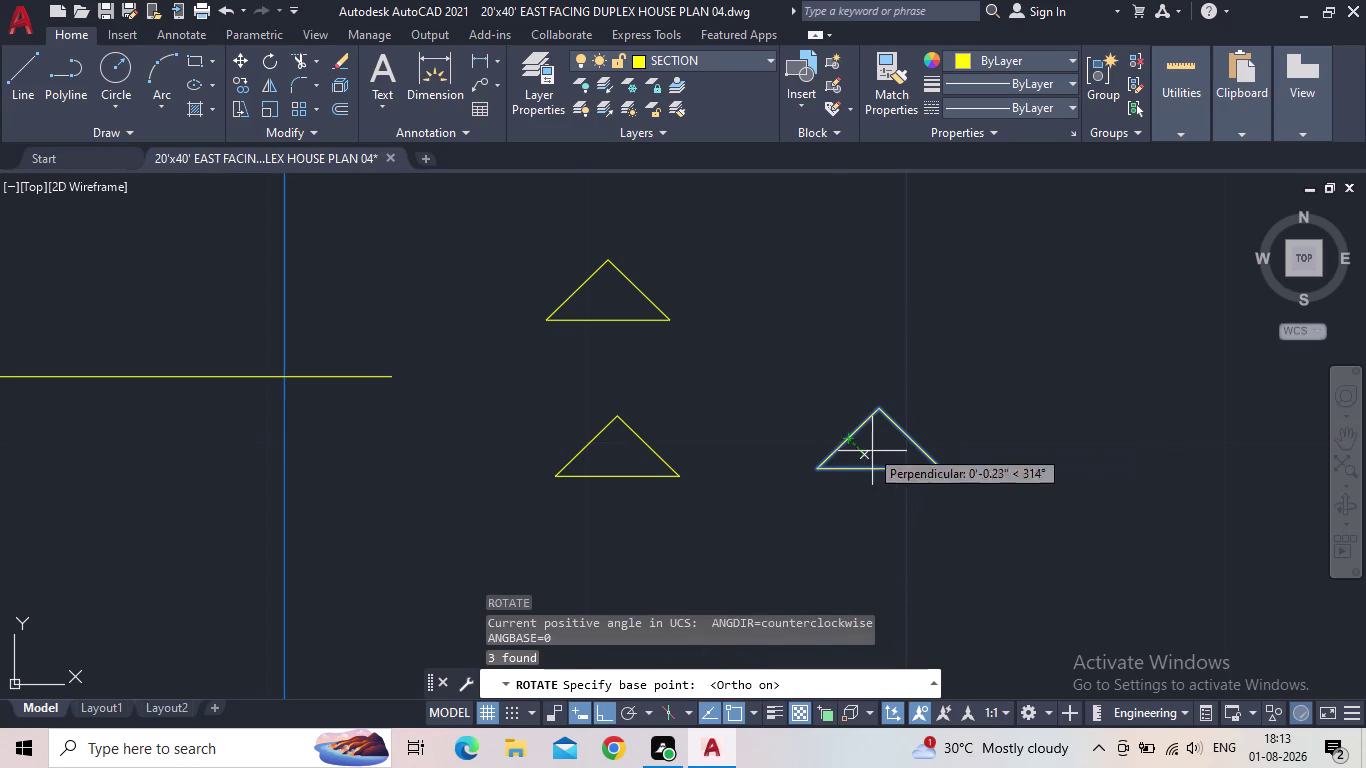
drag(880, 411, 884, 400)
click(861, 315)
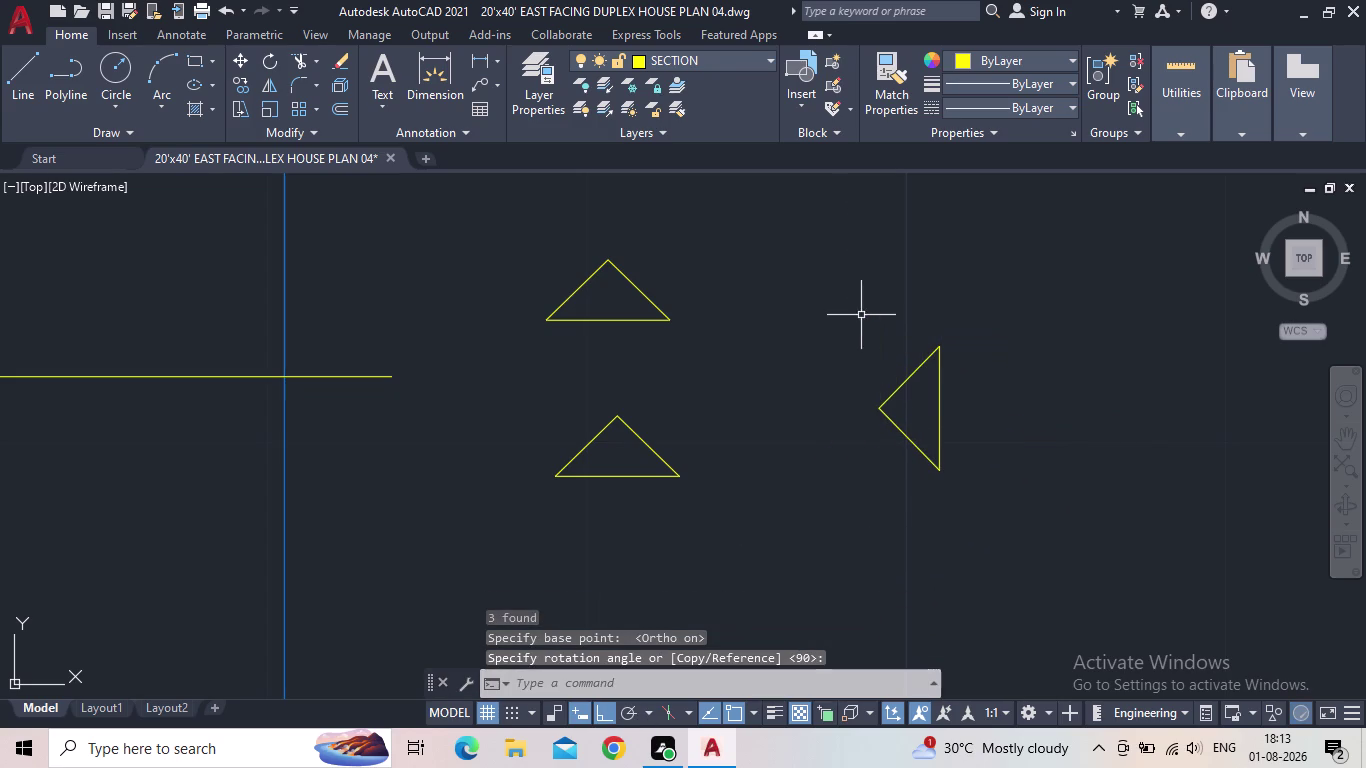
Rotate the top arrowhead about its apex so it points right.
middle_drag(657, 339, 698, 452)
drag(697, 455, 676, 440)
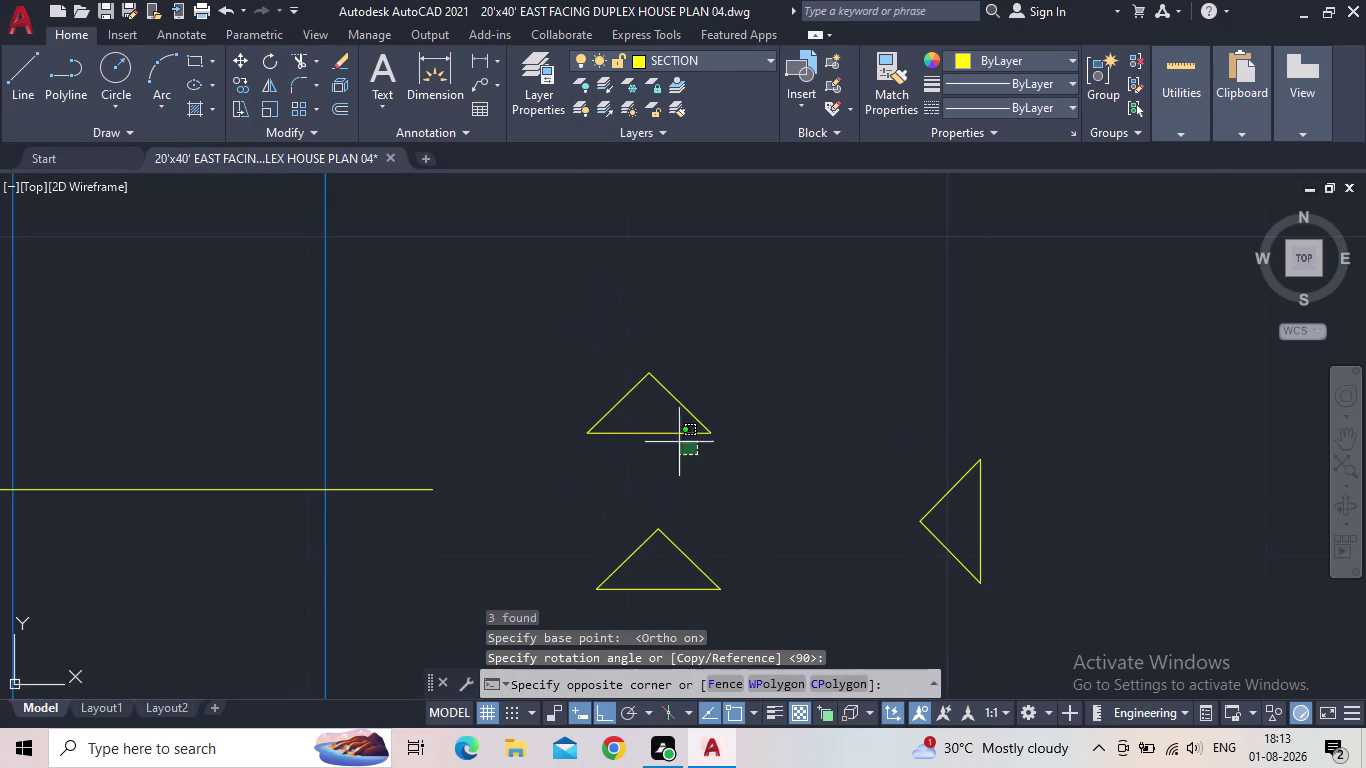
drag(676, 440, 665, 428)
click(556, 349)
key(r)
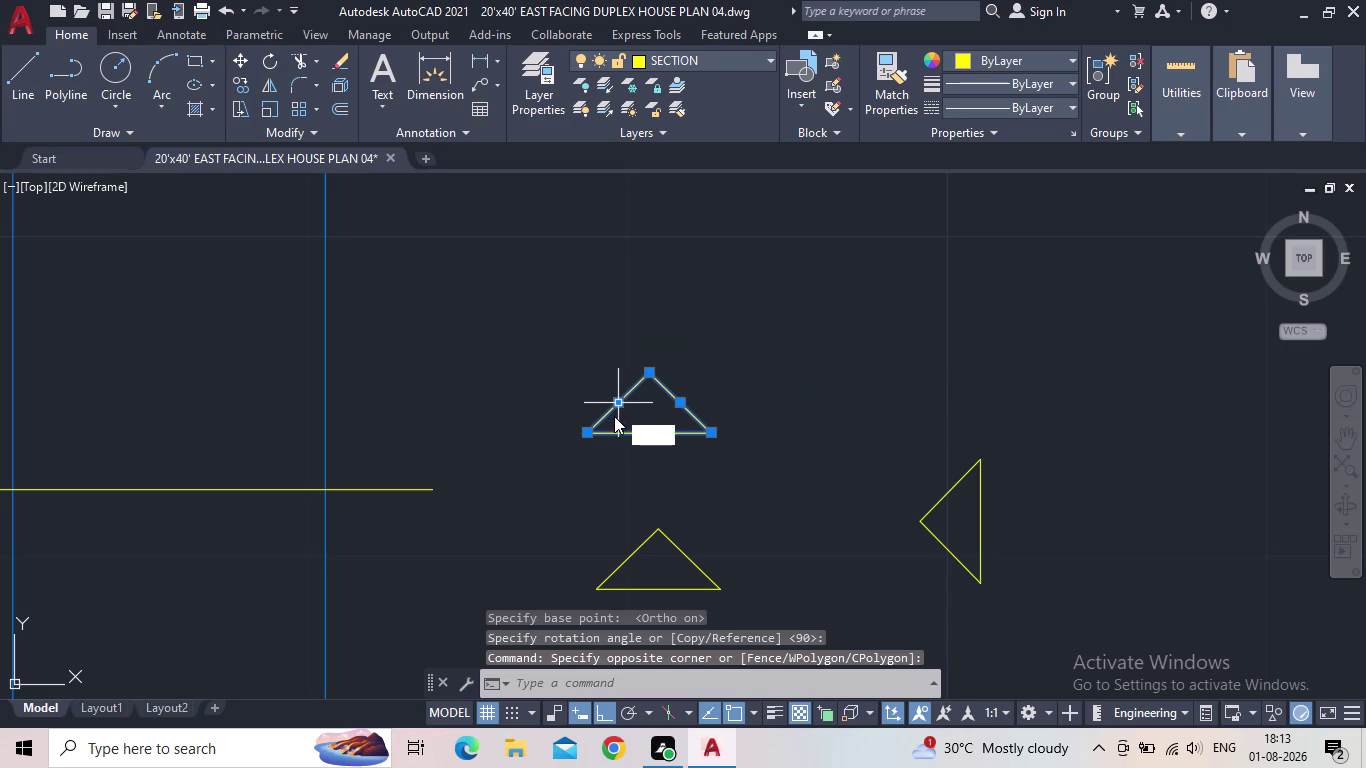
key(o)
key(space)
click(645, 368)
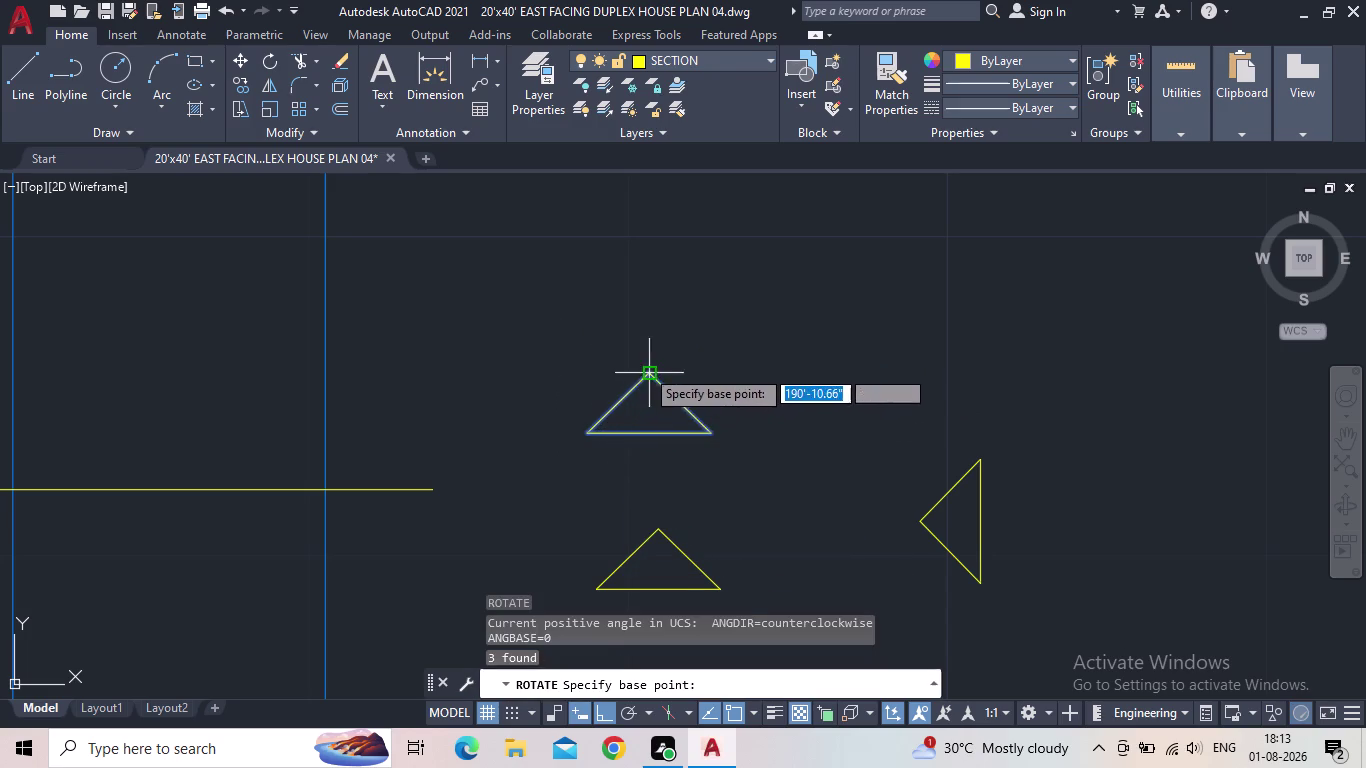
click(712, 479)
key(Escape)
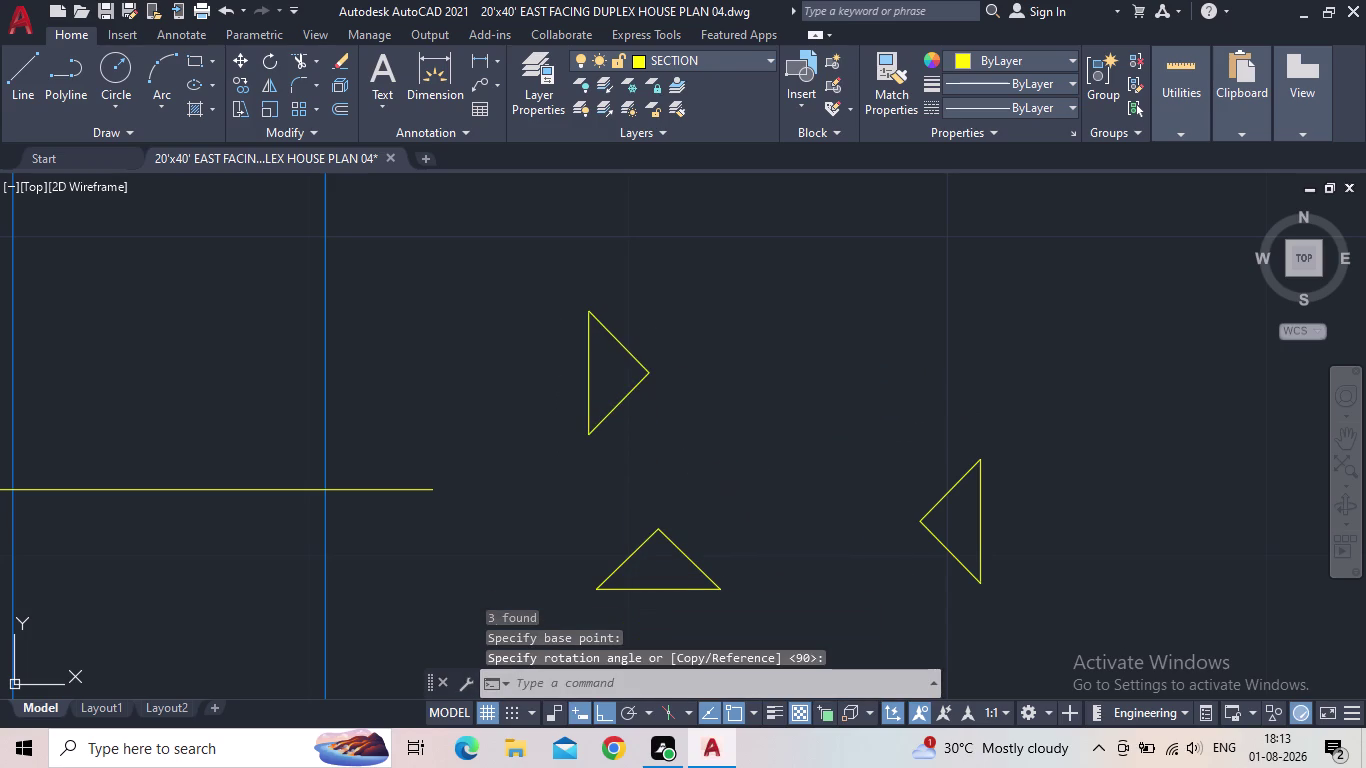
Window-select the three yellow arrowheads and begin copying them with CO.
drag(1028, 532, 1018, 530)
click(901, 527)
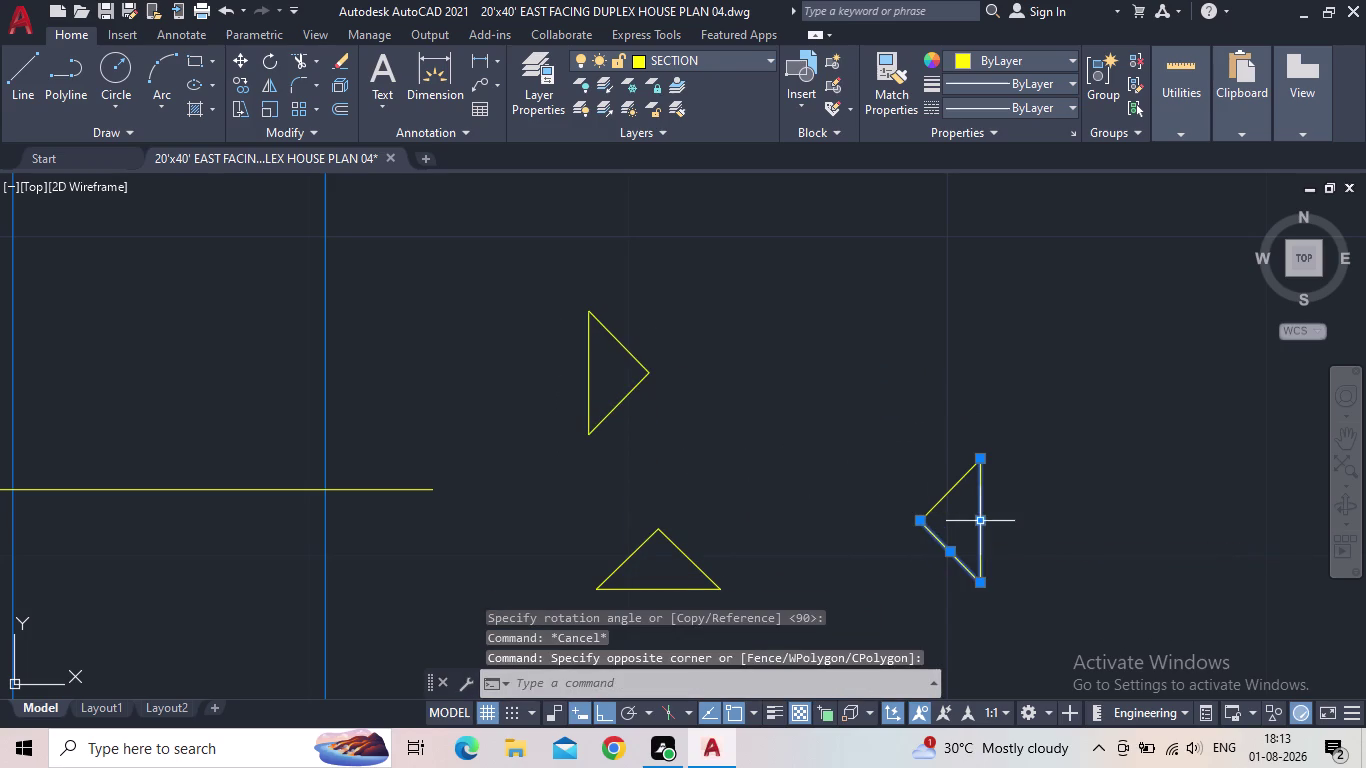
key(Escape)
drag(1081, 549, 1003, 518)
click(856, 473)
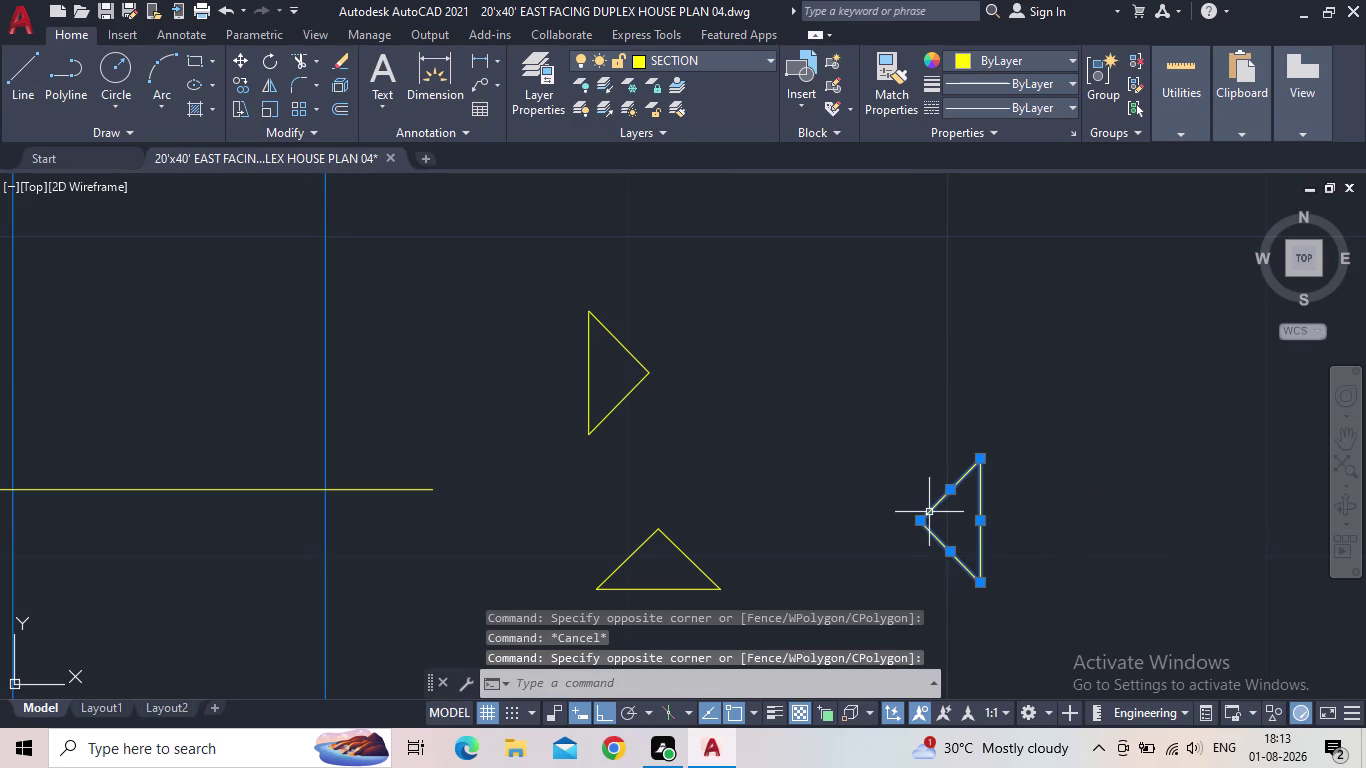
key(c)
key(o)
key(Return)
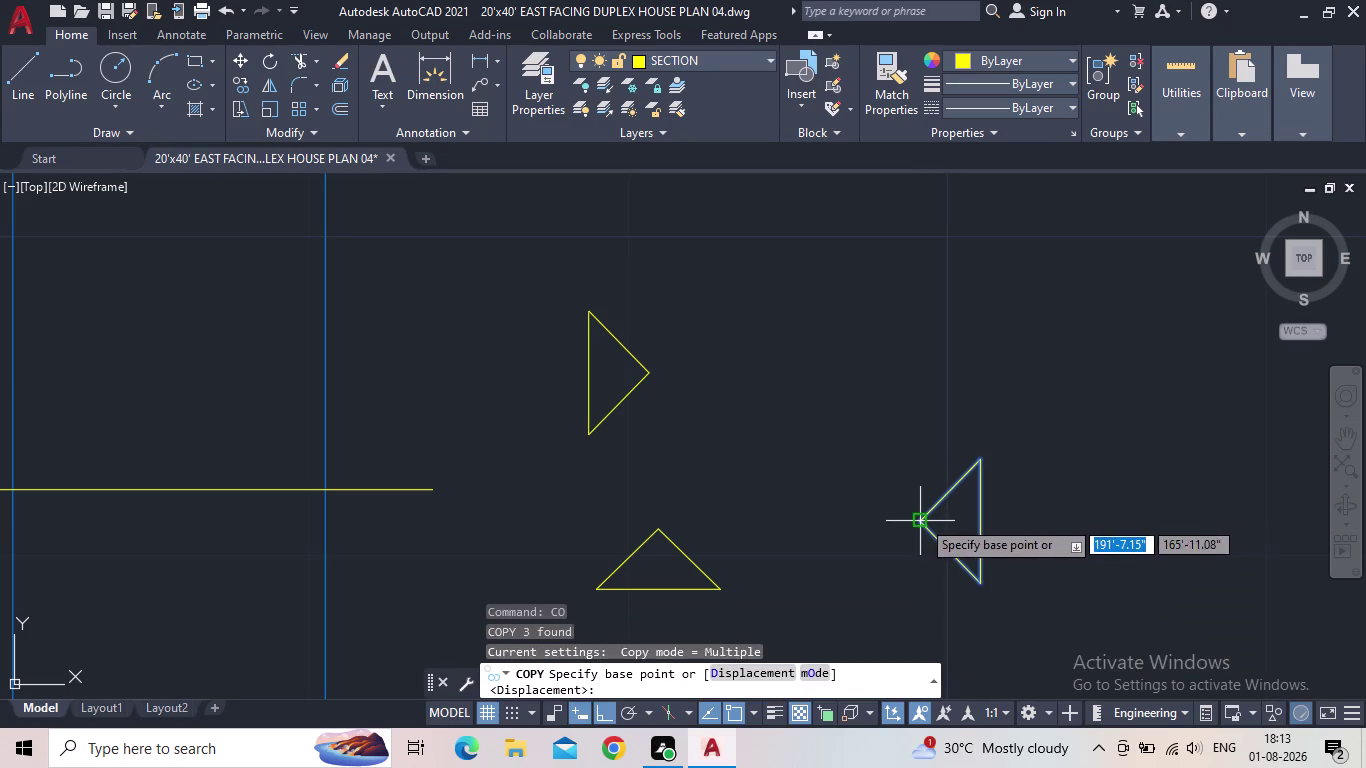
Place two arrowhead copies along the staircase section line.
click(920, 521)
middle_drag(455, 465, 493, 474)
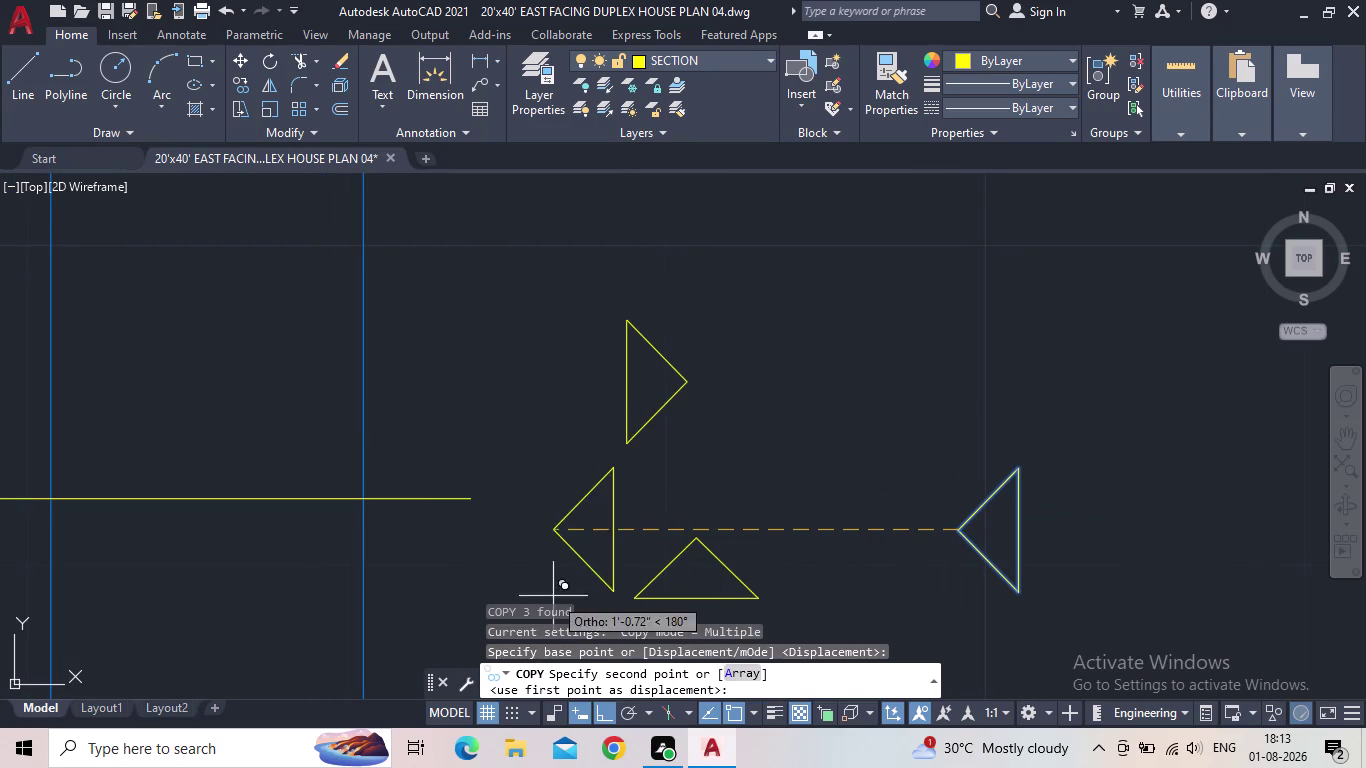
click(604, 717)
middle_drag(505, 513, 686, 483)
scroll(down, 3)
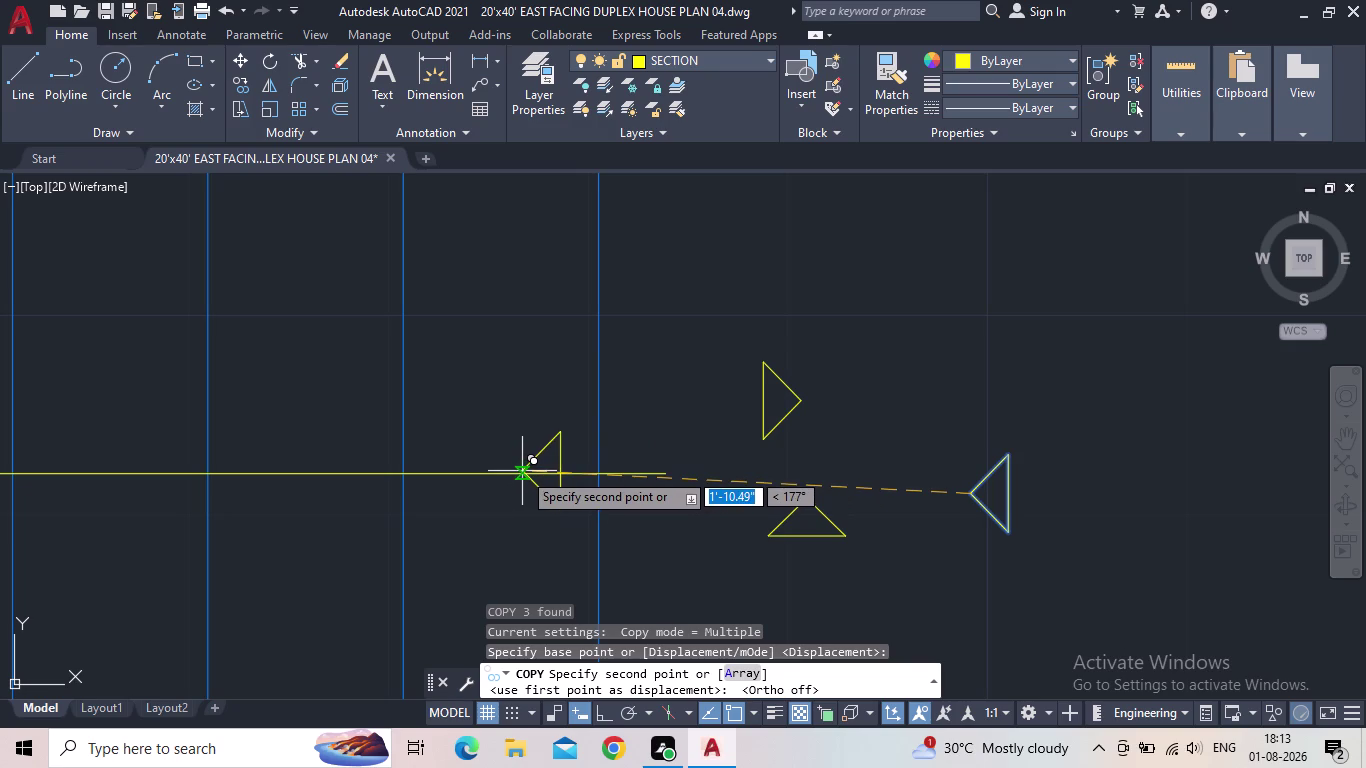
scroll(up, 3)
click(522, 479)
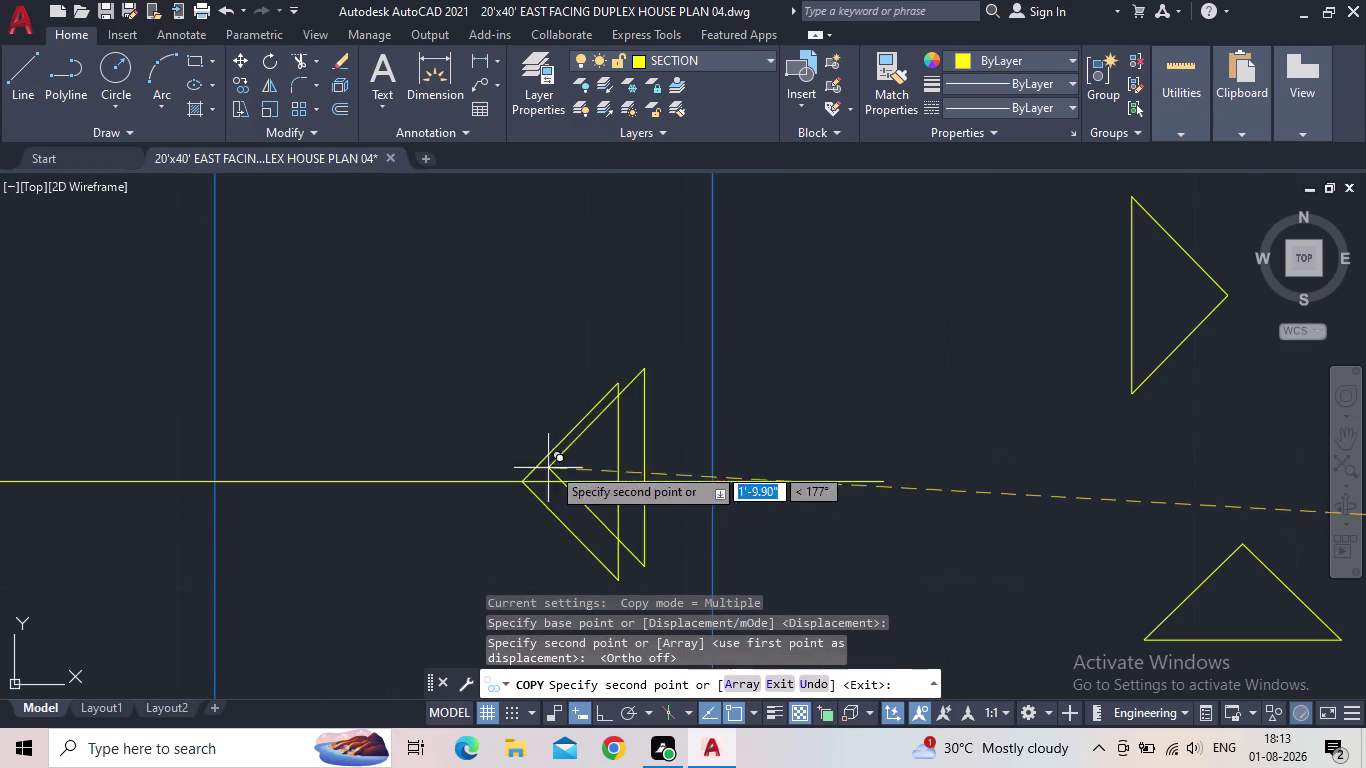
middle_drag(622, 388, 759, 401)
scroll(down, 3)
scroll(down, 3)
middle_drag(437, 457, 746, 502)
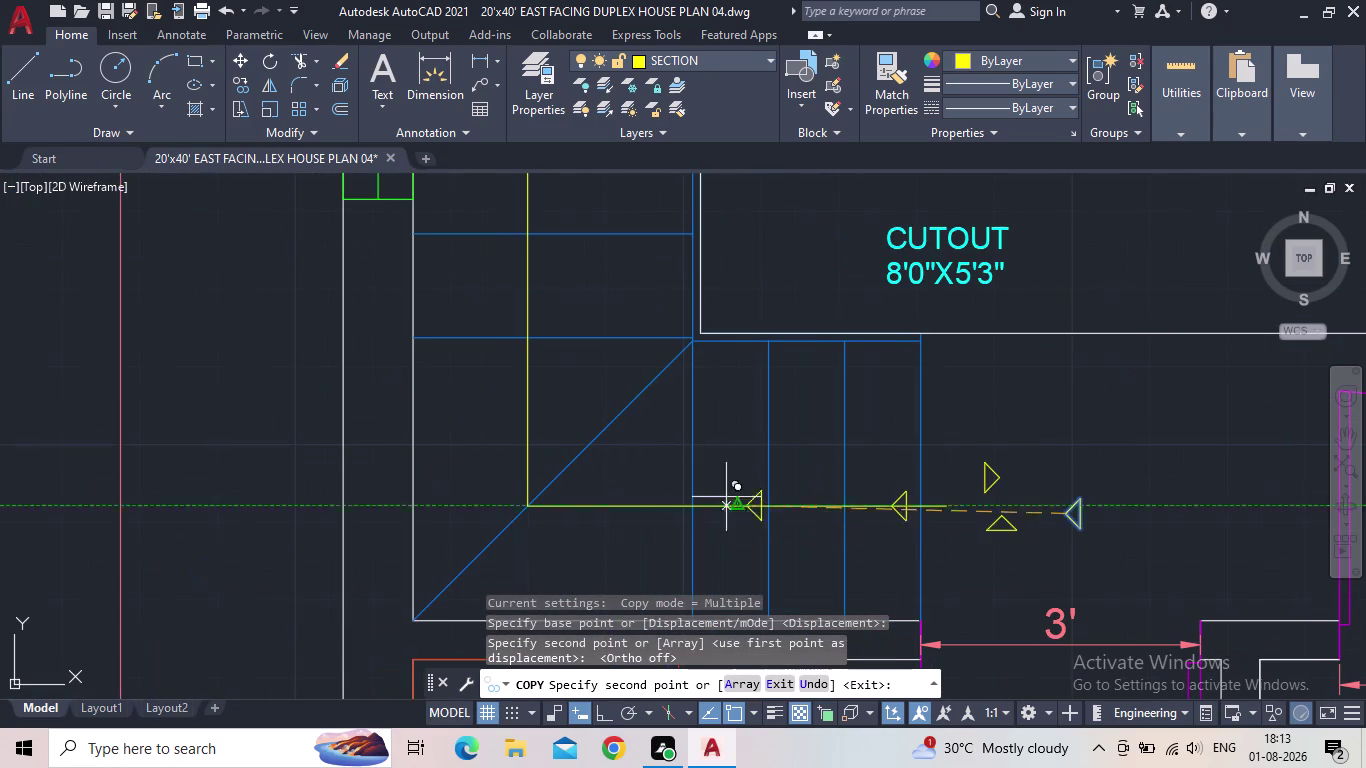
click(575, 505)
middle_drag(742, 445, 676, 464)
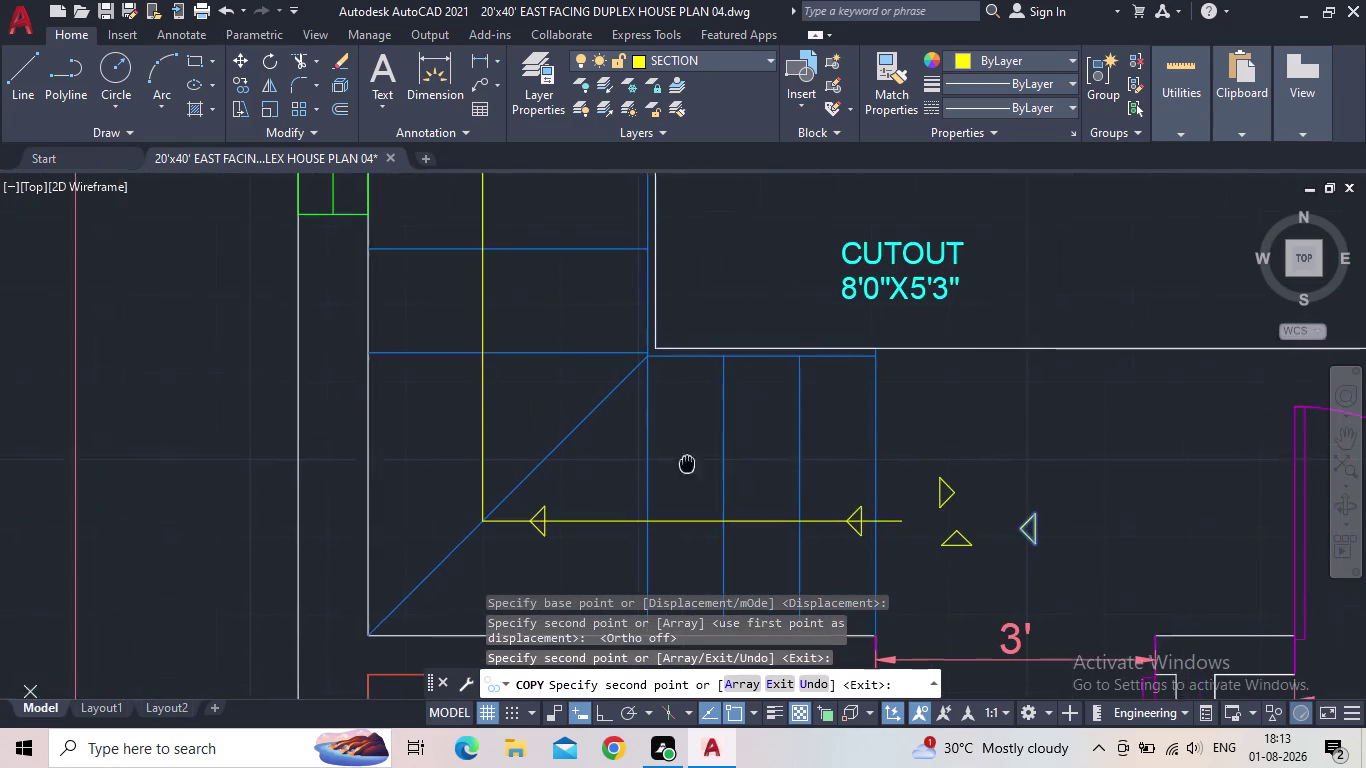
middle_drag(676, 464, 525, 473)
scroll(down, 3)
key(Escape)
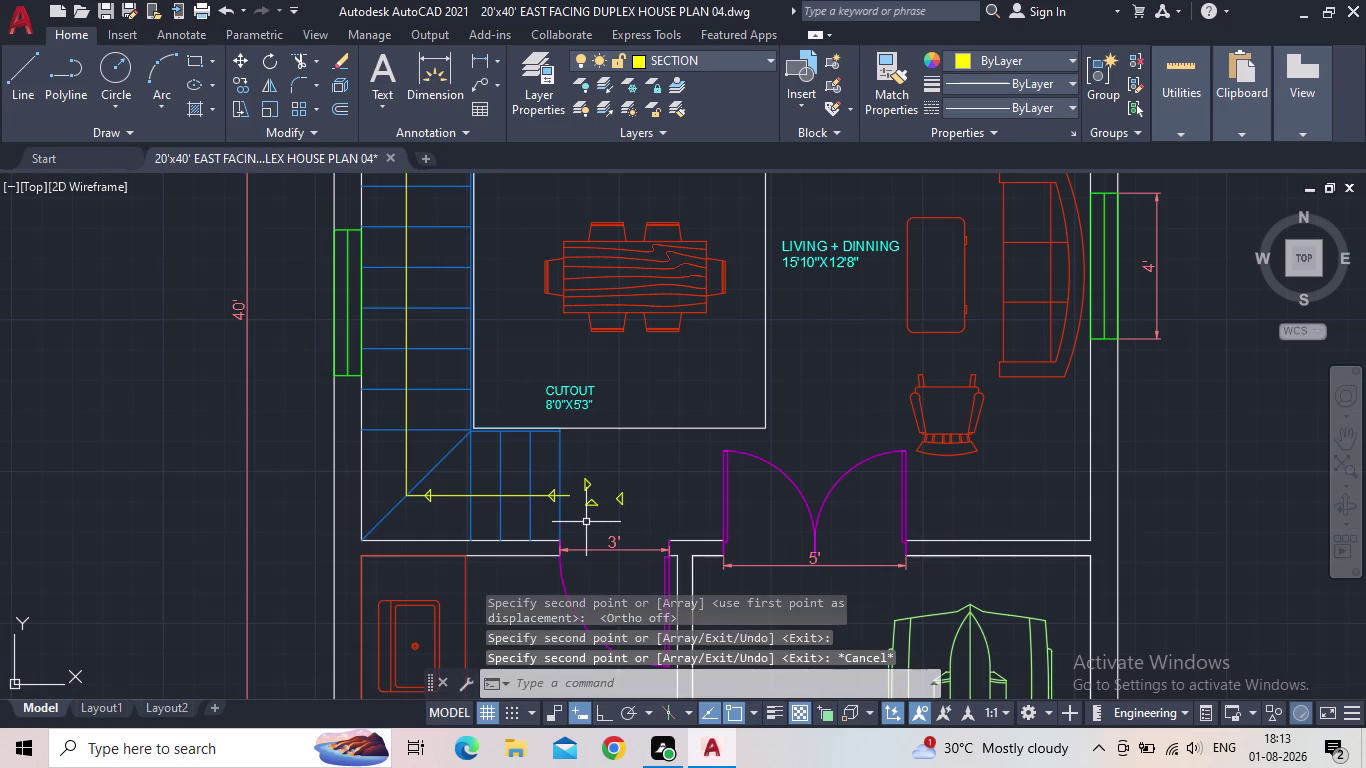
Copy the upward arrowhead to two points on the vertical section line.
scroll(up, 3)
click(587, 508)
click(532, 483)
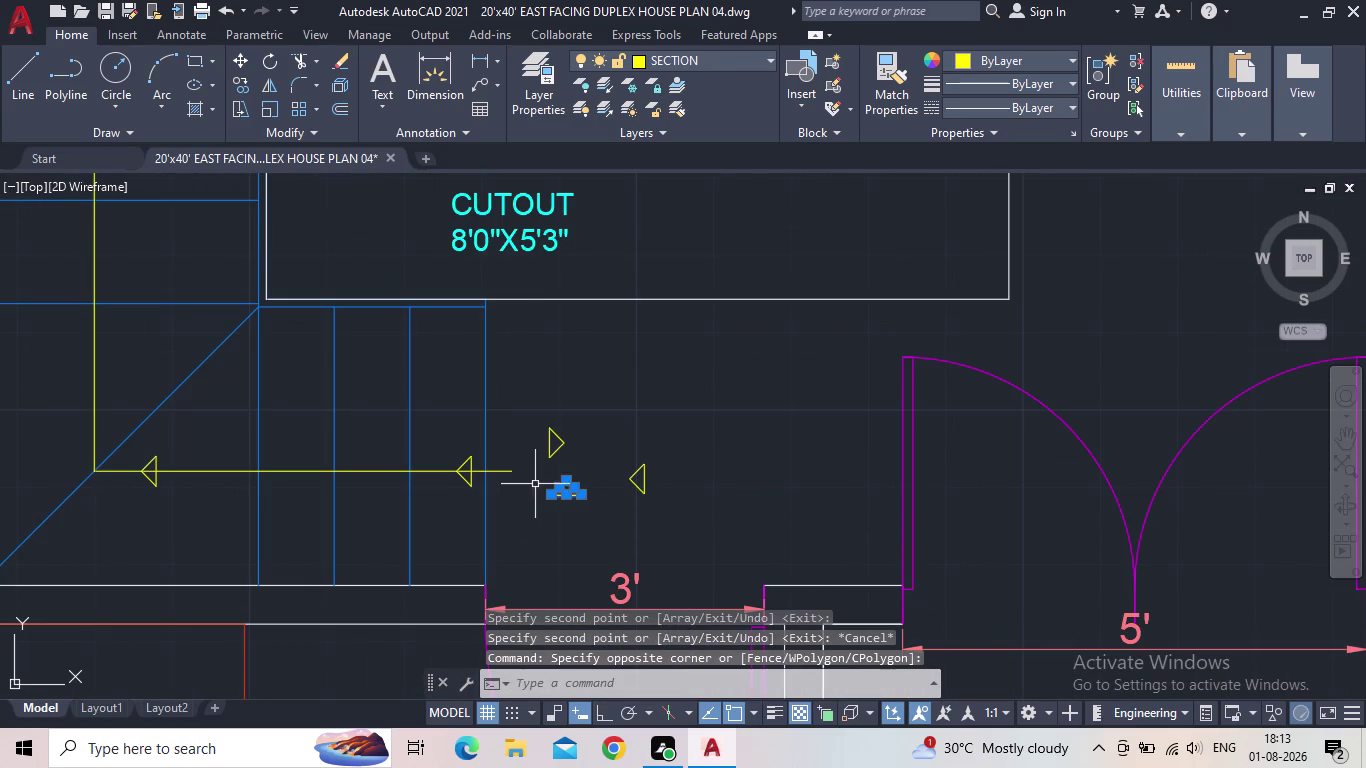
key(c)
key(o)
key(Return)
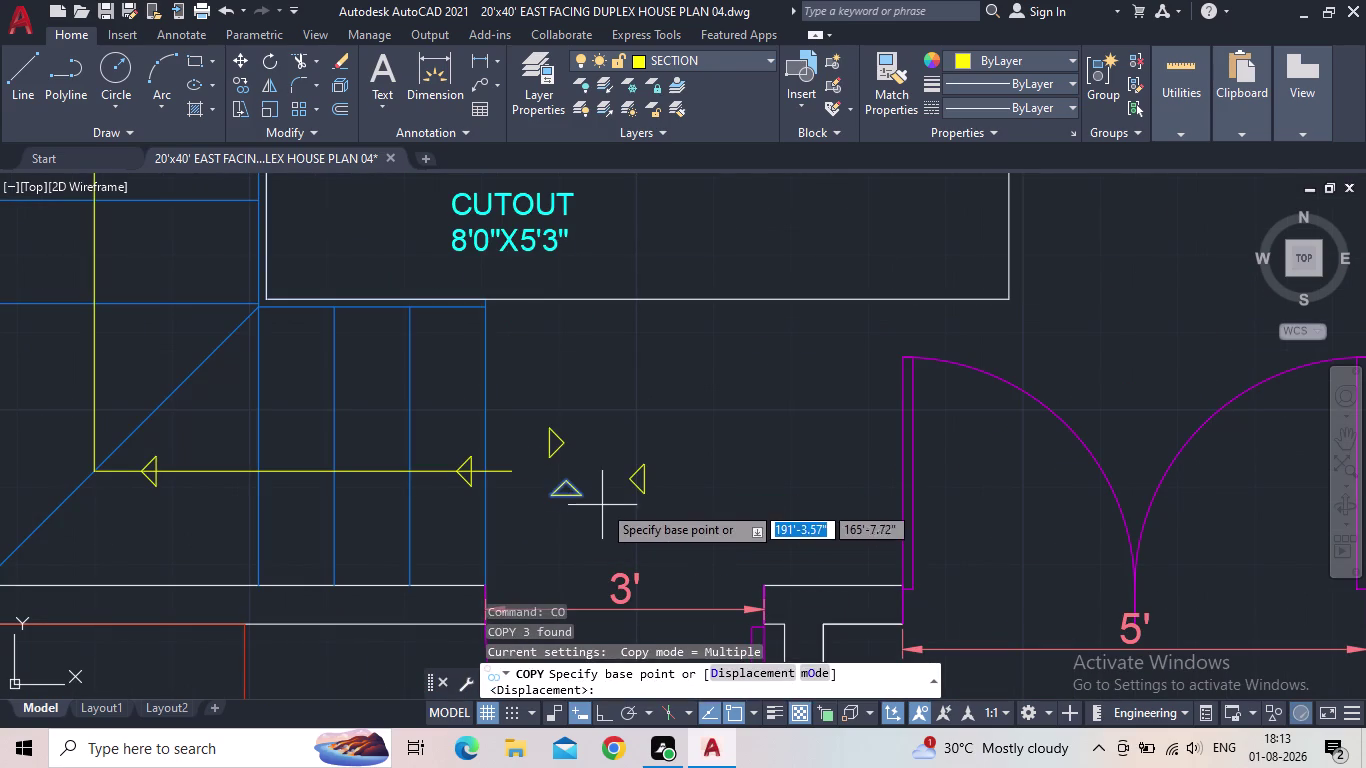
scroll(up, 3)
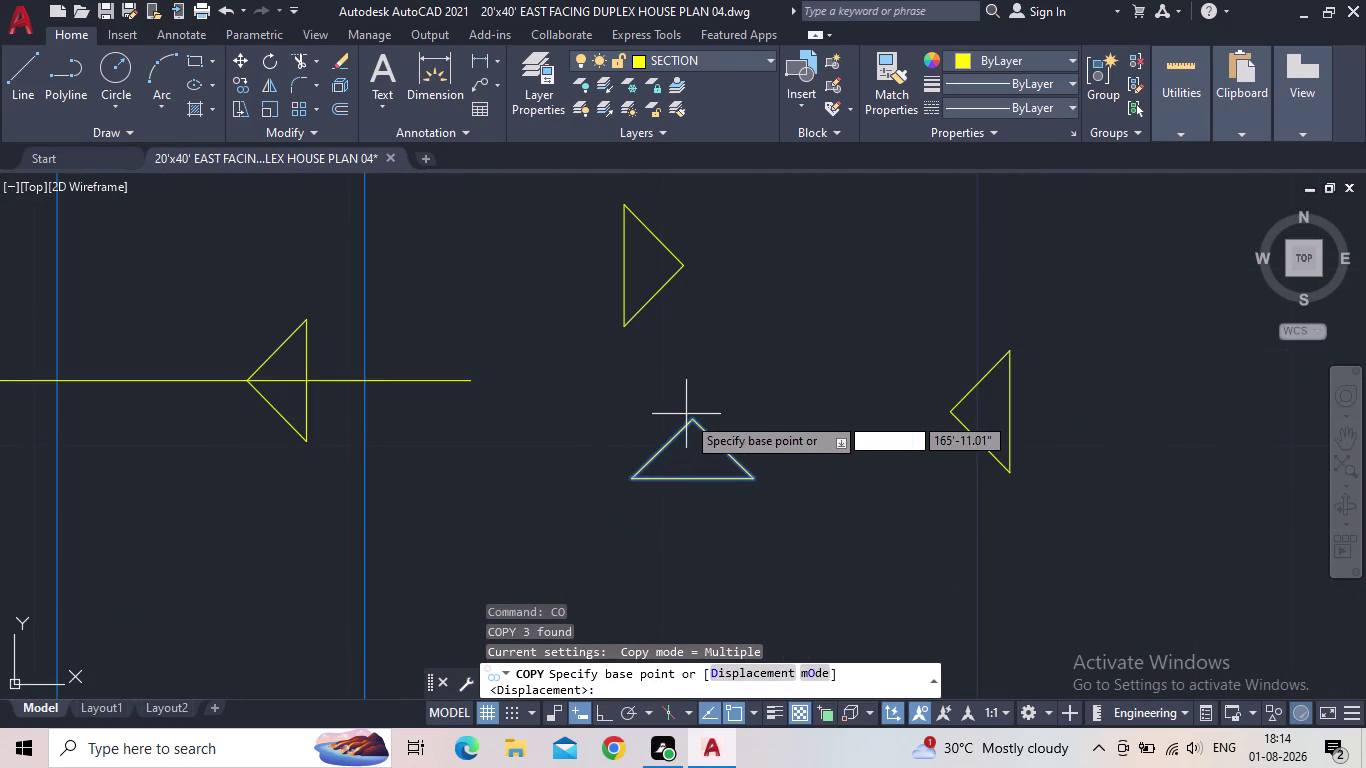
click(688, 417)
middle_drag(430, 407, 697, 465)
scroll(down, 3)
scroll(down, 3)
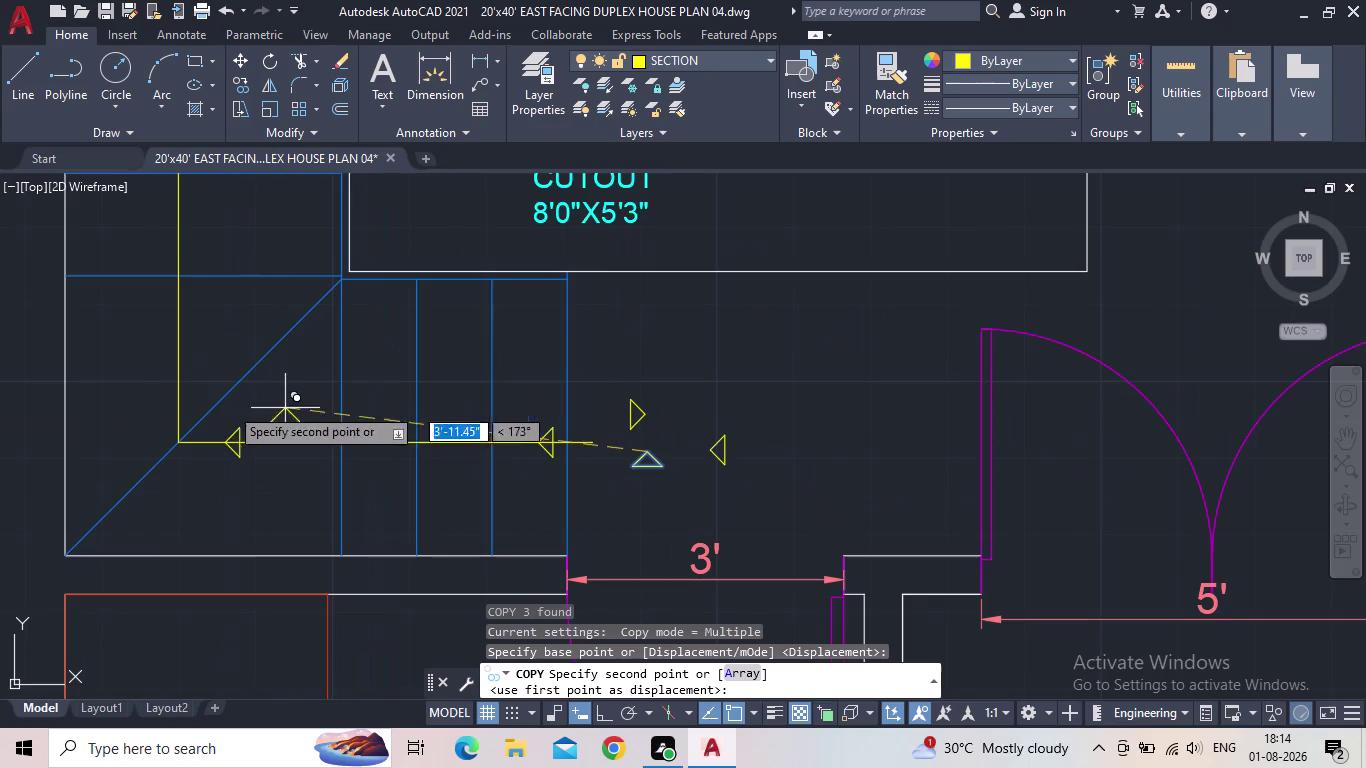
middle_drag(240, 411, 304, 462)
middle_drag(269, 357, 317, 547)
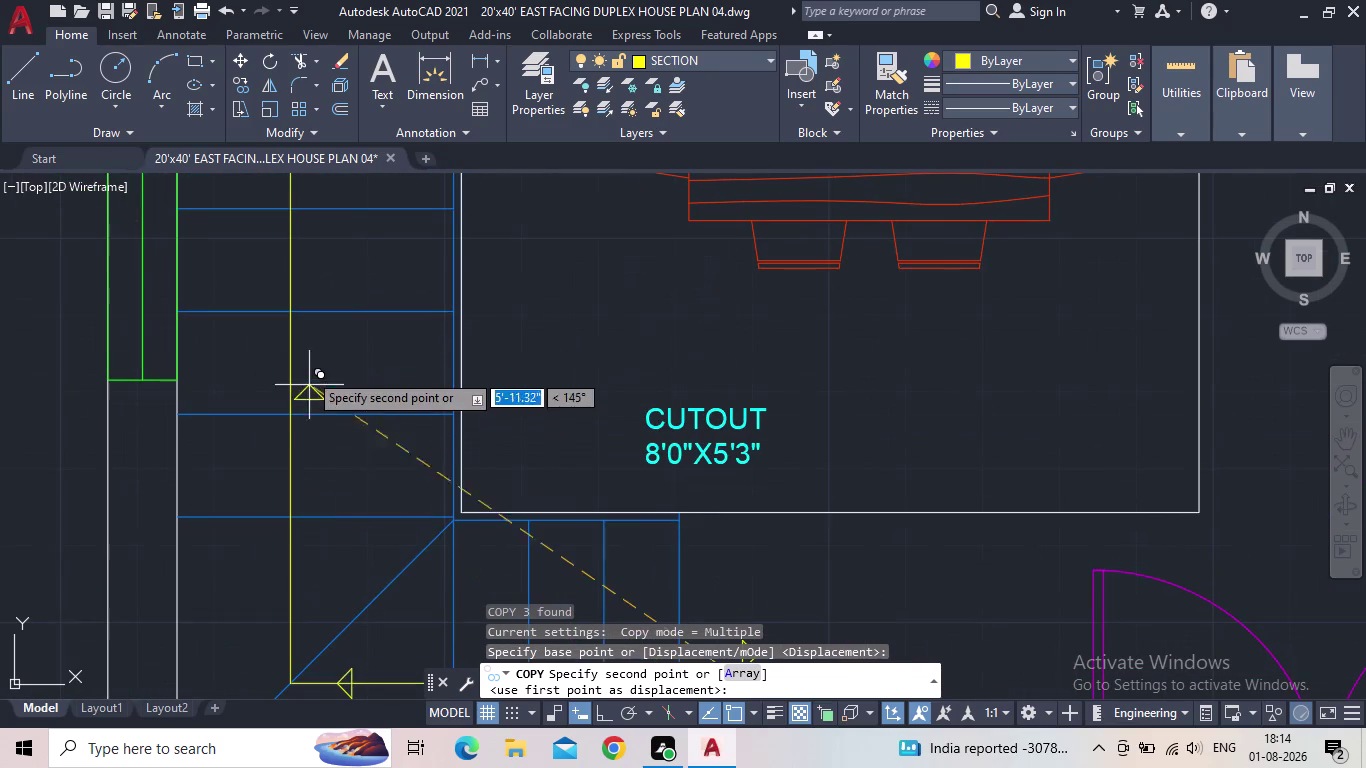
scroll(up, 3)
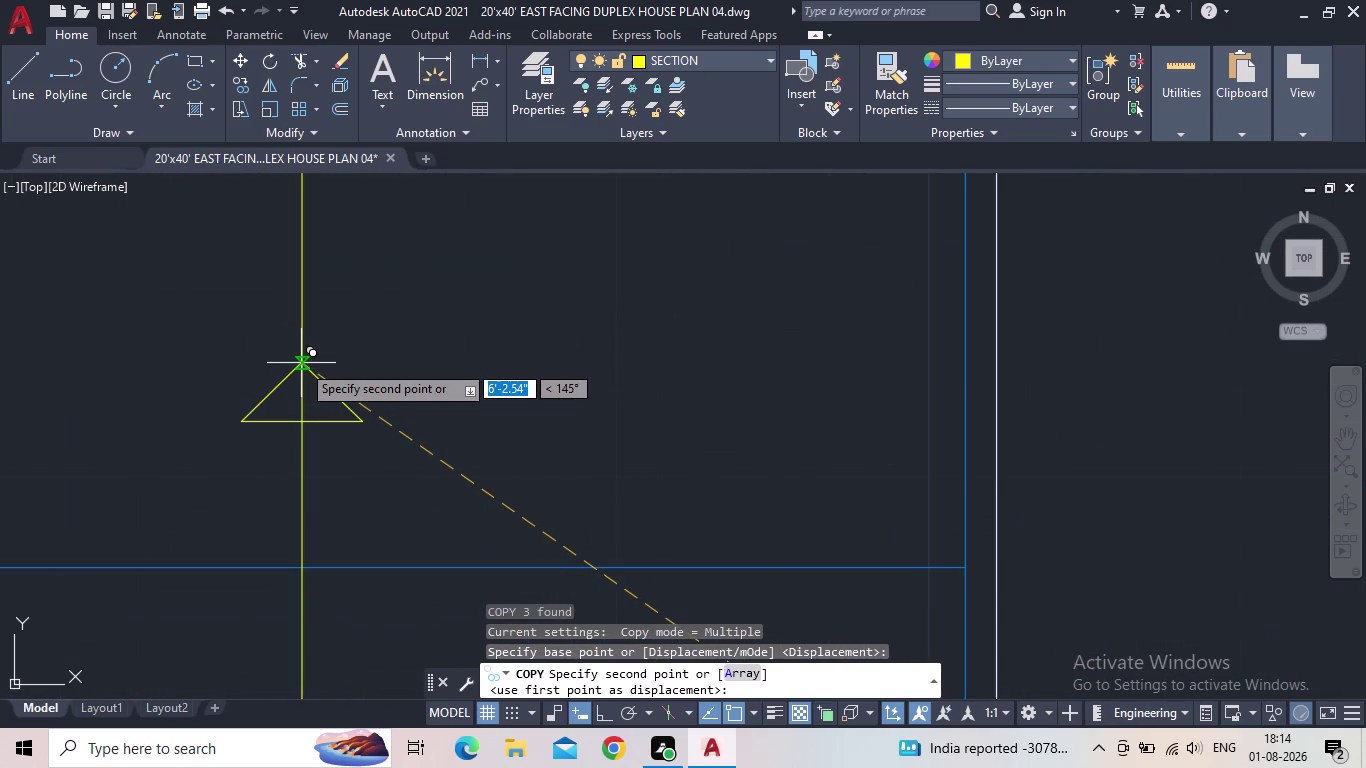
click(301, 363)
middle_drag(403, 346, 485, 506)
scroll(down, 3)
middle_drag(448, 380, 473, 440)
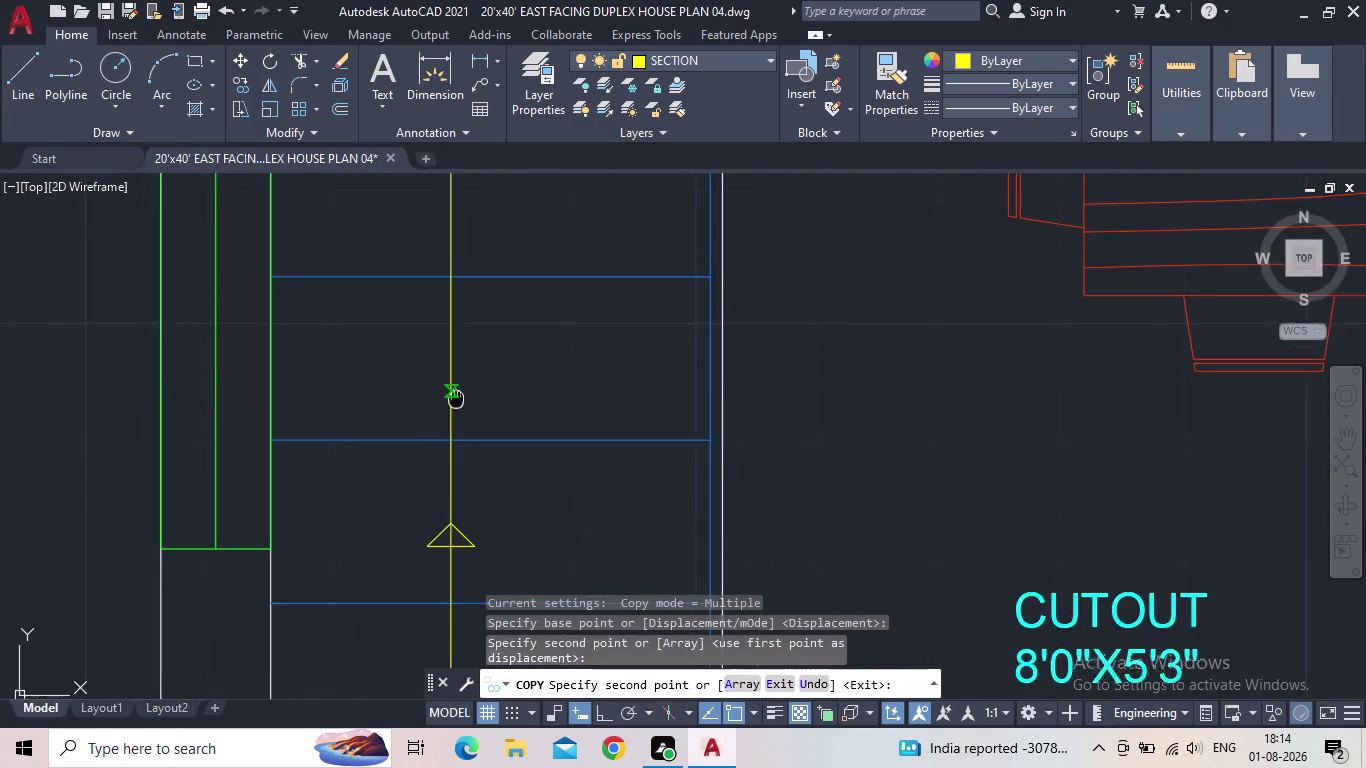
middle_drag(473, 440, 541, 669)
scroll(down, 3)
middle_drag(530, 404, 499, 570)
scroll(down, 3)
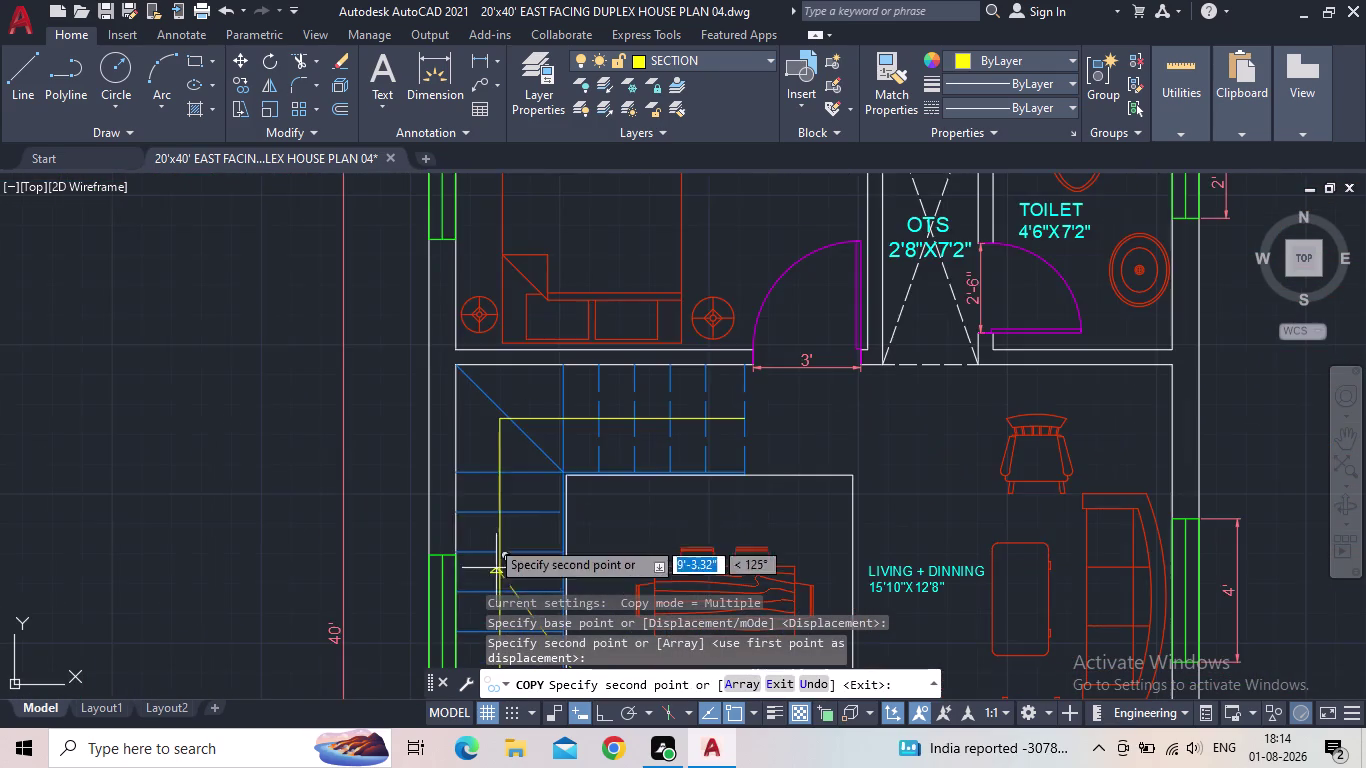
scroll(up, 3)
click(537, 488)
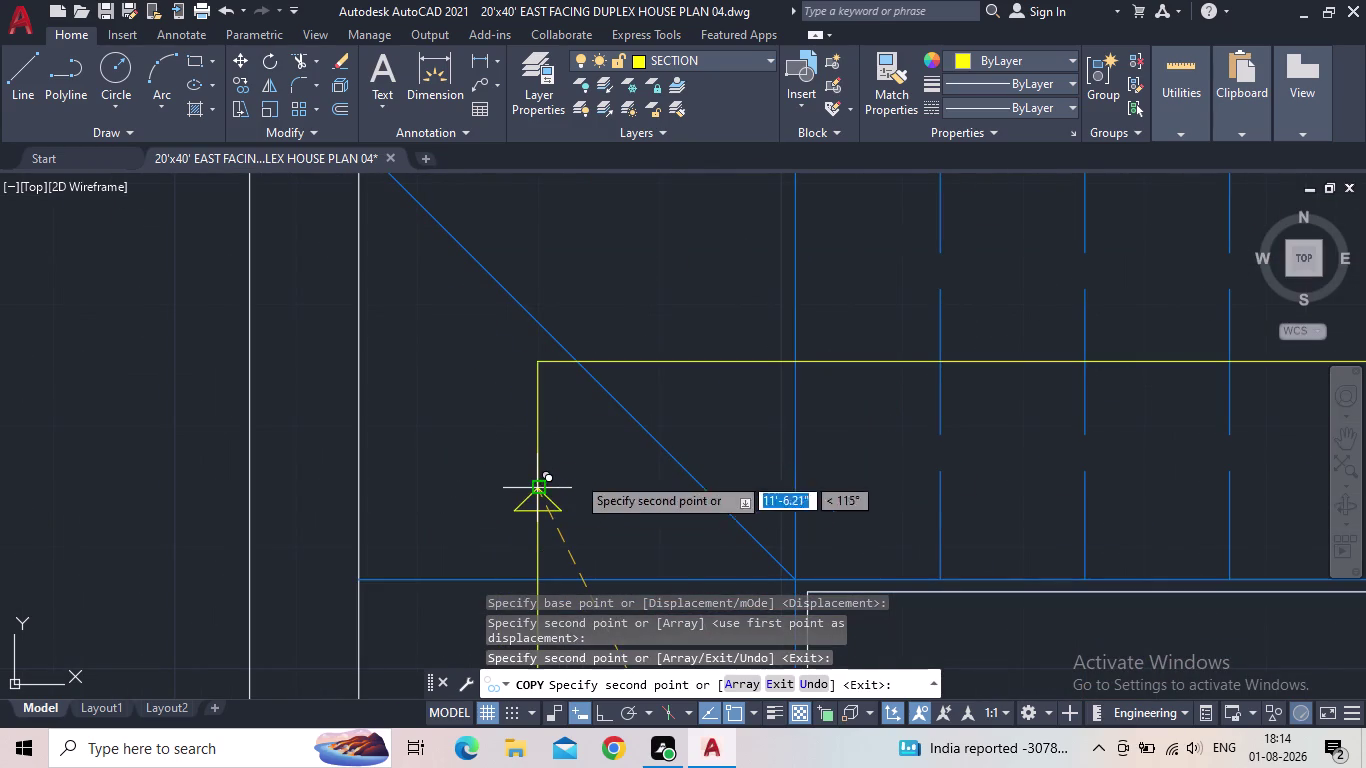
middle_drag(689, 467, 532, 409)
scroll(down, 3)
scroll(down, 3)
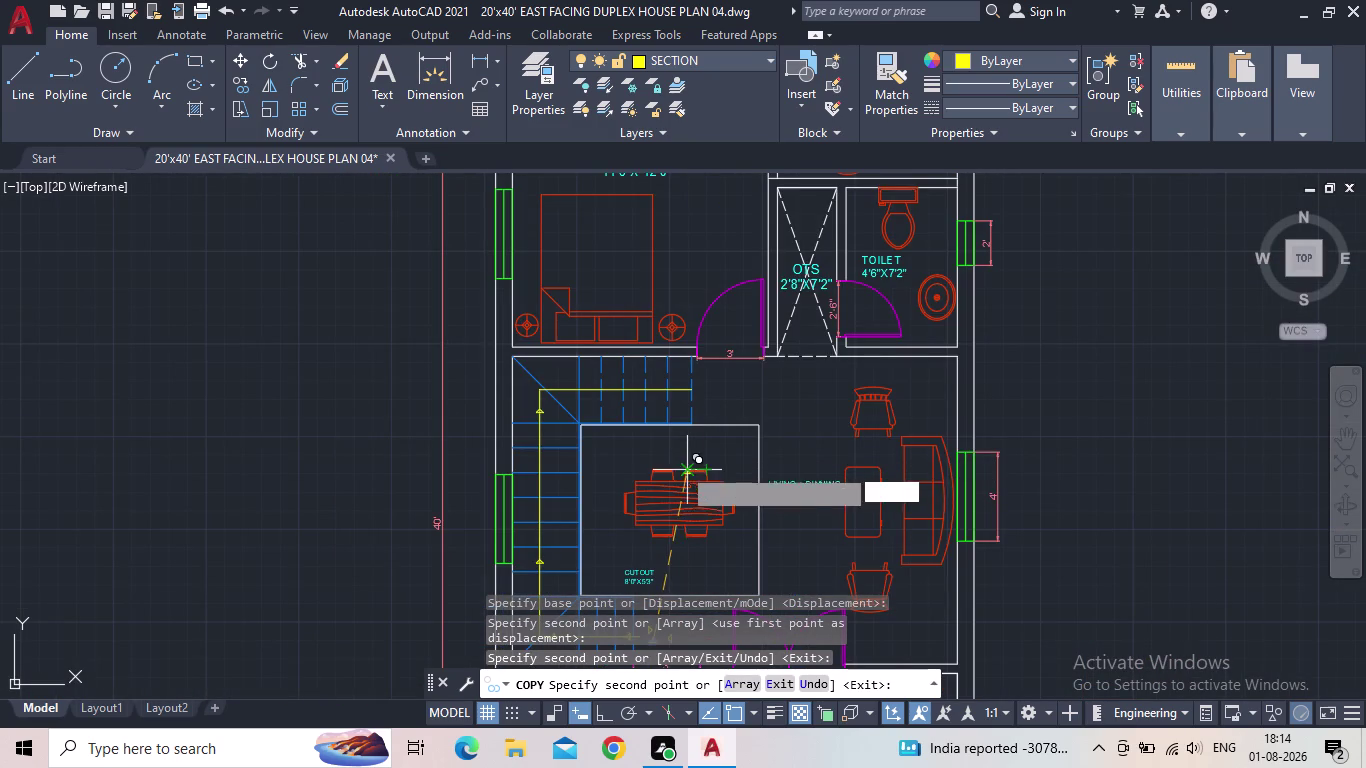
key(Escape)
Copy the right-pointing arrowhead to two points on the top section line.
middle_drag(658, 510, 498, 394)
scroll(up, 3)
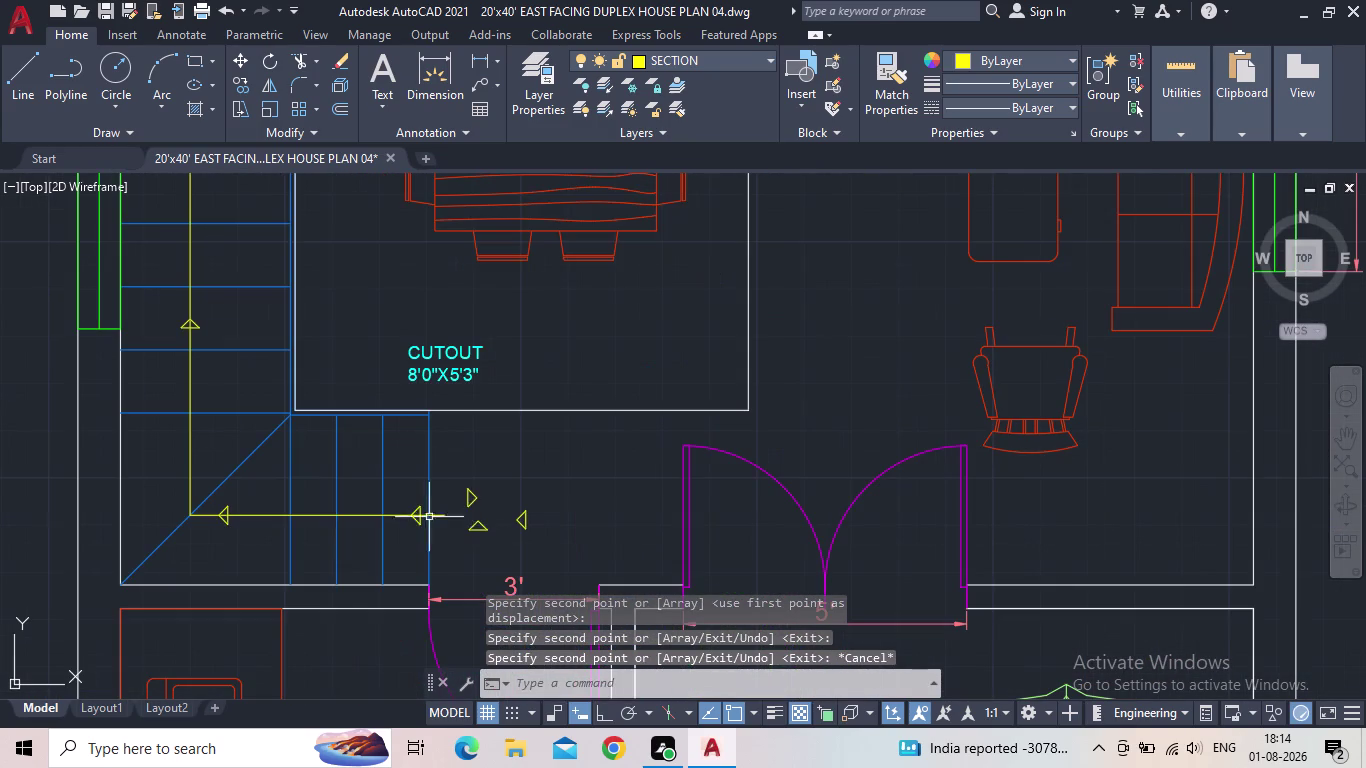
drag(476, 512, 465, 504)
click(455, 474)
scroll(up, 3)
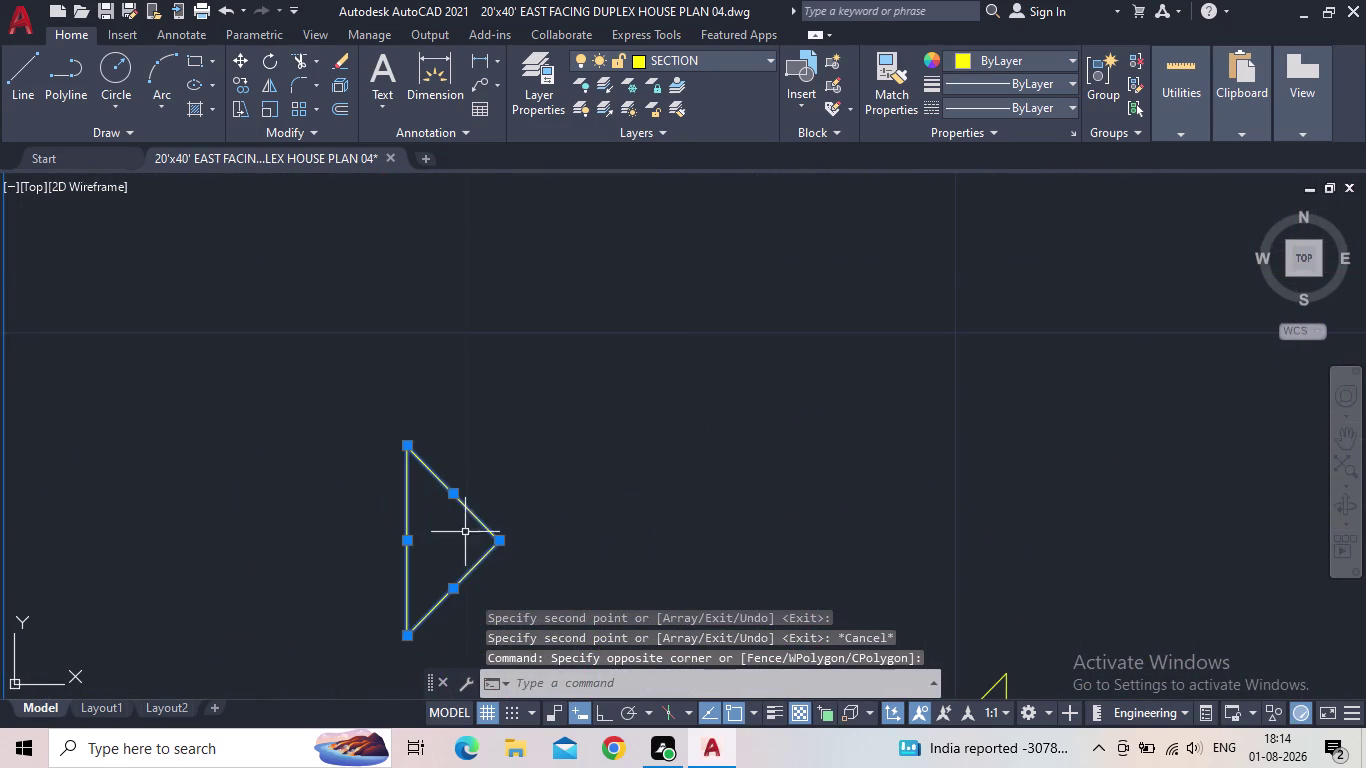
key(c)
key(o)
key(Return)
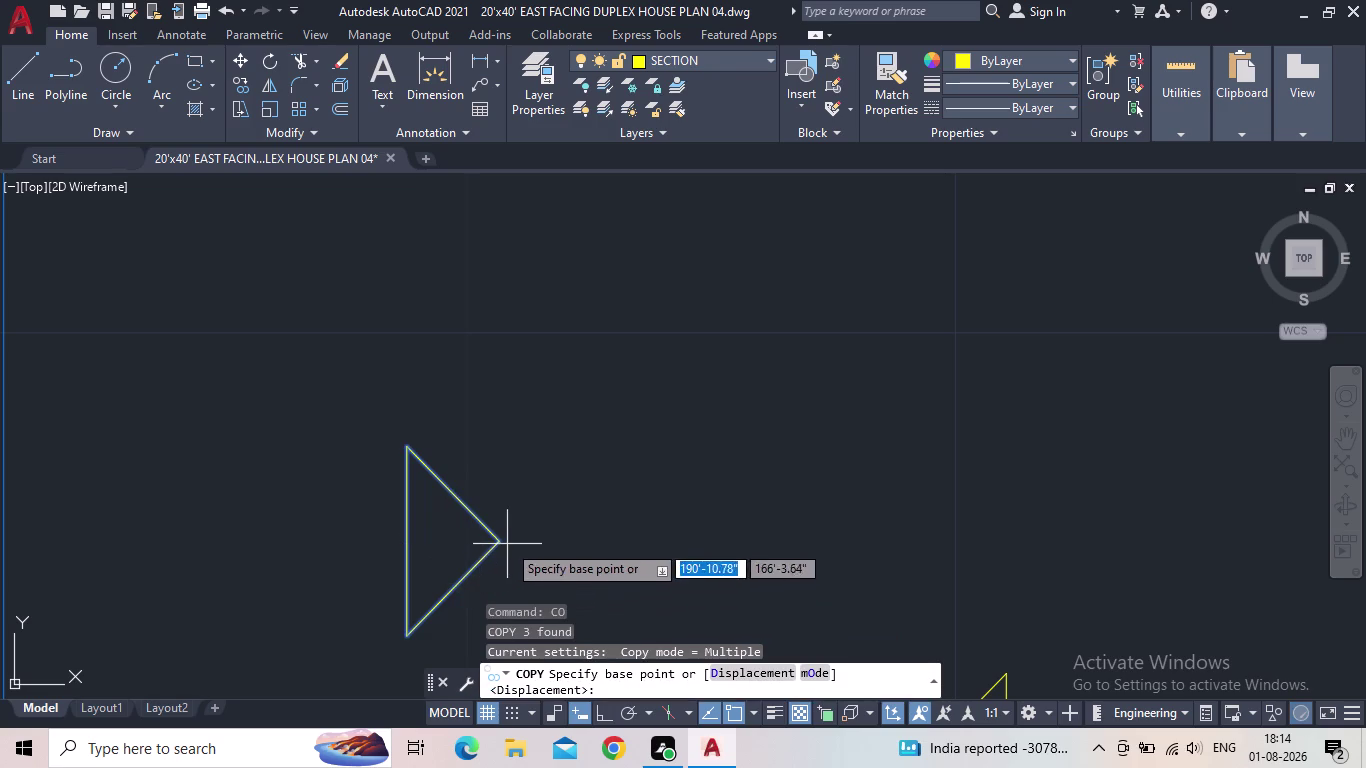
click(491, 542)
middle_drag(426, 449, 503, 498)
scroll(down, 3)
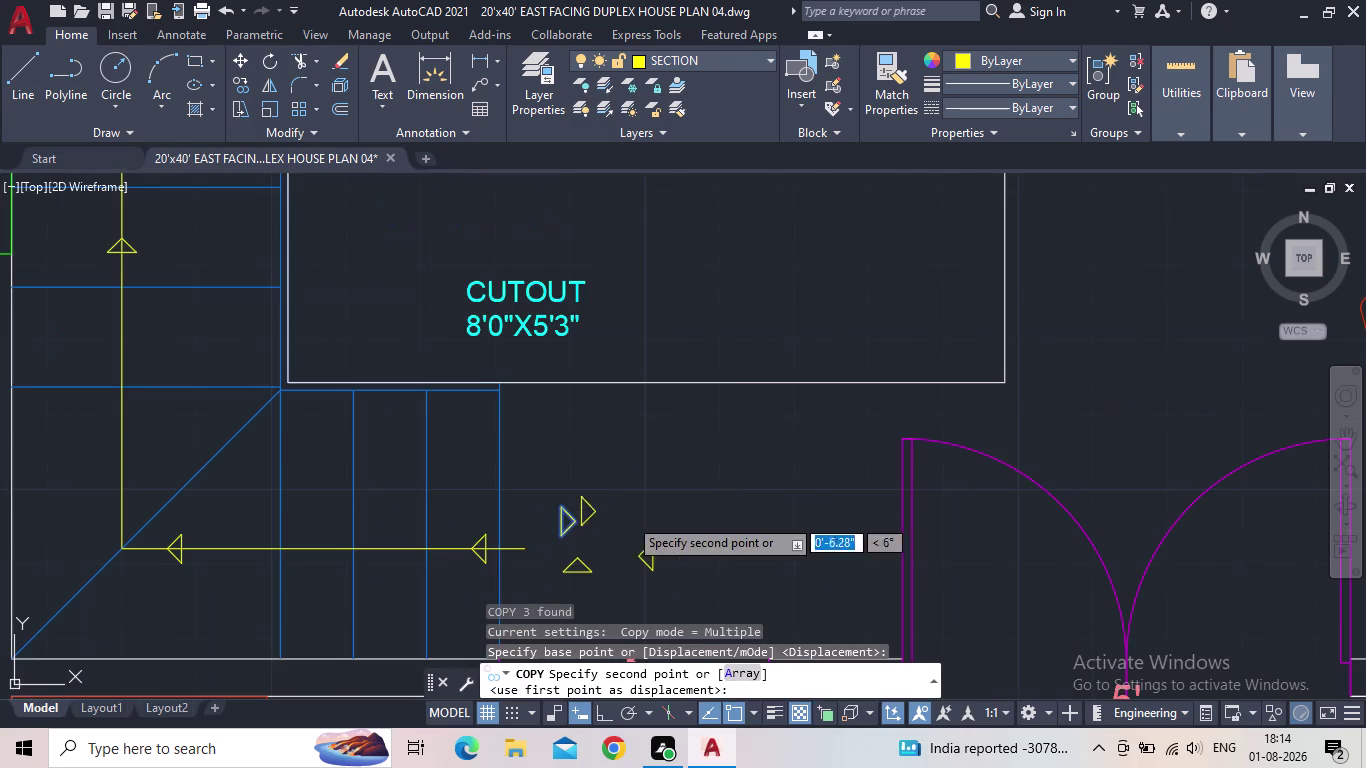
middle_drag(381, 247, 454, 677)
scroll(down, 3)
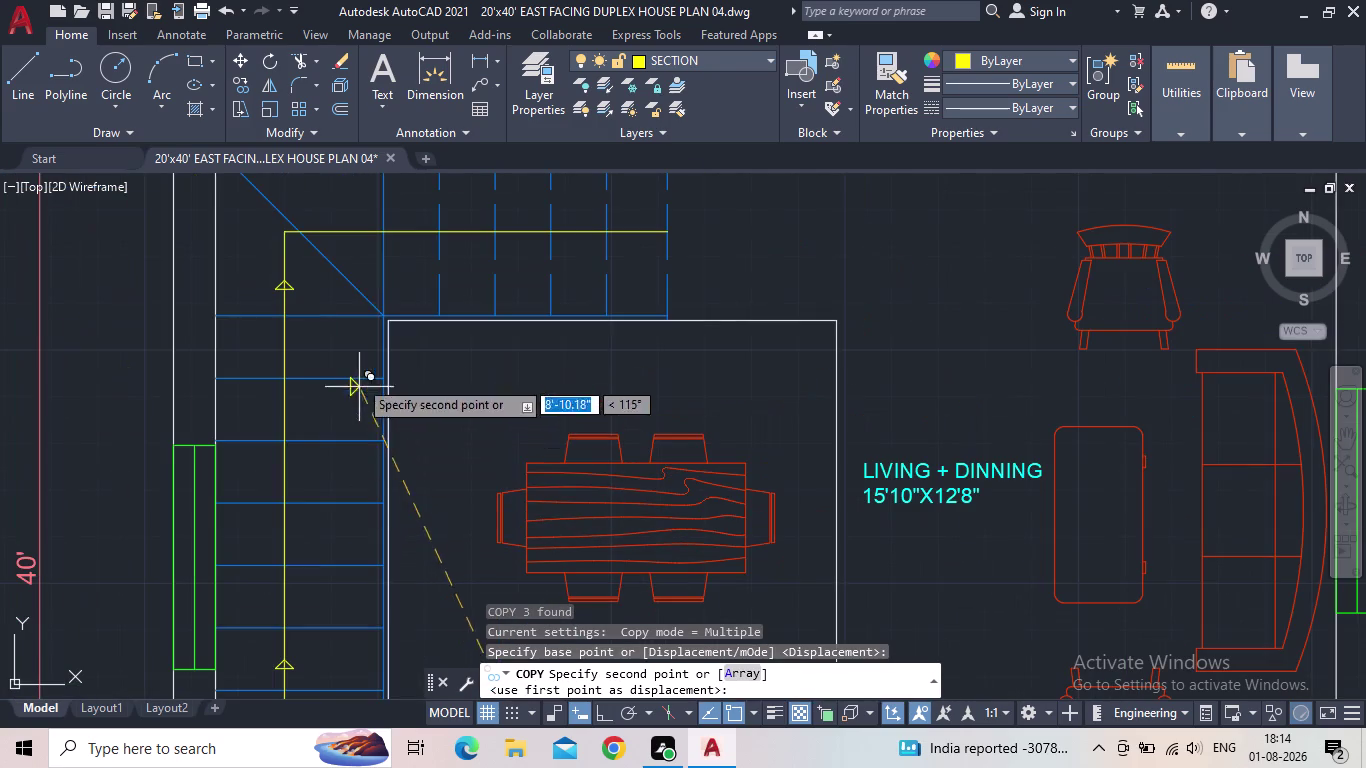
scroll(up, 3)
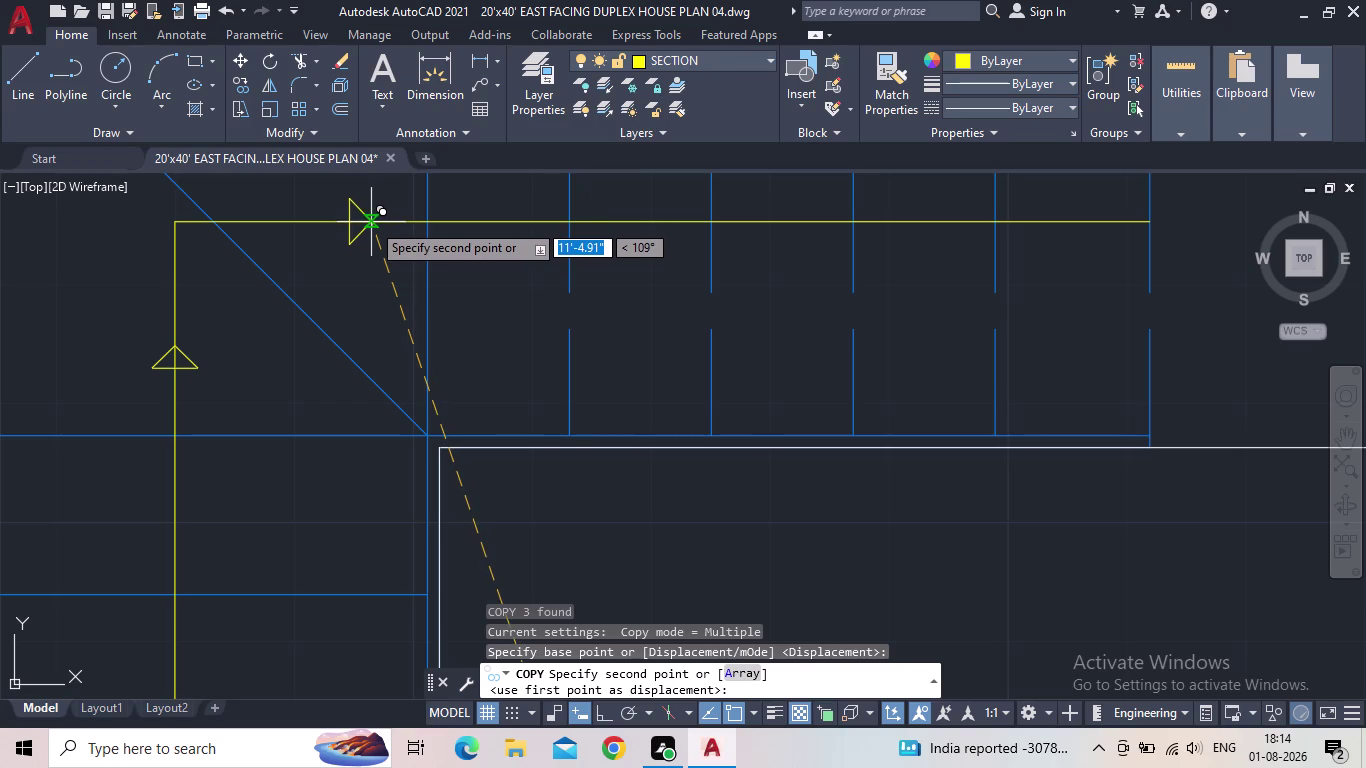
click(371, 222)
middle_drag(388, 299, 245, 386)
scroll(down, 3)
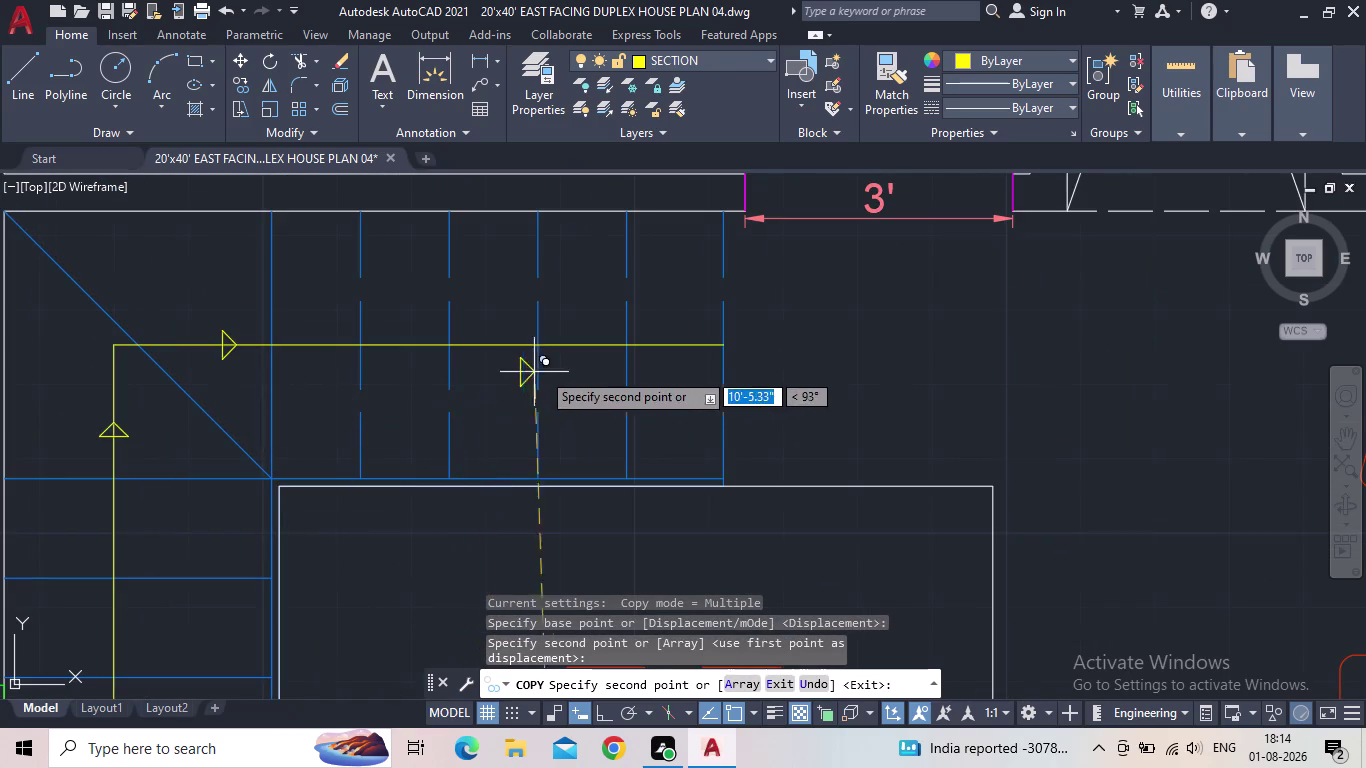
scroll(up, 3)
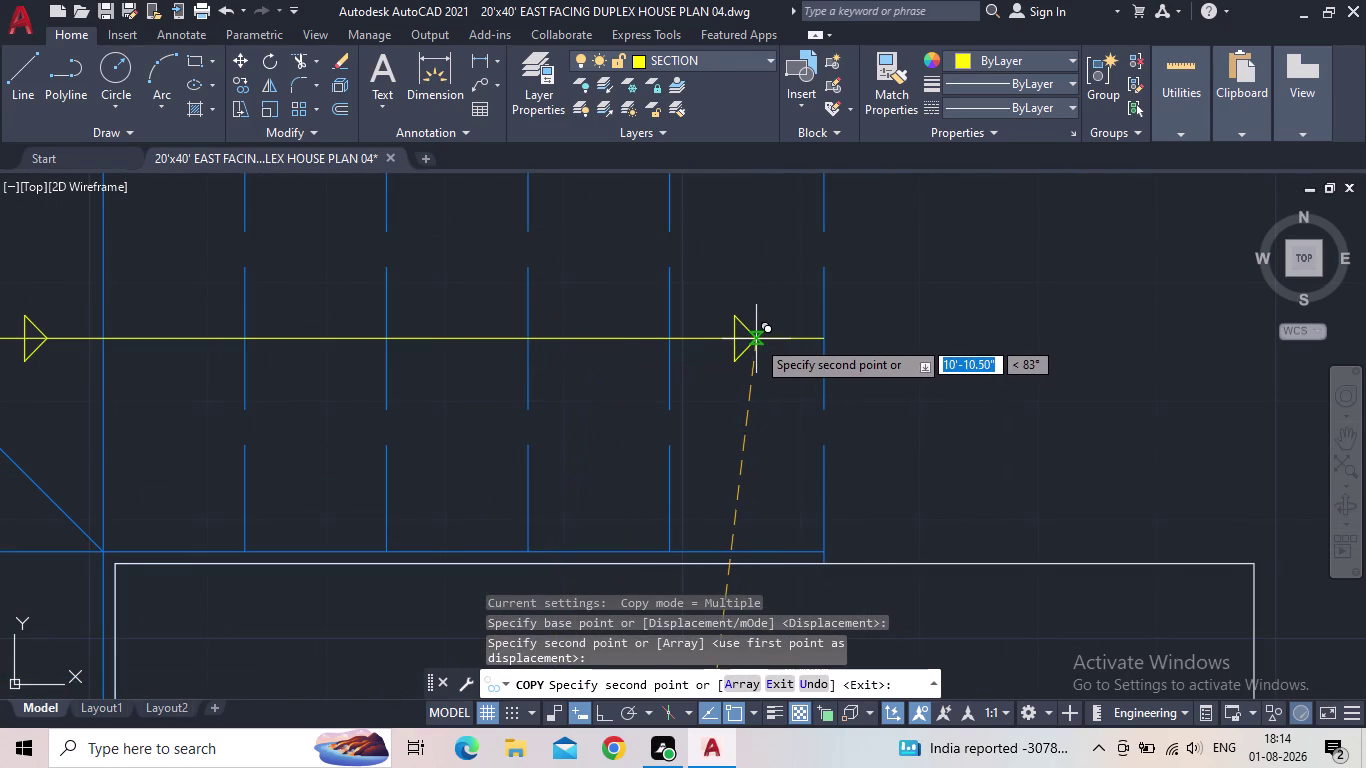
click(756, 339)
middle_drag(755, 401, 742, 487)
scroll(down, 3)
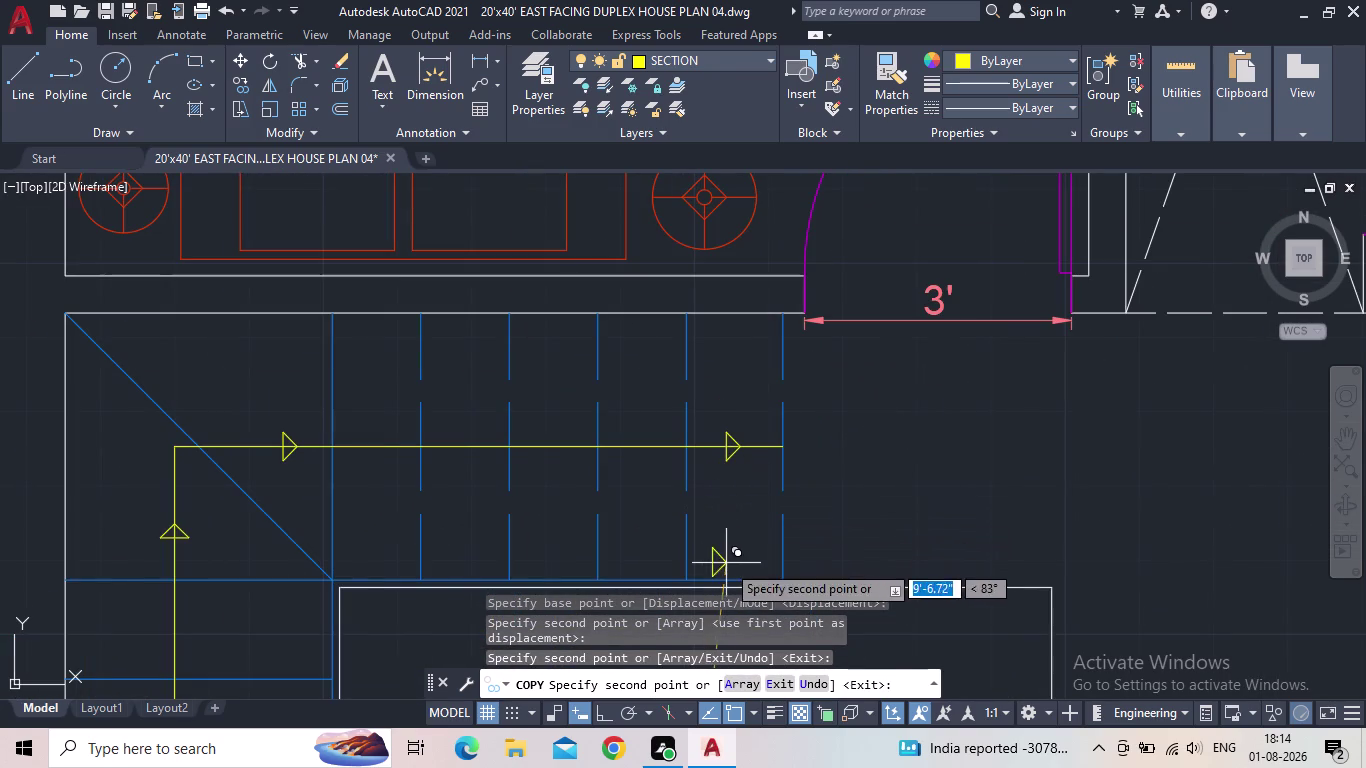
key(Escape)
Select the three spare loose arrowheads and delete them.
middle_drag(738, 530, 717, 431)
scroll(down, 3)
middle_drag(734, 513, 669, 340)
scroll(up, 3)
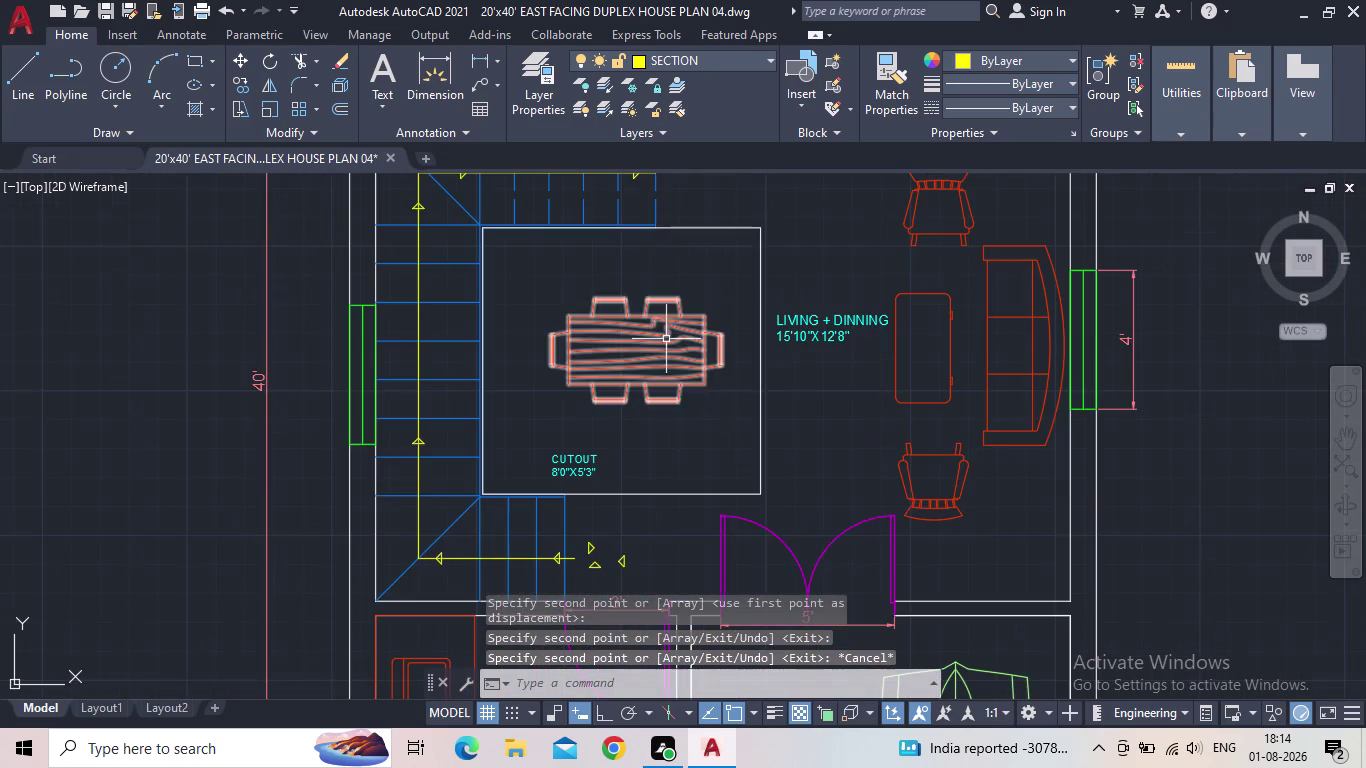
middle_drag(757, 560, 720, 368)
scroll(up, 3)
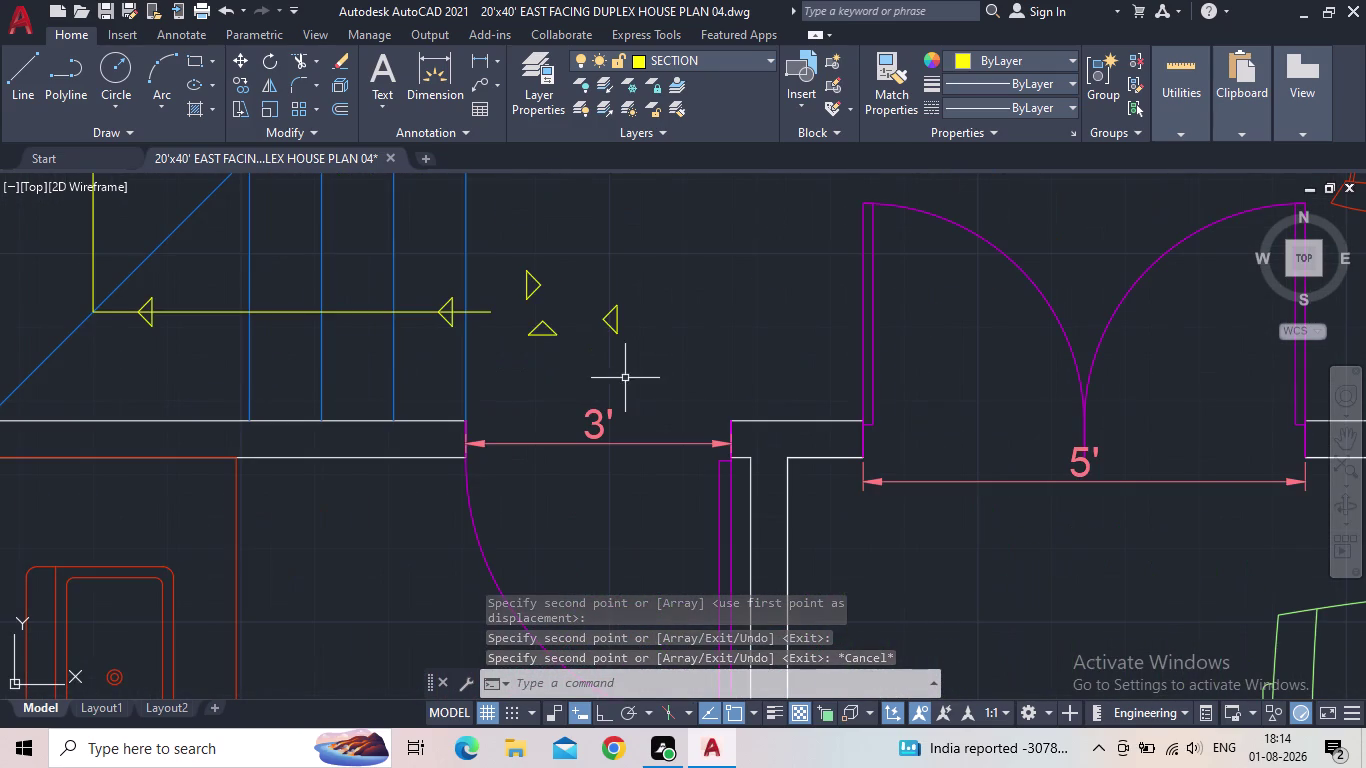
click(630, 374)
click(503, 272)
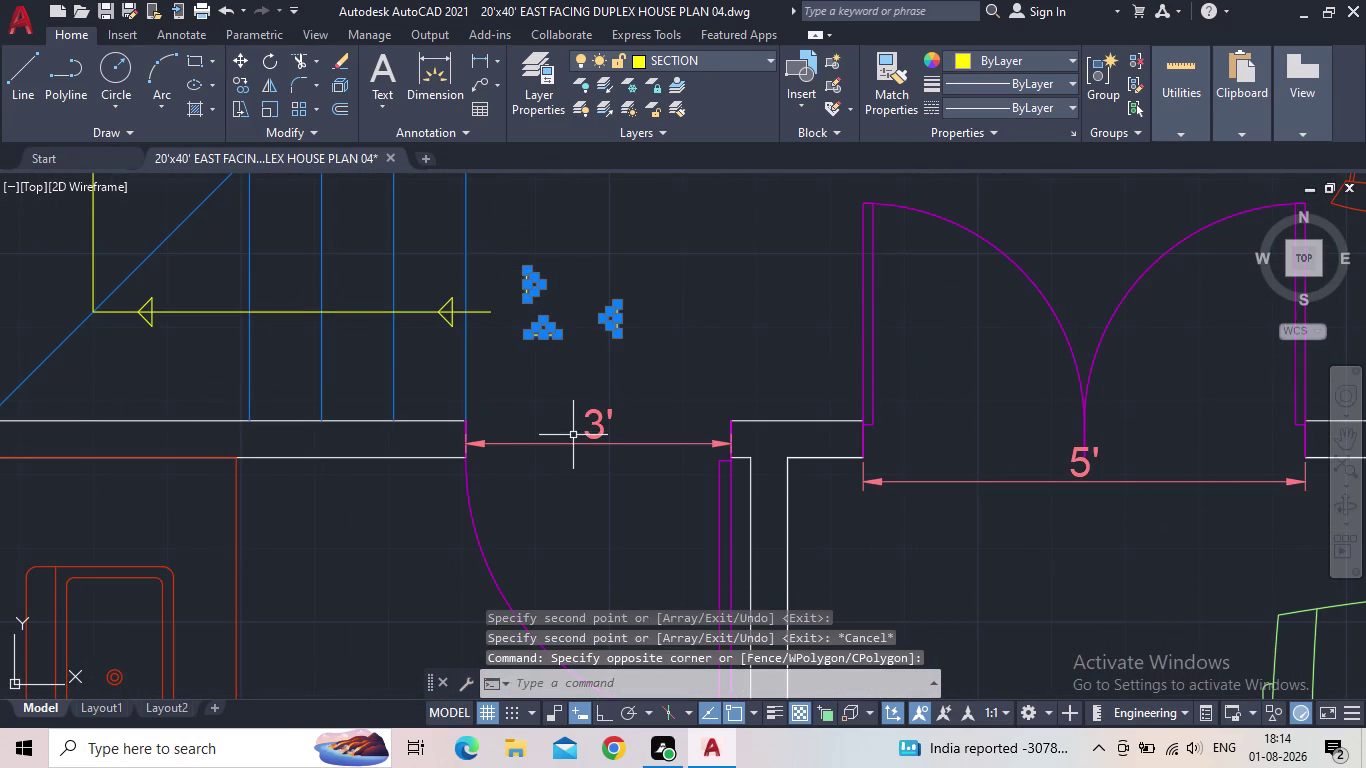
key(Delete)
scroll(down, 3)
Cancel a stray command and set the 'text' layer current in Layer Properties.
key(c)
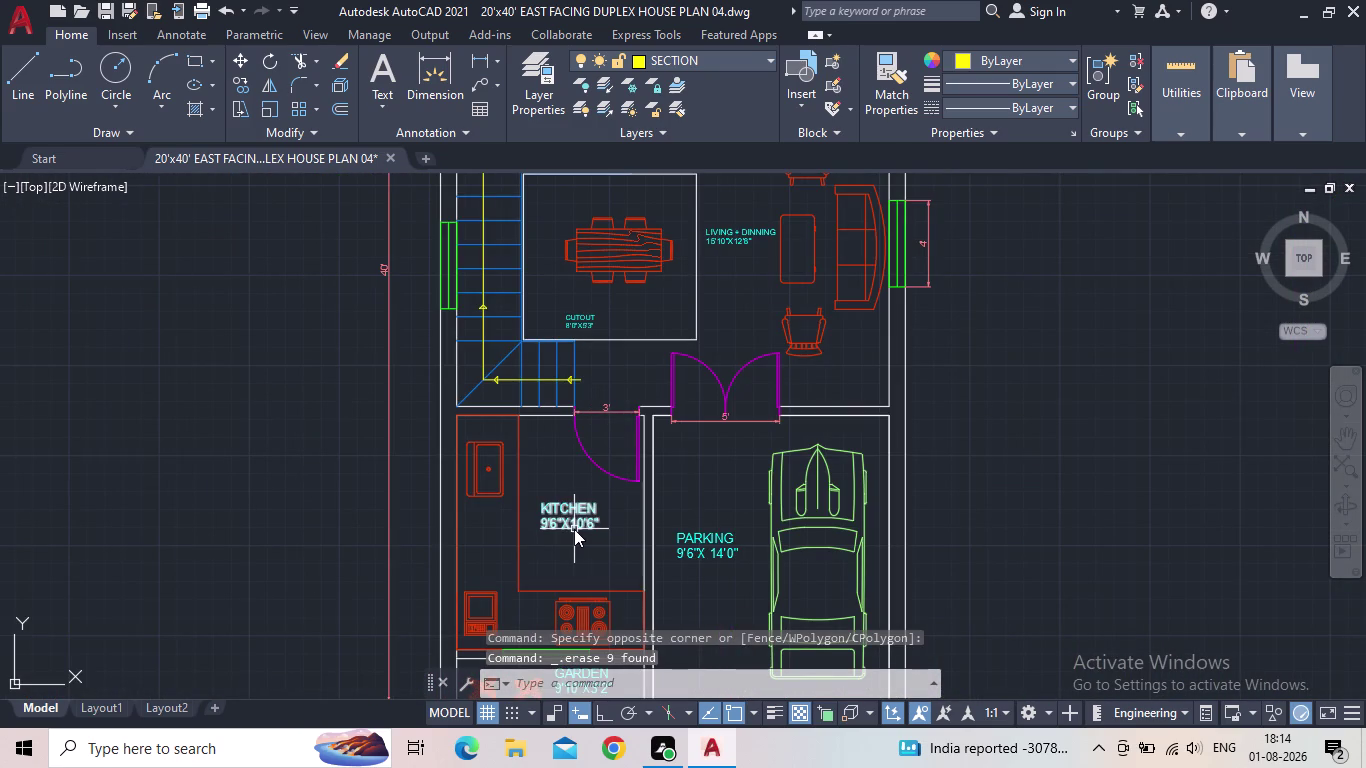
key(o)
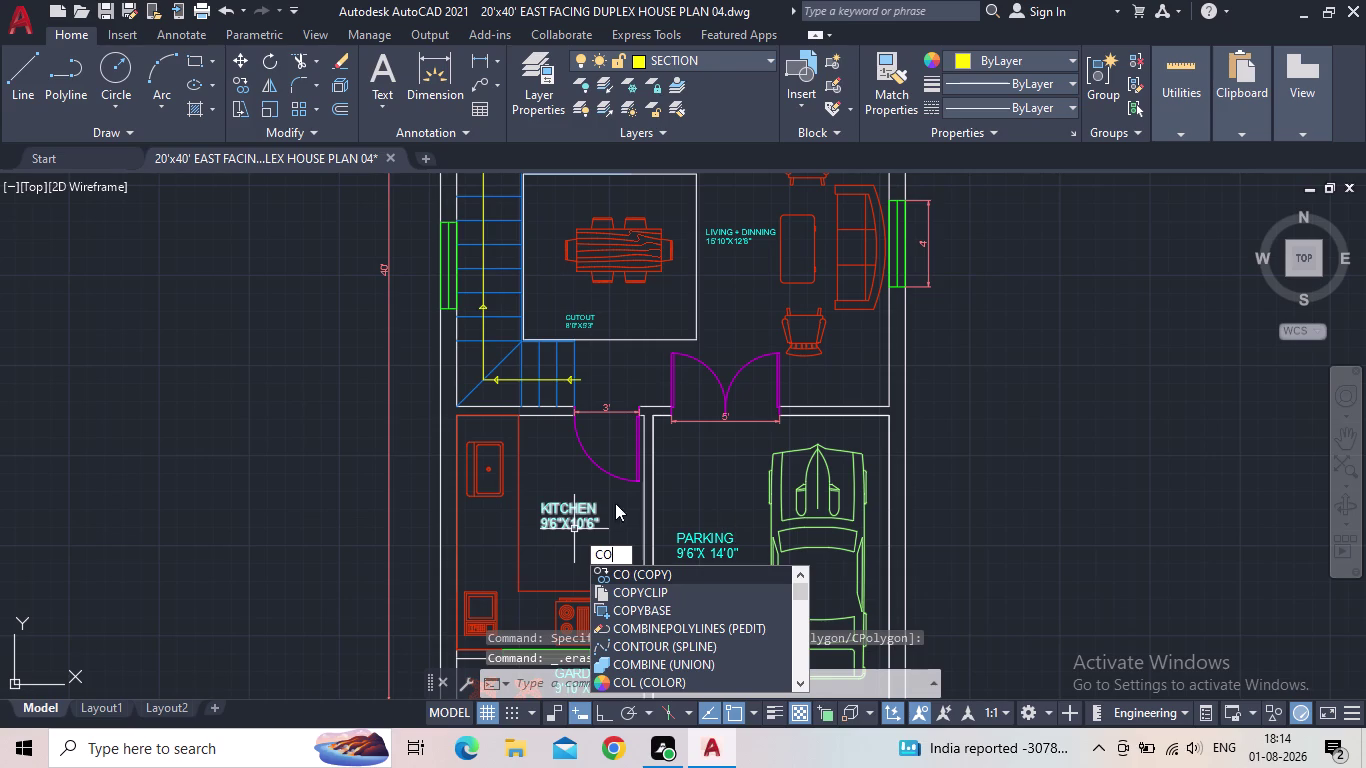
key(Escape)
click(524, 115)
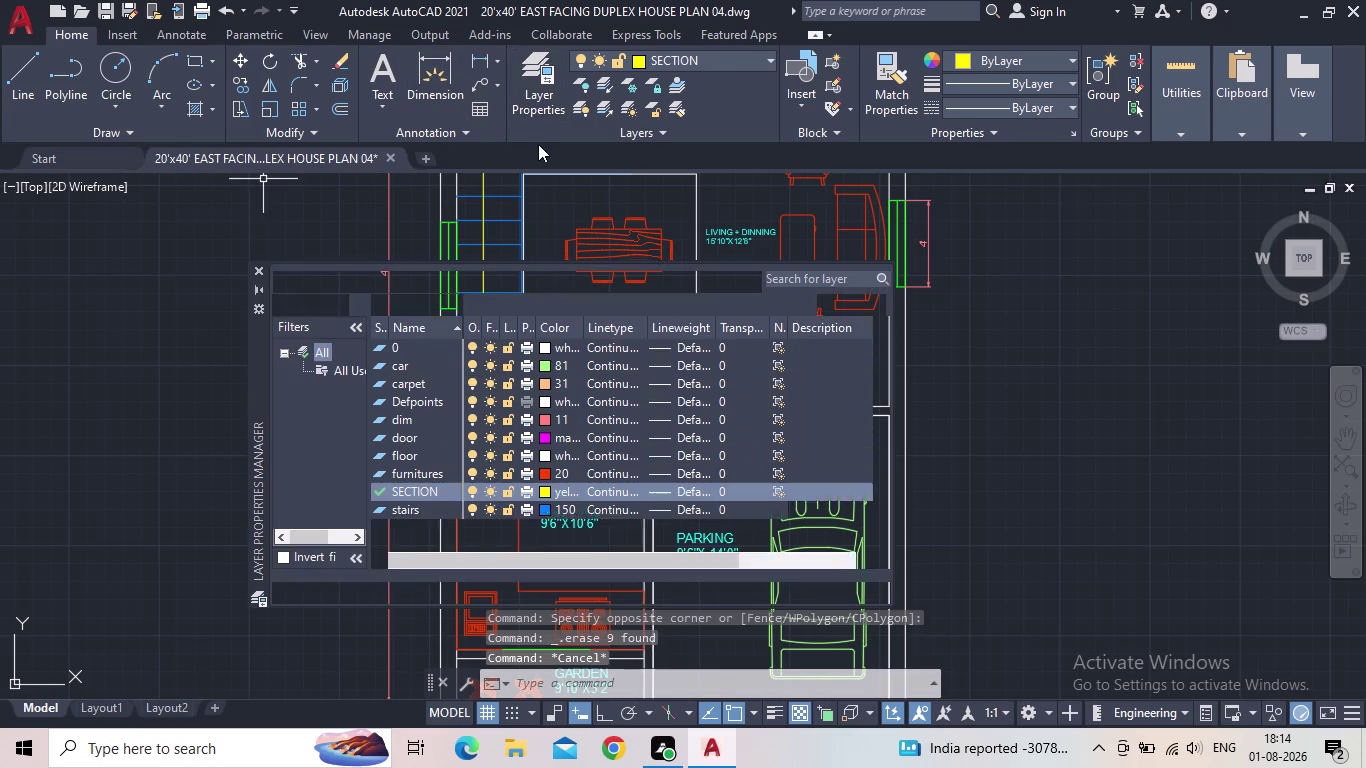
double_click(378, 531)
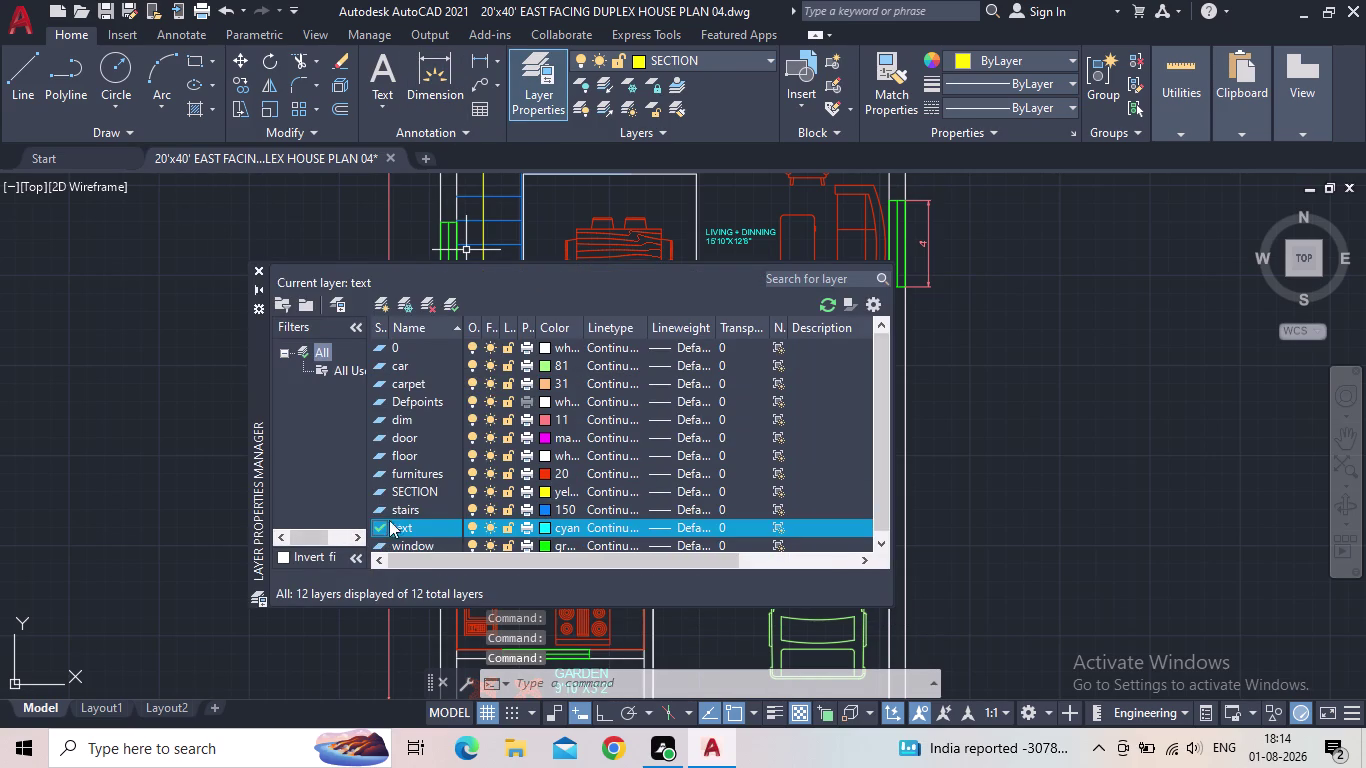
click(256, 265)
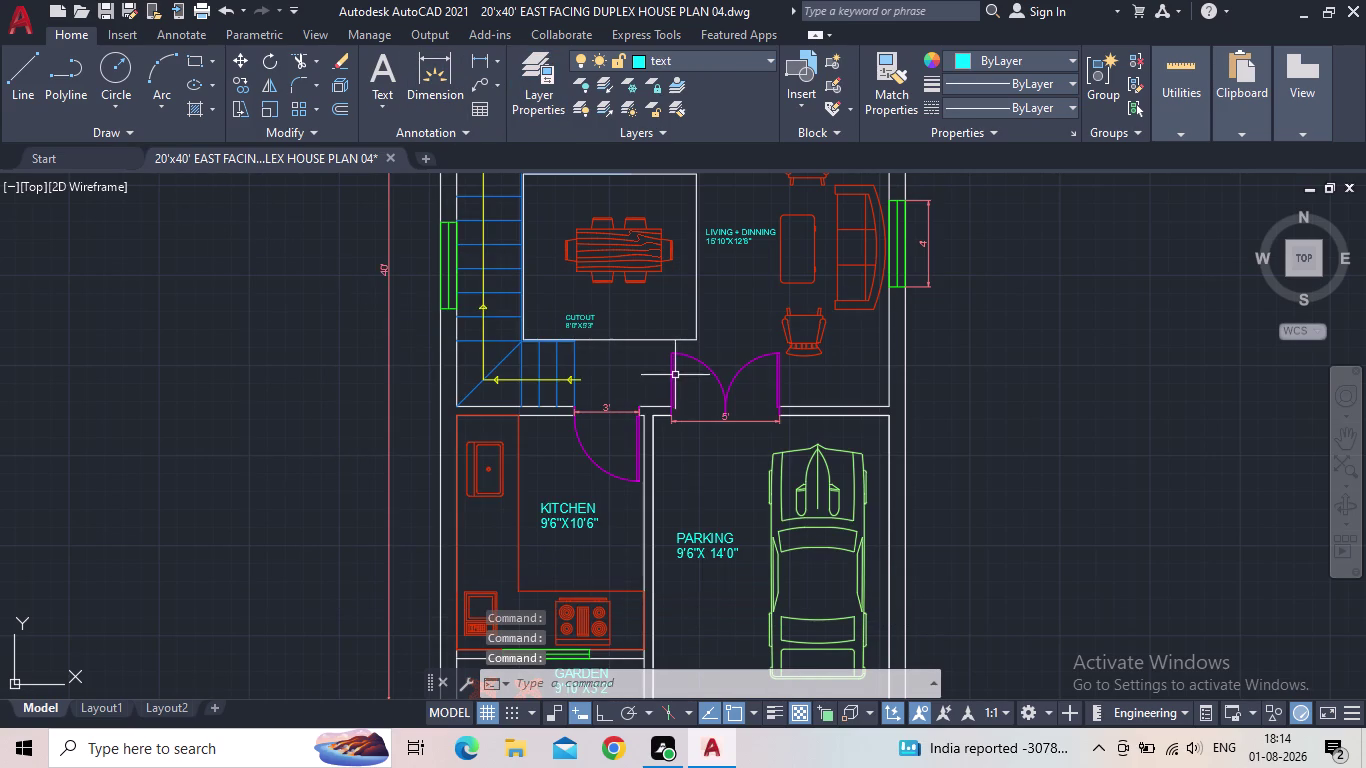
Pan around the plan to bring the staircase landing into view.
middle_drag(621, 382, 587, 354)
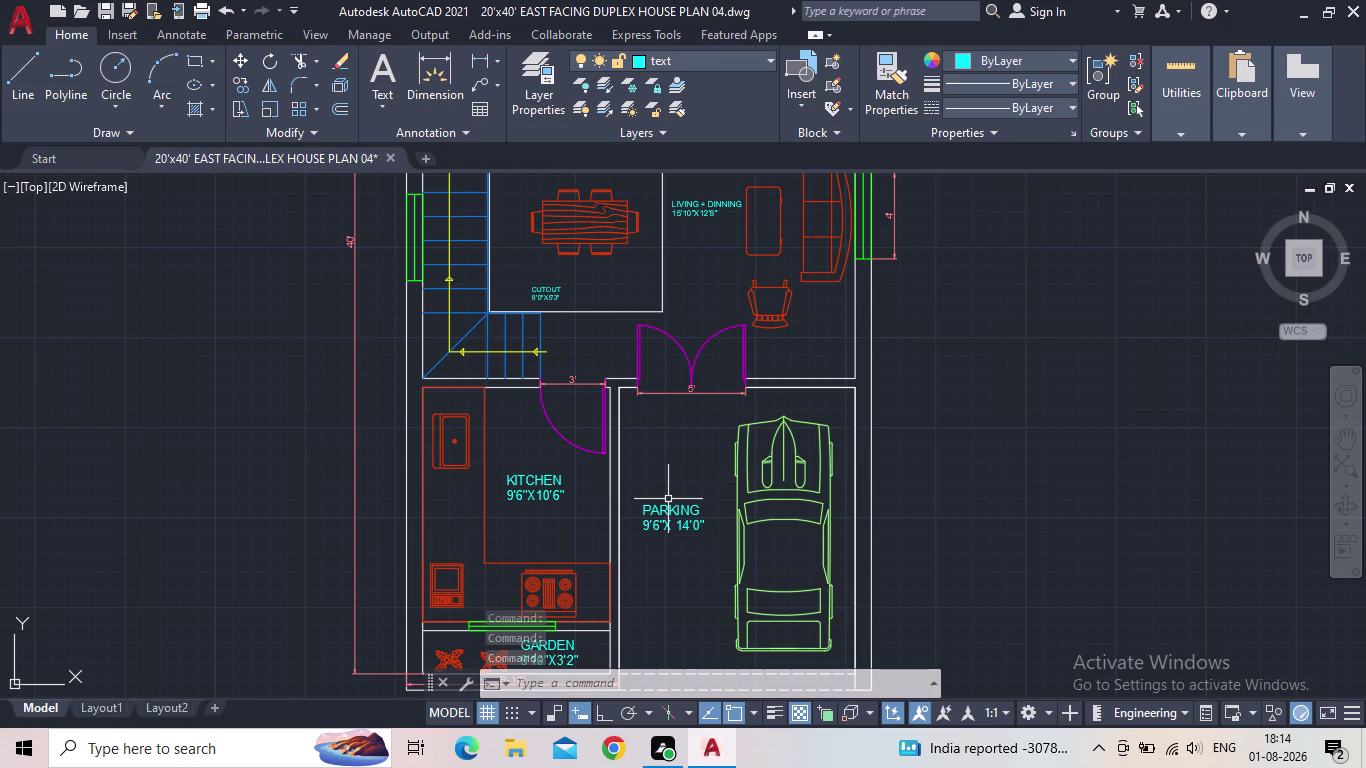
middle_drag(624, 529, 652, 376)
scroll(down, 3)
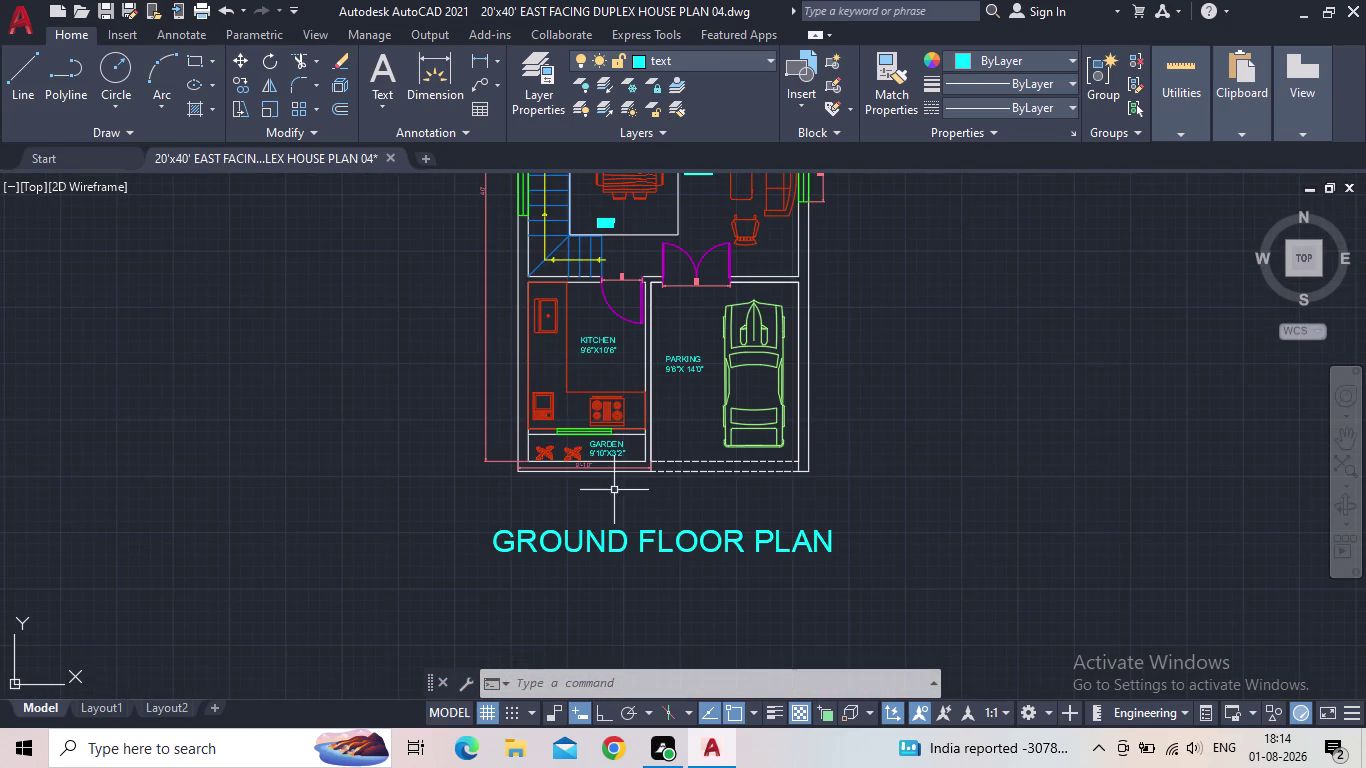
middle_drag(612, 522, 518, 756)
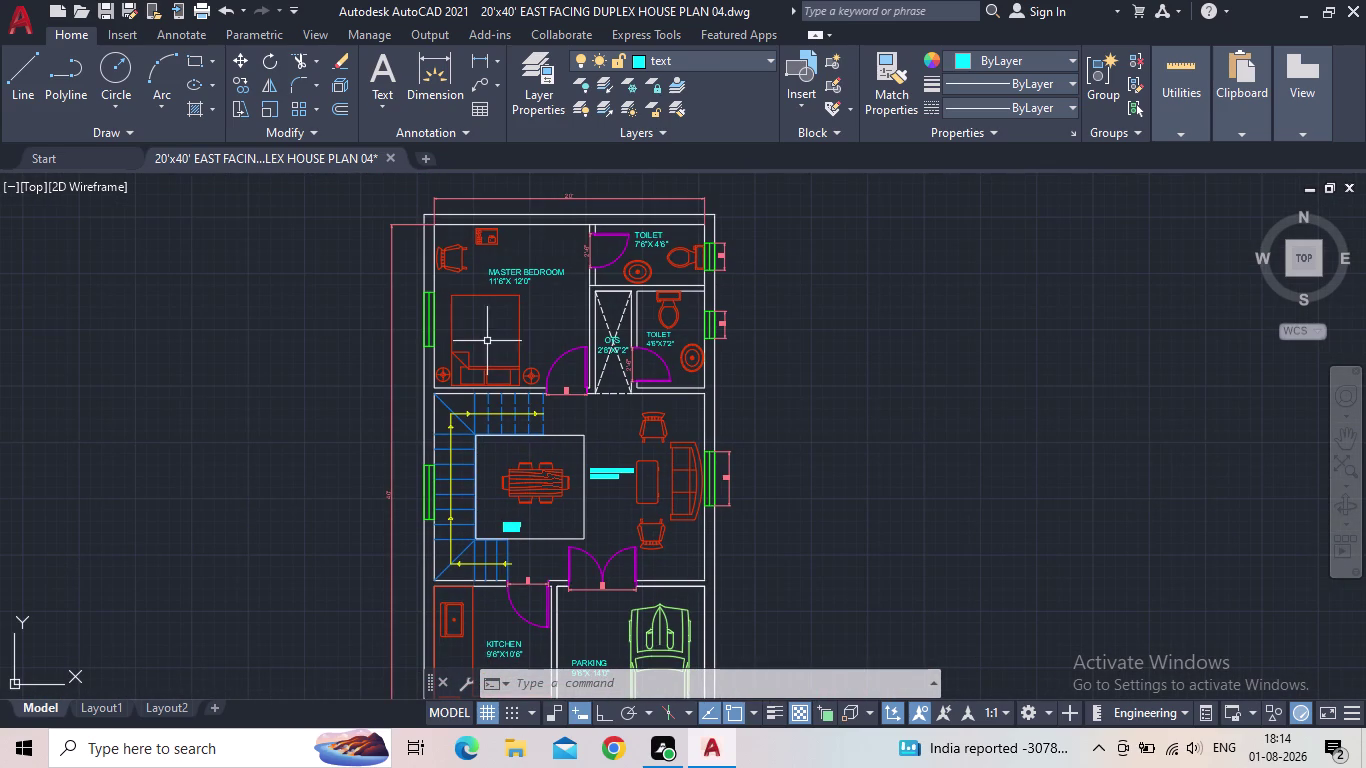
scroll(up, 3)
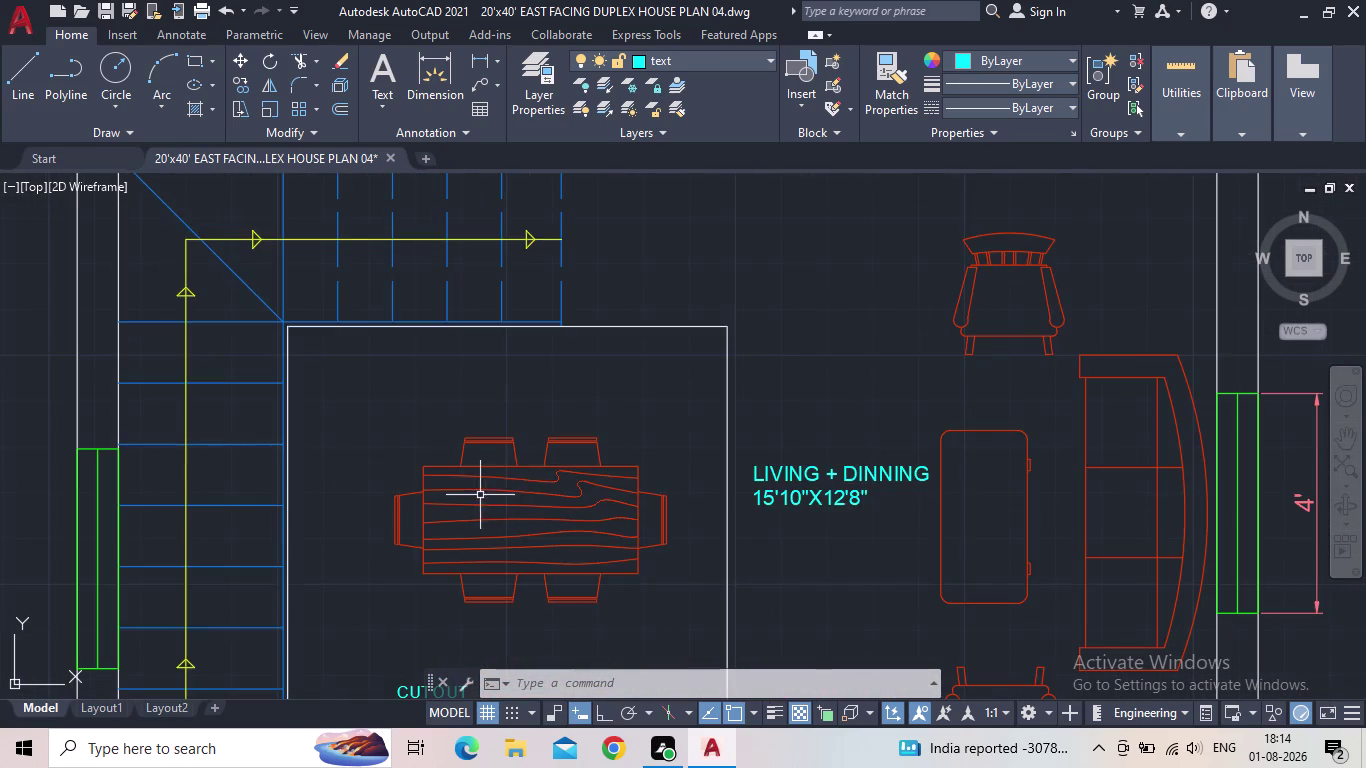
scroll(down, 3)
middle_drag(441, 489, 529, 314)
Create single-line TEXT reading 'UP' with zero rotation near the staircase.
key(t)
key(r)
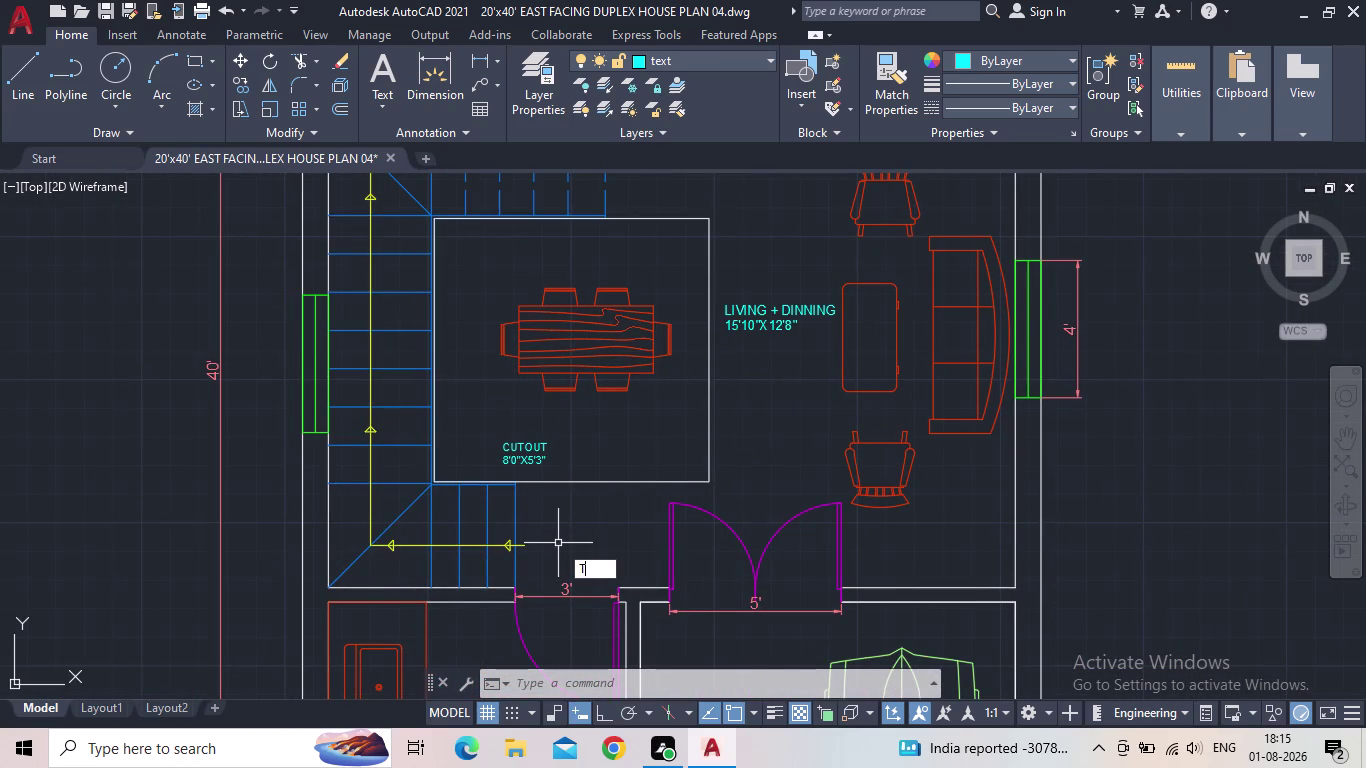
key(BackSpace)
text(E)
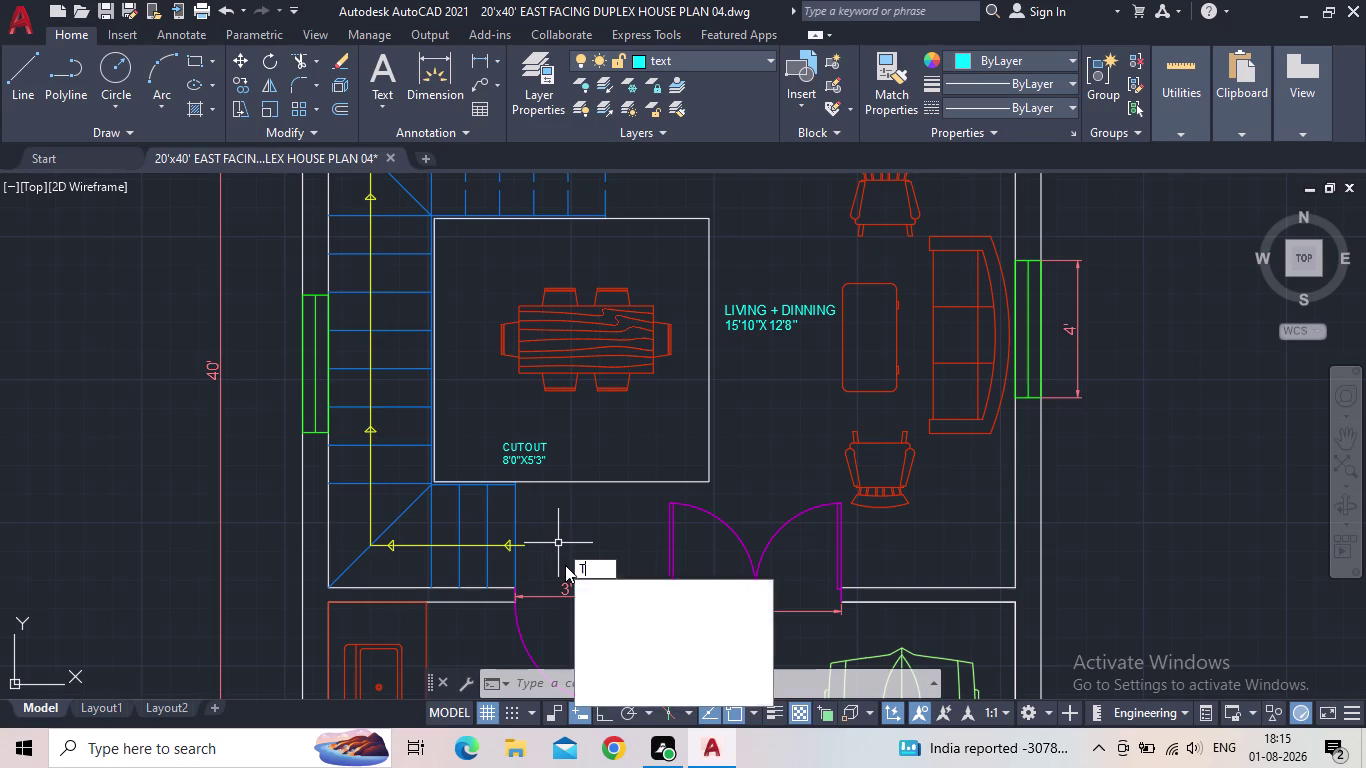
text(XT)
key(Return)
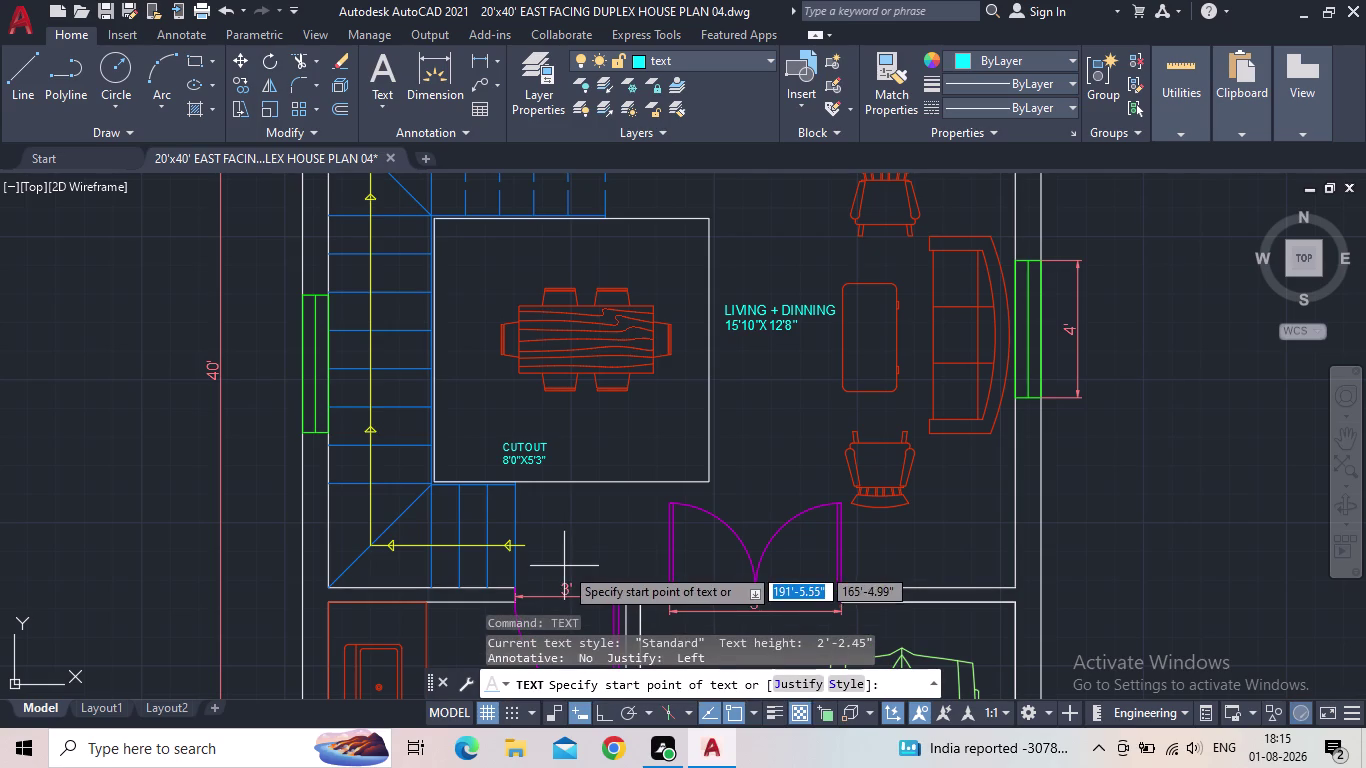
scroll(up, 3)
drag(713, 540, 717, 555)
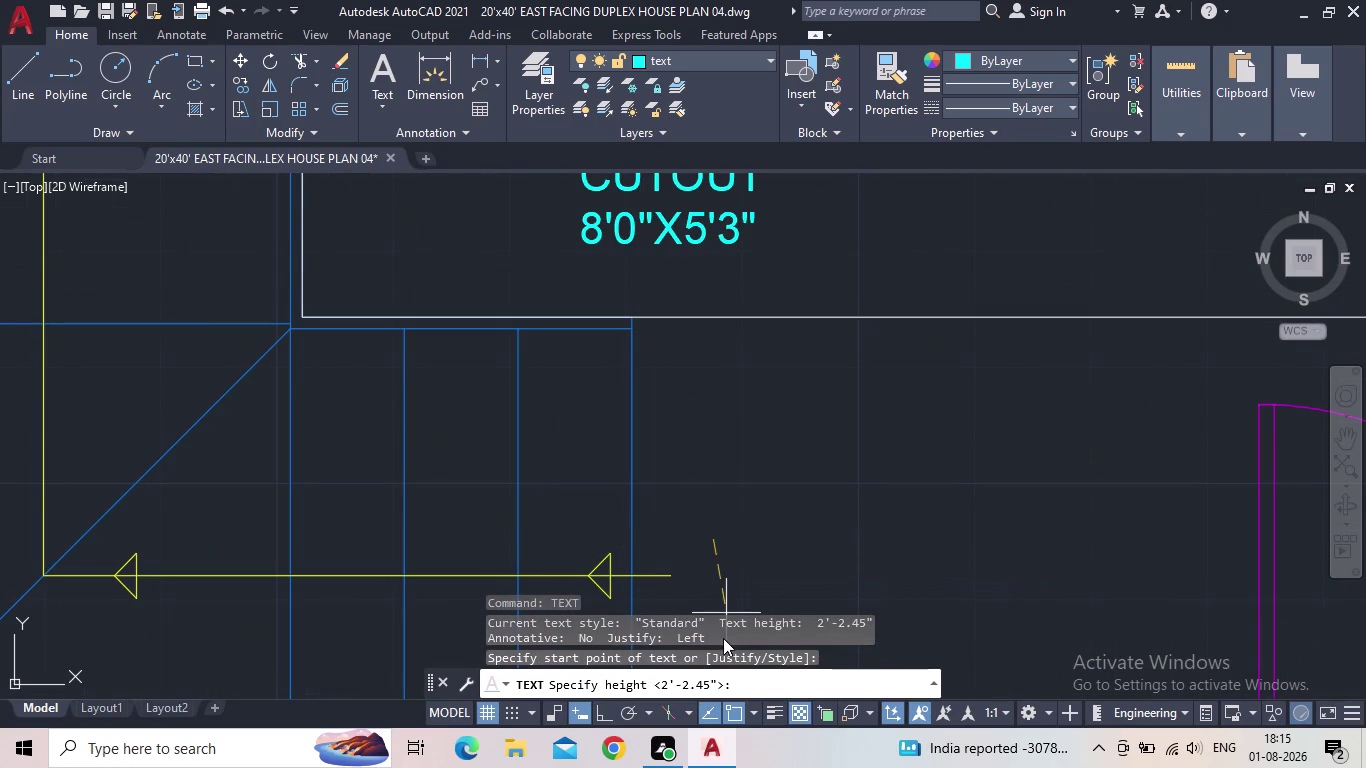
middle_drag(713, 634, 693, 526)
middle_drag(691, 529, 664, 375)
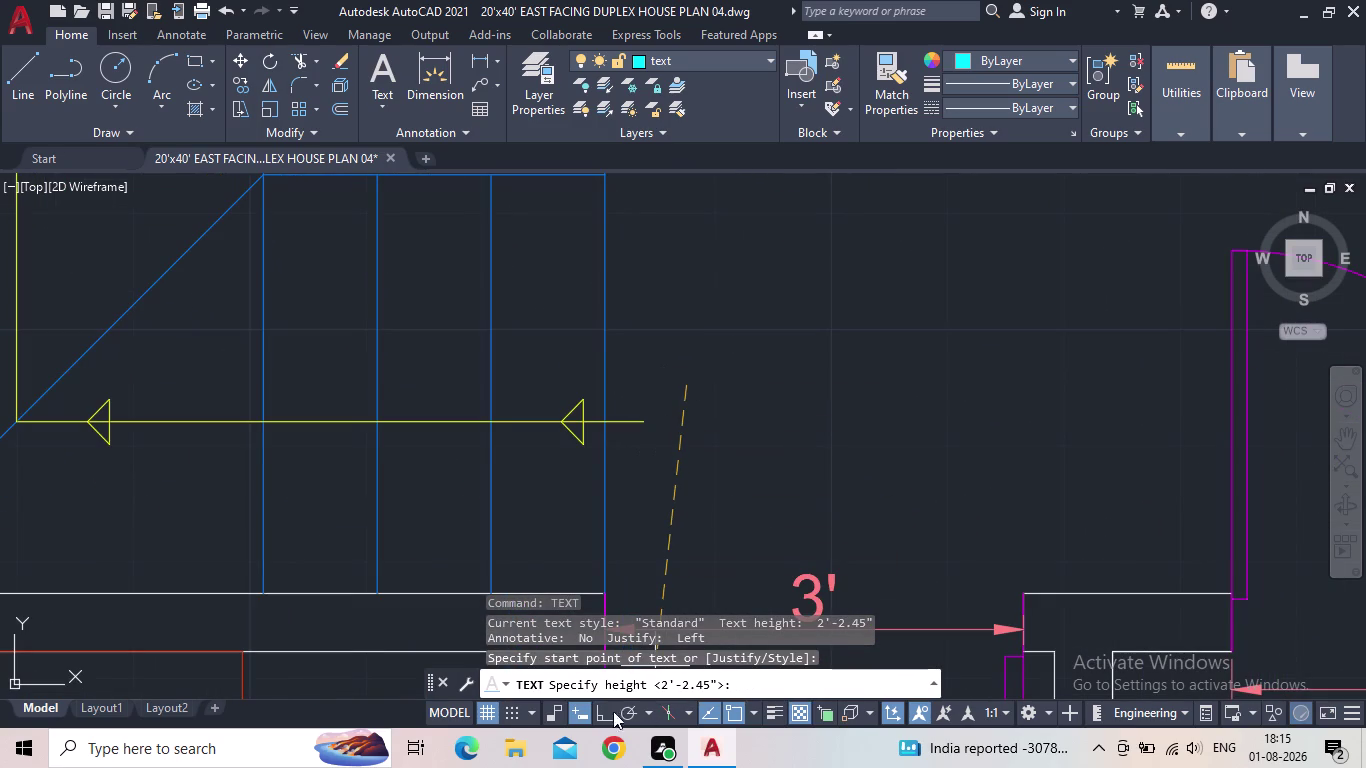
click(606, 716)
click(683, 446)
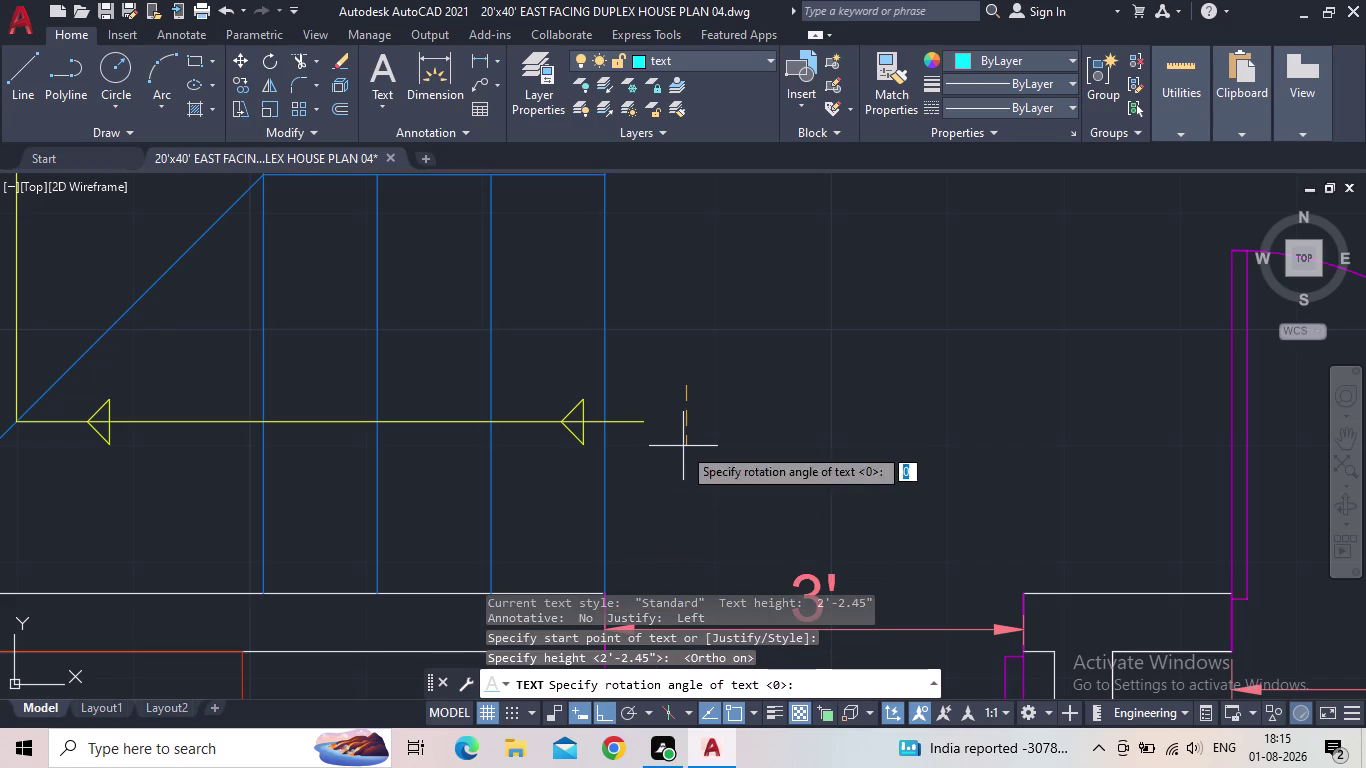
key(Return)
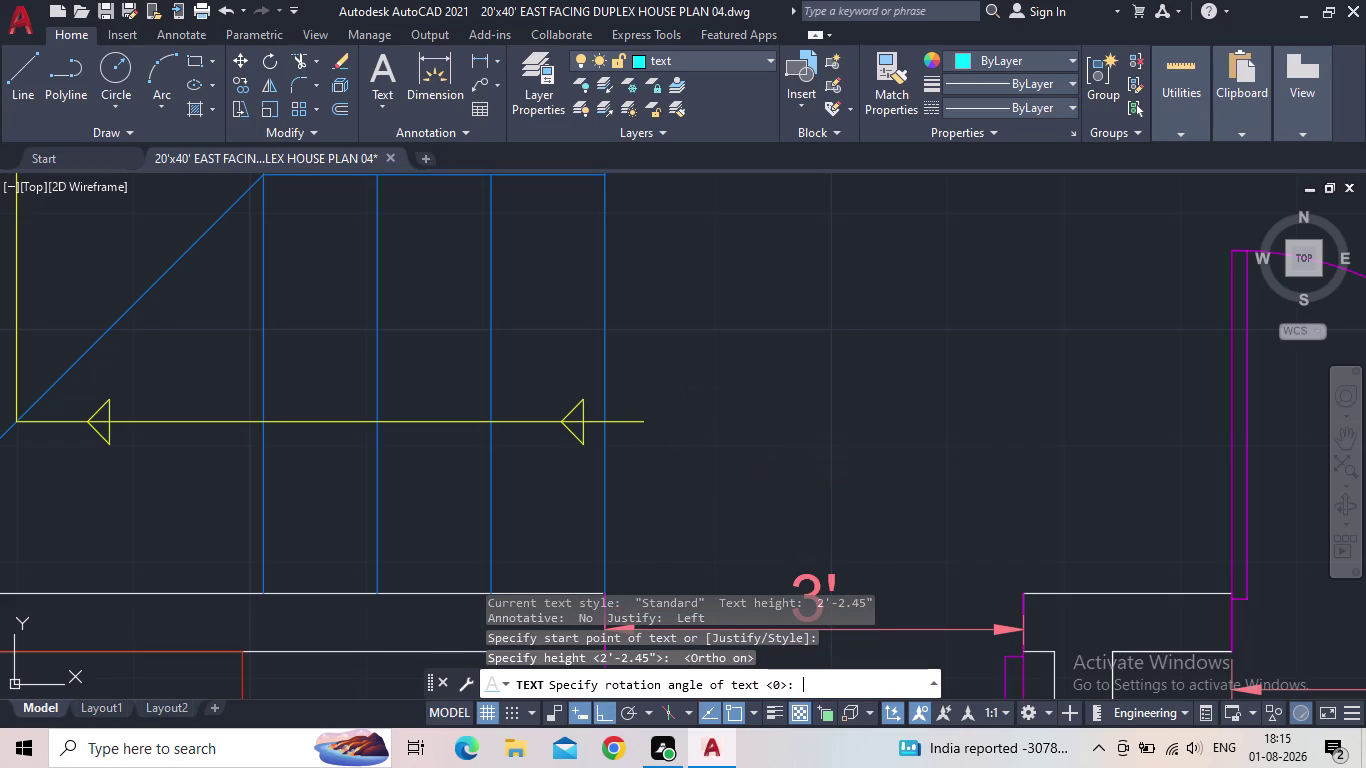
text(UP)
key(Return)
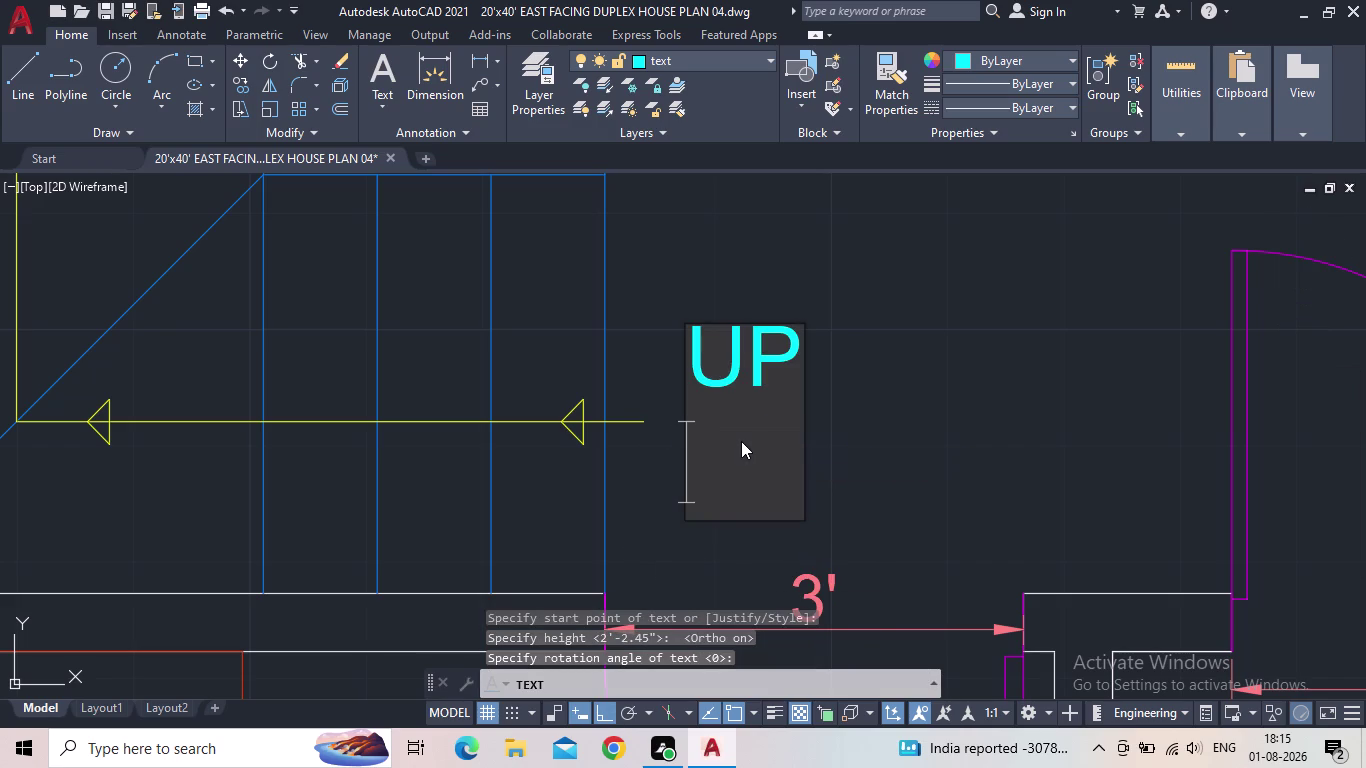
key(Return)
key(Escape)
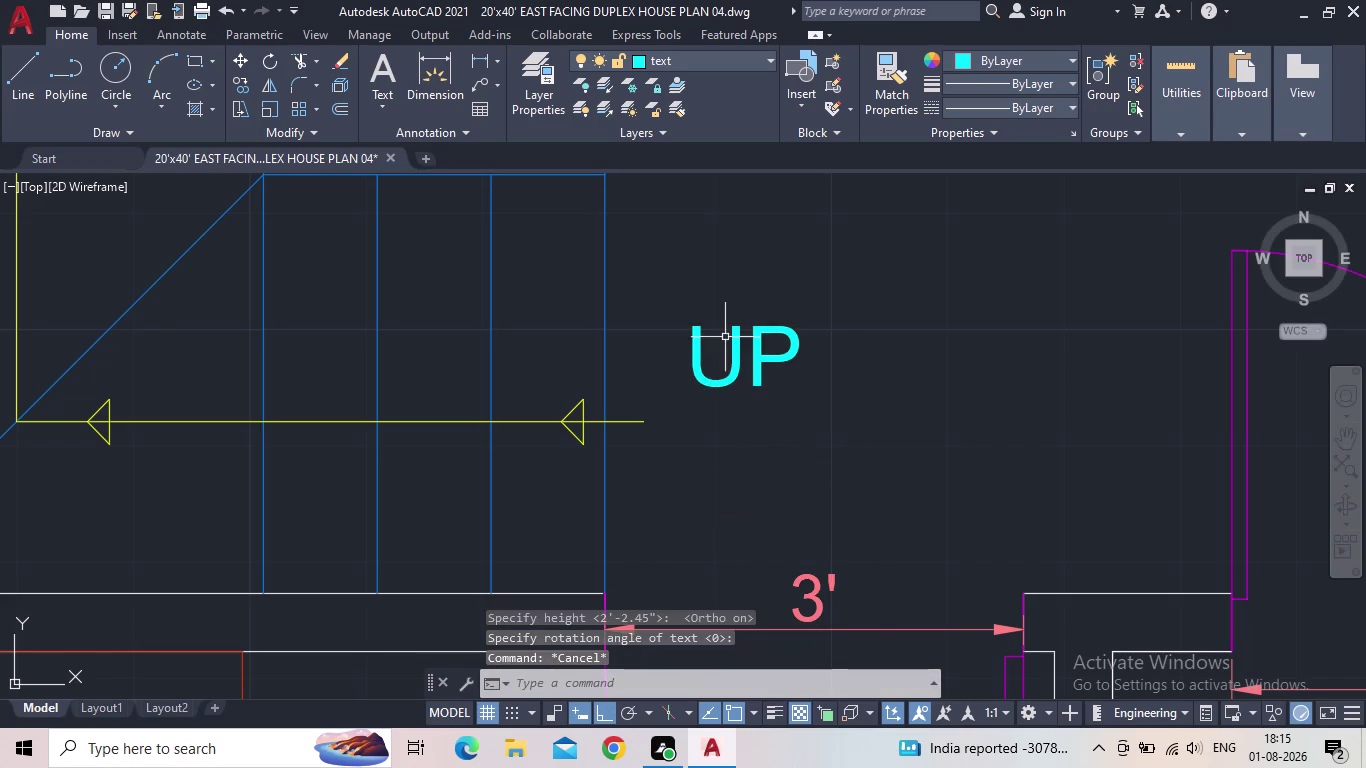
Move the UP label to the end of the yellow staircase arrow.
click(707, 376)
click(684, 390)
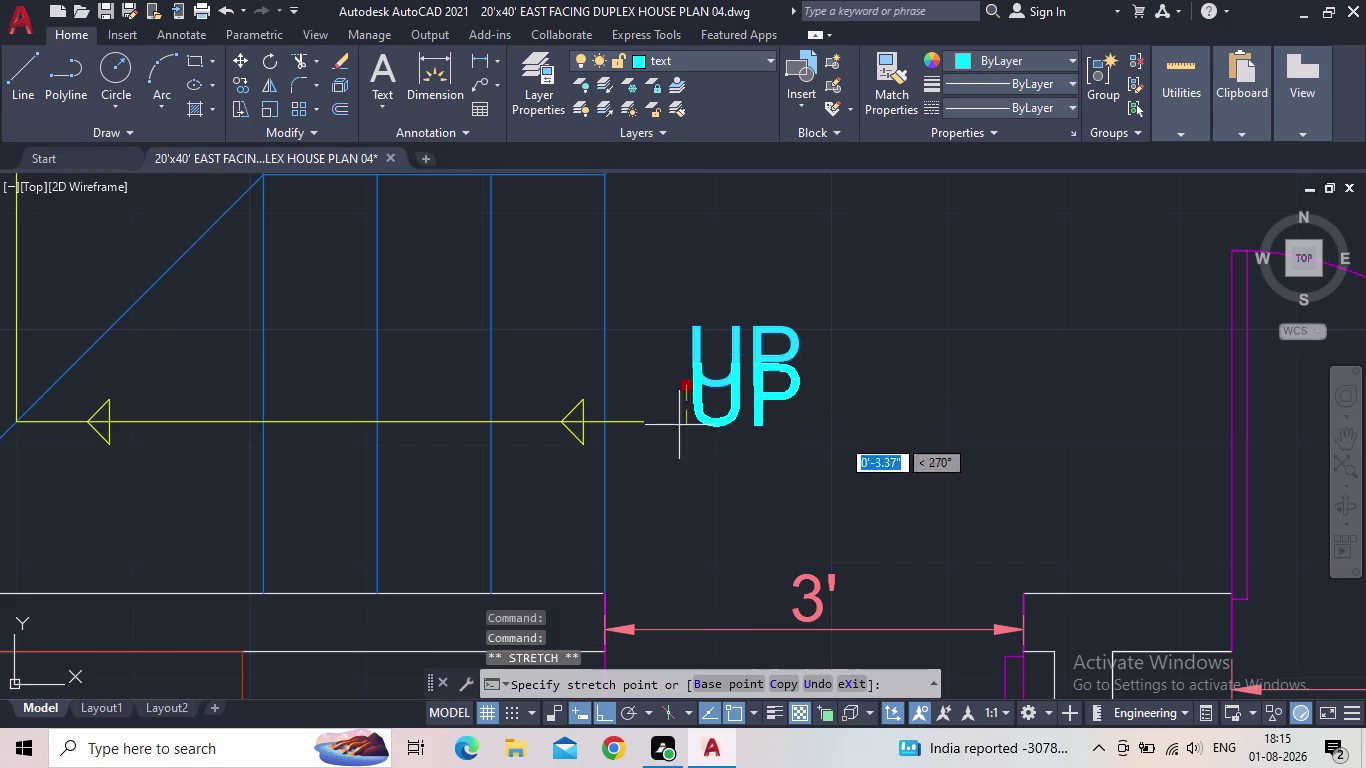
click(608, 712)
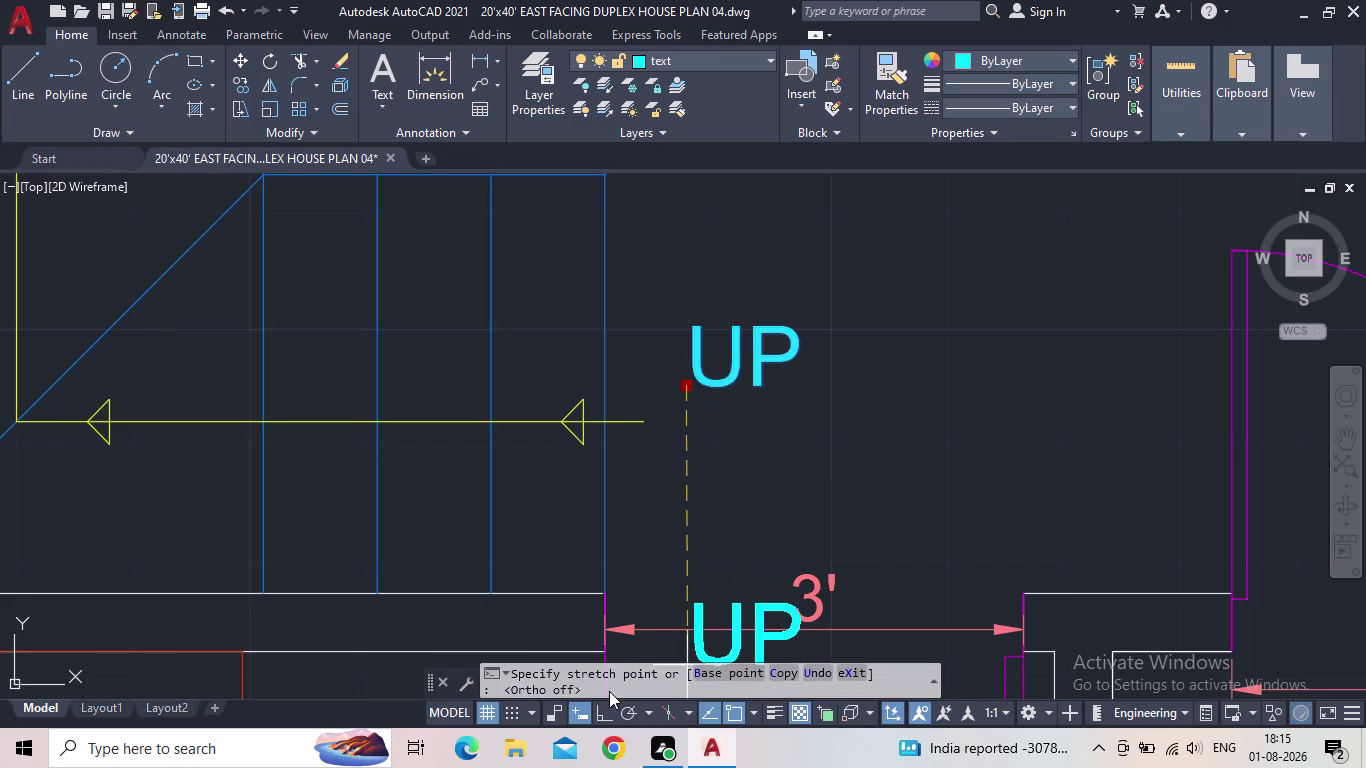
click(641, 446)
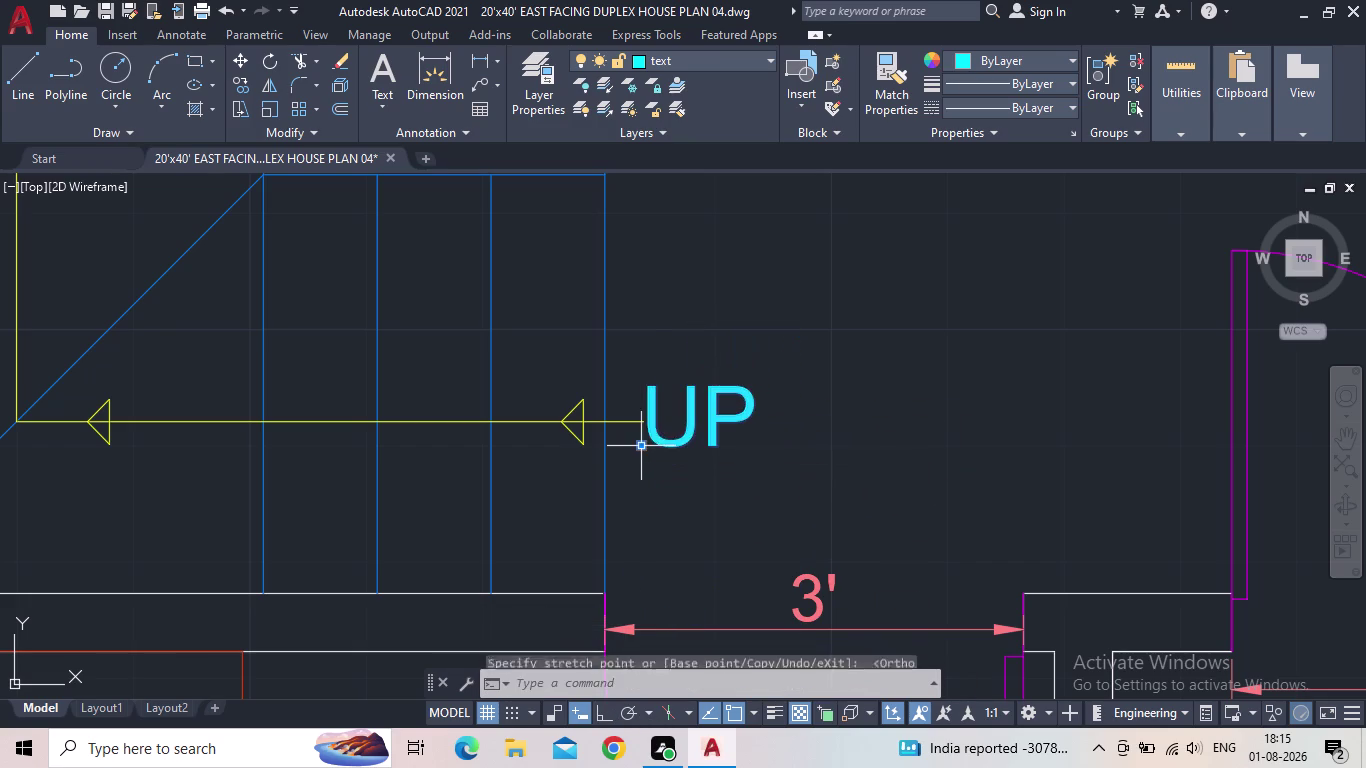
scroll(down, 3)
middle_drag(879, 394, 825, 501)
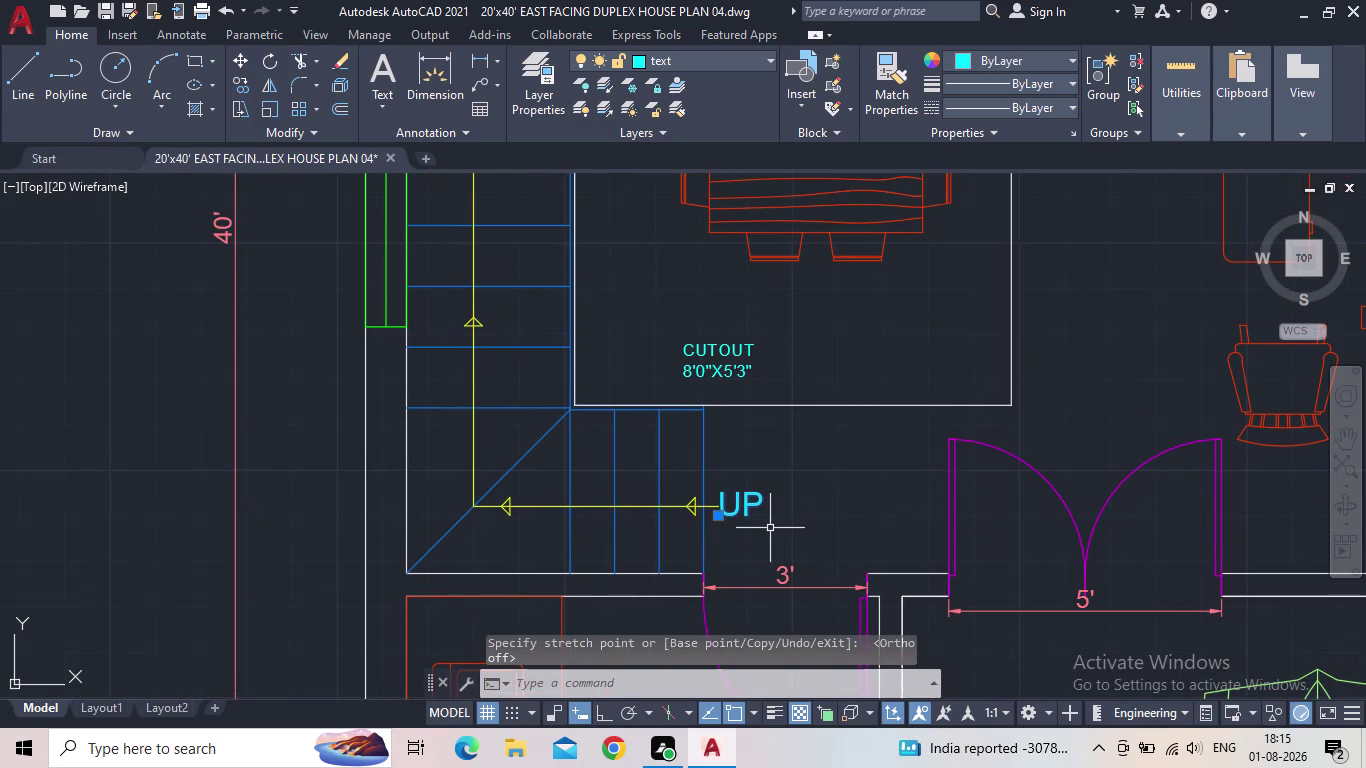
key(Escape)
scroll(down, 3)
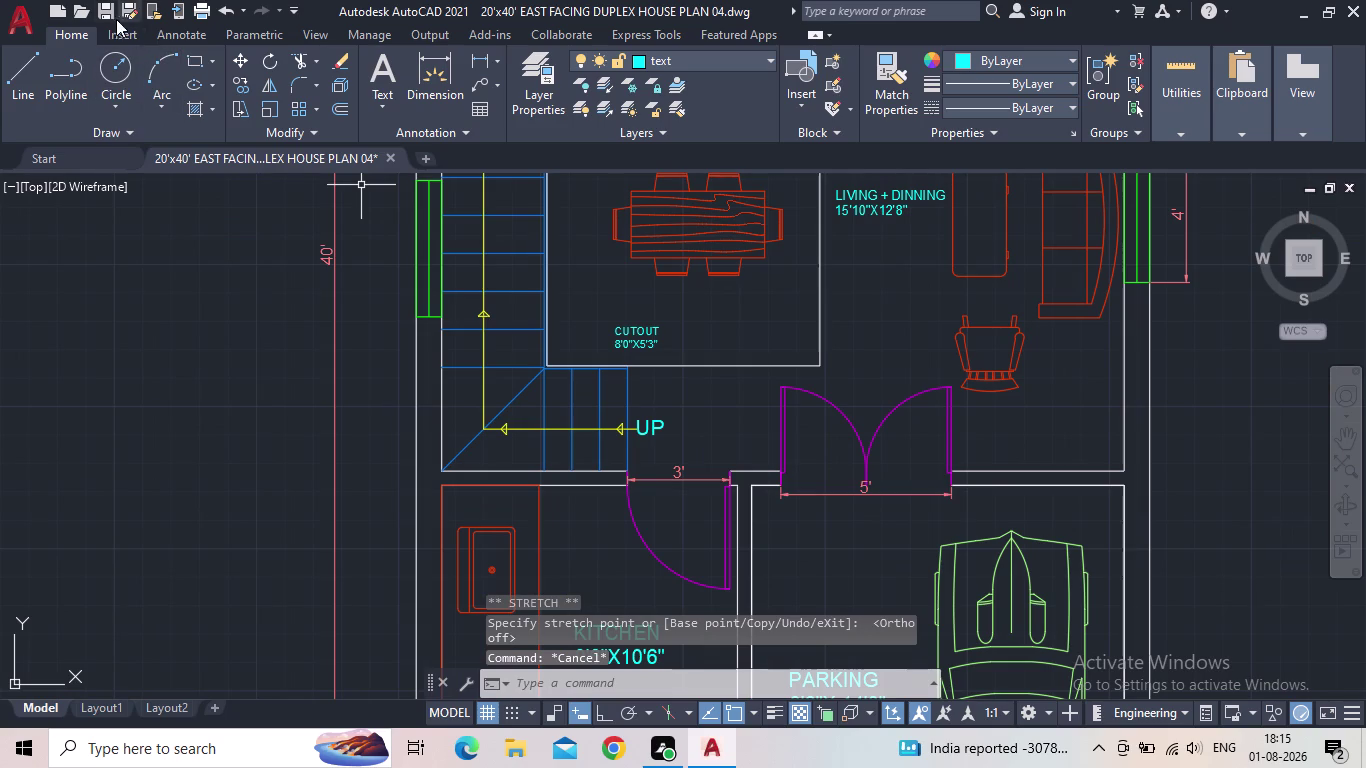
Save the drawing and zoom out to show the whole ground floor plan.
click(101, 11)
scroll(down, 3)
scroll(down, 3)
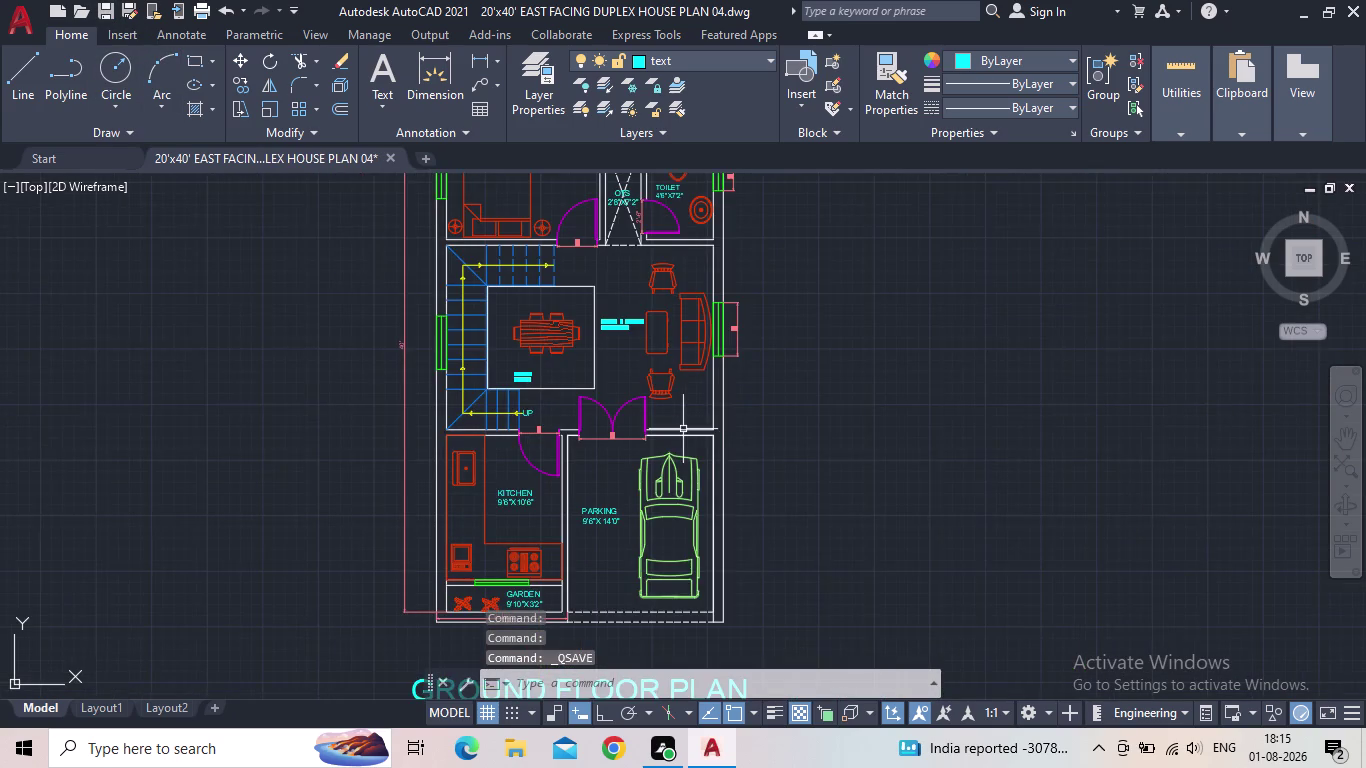
middle_drag(683, 429, 583, 402)
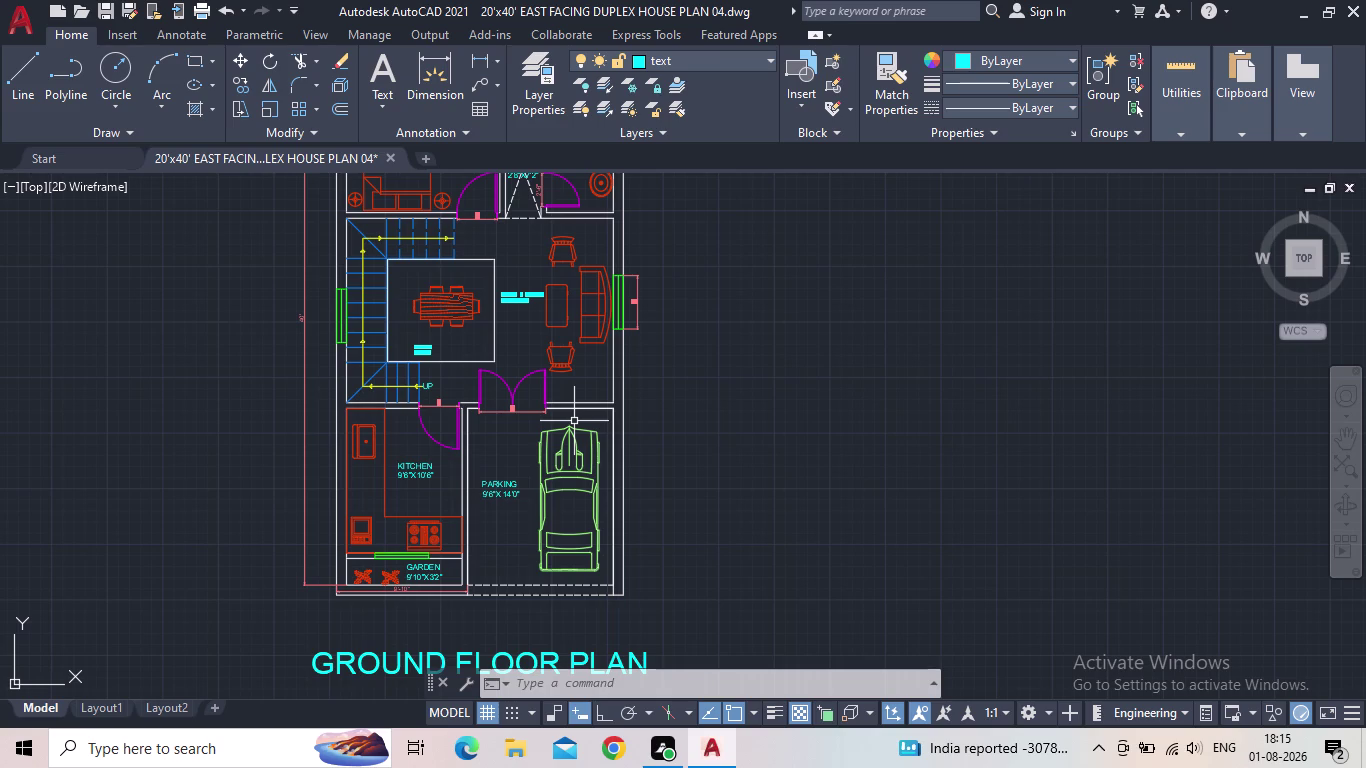
middle_drag(487, 459, 471, 483)
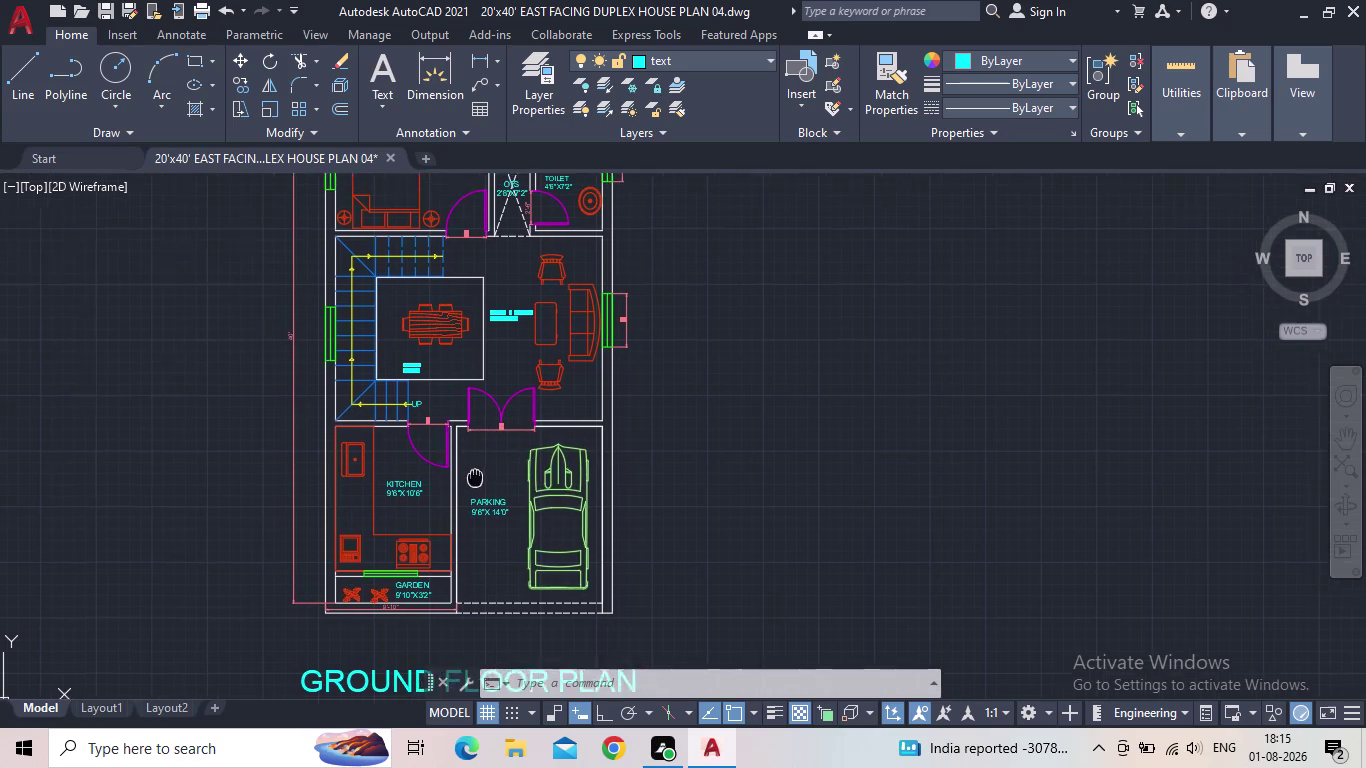
middle_drag(471, 483, 334, 601)
scroll(down, 3)
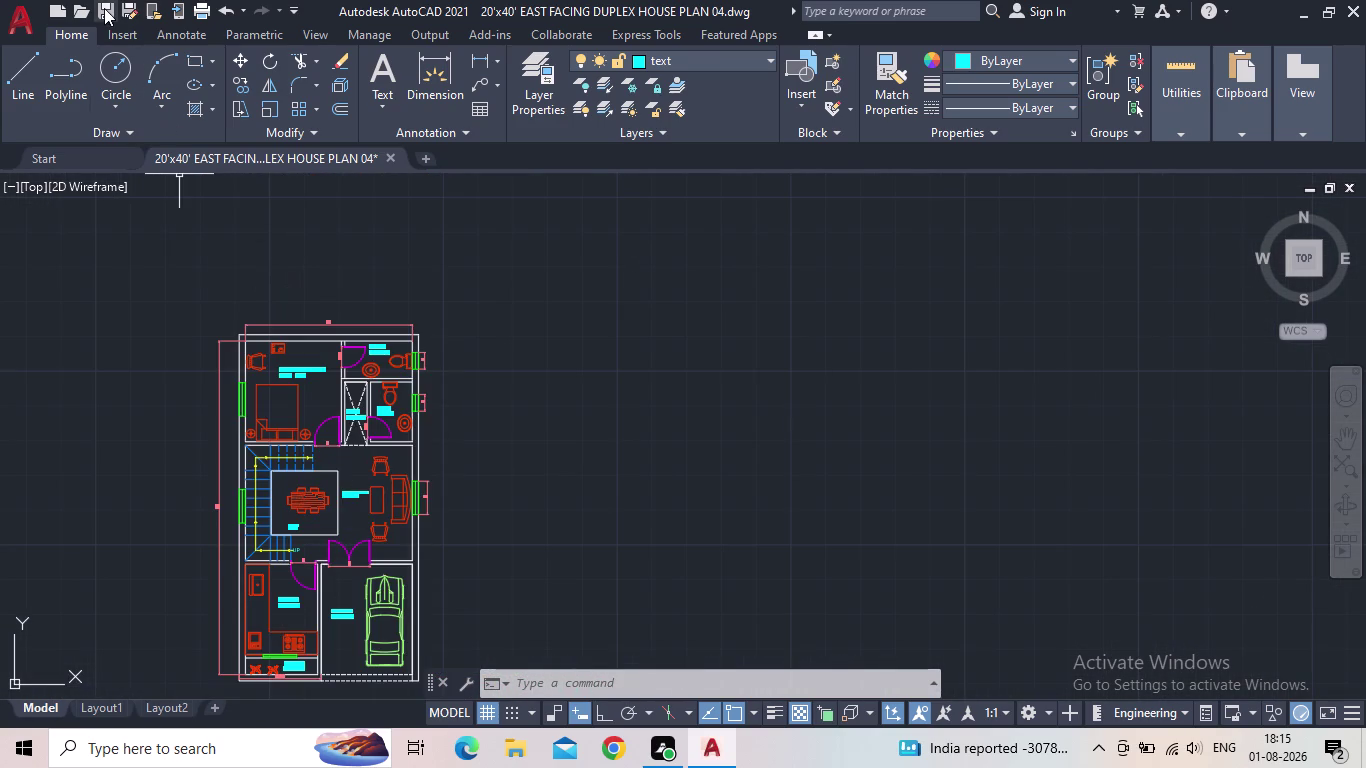
Save once more and reposition the zoomed-out plan in the view.
click(101, 9)
scroll(up, 3)
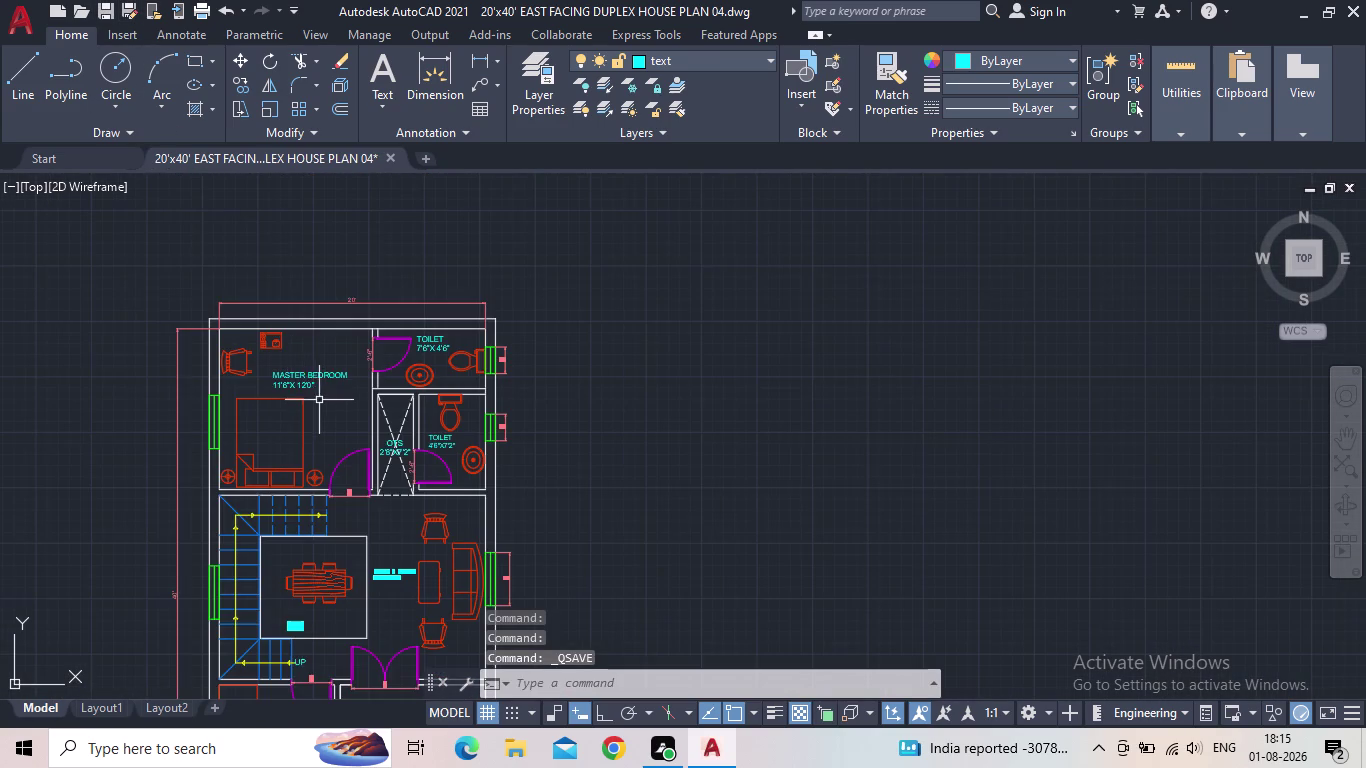
middle_drag(320, 397, 360, 270)
middle_drag(719, 461, 590, 329)
scroll(up, 3)
scroll(down, 3)
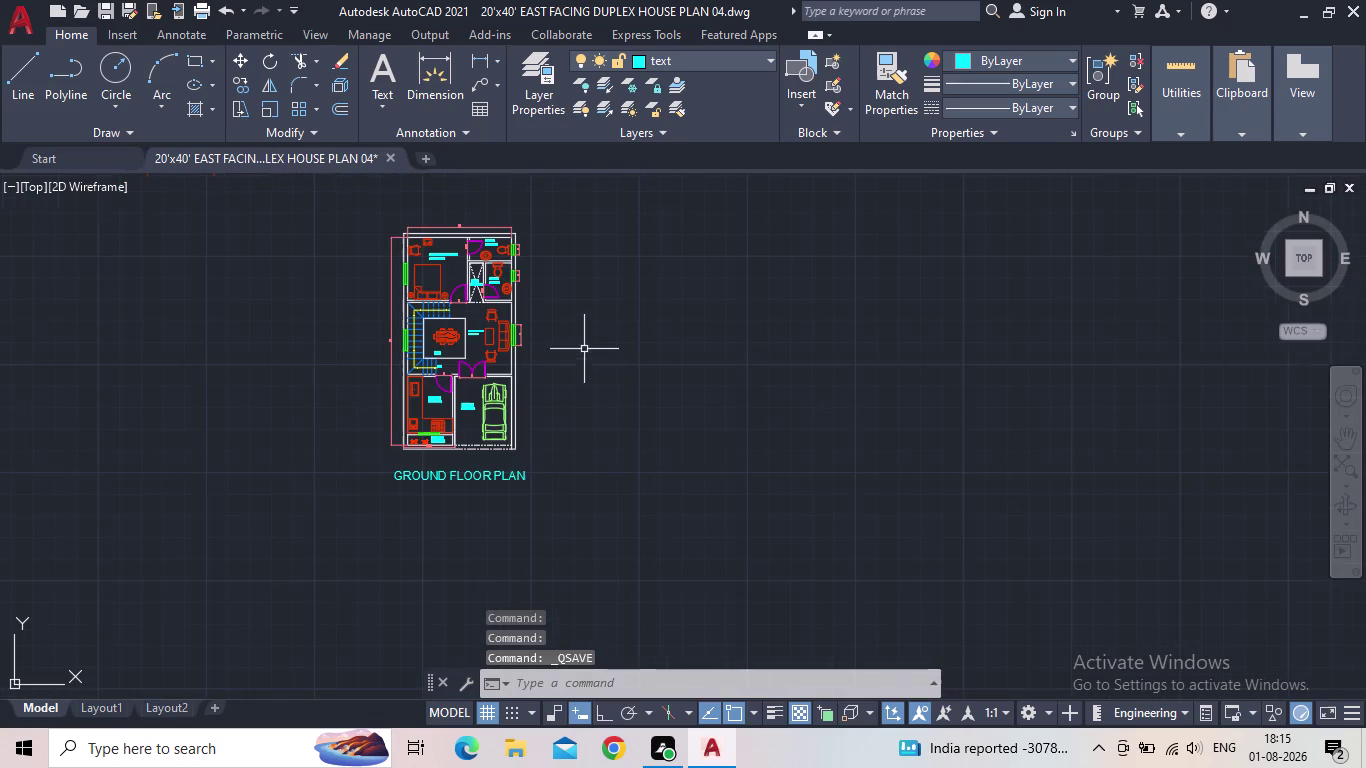
middle_drag(593, 388, 478, 381)
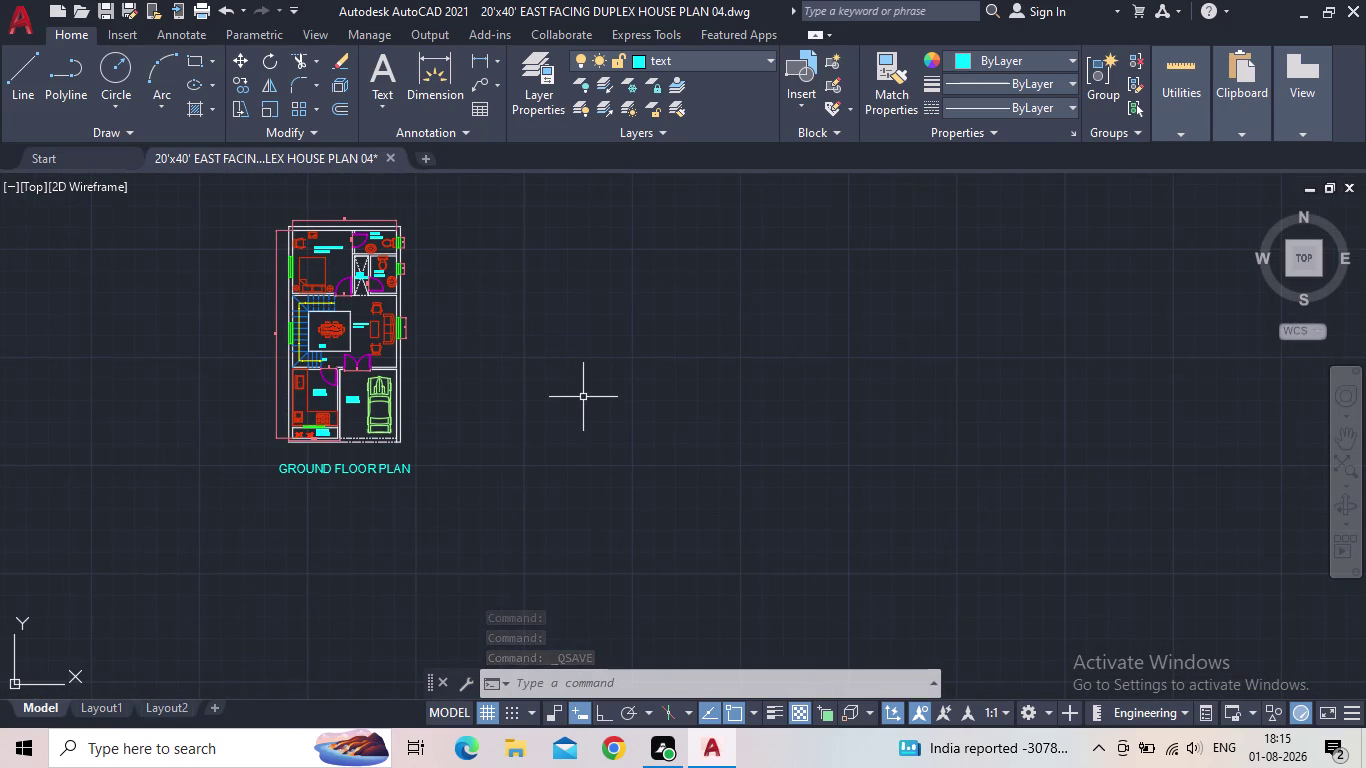